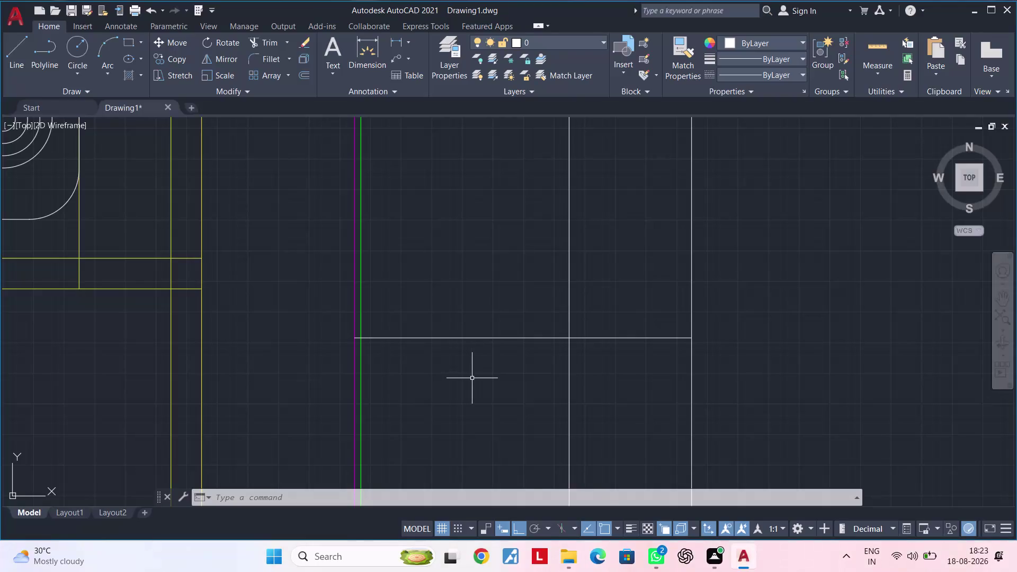
Cancel running commands, abandon a partly typed TR, and pan toward the tall cabinet lines.
scroll(down, 3)
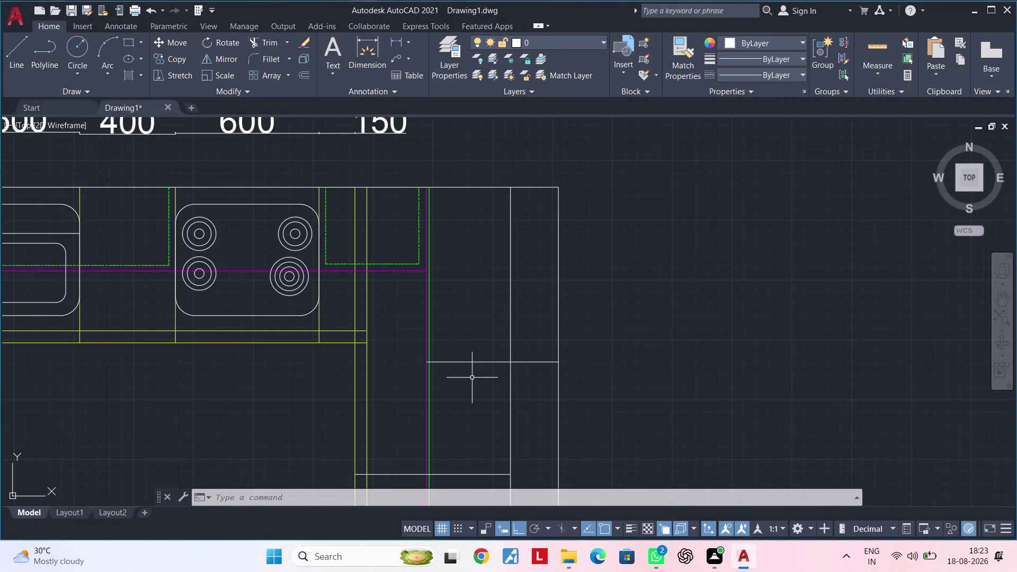
key(Escape)
key(Escape)
key(Escape)
key(Escape)
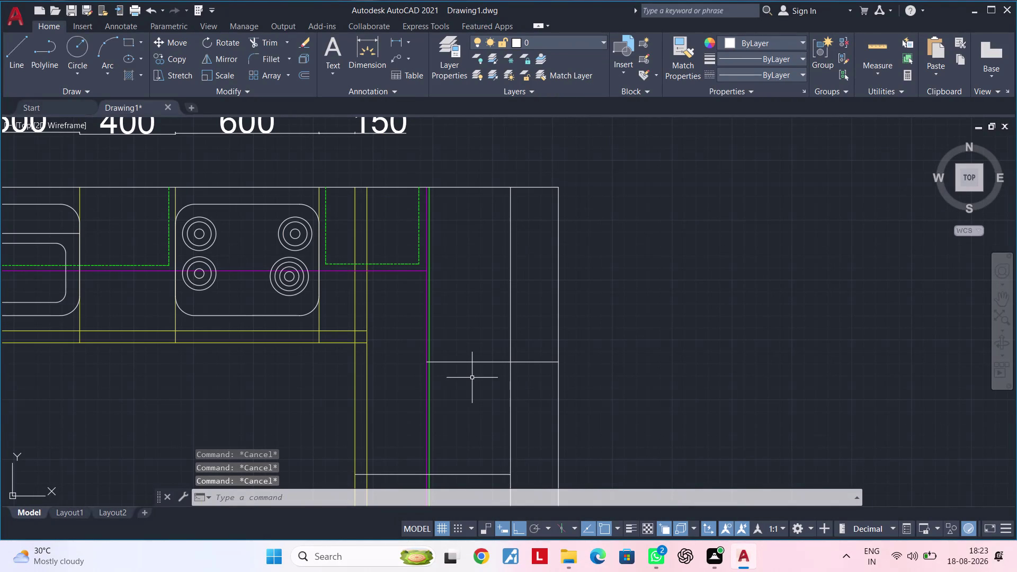
key(Escape)
key(Escape)
key(Escape)
key(Escape)
key(Escape)
key(Escape)
middle_drag(479, 393, 464, 378)
scroll(up, 3)
middle_drag(471, 381, 447, 400)
key(Escape)
key(Escape)
key(Escape)
text(tr)
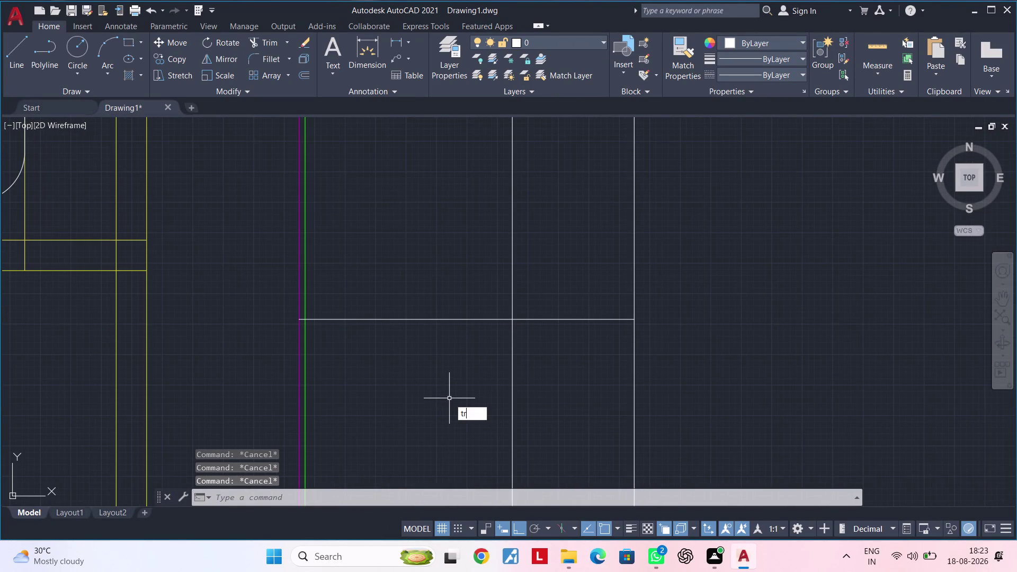
key(space)
Pan back over the kitchen layout beside the cooktop and start MATCHPROP (MA).
click(570, 320)
scroll(down, 3)
middle_drag(438, 364, 516, 392)
key(Escape)
key(Escape)
key(Escape)
key(Escape)
key(Escape)
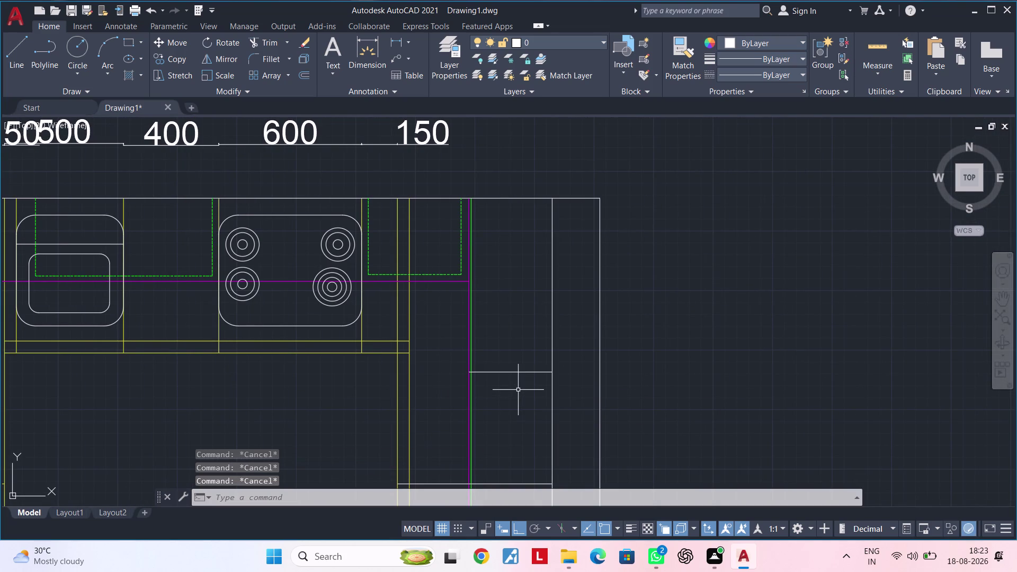
key(Escape)
key(Escape)
key(Escape)
key(Escape)
key(Escape)
key(Escape)
key(Escape)
middle_drag(515, 329, 499, 318)
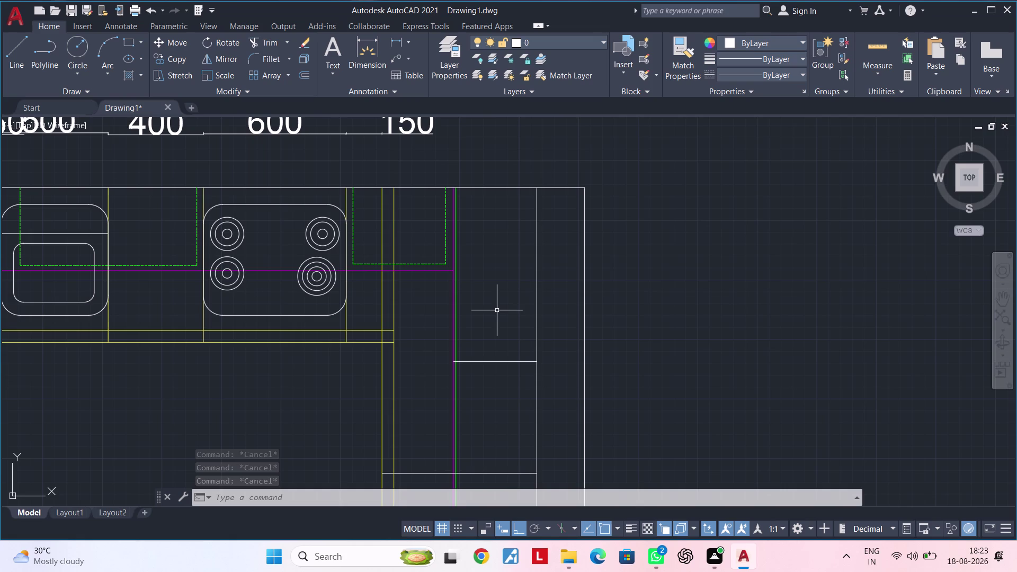
key(Escape)
key(Escape)
middle_drag(491, 372, 481, 325)
key(Escape)
key(Escape)
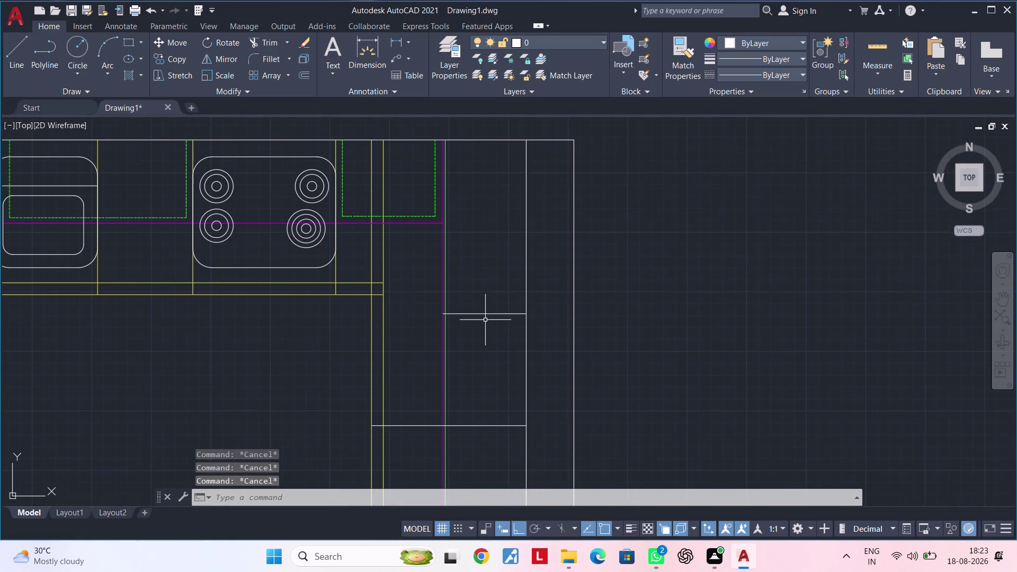
key(Escape)
key(m)
text(a)
key(space)
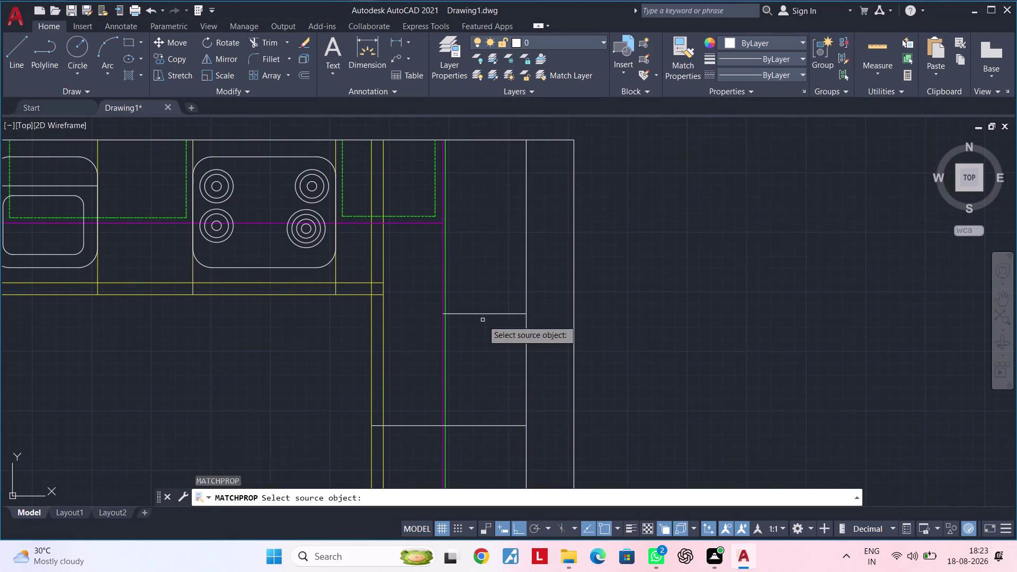
Copy the green dashed cabinet outline style onto a tall-cabinet line.
scroll(up, 3)
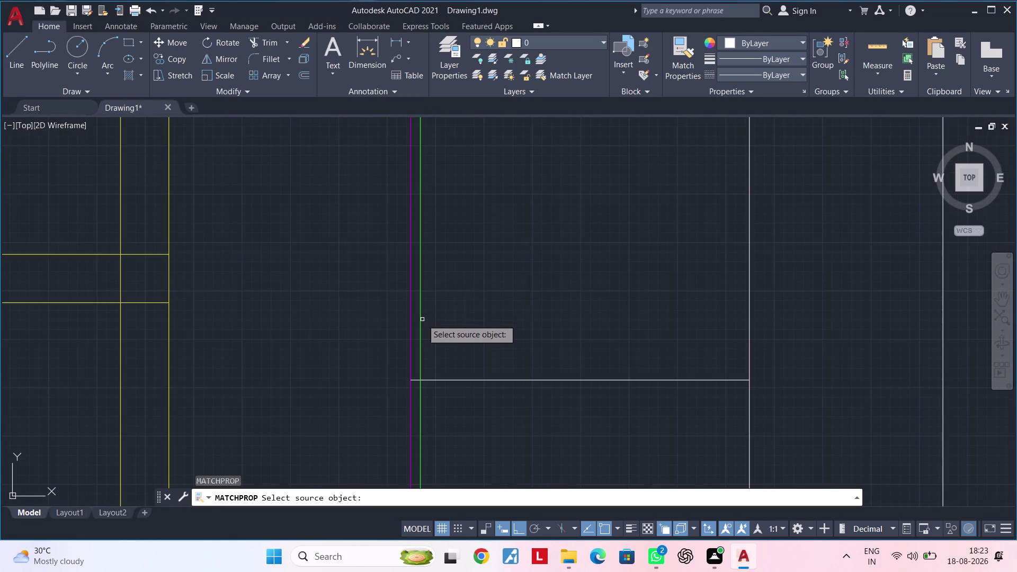
middle_drag(477, 328, 470, 405)
scroll(down, 3)
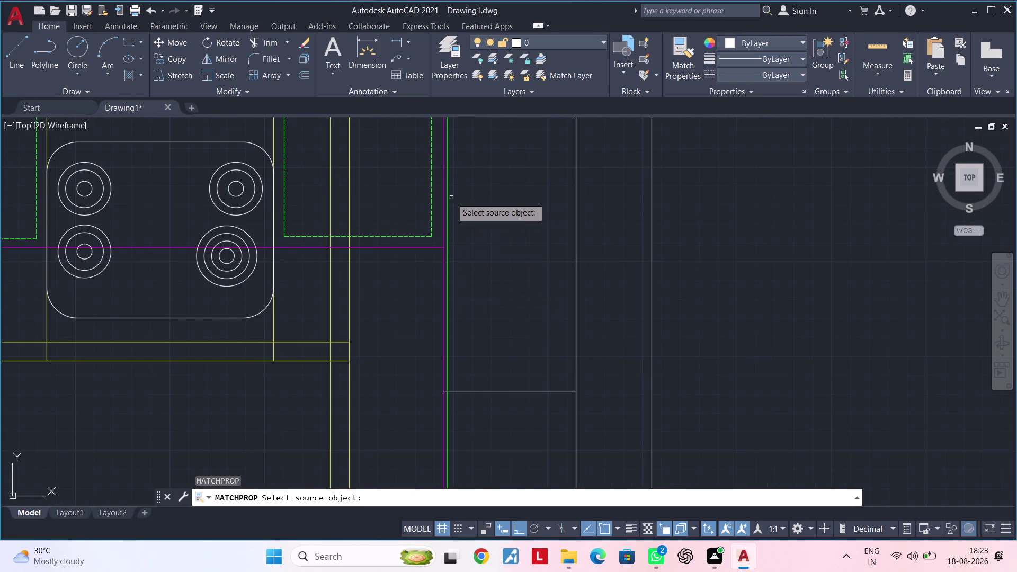
click(432, 209)
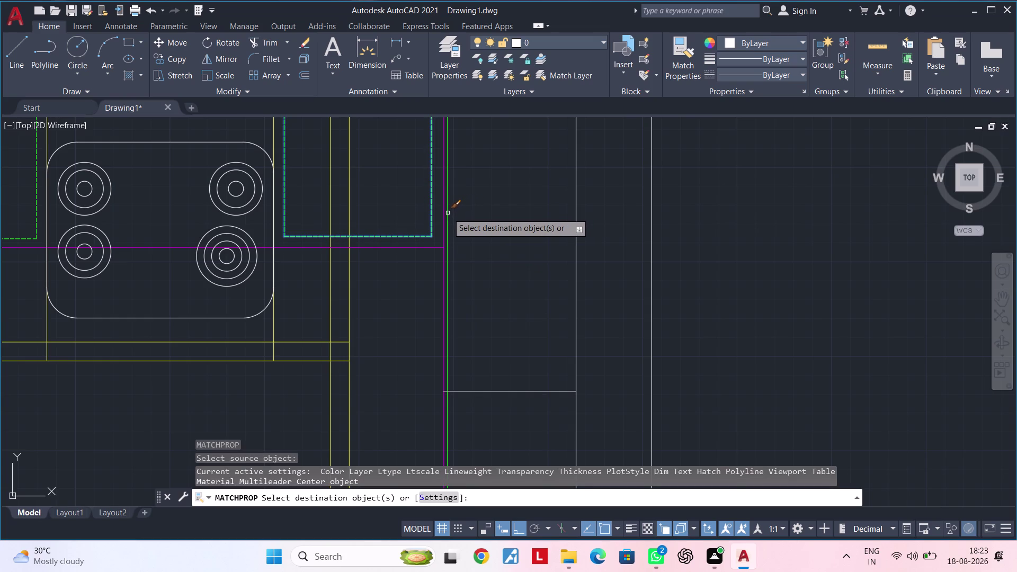
click(448, 213)
scroll(up, 3)
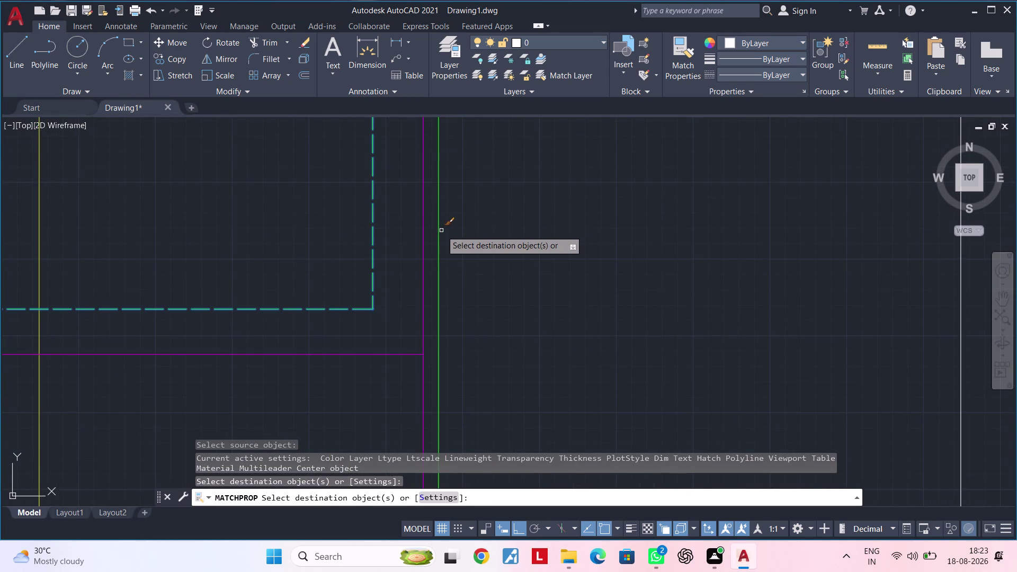
click(440, 231)
key(Escape)
scroll(down, 3)
key(Escape)
Pan along the tall cabinet and back to the cooktop, then delete a selected green dashed line.
scroll(down, 3)
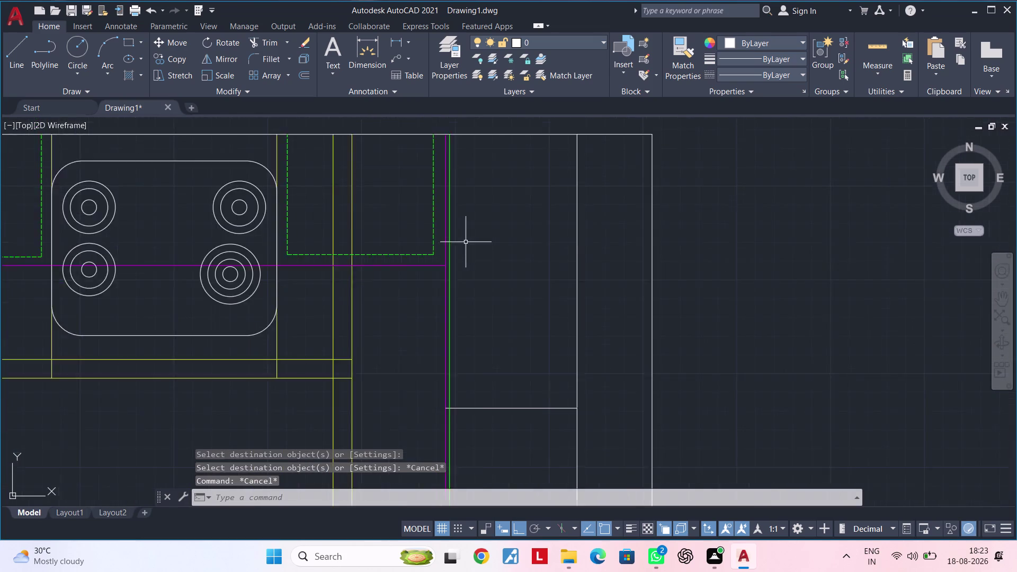
scroll(down, 3)
middle_drag(483, 256, 509, 109)
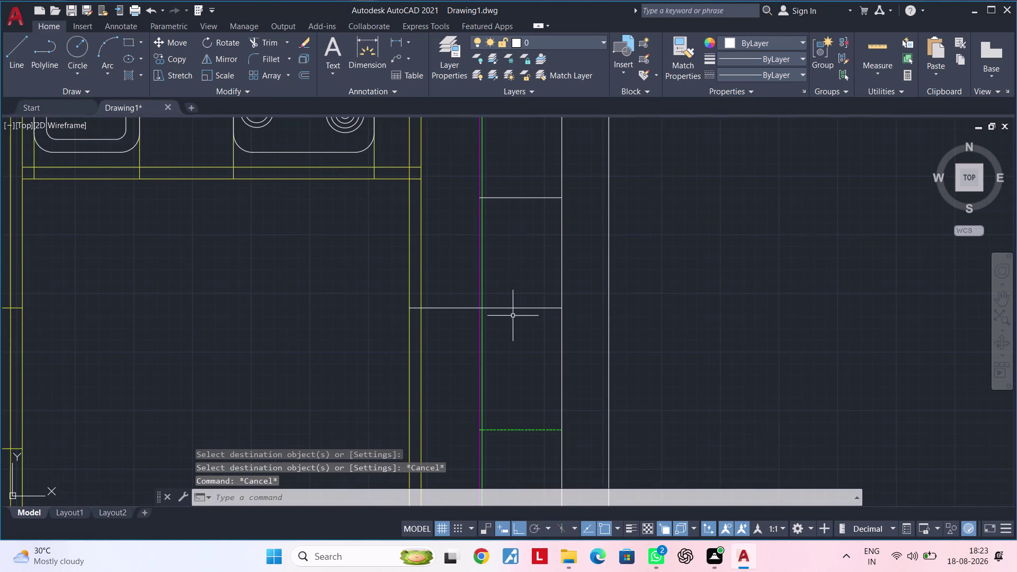
scroll(down, 3)
middle_drag(512, 316, 513, 356)
scroll(up, 3)
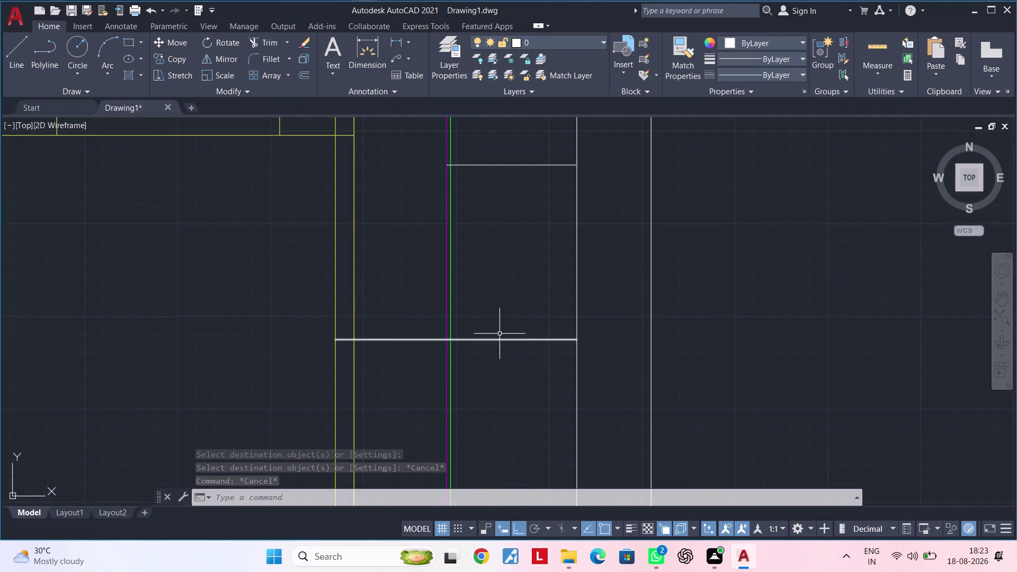
middle_drag(497, 308, 493, 420)
click(447, 341)
middle_drag(476, 331, 473, 453)
key(Escape)
key(Escape)
middle_drag(495, 264, 497, 357)
key(Escape)
key(Escape)
key(Escape)
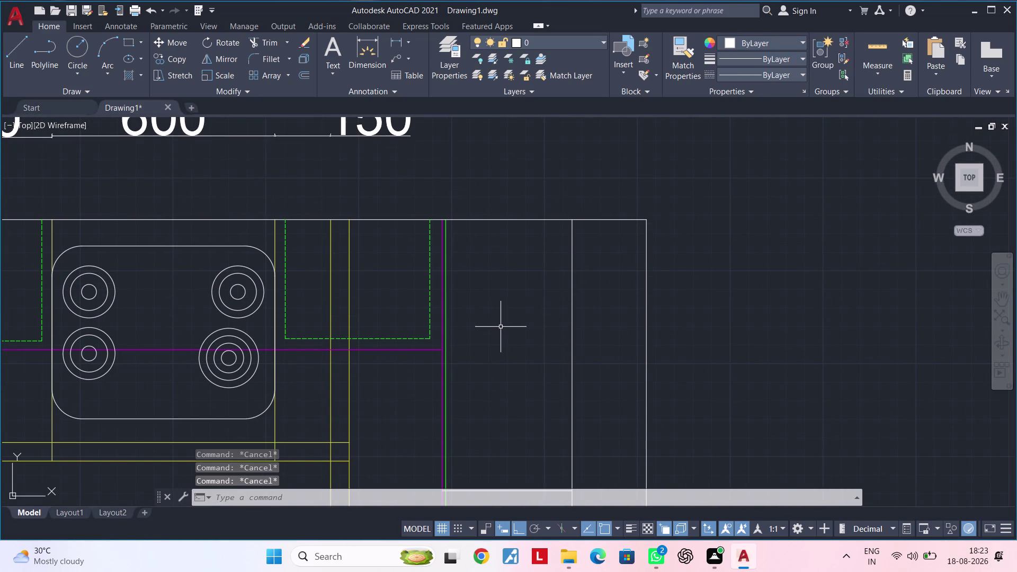
scroll(up, 3)
scroll(up, 3)
scroll(down, 3)
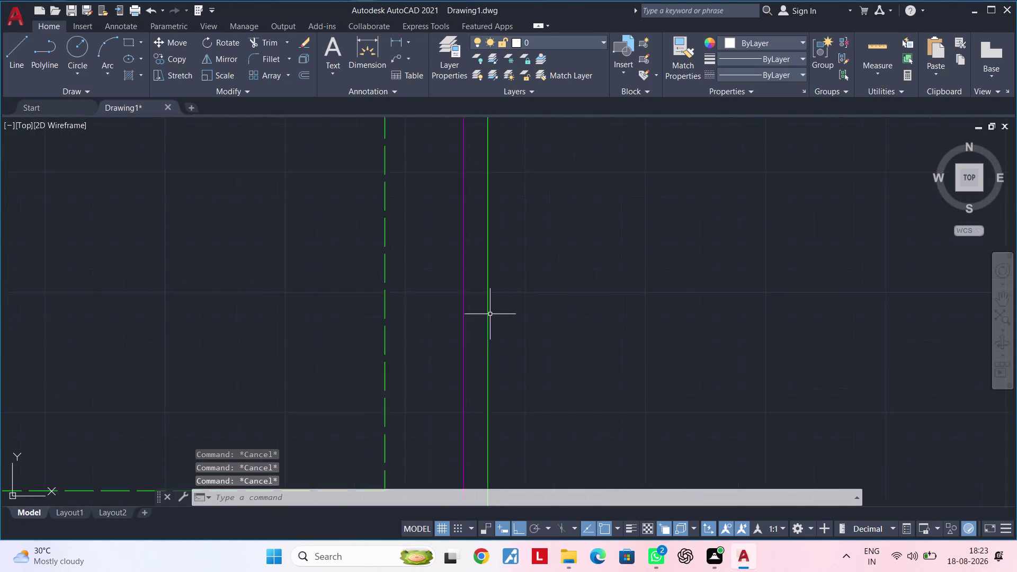
scroll(down, 3)
click(491, 316)
key(Delete)
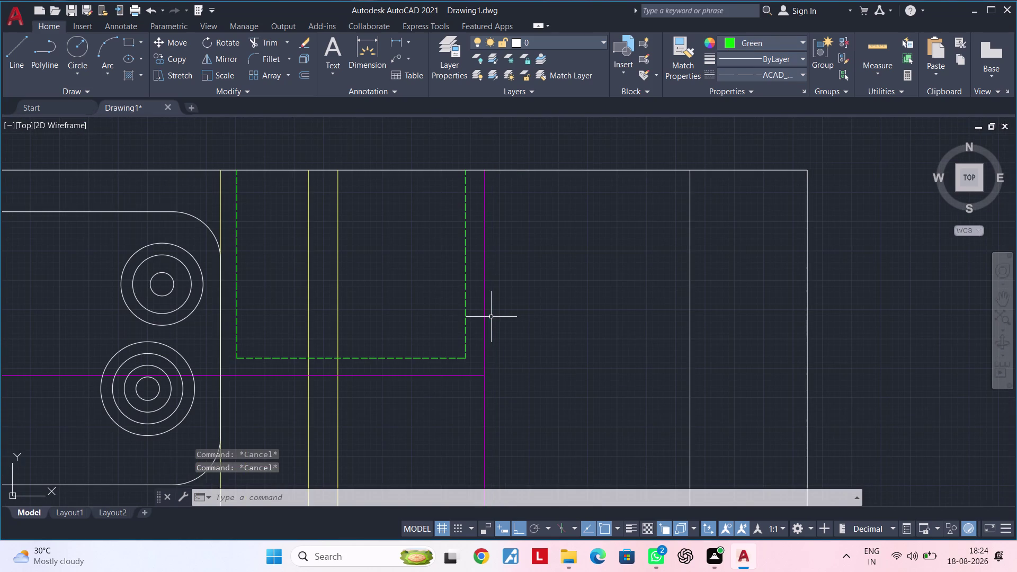
Offset the magenta vertical line 10 units to its right.
scroll(down, 3)
middle_drag(496, 316, 484, 317)
key(Escape)
scroll(up, 3)
key(Escape)
text(of)
key(space)
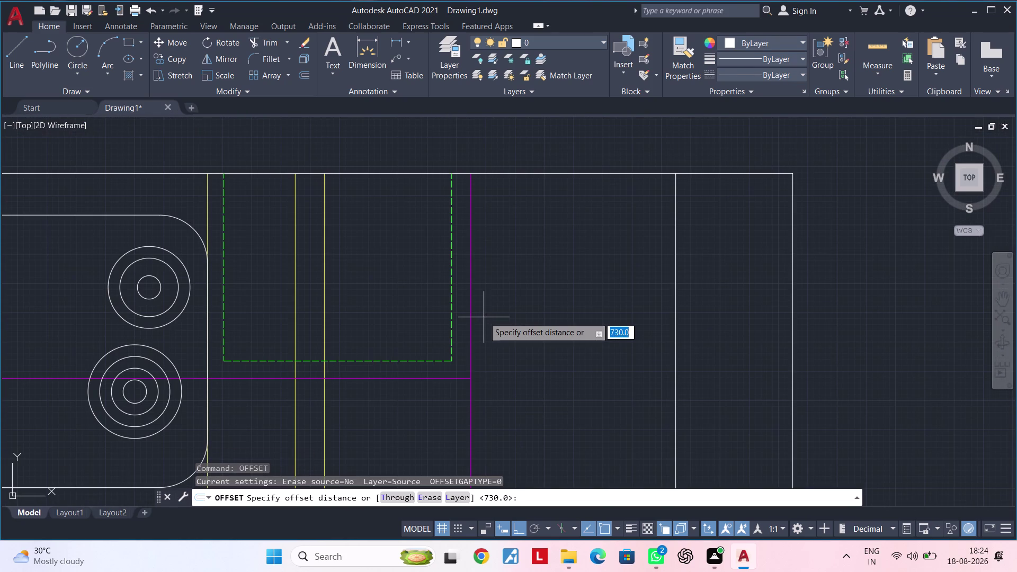
text(10)
key(Return)
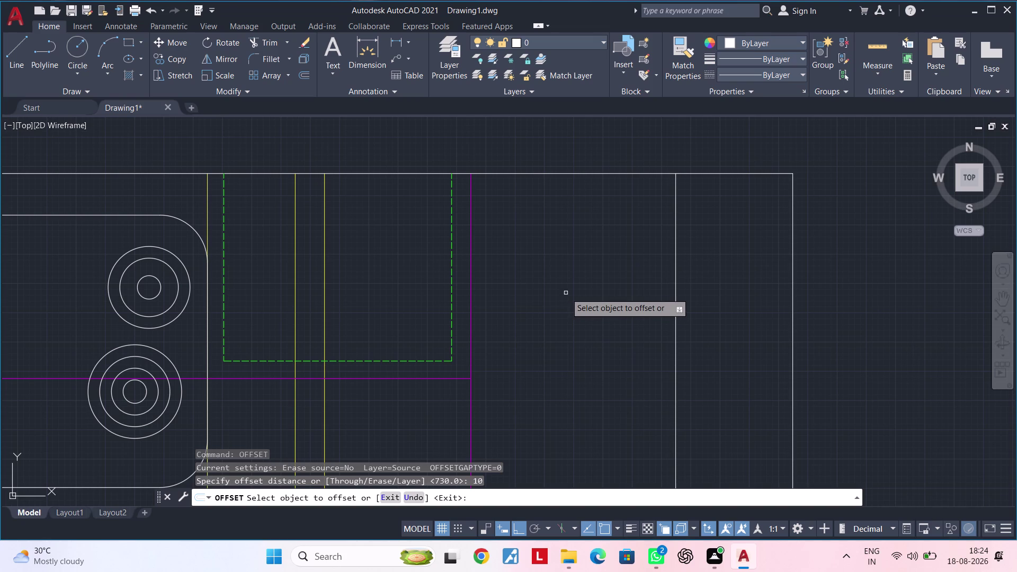
click(471, 299)
click(525, 299)
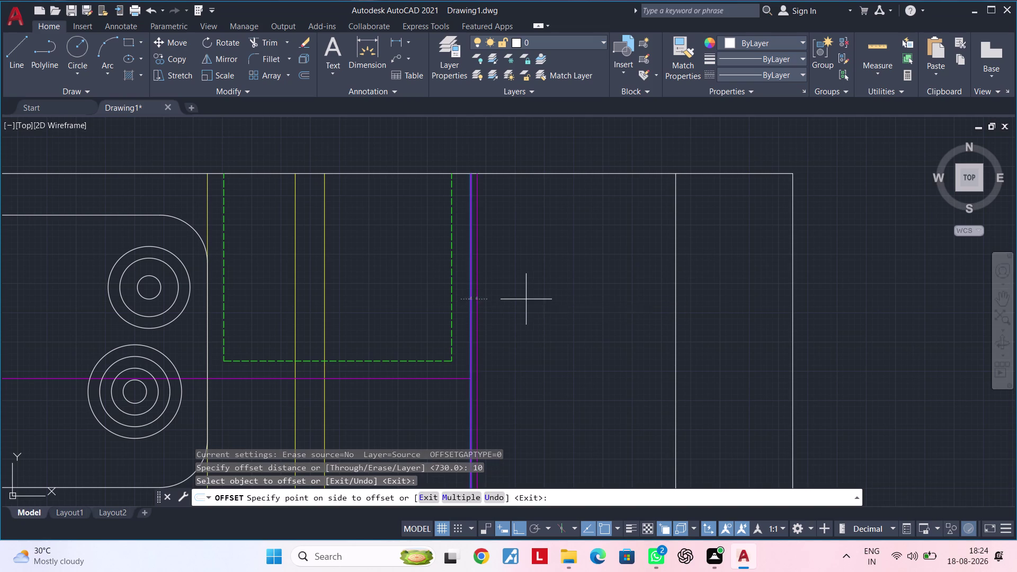
key(Escape)
Give the new vertical line the green dashed cabinet outline style, then view the whole kitchen.
key(m)
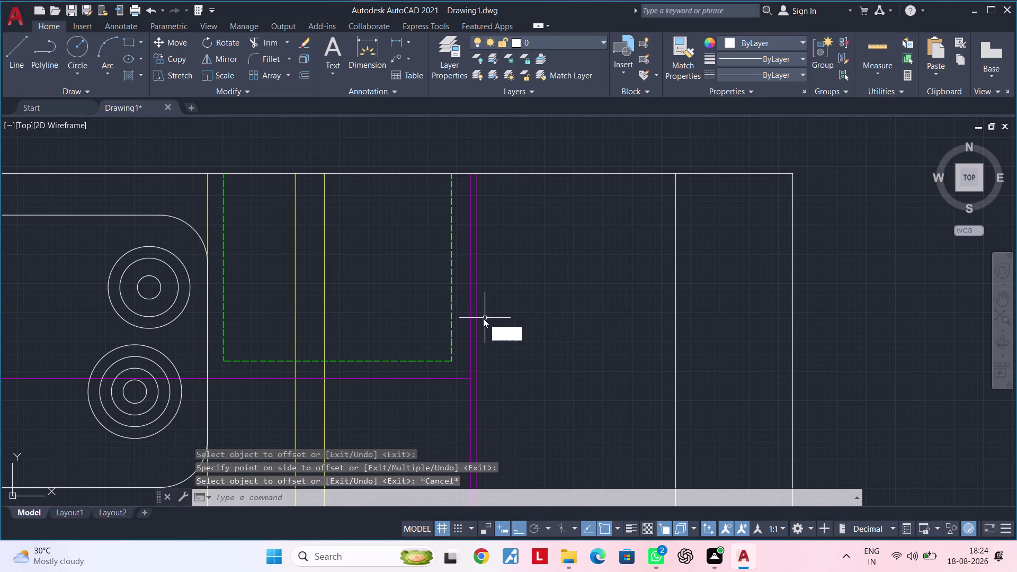
key(a)
key(space)
click(450, 301)
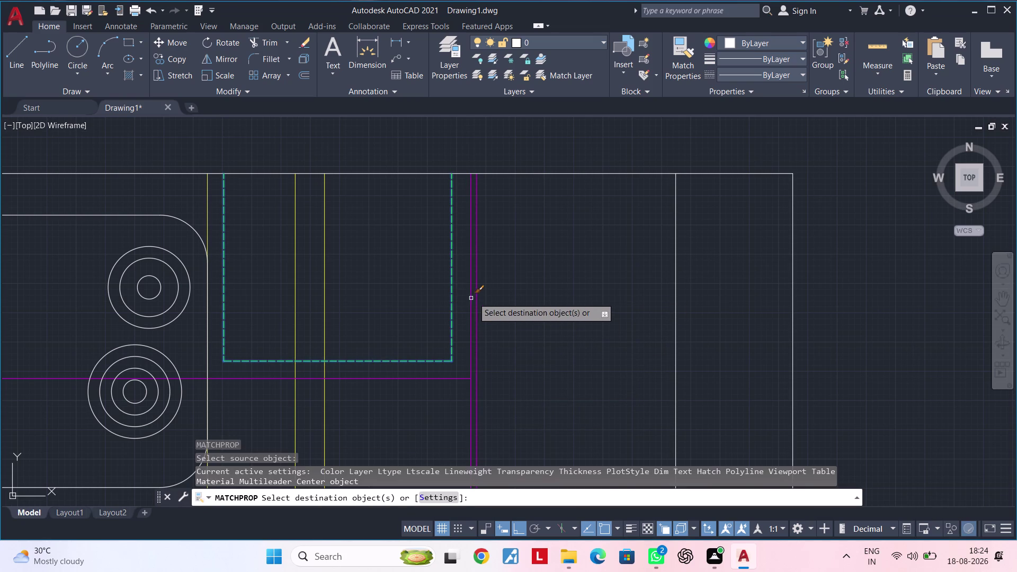
click(477, 296)
key(Escape)
scroll(down, 3)
middle_drag(530, 305, 528, 249)
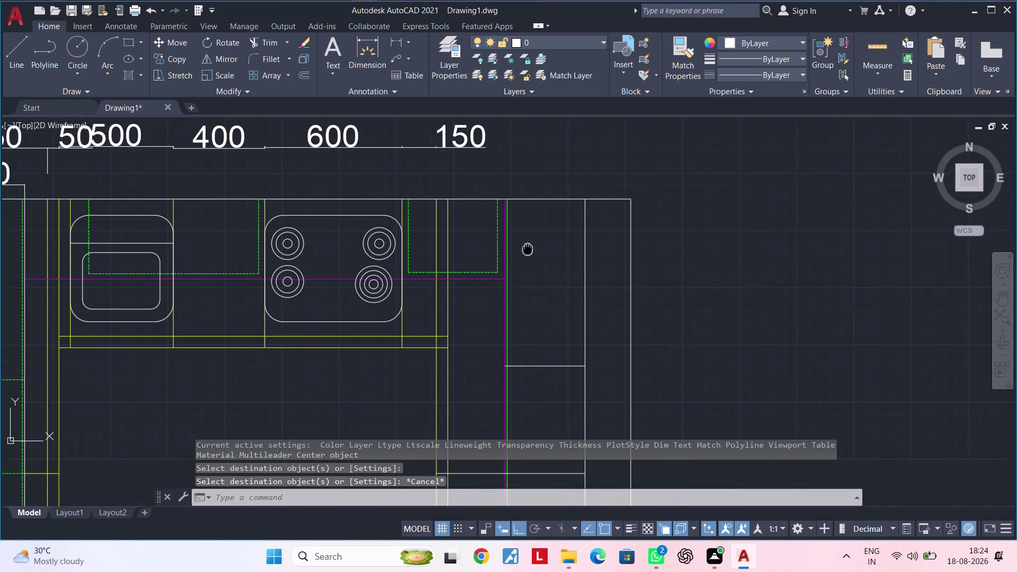
middle_drag(527, 249, 527, 244)
key(Escape)
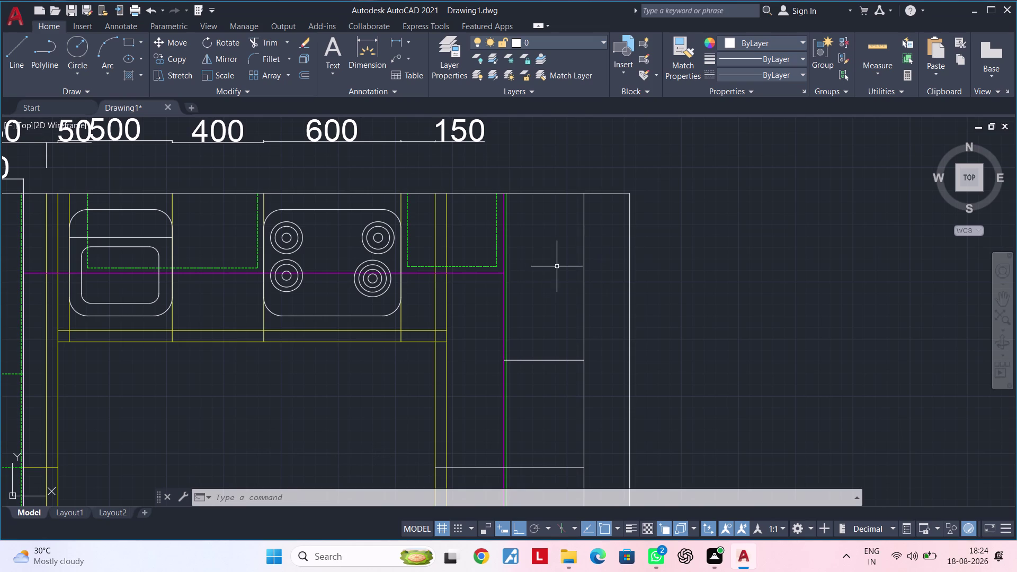
Use Match Properties to give the tall cabinet's horizontal line the green dashed style.
middle_drag(529, 347, 514, 271)
scroll(up, 3)
middle_drag(504, 288, 456, 345)
key(Escape)
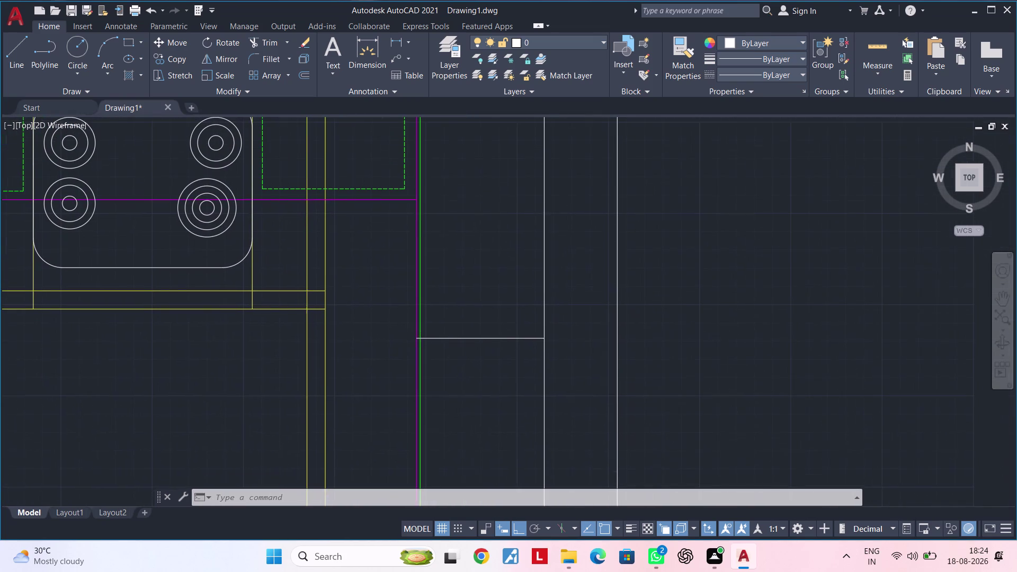
key(Escape)
key(Escape)
key(m)
text(a)
key(space)
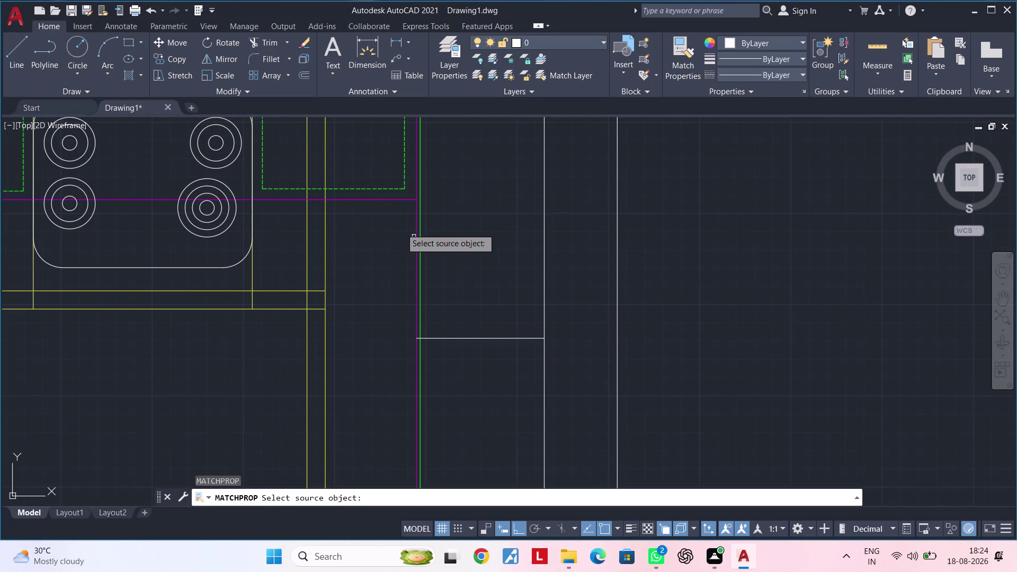
click(367, 189)
scroll(up, 3)
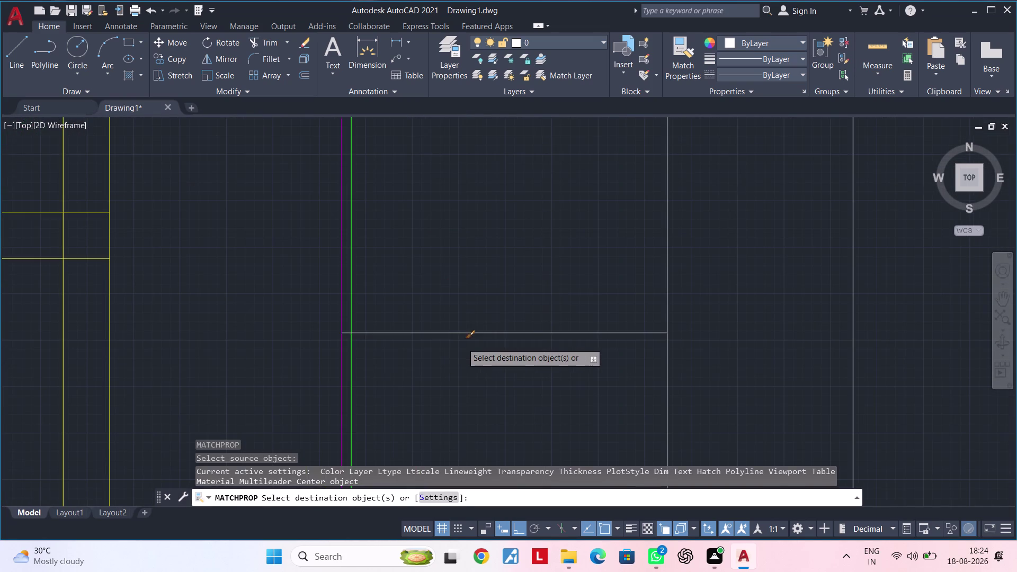
click(457, 332)
scroll(down, 3)
middle_drag(483, 305, 406, 299)
key(Escape)
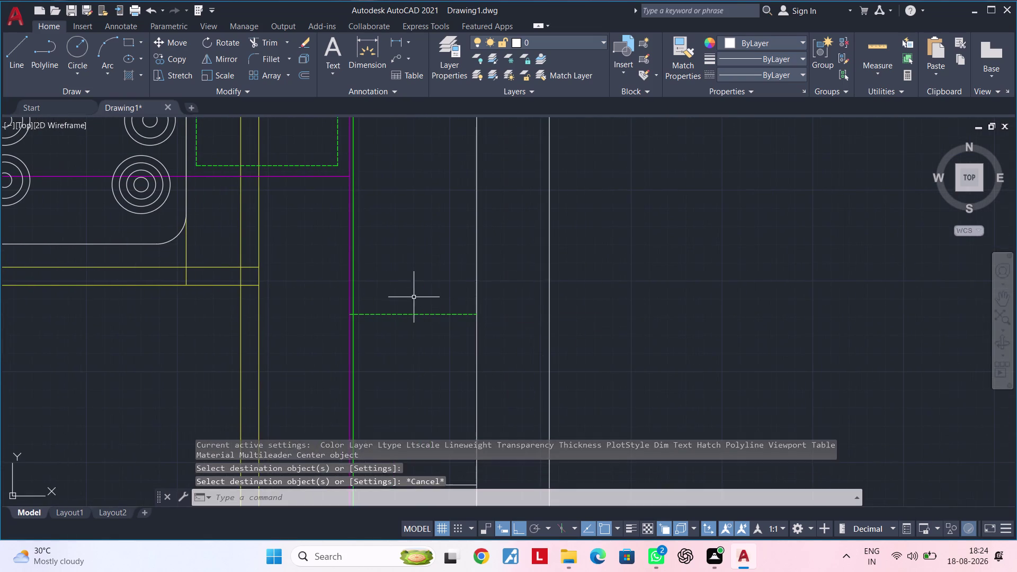
key(Escape)
key(Escape)
middle_drag(416, 294, 442, 260)
key(Escape)
key(Escape)
middle_drag(440, 310, 424, 414)
scroll(down, 3)
middle_click(437, 353)
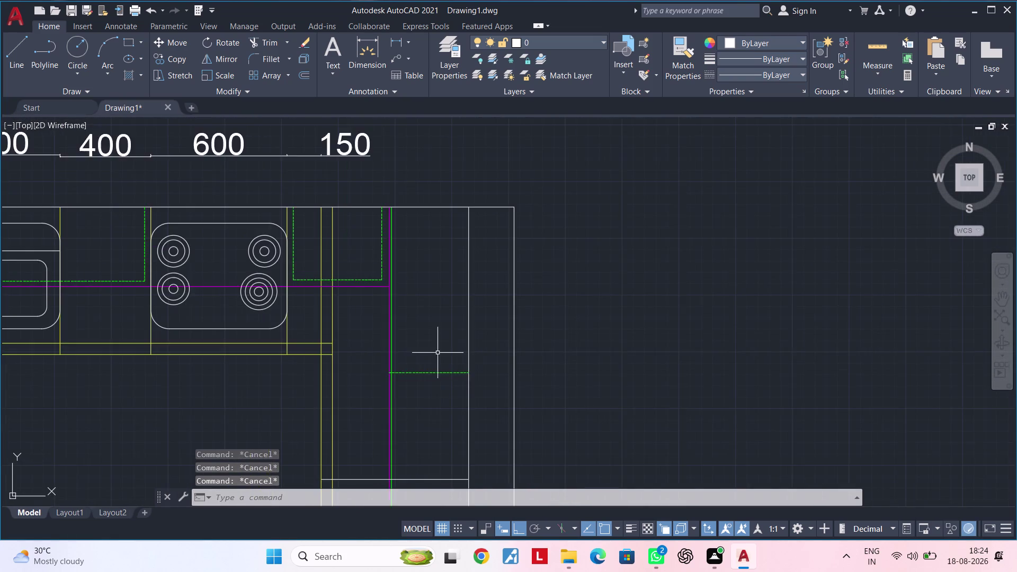
middle_drag(437, 352, 438, 347)
key(Escape)
Start a linear dimension on the tall cabinet's top edge, then cancel it.
key(Escape)
click(397, 39)
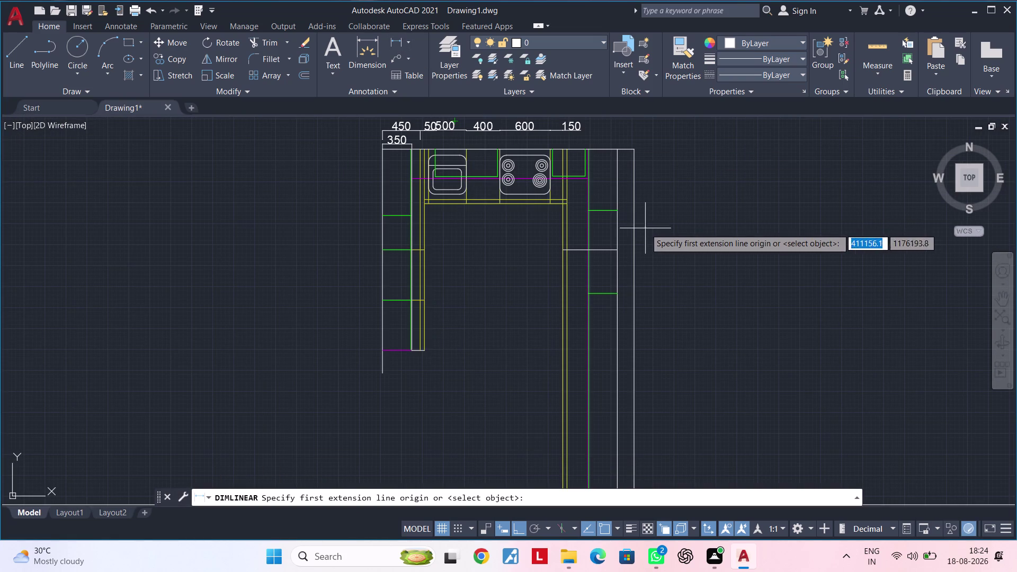
middle_drag(613, 182, 495, 192)
scroll(up, 3)
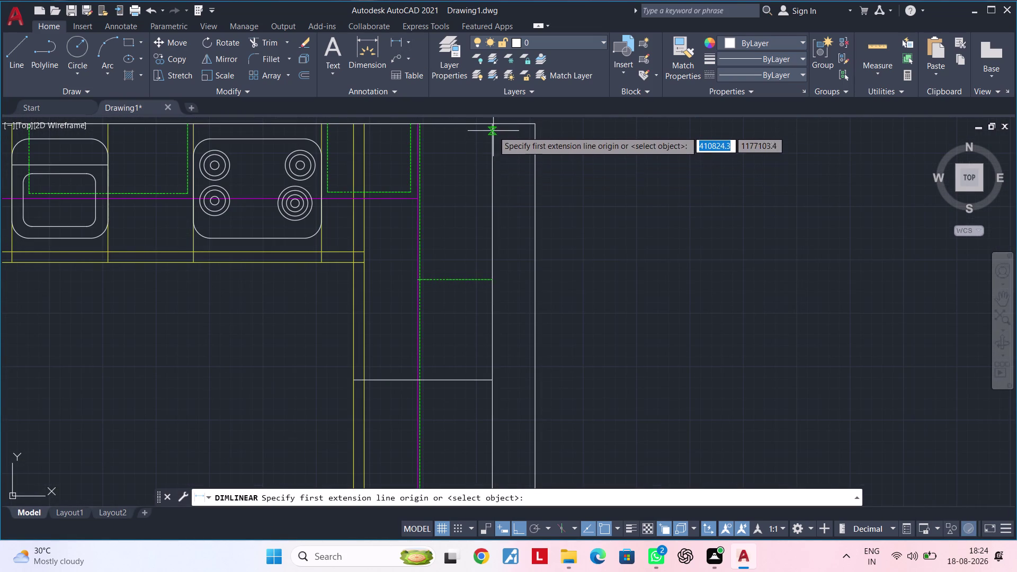
click(493, 127)
middle_drag(493, 337, 495, 308)
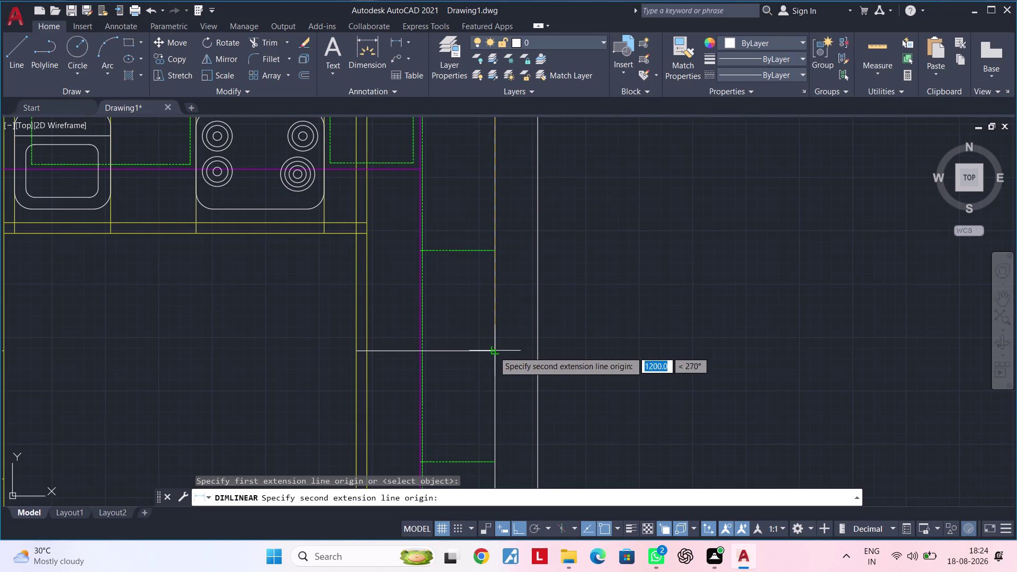
click(493, 352)
key(Escape)
key(Escape)
key(Escape)
key(Escape)
key(Escape)
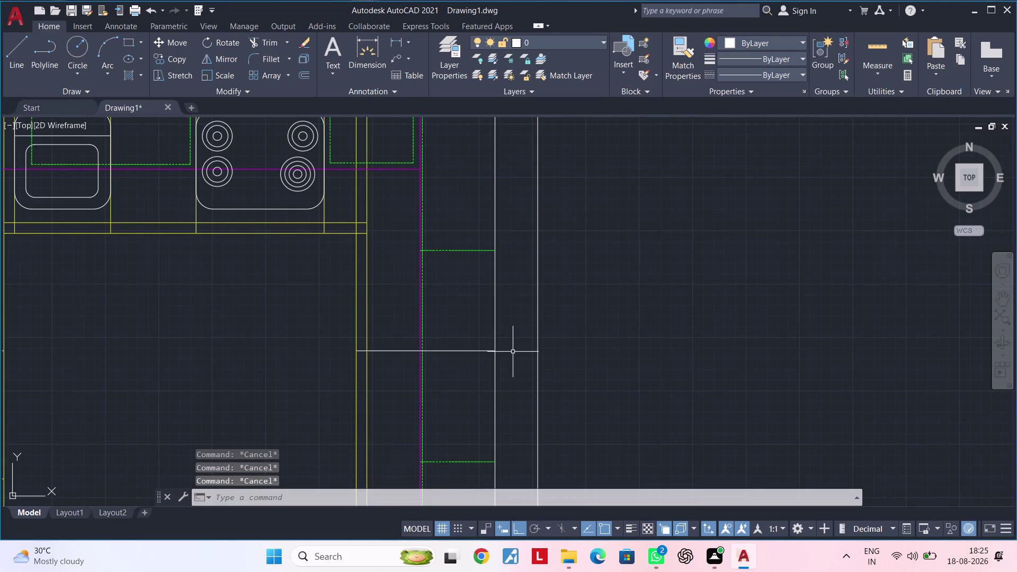
key(Escape)
key(Escape)
key(Escape)
key(Escape)
key(Escape)
Copy a yellow cabinet line's properties onto the white horizontal line using MA.
key(m)
text(a)
key(space)
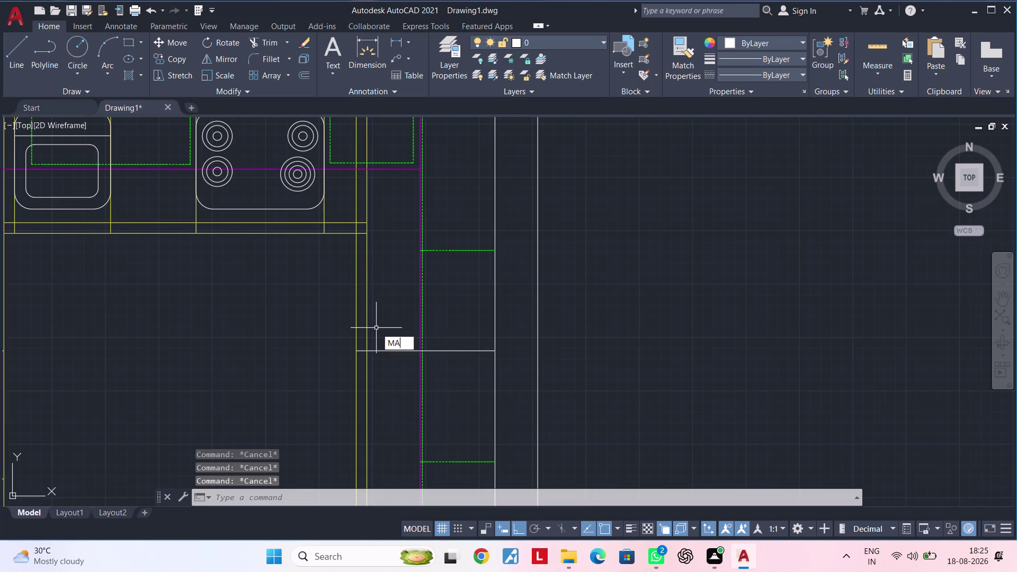
click(367, 332)
click(447, 350)
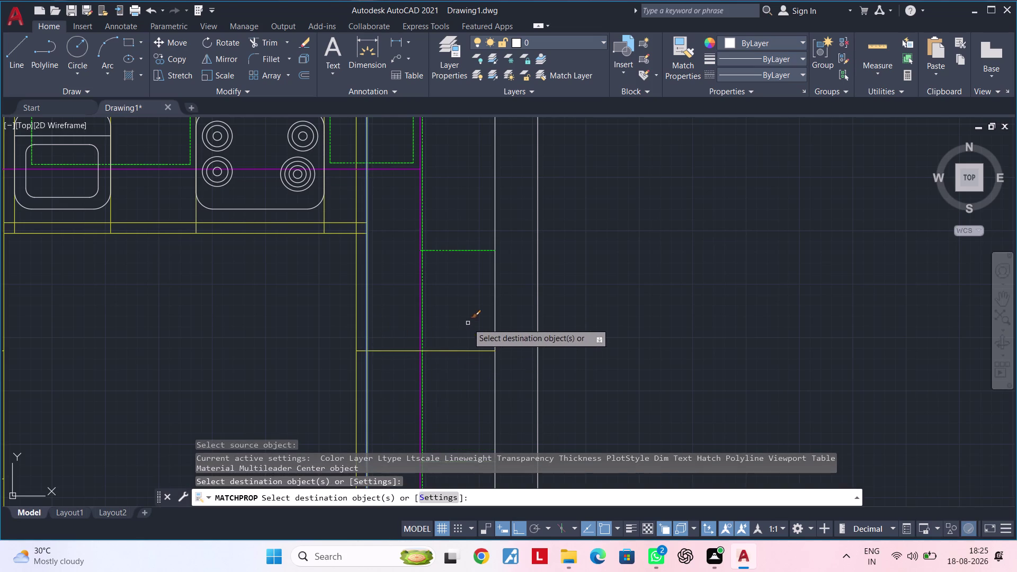
key(Escape)
middle_drag(464, 324, 435, 307)
key(Escape)
key(Escape)
key(Escape)
key(Escape)
key(Escape)
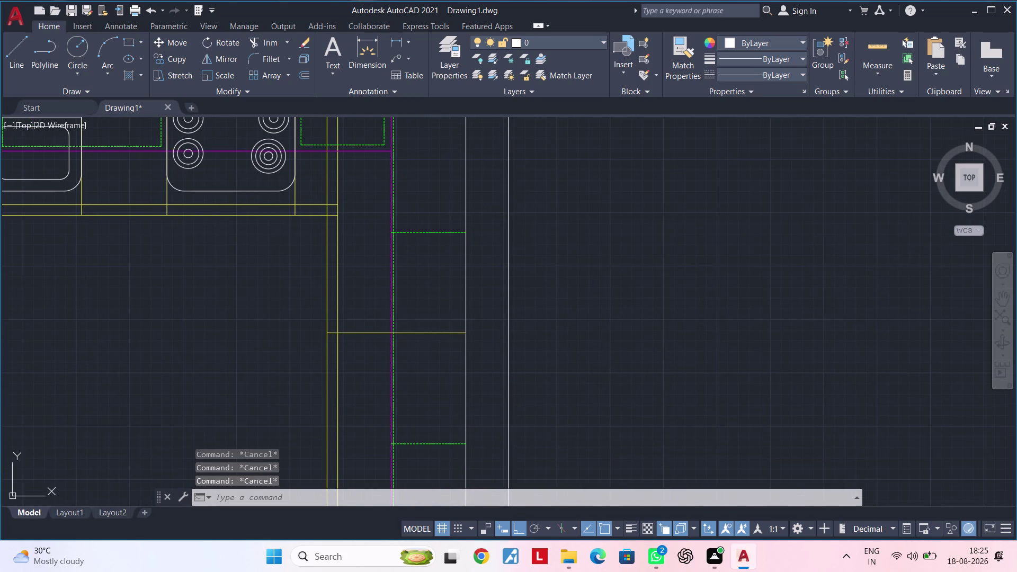
key(Escape)
key(Escape)
key(Escape)
key(Escape)
key(Escape)
key(Escape)
middle_drag(432, 305, 431, 336)
key(Escape)
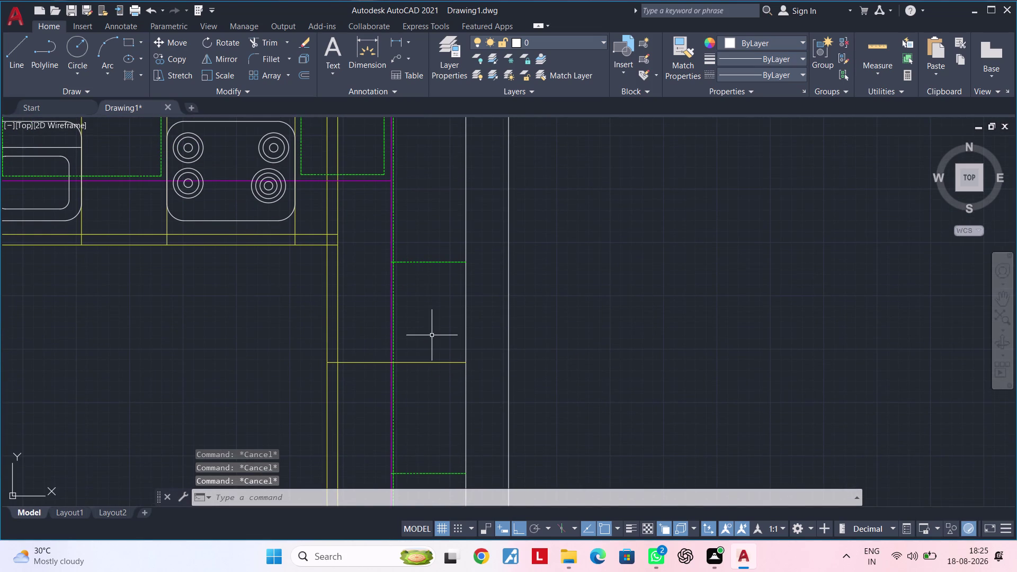
text(tr)
key(space)
scroll(up, 3)
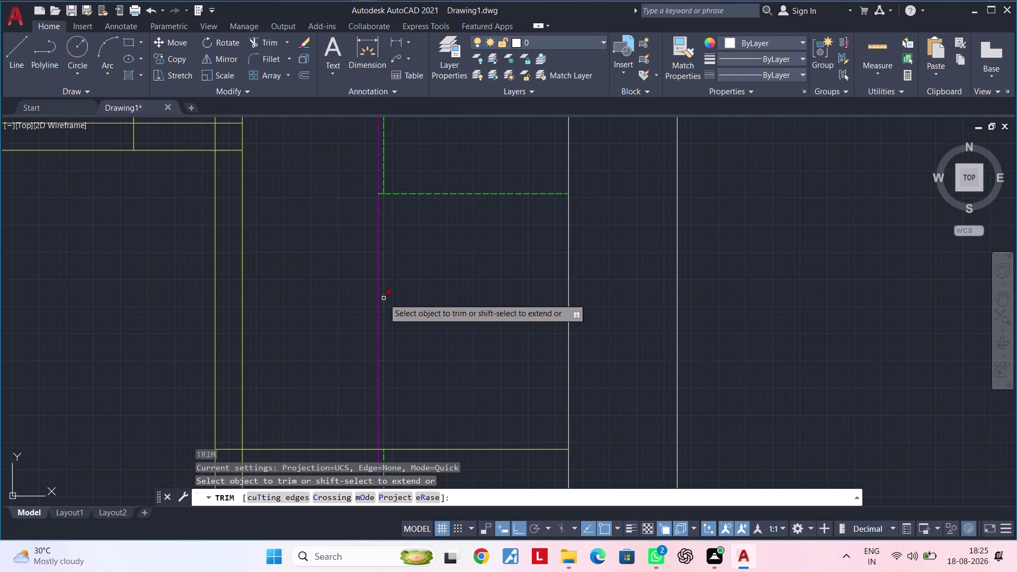
Trim away the unwanted magenta segment inside the tall cabinet.
click(383, 298)
scroll(down, 3)
middle_drag(396, 305, 413, 248)
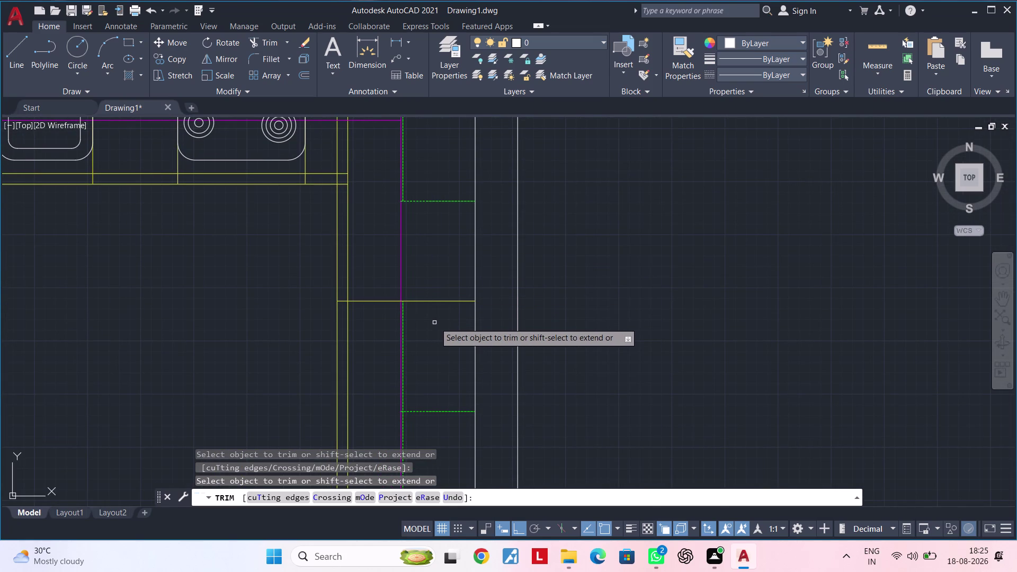
middle_drag(435, 322, 382, 328)
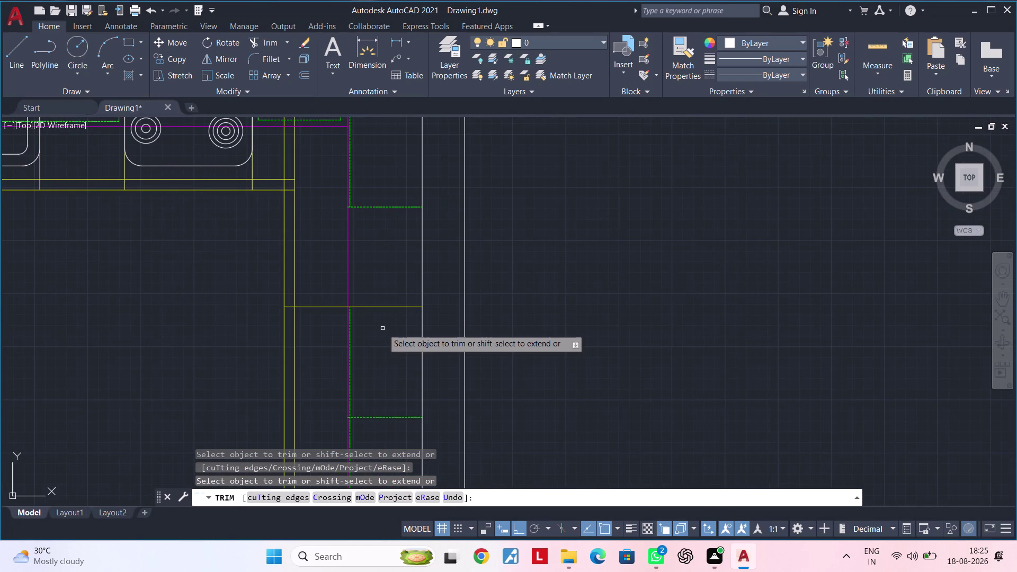
key(Escape)
key(Escape)
middle_drag(440, 298, 429, 344)
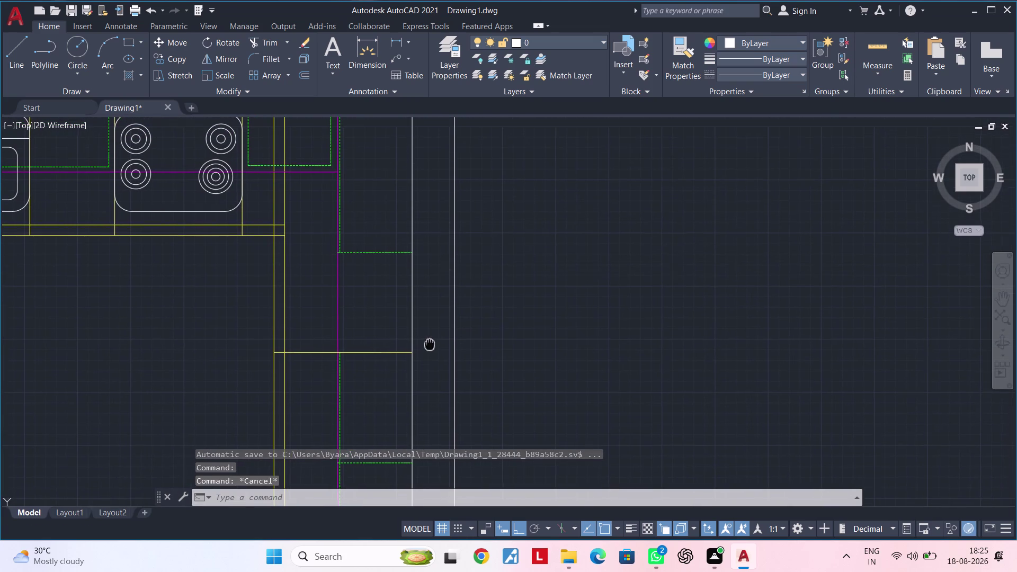
middle_drag(430, 344, 430, 345)
key(Escape)
key(Escape)
key(Escape)
key(Escape)
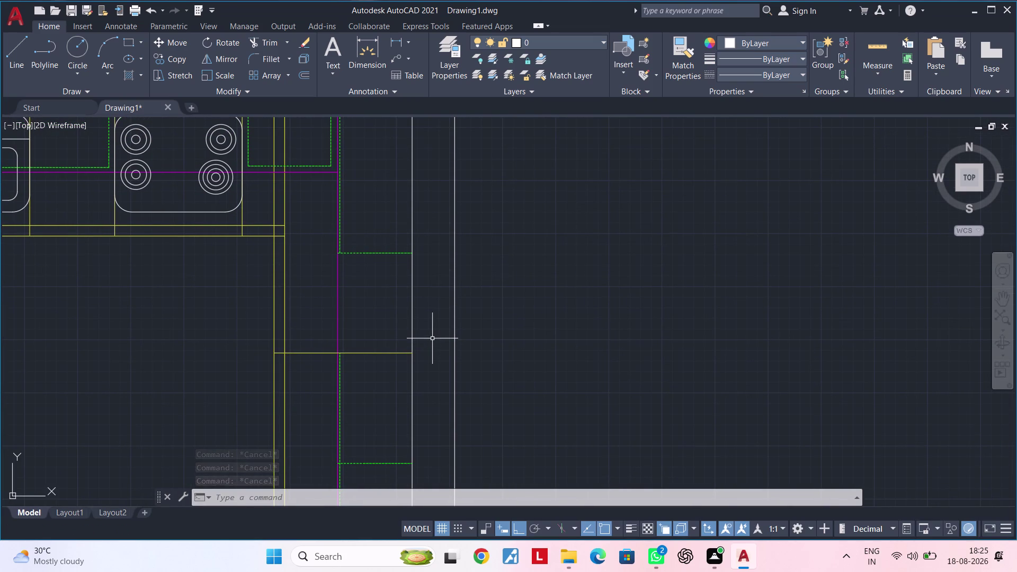
key(Escape)
key(Escape)
key(Escape)
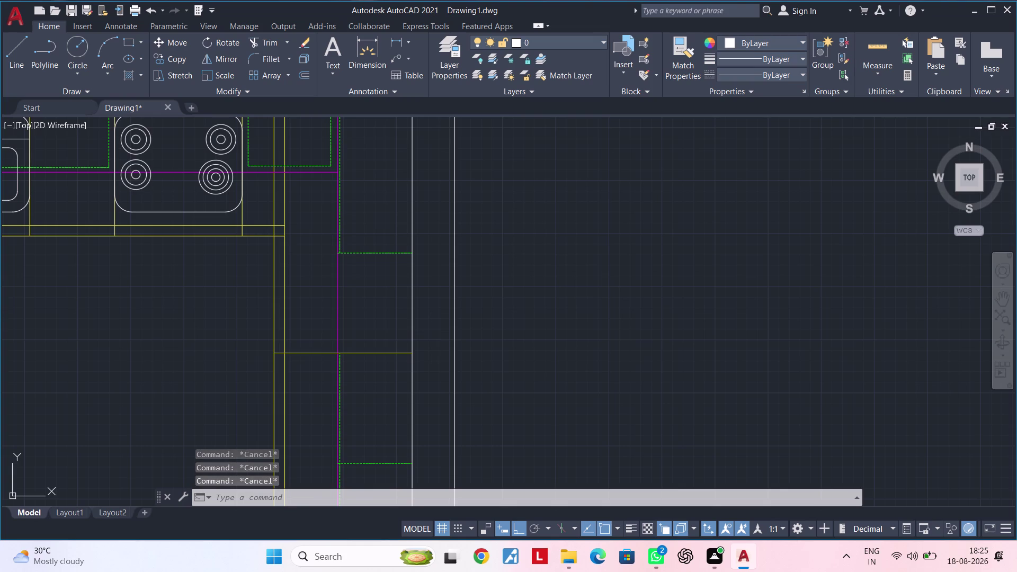
key(Escape)
key(Escape)
key(Escape)
key(Escape)
key(Escape)
Zoom out to bring the dimension labels into view.
middle_drag(435, 314, 433, 345)
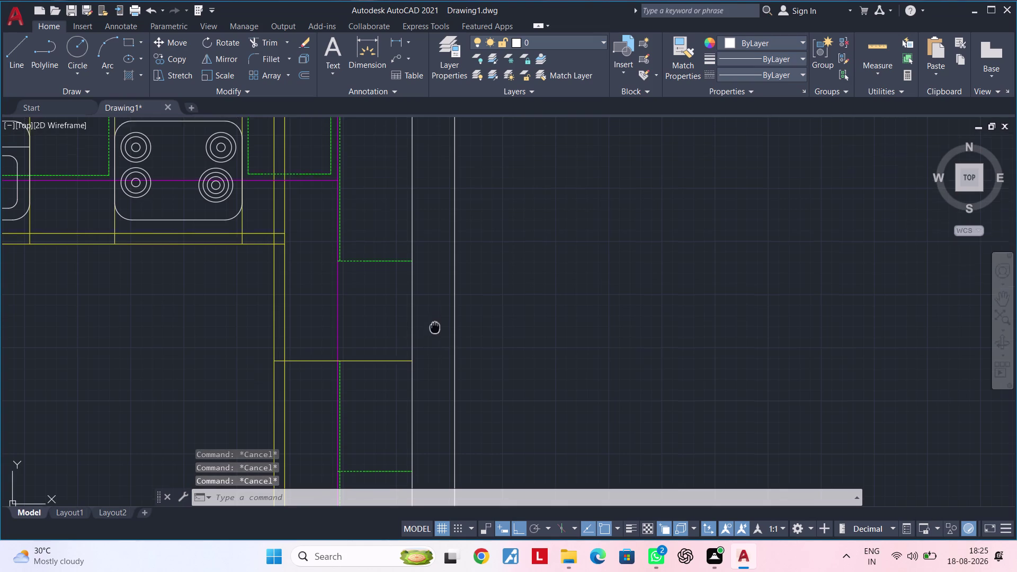
middle_drag(432, 345, 420, 419)
middle_drag(422, 379, 443, 359)
key(Escape)
key(Escape)
key(Escape)
key(Escape)
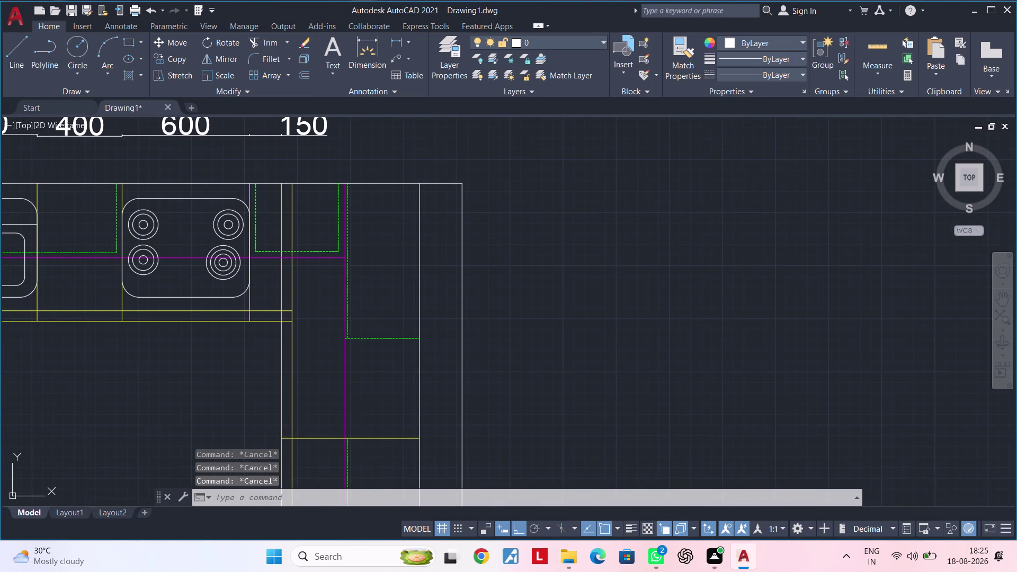
key(Escape)
key(Escape)
key(Escape)
key(Escape)
key(Escape)
key(Escape)
key(Escape)
key(Escape)
key(Escape)
key(Escape)
key(Escape)
key(Escape)
key(Escape)
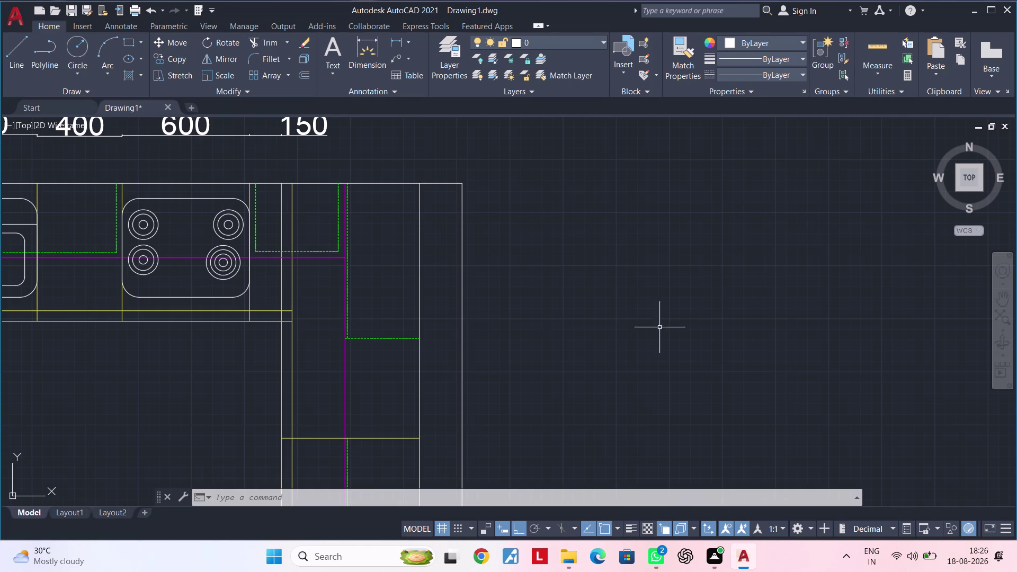
middle_drag(555, 301, 594, 205)
Measure the 990 gap between the upper and lower dashed lines, then cancel the dimension.
middle_drag(530, 336, 551, 294)
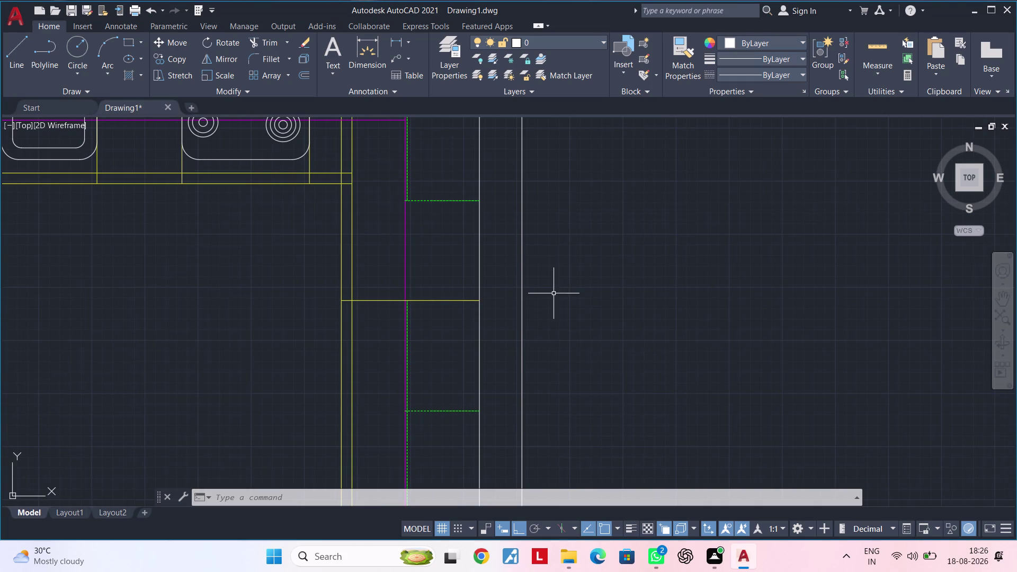
key(Escape)
key(Escape)
key(Escape)
key(Escape)
key(Escape)
key(Escape)
key(Escape)
key(Escape)
key(Escape)
key(Escape)
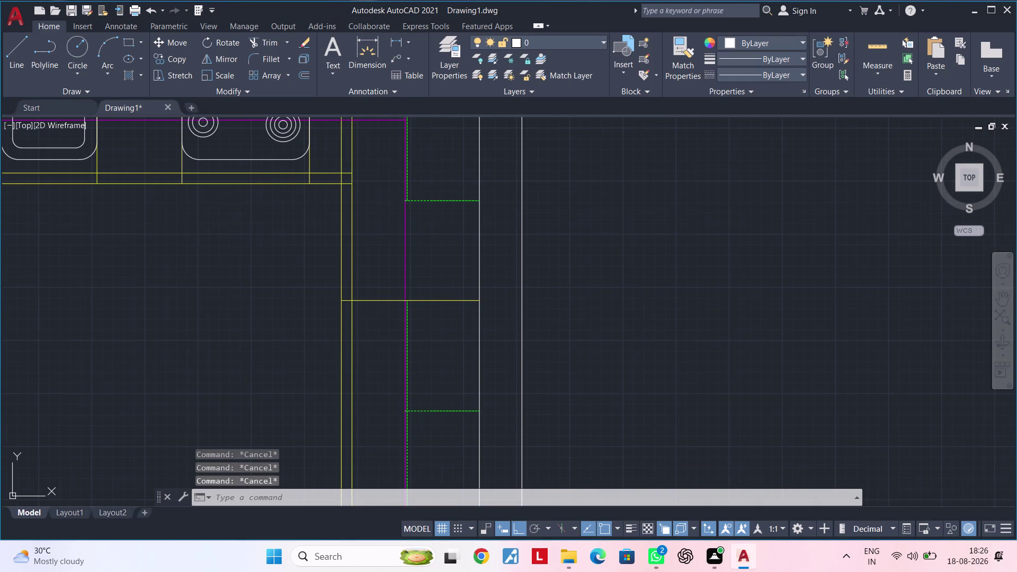
key(Escape)
key(Escape)
key(Escape)
key(Escape)
key(Escape)
click(395, 43)
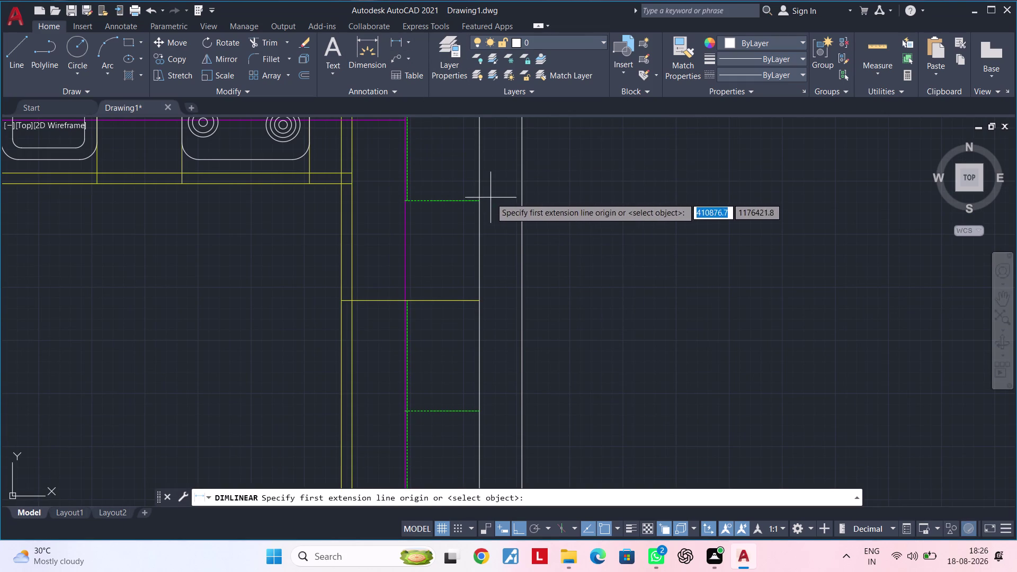
click(475, 200)
key(Escape)
key(space)
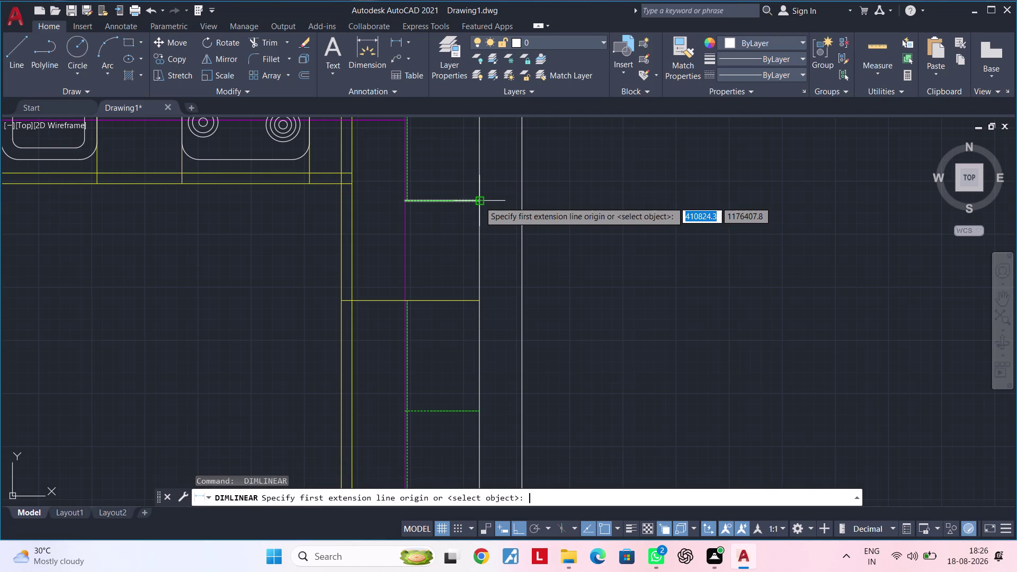
click(479, 202)
click(479, 413)
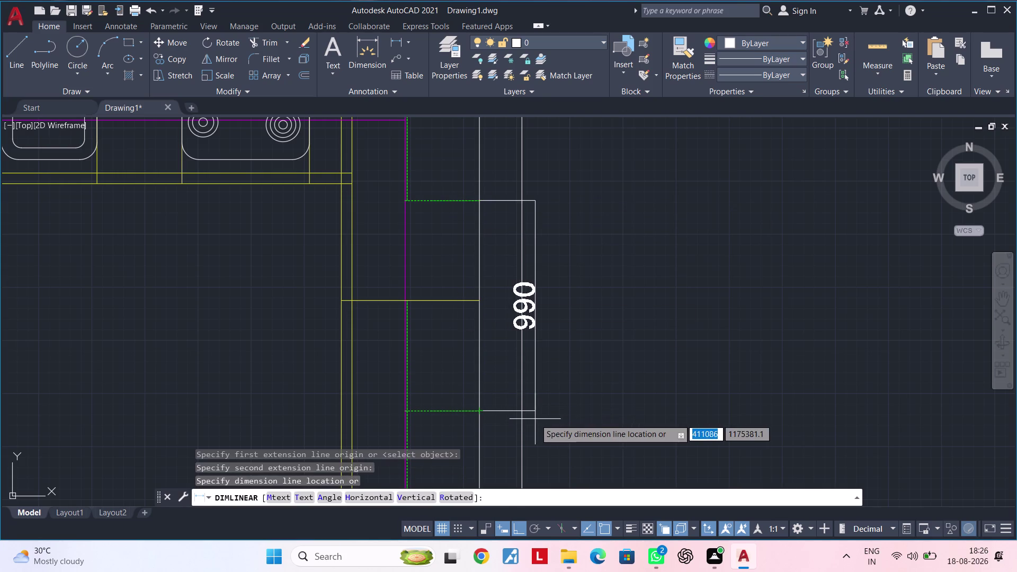
key(Escape)
Delete the lower green dashed line.
click(462, 411)
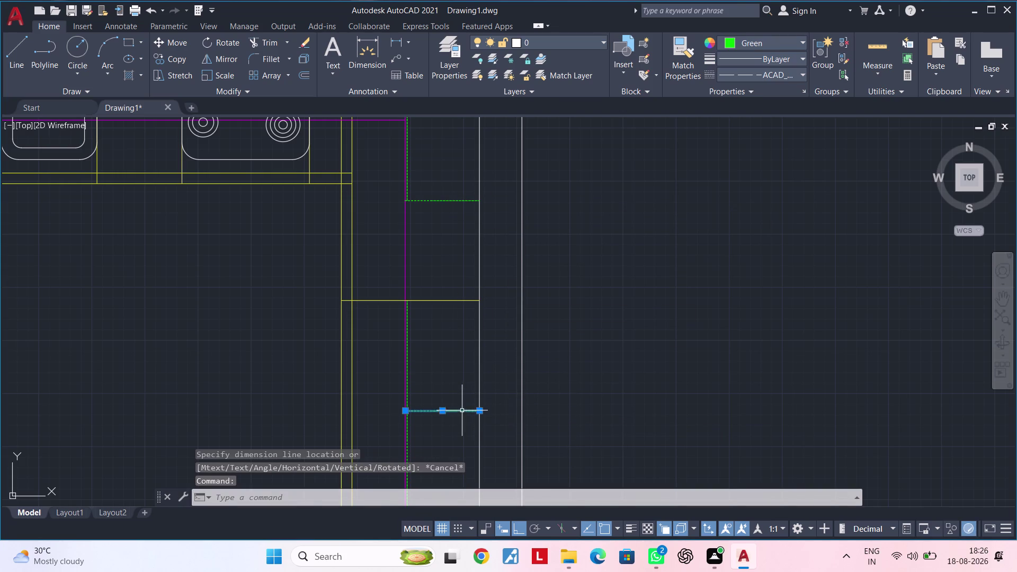
key(Delete)
middle_drag(459, 352, 456, 359)
key(Escape)
key(Escape)
Offset the upper dashed line 930 units downward.
text(o)
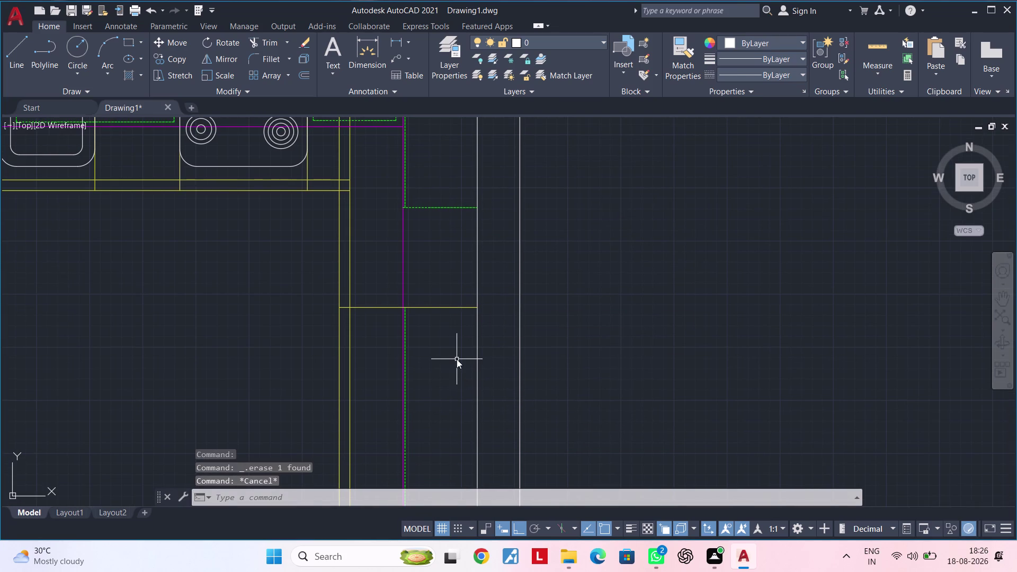
text(f)
key(space)
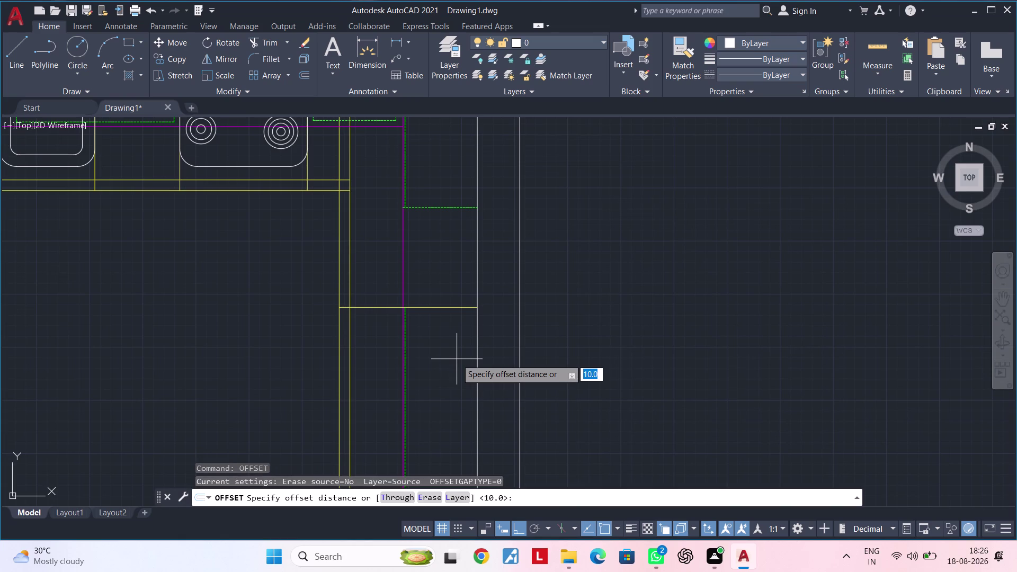
text(930)
key(Return)
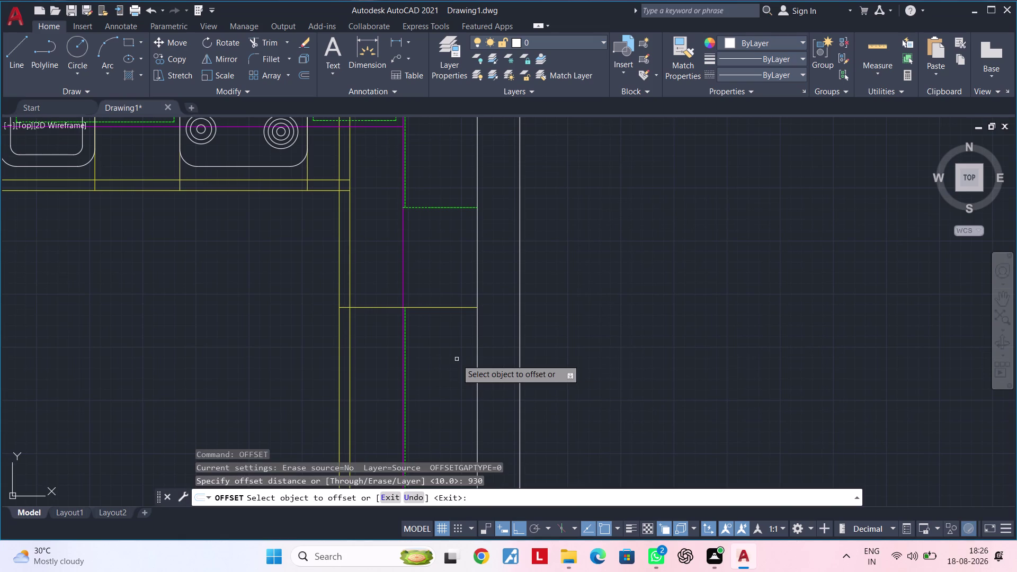
click(436, 209)
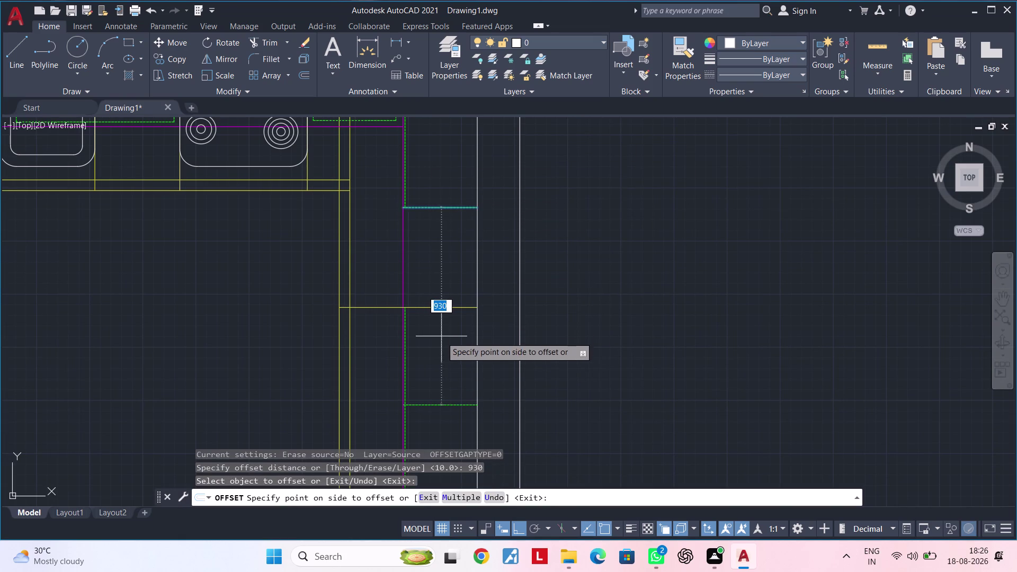
click(441, 338)
middle_drag(439, 340, 398, 334)
key(Escape)
key(Escape)
key(Escape)
key(Escape)
key(Escape)
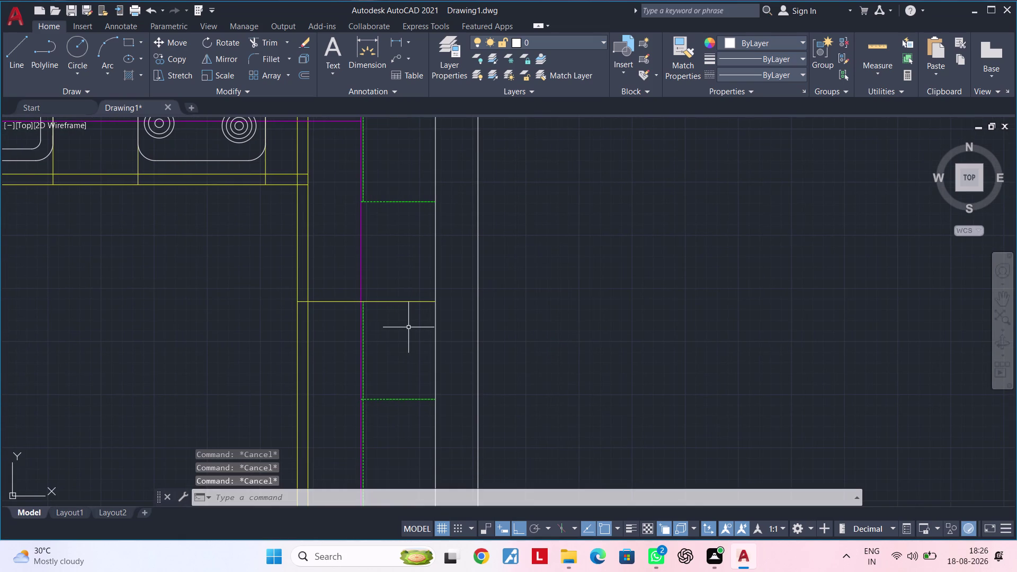
key(l)
key(space)
key(Escape)
key(Escape)
key(Escape)
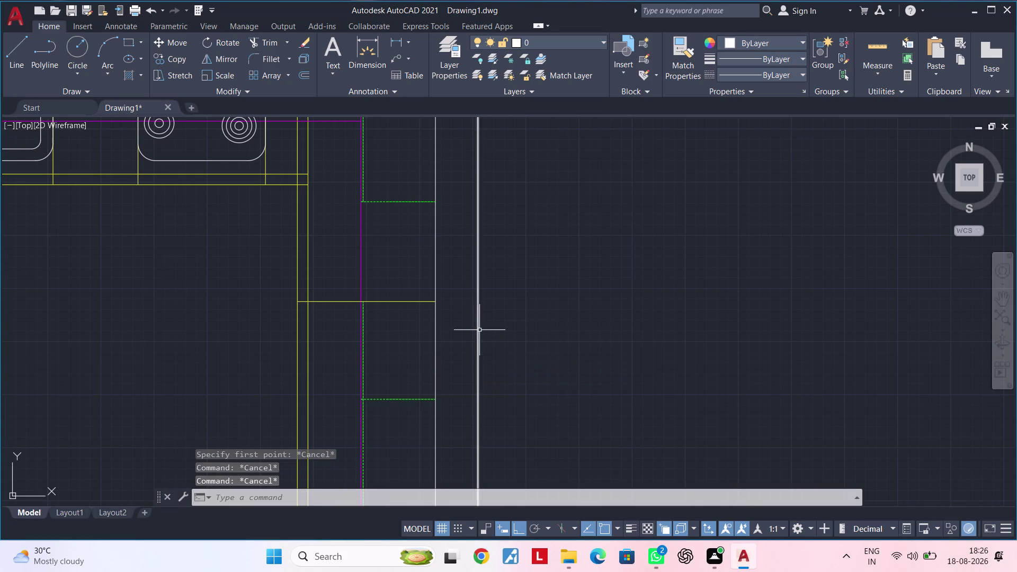
Draw the narrow shutter panel rectangle from the upper dashed line down along the shutter.
key(r)
text(ec)
key(space)
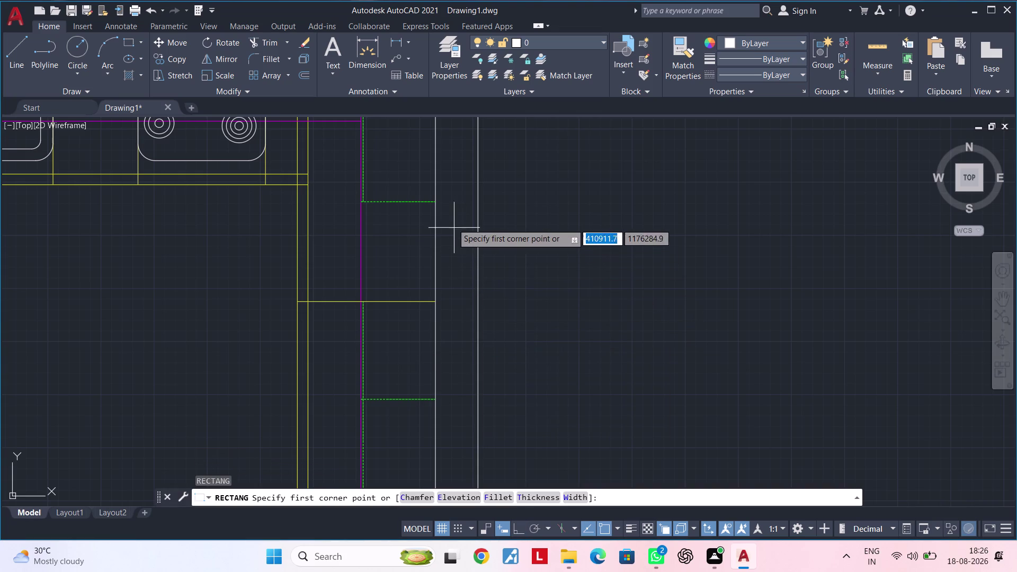
click(434, 199)
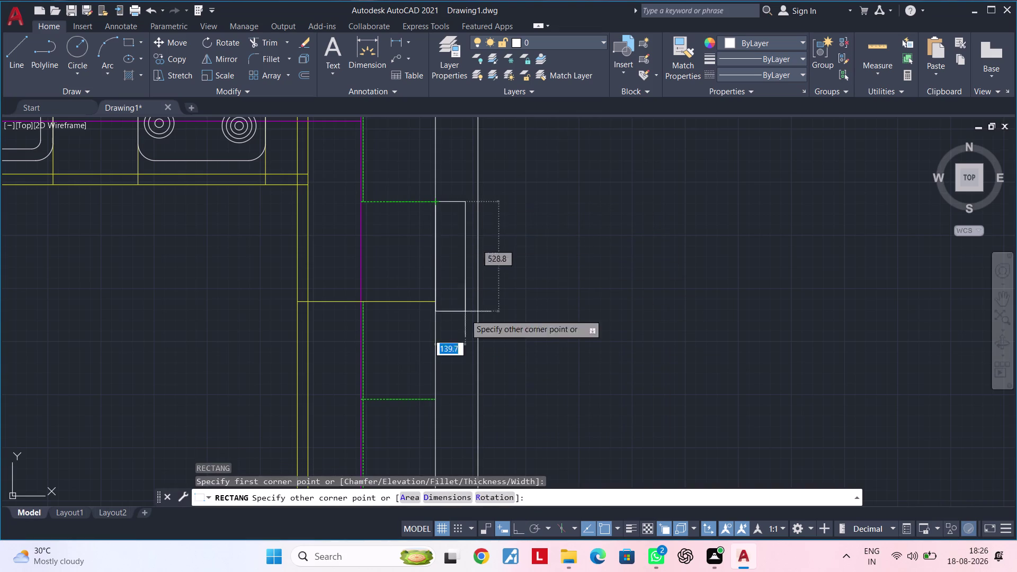
click(476, 400)
key(Escape)
middle_drag(518, 362, 554, 349)
key(Escape)
key(Escape)
key(Escape)
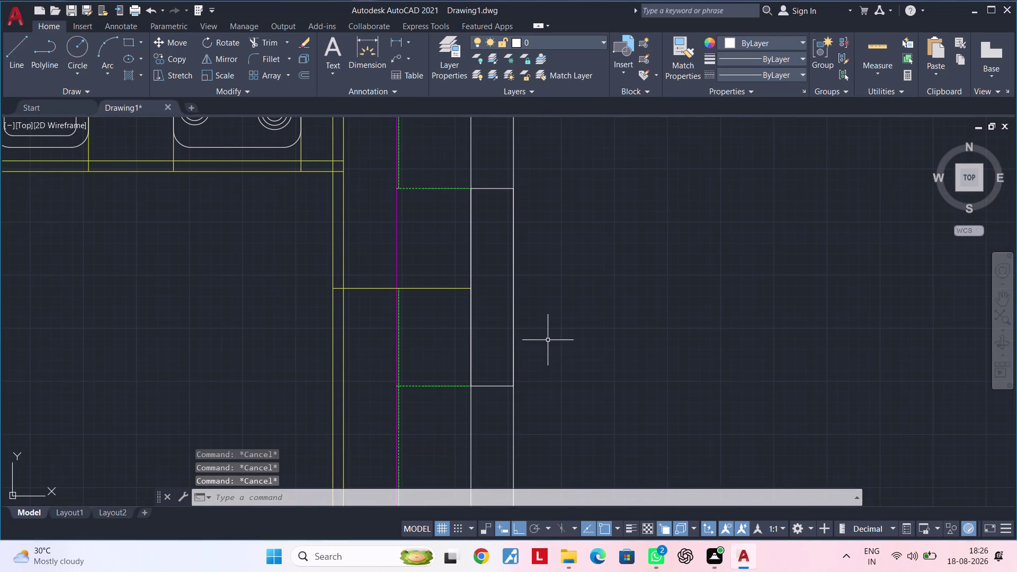
Draw a vertical centre line from the panel's top to its bottom.
text(l)
key(space)
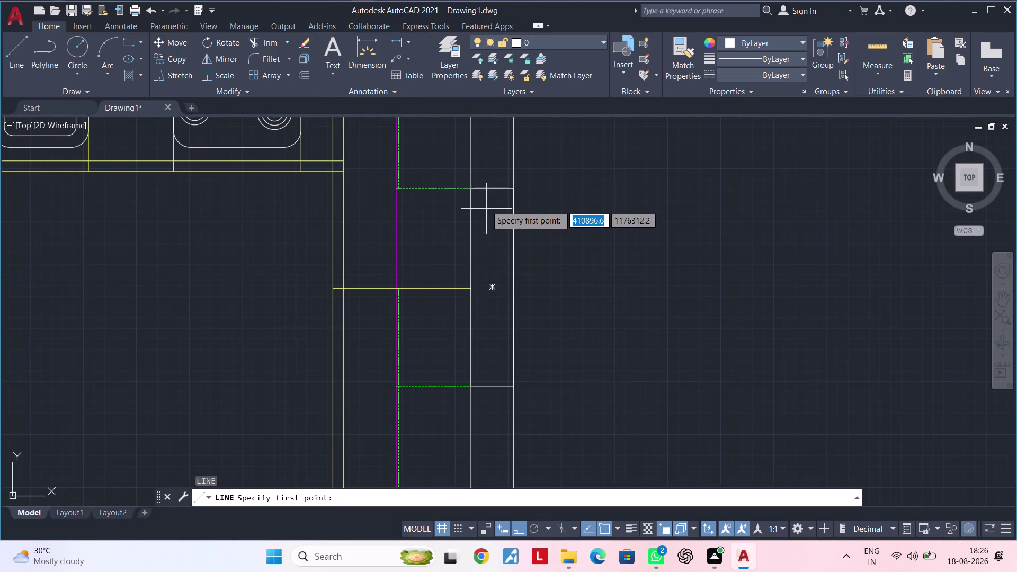
click(493, 189)
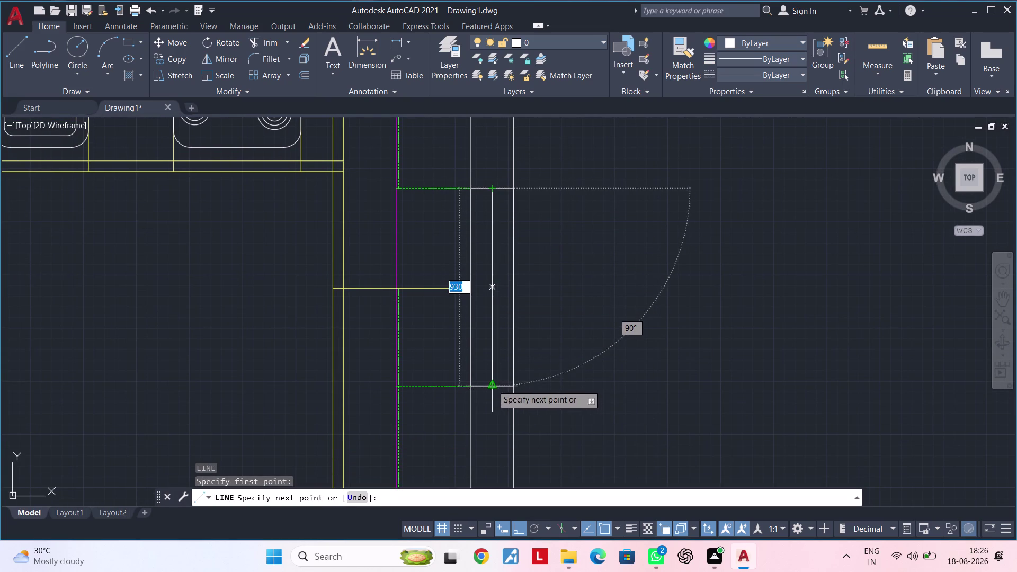
click(492, 385)
key(Escape)
key(Escape)
key(Escape)
Begin a 15-unit offset of the centre line, then abandon it.
text(od)
key(Escape)
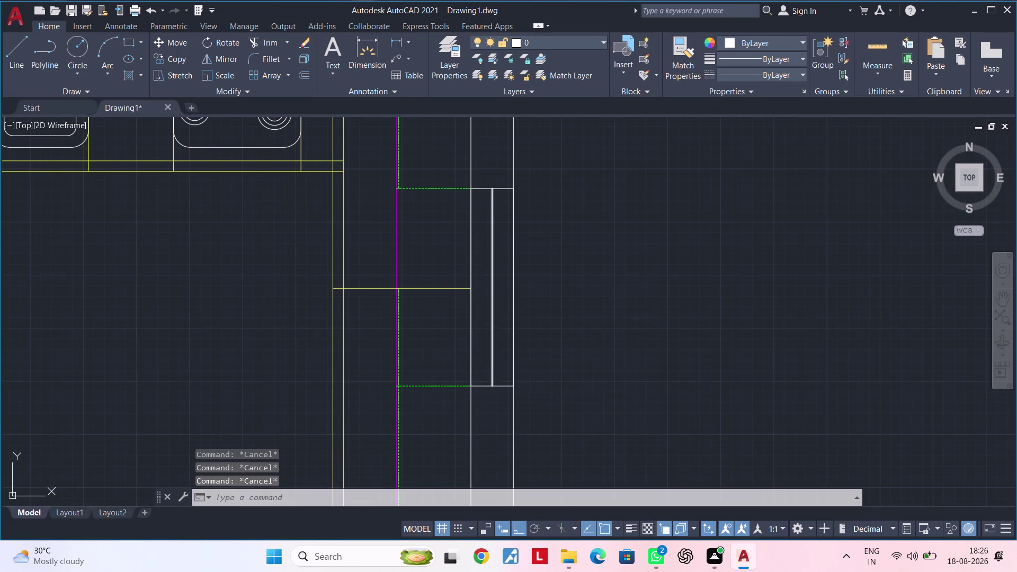
key(Escape)
text(of)
key(space)
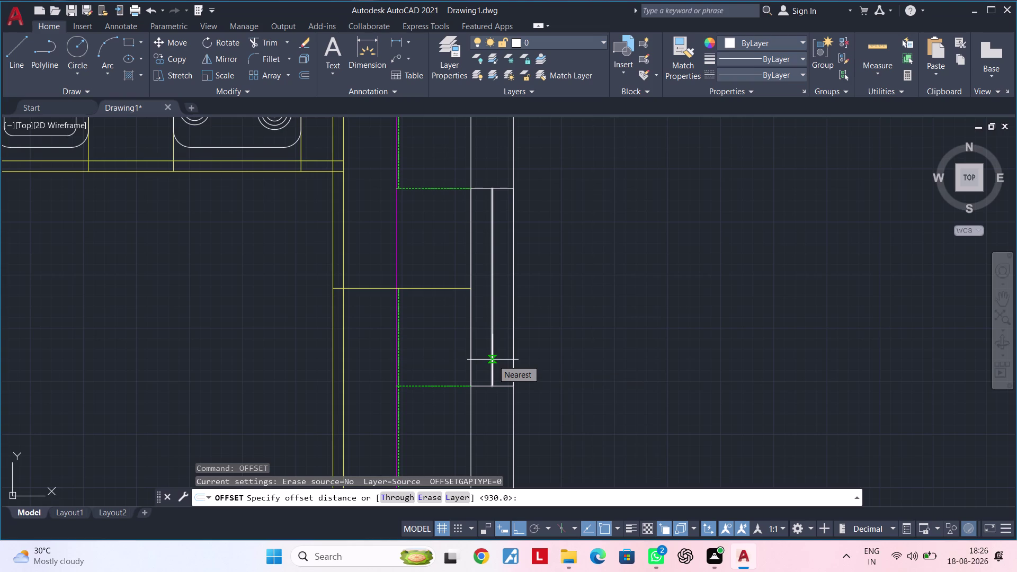
text(15)
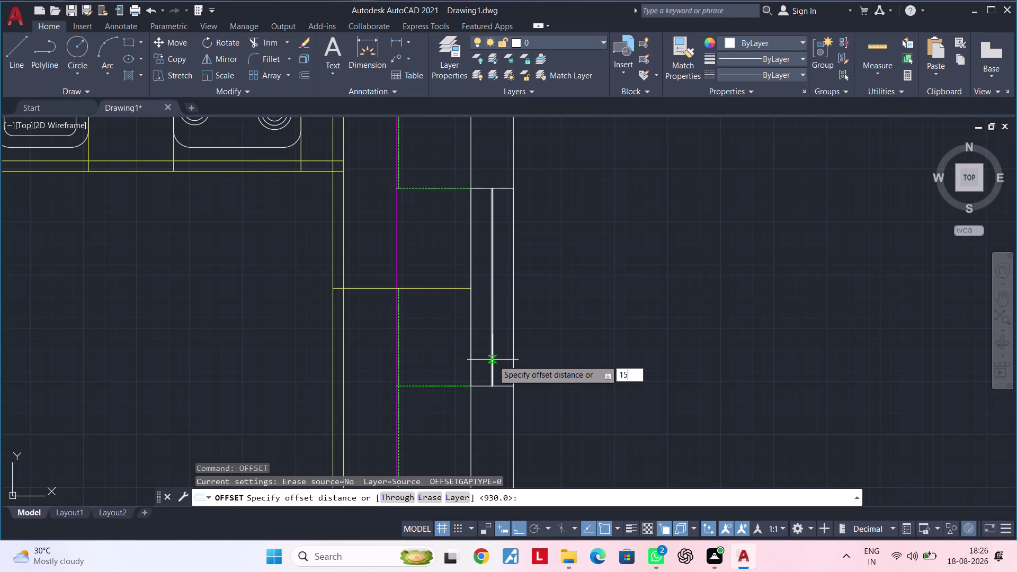
key(Return)
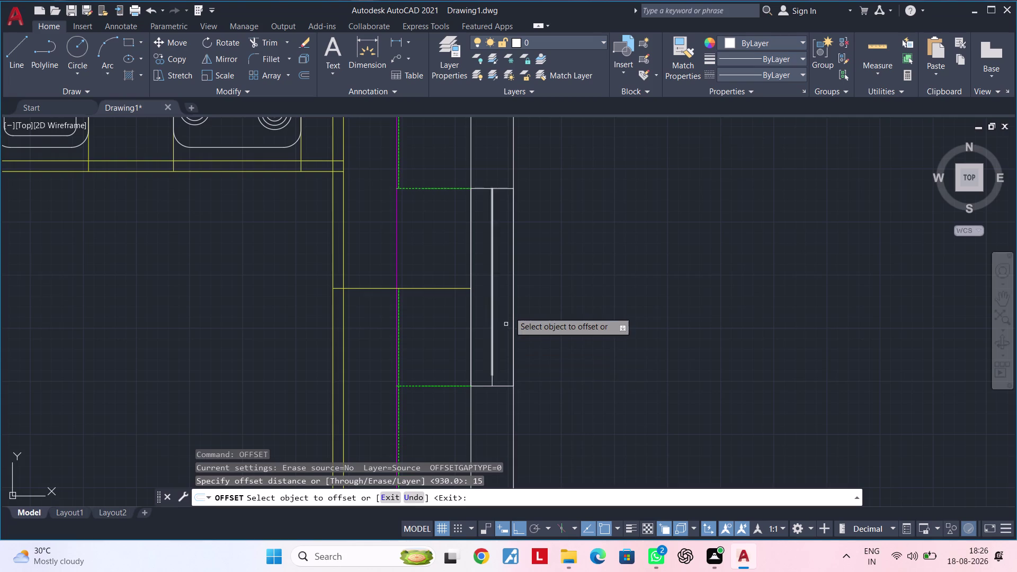
scroll(up, 3)
click(486, 287)
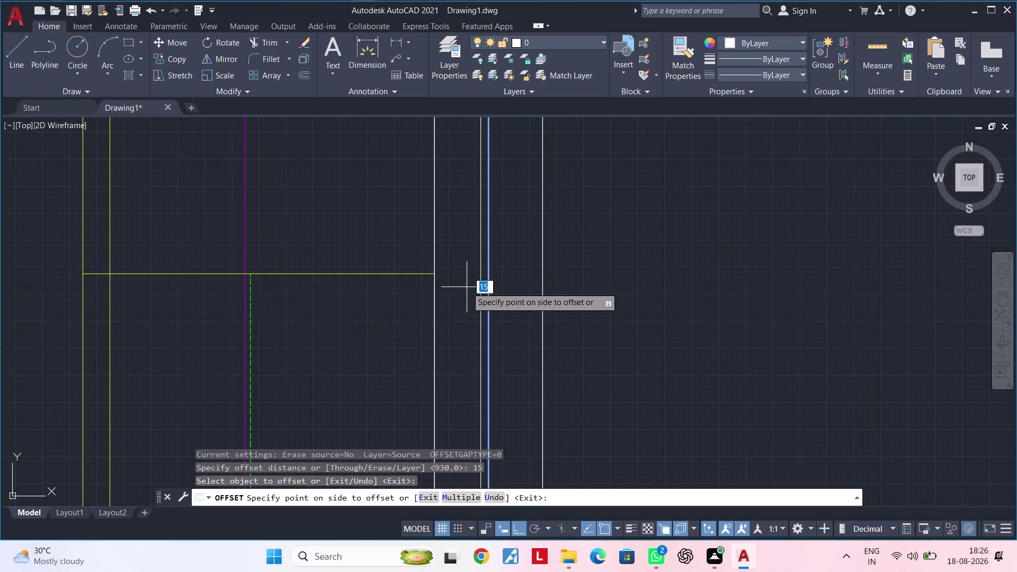
key(Escape)
key(Escape)
key(Escape)
Offset the centre line 20 units to both the left and right sides.
text(o)
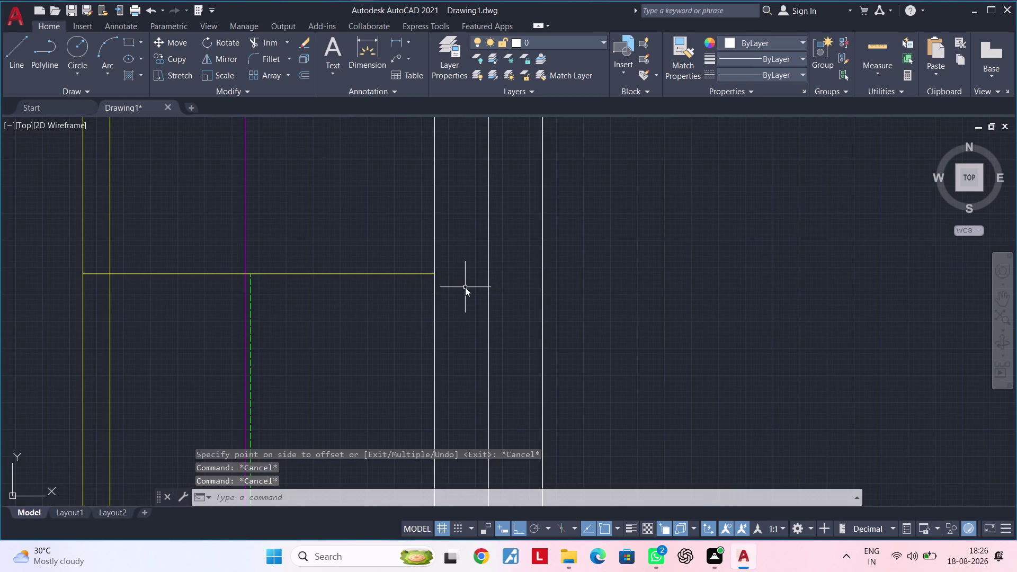
text(f)
key(space)
text(2)
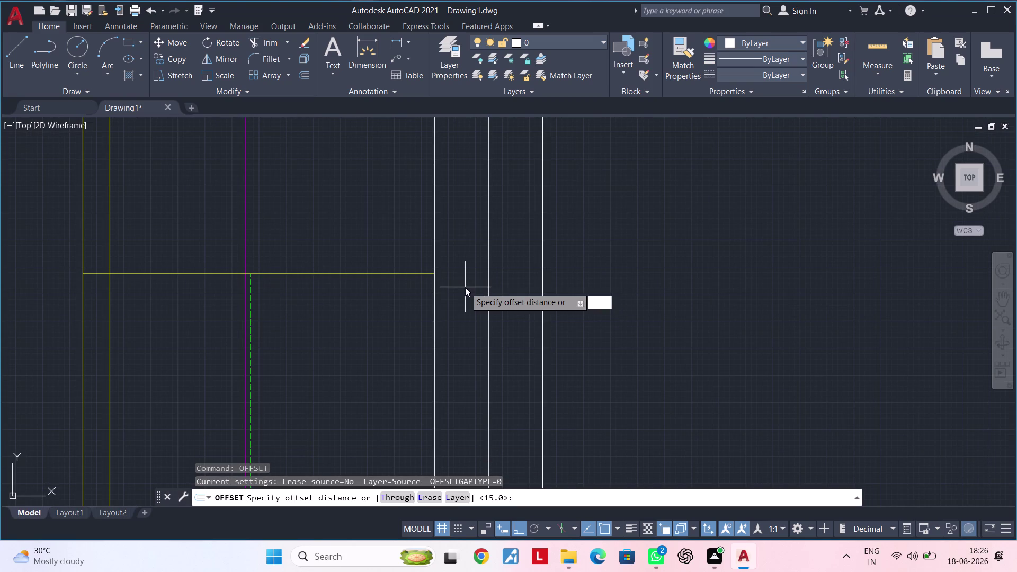
text(0)
key(Return)
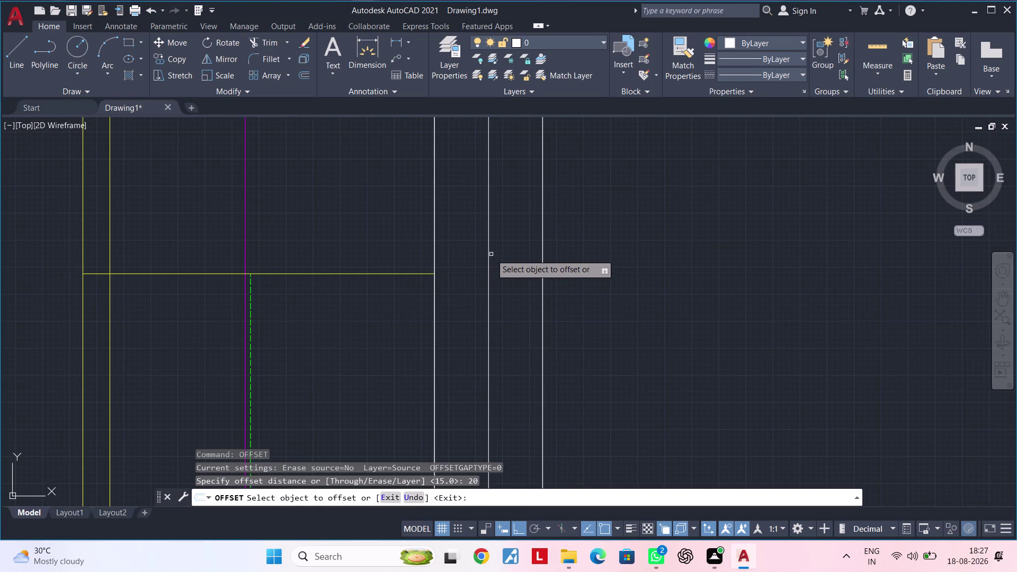
click(488, 256)
click(439, 257)
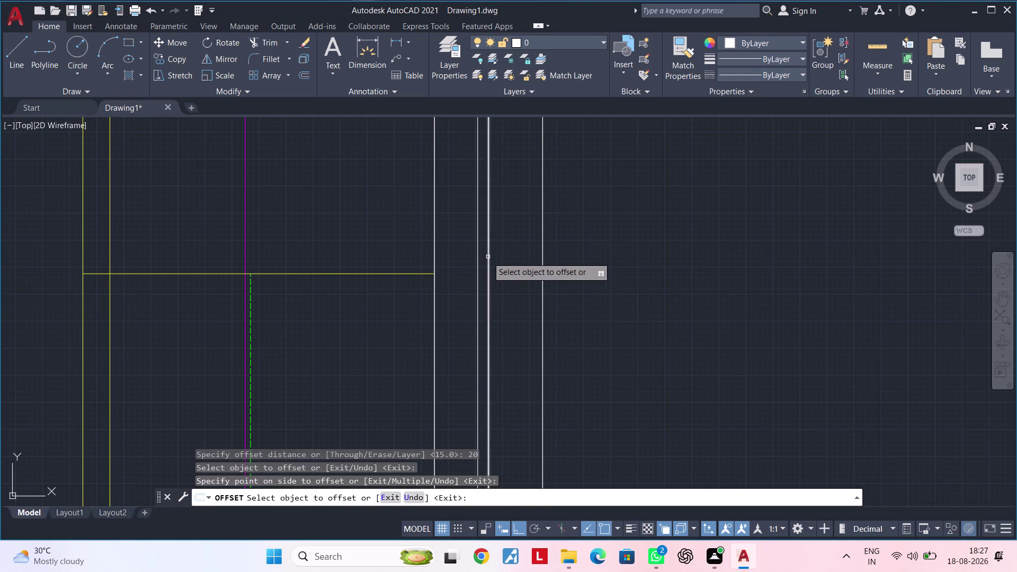
click(488, 257)
click(539, 257)
key(Escape)
Delete the original centre line, leaving only the two offset lines.
click(489, 260)
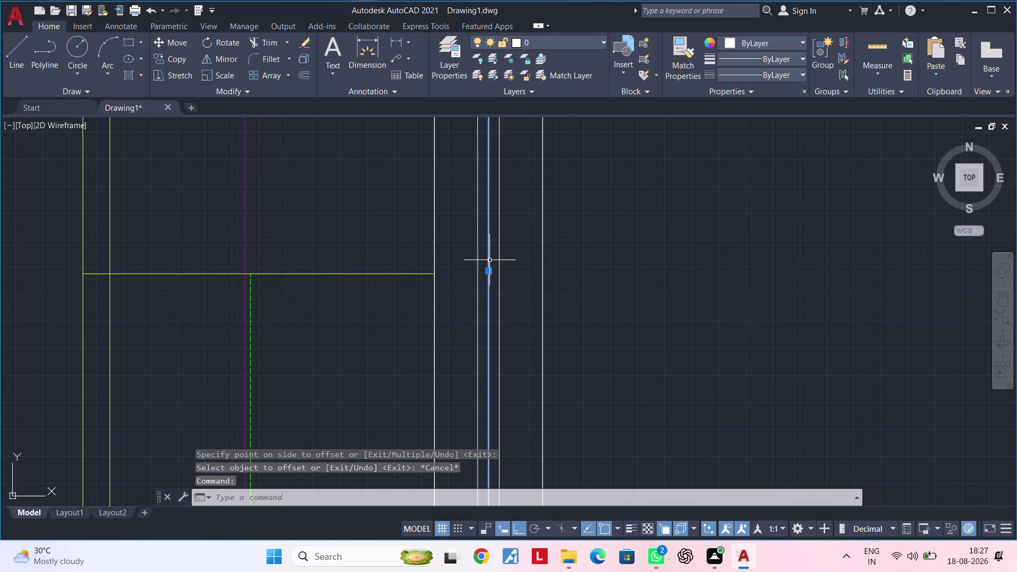
key(Delete)
scroll(down, 3)
middle_drag(523, 267, 562, 252)
scroll(up, 3)
middle_drag(553, 264, 624, 245)
scroll(down, 3)
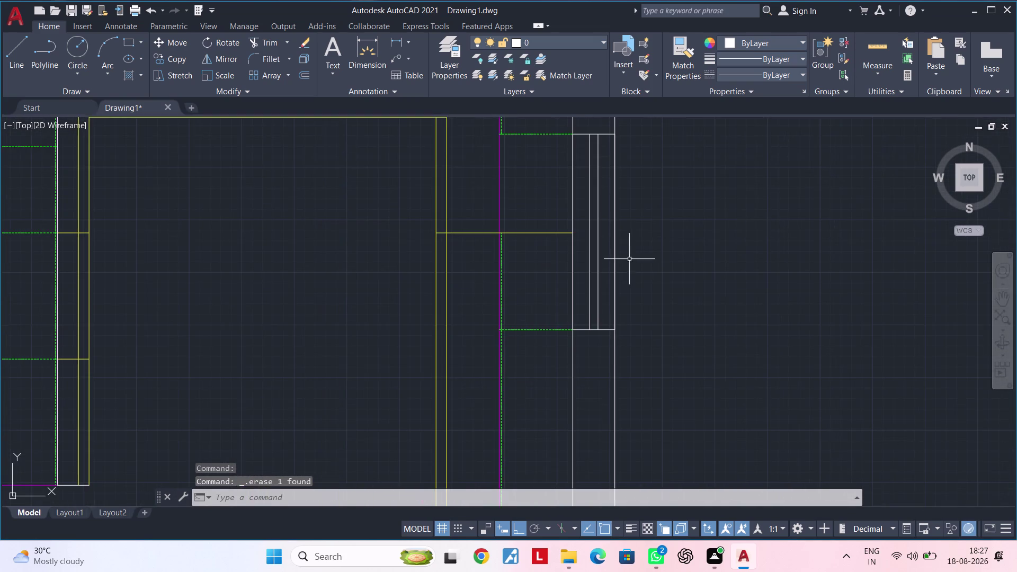
Select the shutter panel polyline and its inner lines.
middle_click(632, 260)
middle_click(633, 228)
key(Escape)
key(Escape)
key(Escape)
key(Escape)
key(Escape)
key(Escape)
middle_drag(623, 302, 612, 338)
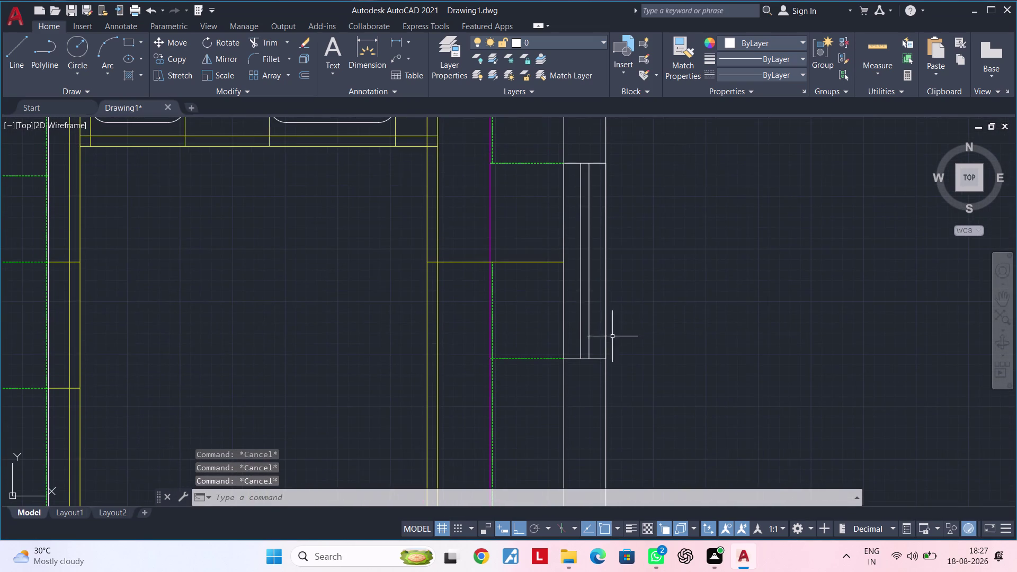
click(565, 285)
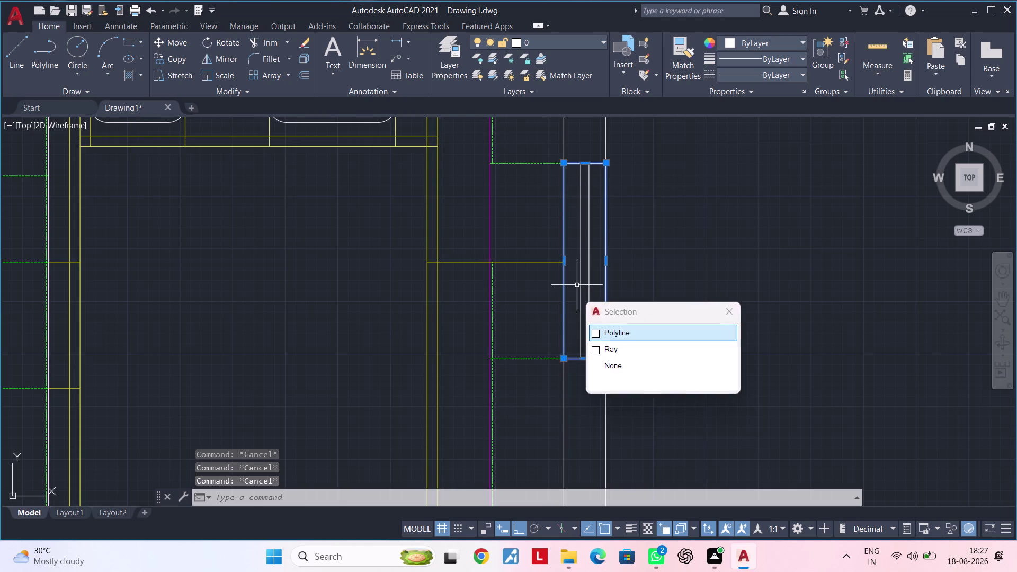
click(581, 285)
click(589, 285)
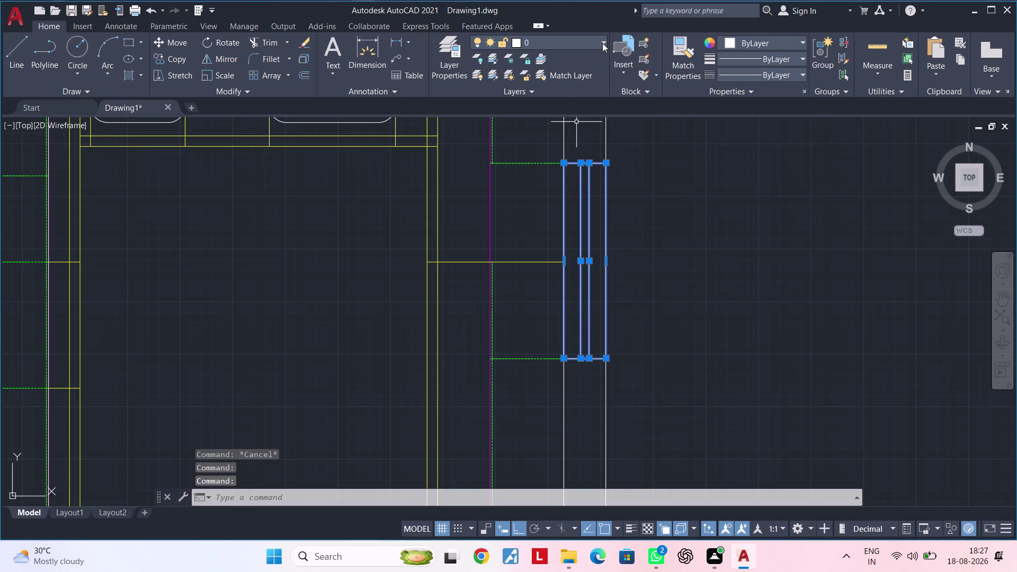
Set the selected panel lines' object colour to cyan.
click(738, 45)
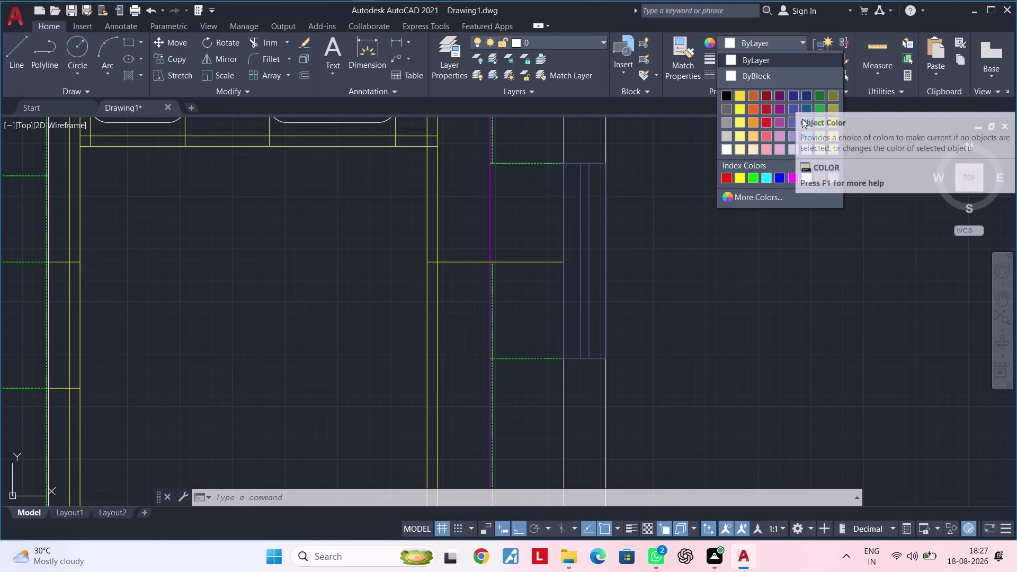
click(765, 181)
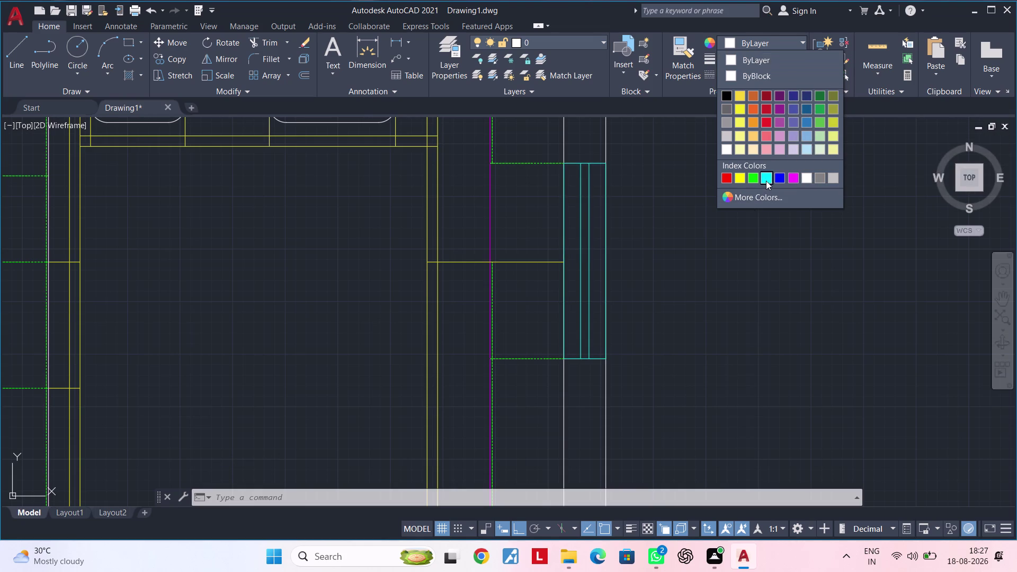
key(Escape)
scroll(down, 3)
middle_drag(756, 271, 727, 180)
key(Escape)
middle_drag(718, 216, 704, 276)
key(Escape)
key(Escape)
key(Escape)
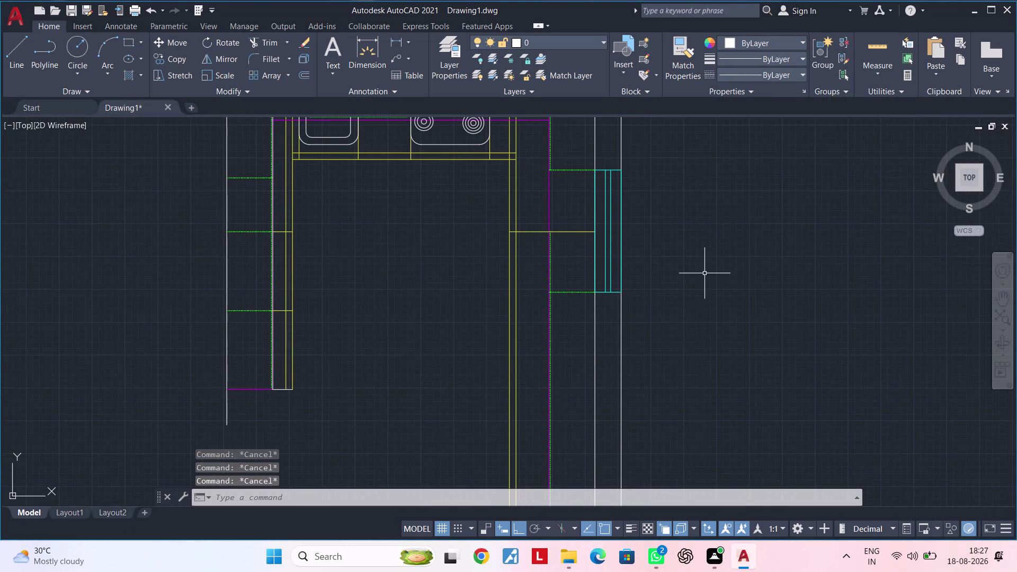
Bring the bottom of the cyan shutter panel into view.
key(Escape)
key(Escape)
key(Escape)
key(Escape)
key(Escape)
middle_drag(701, 281, 732, 231)
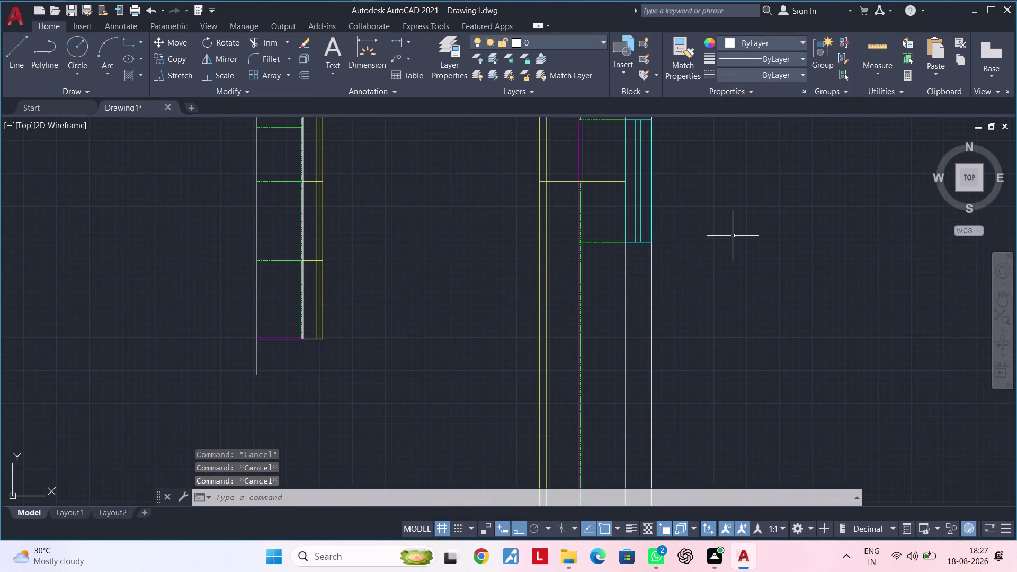
middle_drag(728, 245, 683, 245)
scroll(up, 3)
middle_drag(546, 215, 545, 248)
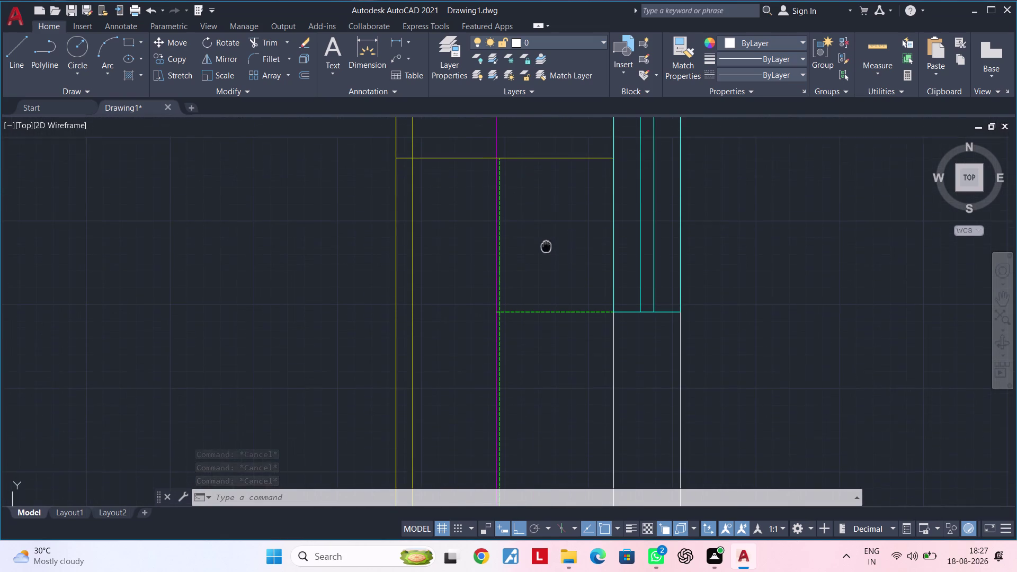
middle_drag(545, 248, 546, 252)
key(Escape)
key(Escape)
Trim the extra segment at the panel, then cancel the trim without change.
text(tr)
key(space)
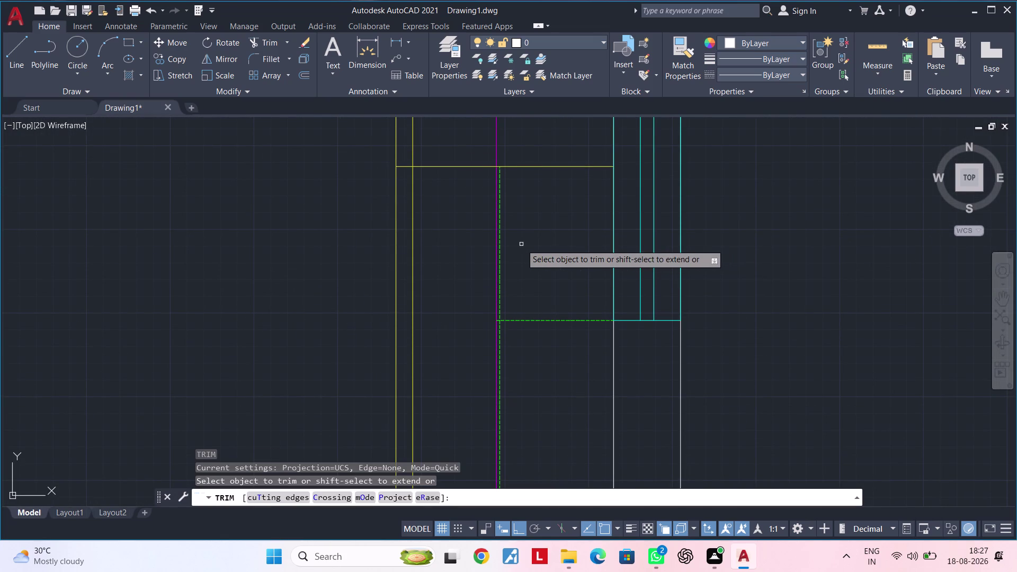
click(500, 250)
middle_drag(554, 282, 556, 242)
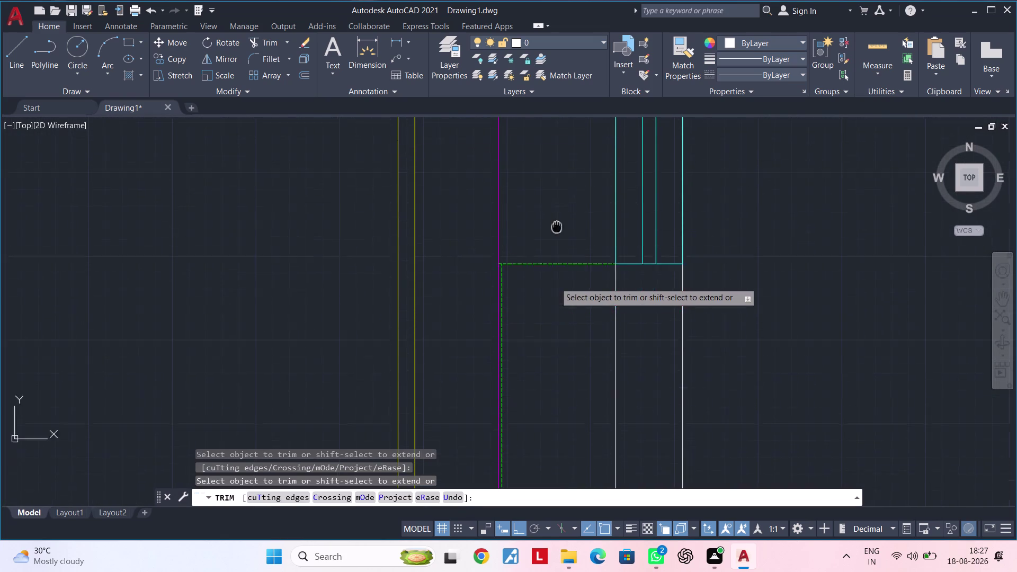
middle_drag(556, 242, 556, 182)
middle_drag(557, 281, 530, 290)
key(Escape)
key(Escape)
key(Escape)
key(Escape)
key(Escape)
key(Escape)
key(Escape)
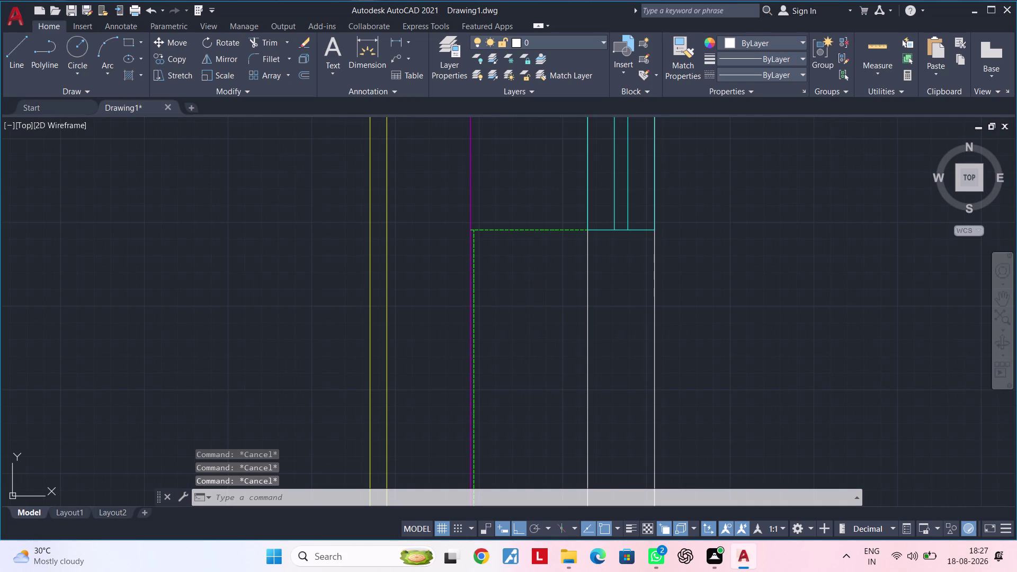
key(Escape)
scroll(down, 3)
middle_drag(533, 288, 504, 293)
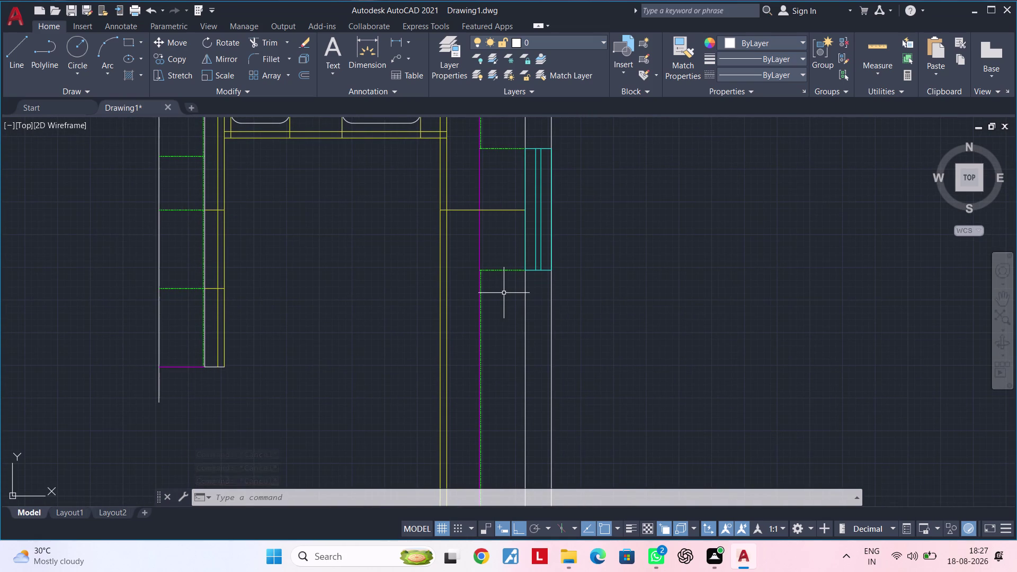
Add two horizontal divider lines below the panel, each offset 600 downward.
middle_drag(505, 290, 496, 307)
key(Escape)
key(Escape)
text(of)
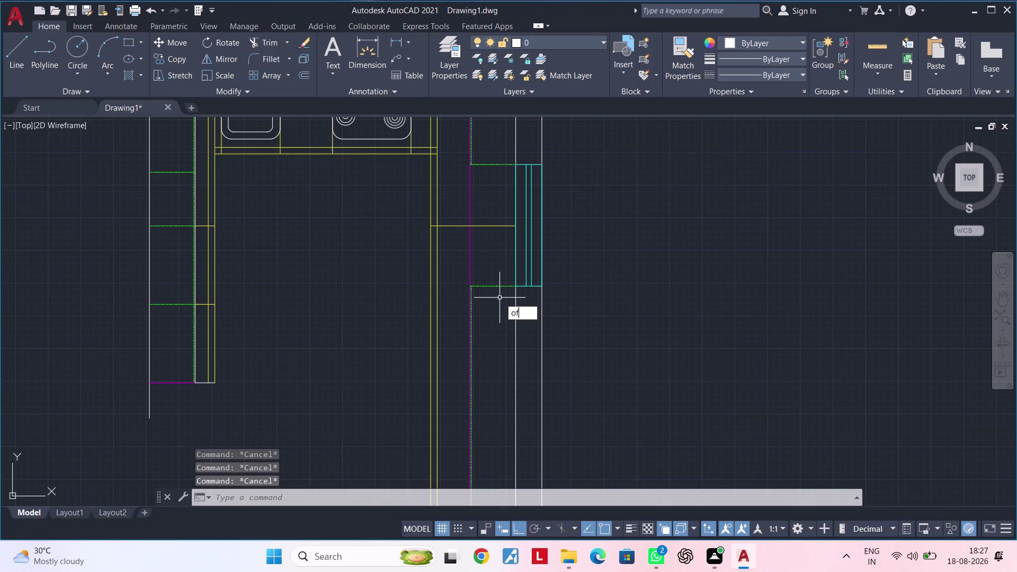
key(space)
text(600)
key(Return)
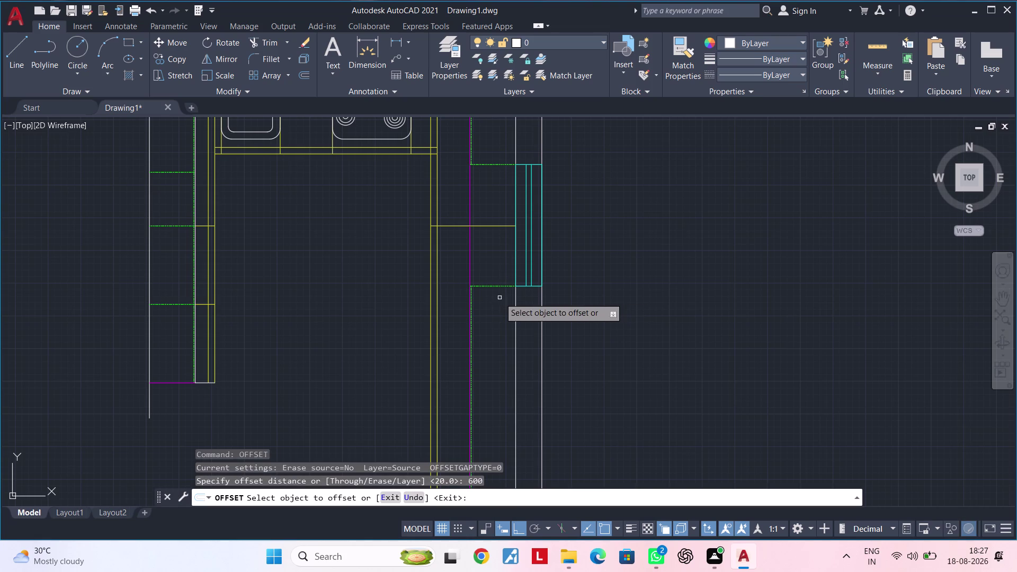
click(485, 227)
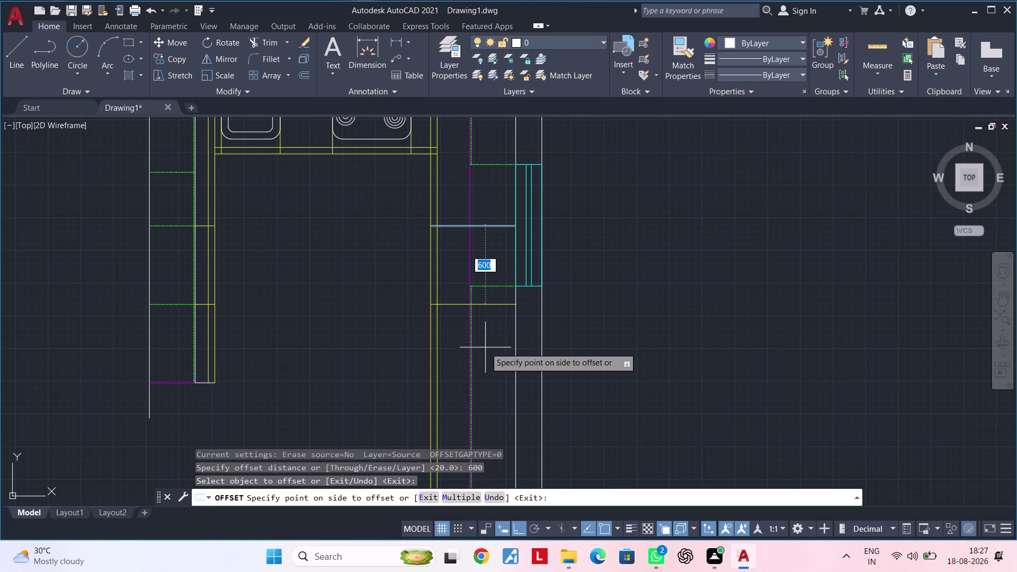
click(485, 347)
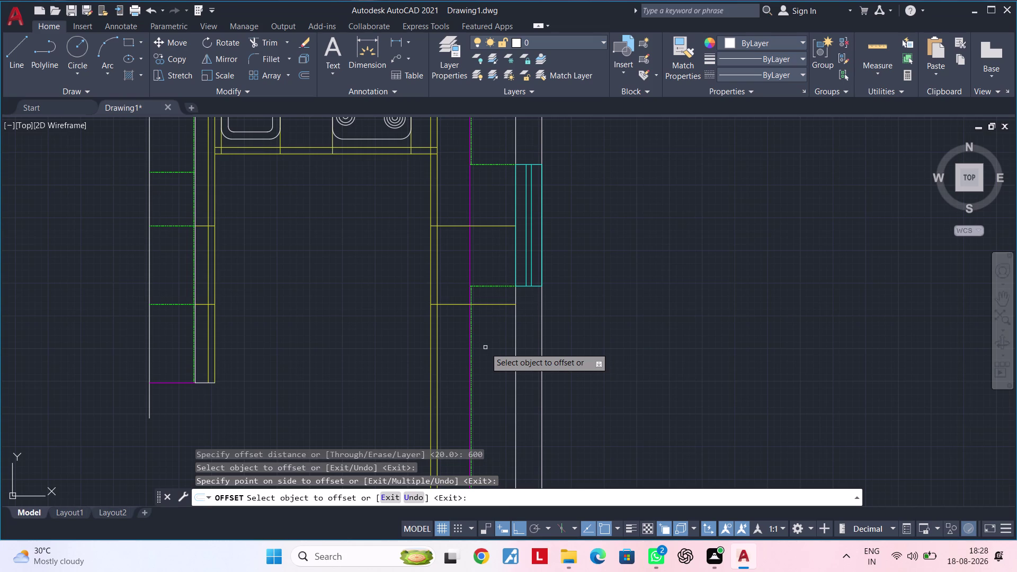
key(space)
key(space)
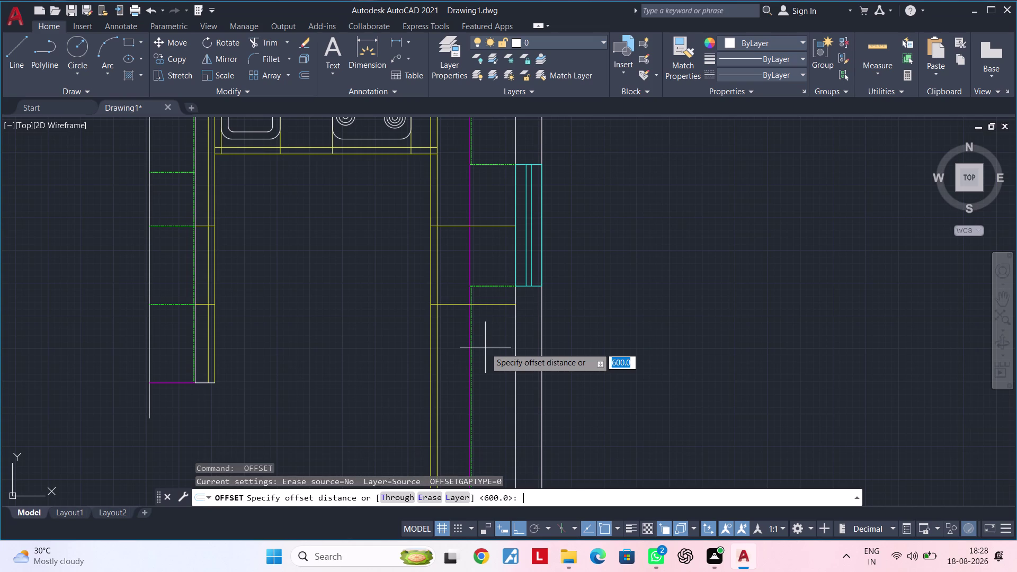
text(600)
key(Return)
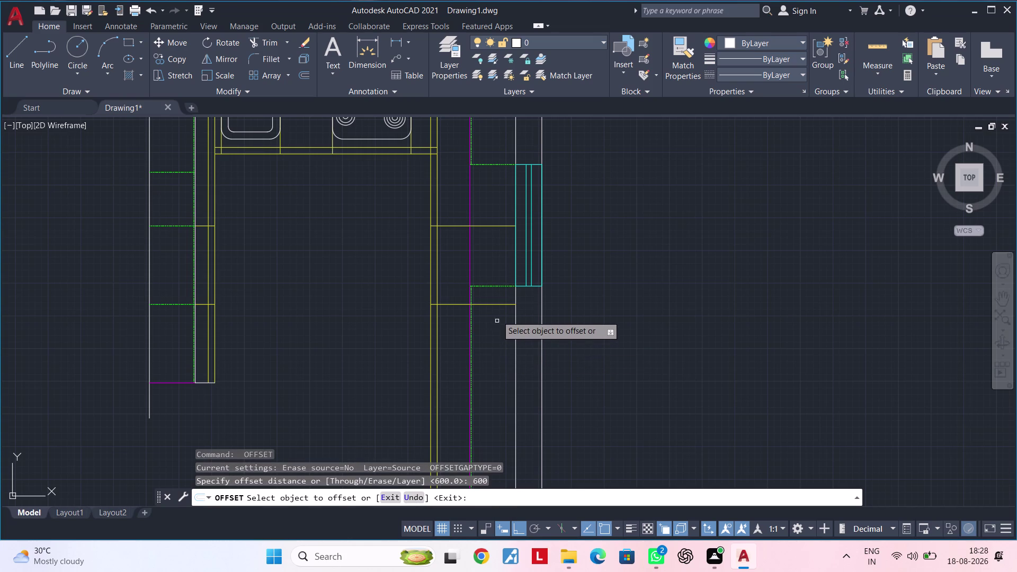
click(496, 302)
click(511, 393)
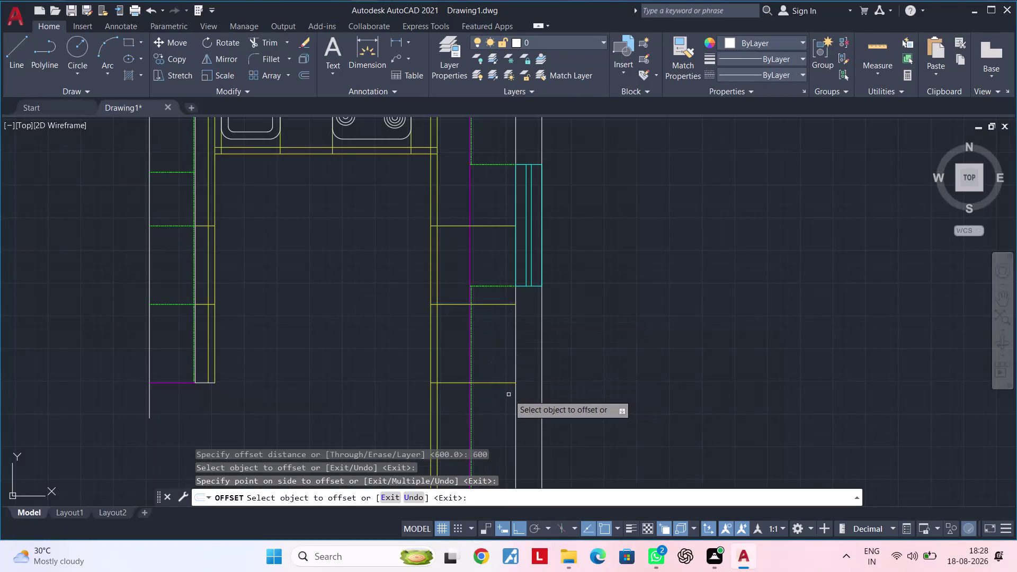
middle_drag(508, 394, 534, 303)
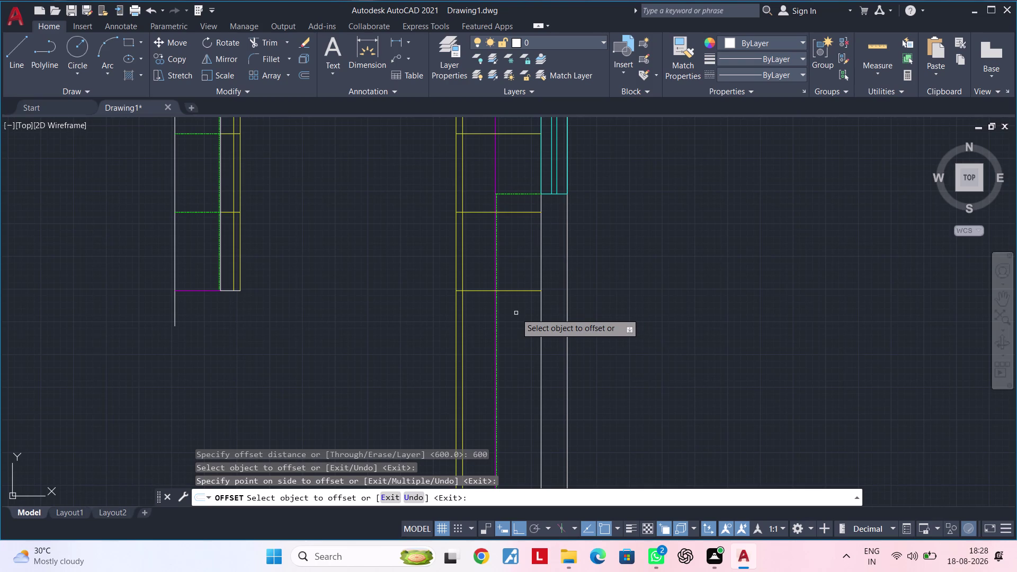
Clear pending commands and start a new offset with distance 20.
key(Escape)
key(Escape)
key(Escape)
key(Escape)
key(Escape)
key(Escape)
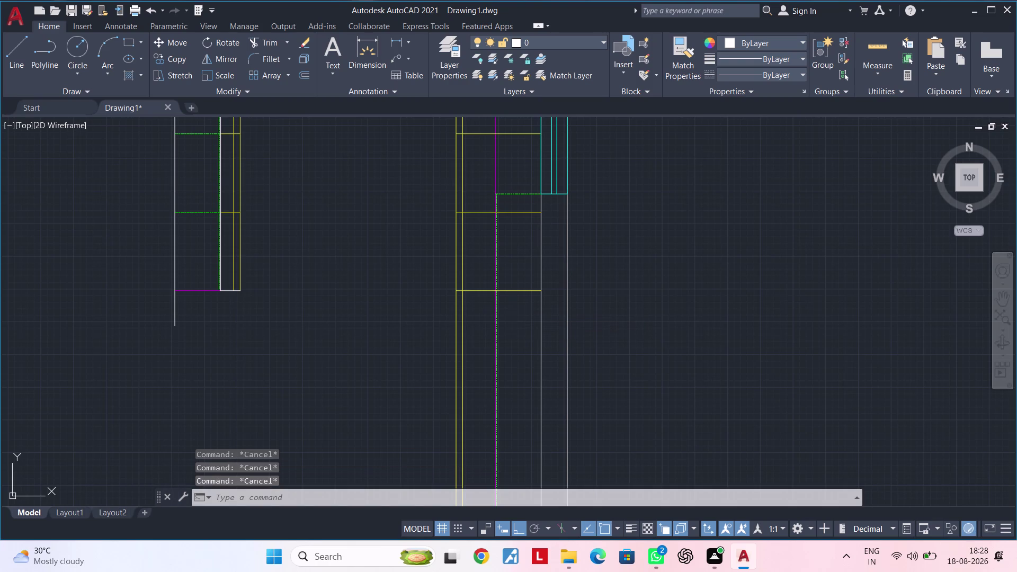
key(Escape)
key(Escape)
key(Escape)
key(Escape)
key(Escape)
key(Escape)
key(Escape)
key(Escape)
key(Escape)
key(Escape)
key(Escape)
key(Escape)
key(Escape)
key(Escape)
key(Escape)
key(Escape)
key(Escape)
key(Escape)
key(Escape)
text(of 20)
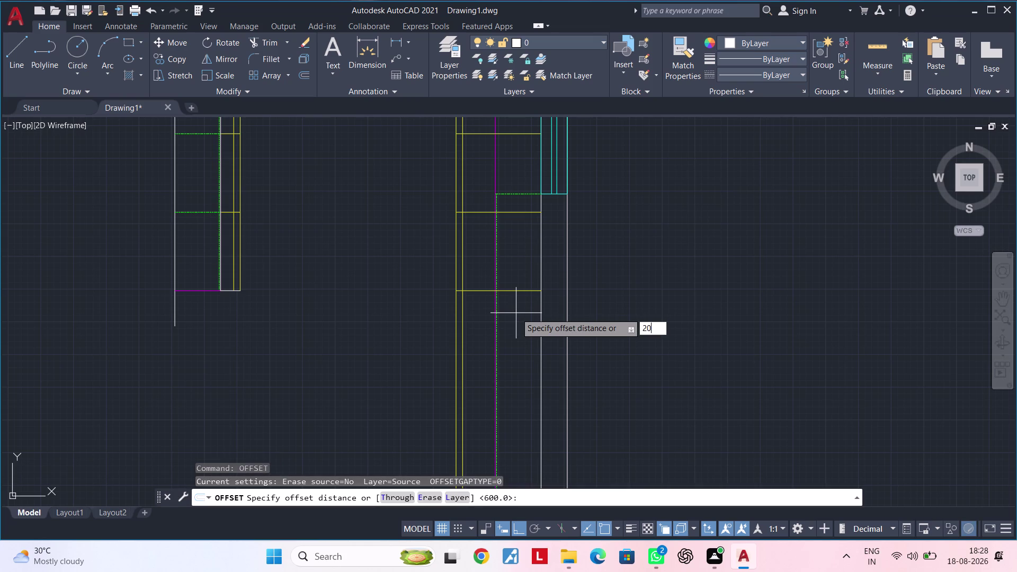
Offset the right cabinet's lower base line 20 units downward.
key(Return)
click(530, 293)
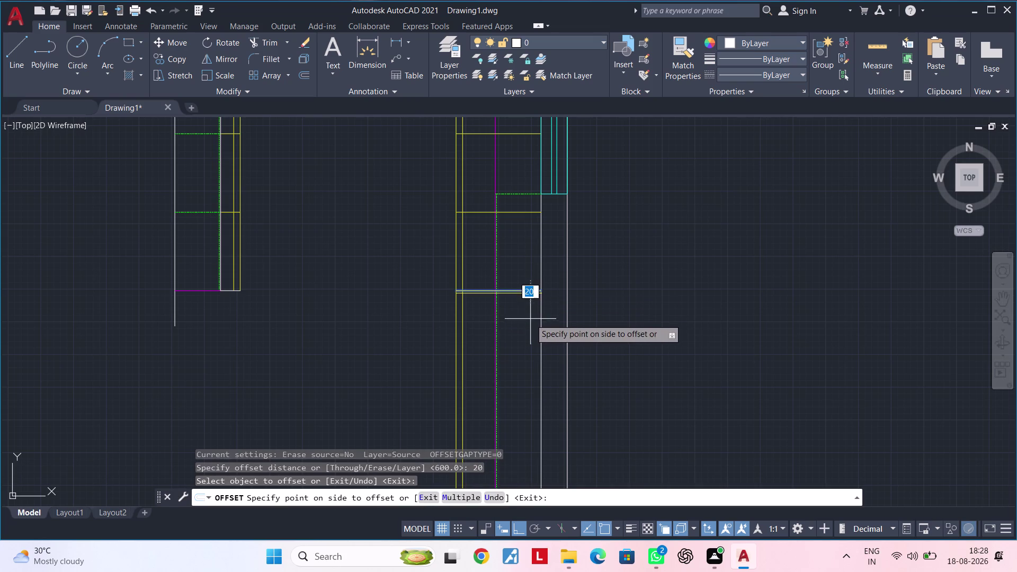
click(530, 320)
key(Escape)
key(Escape)
key(Escape)
key(Escape)
Extend the new short line to meet the cabinet edge.
text(ex)
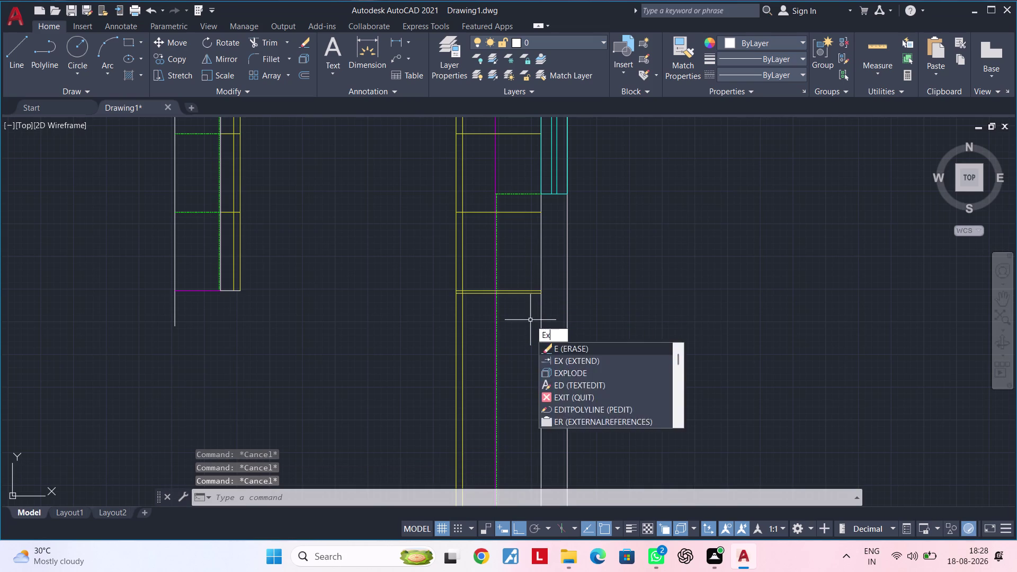
key(space)
scroll(up, 3)
click(539, 265)
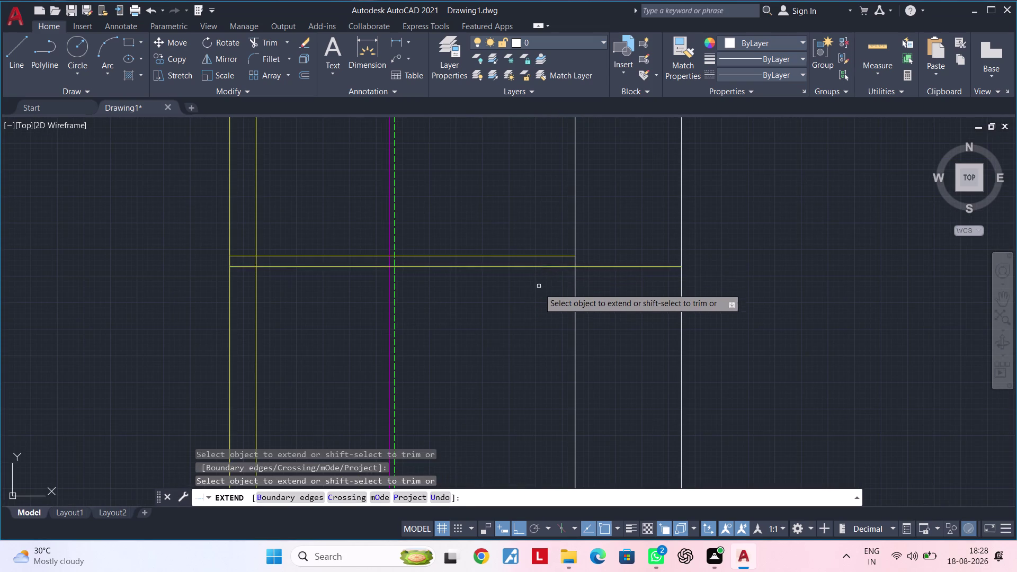
key(Escape)
scroll(down, 3)
key(Escape)
key(Escape)
key(Escape)
Fence-trim the vertical line ends crossing below the cabinet base.
text(tr)
key(space)
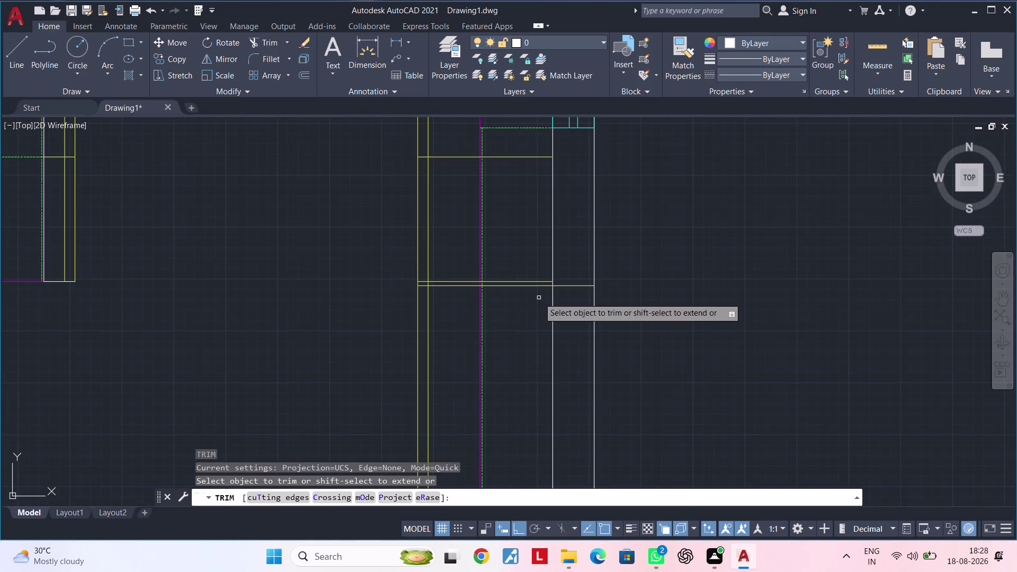
drag(611, 312, 513, 314)
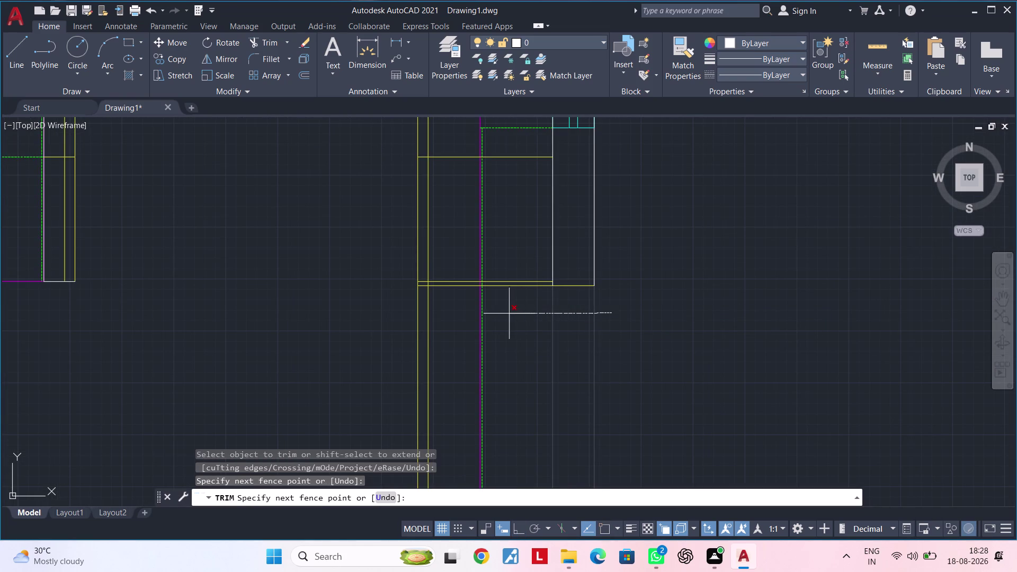
drag(513, 313, 407, 314)
key(Escape)
key(Escape)
key(Escape)
key(Escape)
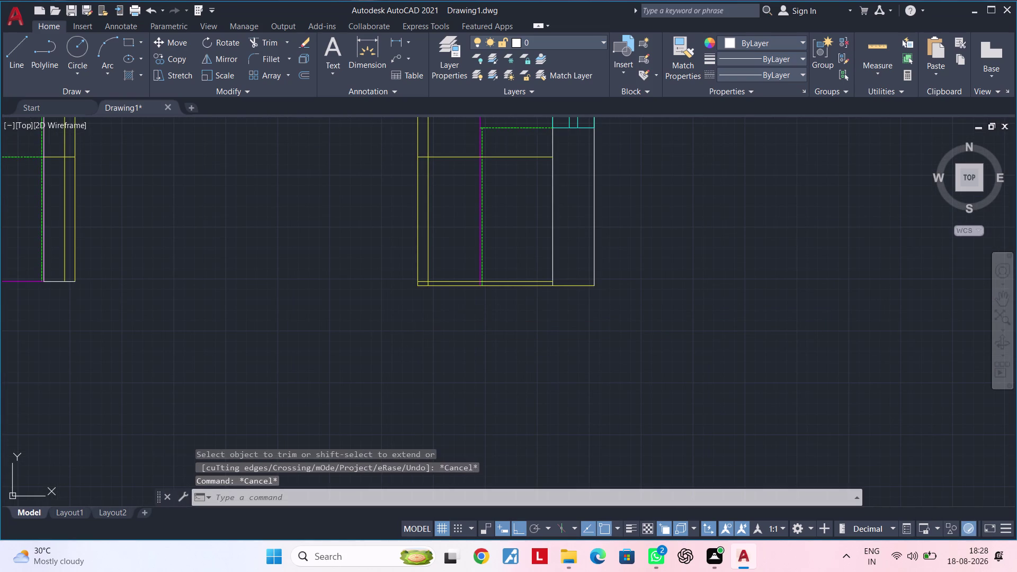
key(Escape)
key(Escape)
key(Escape)
key(Escape)
key(Escape)
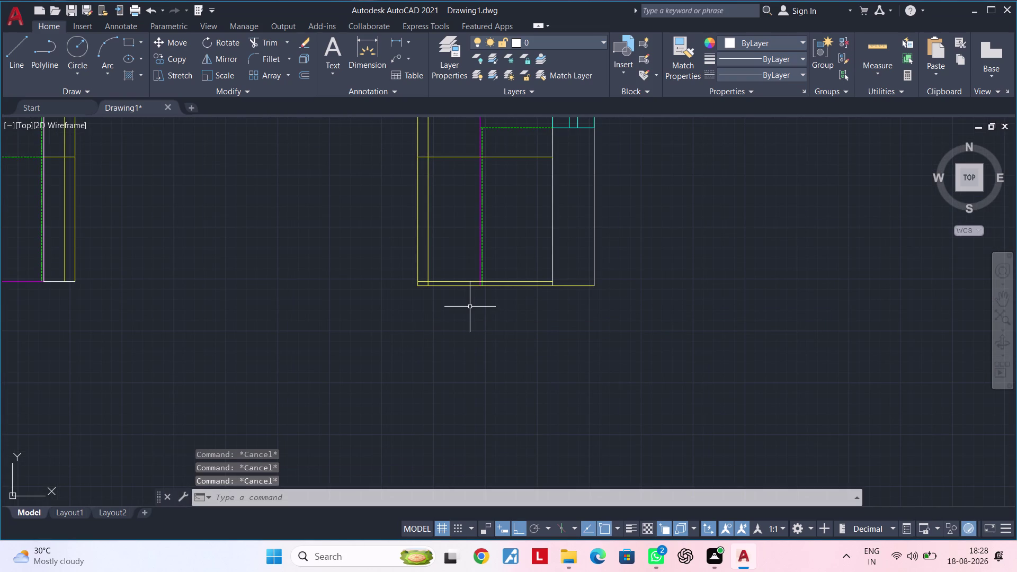
middle_drag(465, 302, 462, 316)
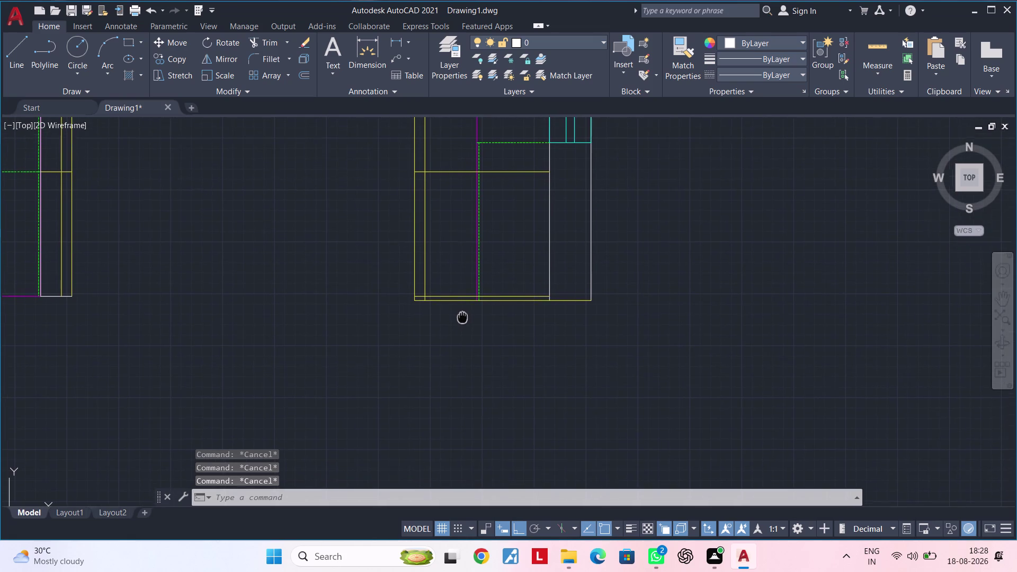
middle_drag(462, 316, 462, 321)
scroll(up, 3)
middle_drag(542, 320, 516, 340)
key(Escape)
key(Escape)
Trim the base line's overhanging end and the pieces crossing it.
key(t)
text(r)
key(space)
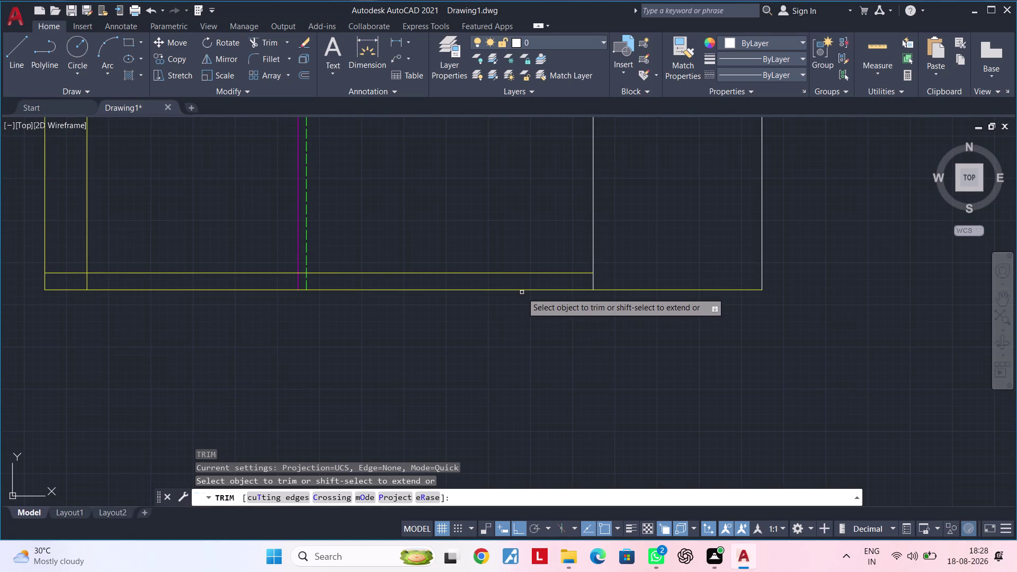
click(522, 290)
drag(412, 290, 268, 286)
Trim the leftover and stray segments at the base's left end.
middle_drag(275, 296, 401, 310)
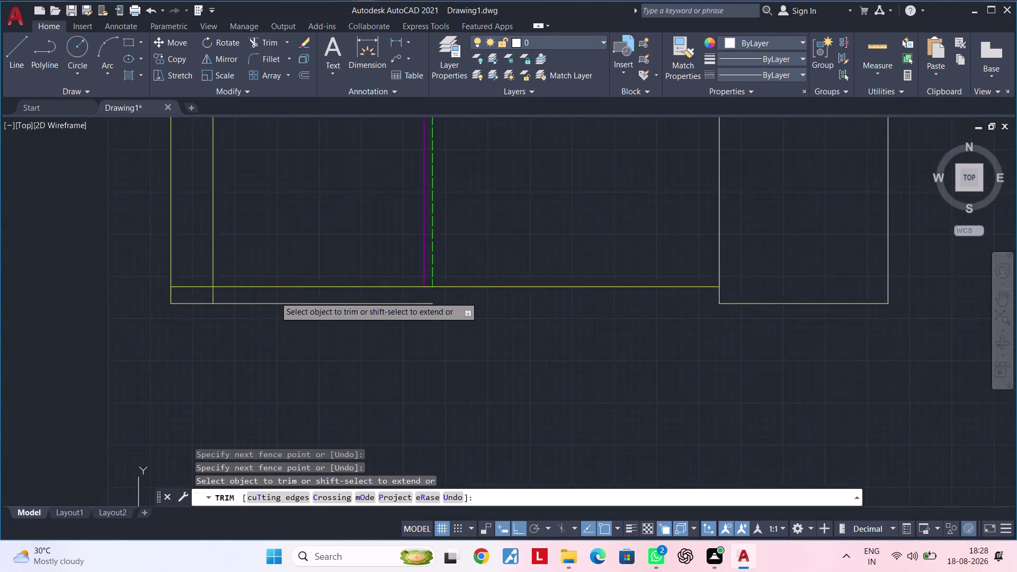
middle_drag(401, 310, 460, 311)
drag(307, 297, 235, 297)
click(228, 296)
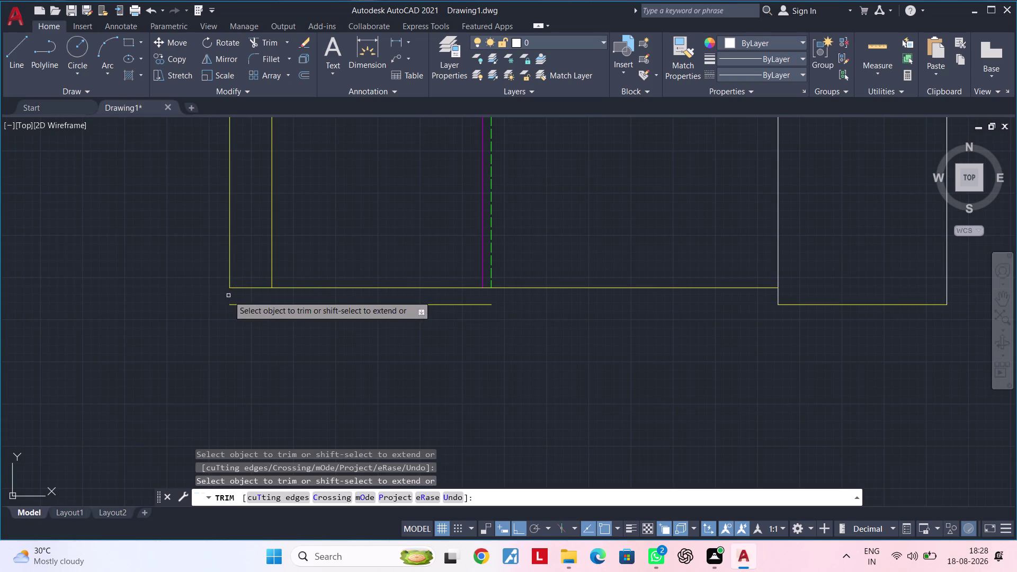
click(270, 304)
scroll(down, 3)
middle_drag(476, 348, 462, 381)
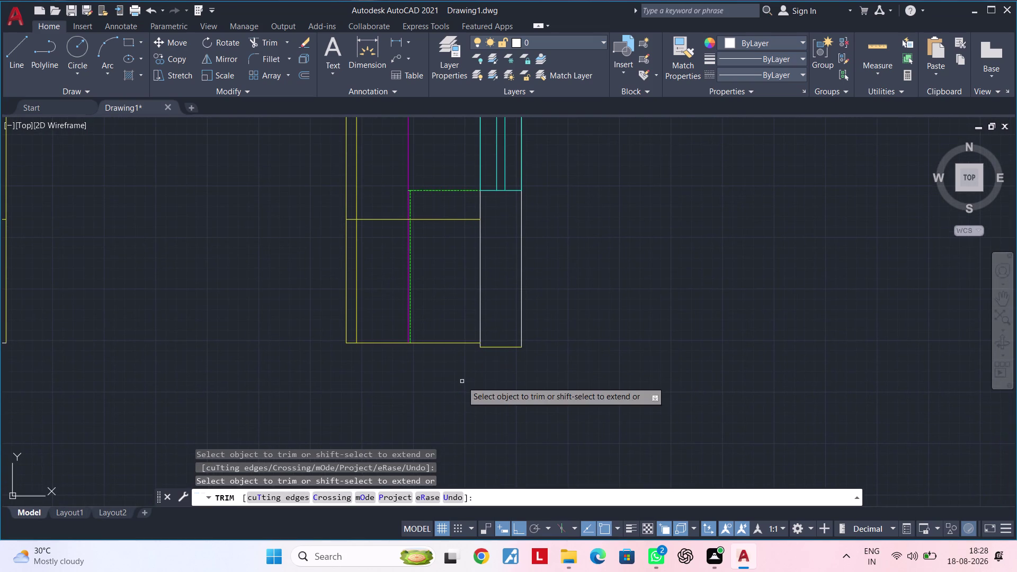
key(Escape)
key(Escape)
key(Escape)
key(Escape)
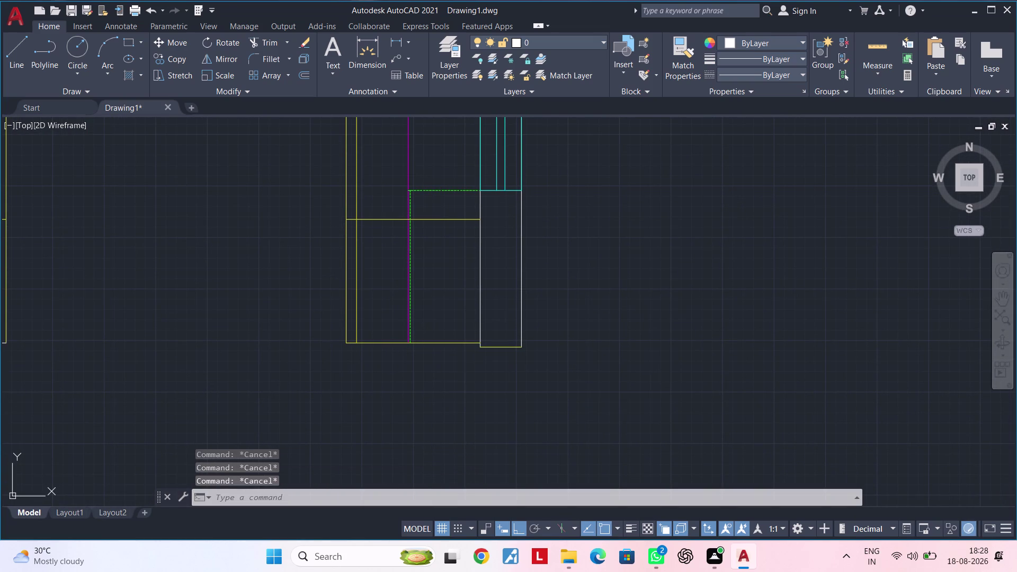
key(Escape)
key(Escape)
key(Escape)
key(Escape)
key(Escape)
middle_drag(453, 307, 477, 318)
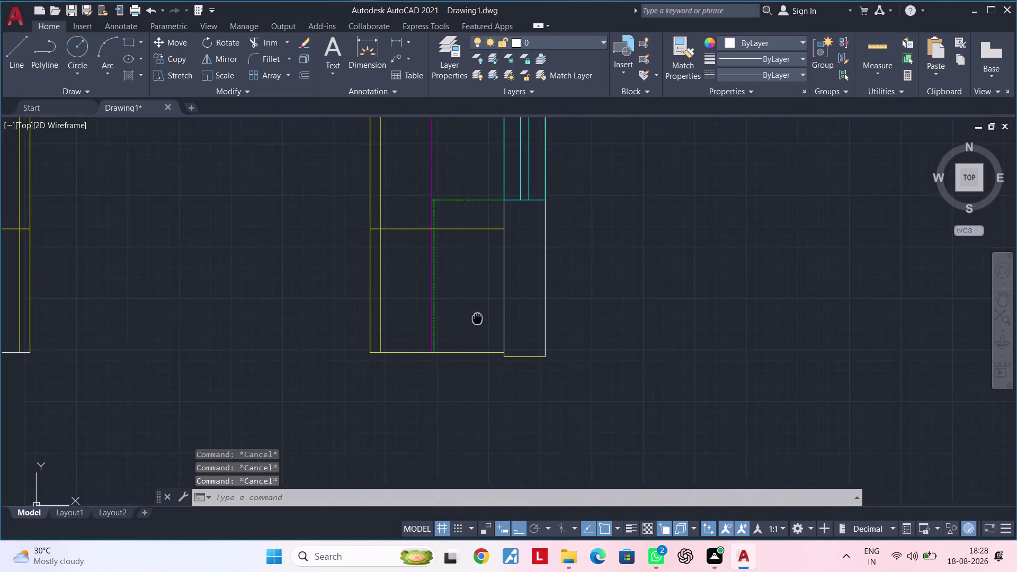
middle_drag(477, 317, 482, 307)
middle_drag(476, 285, 475, 345)
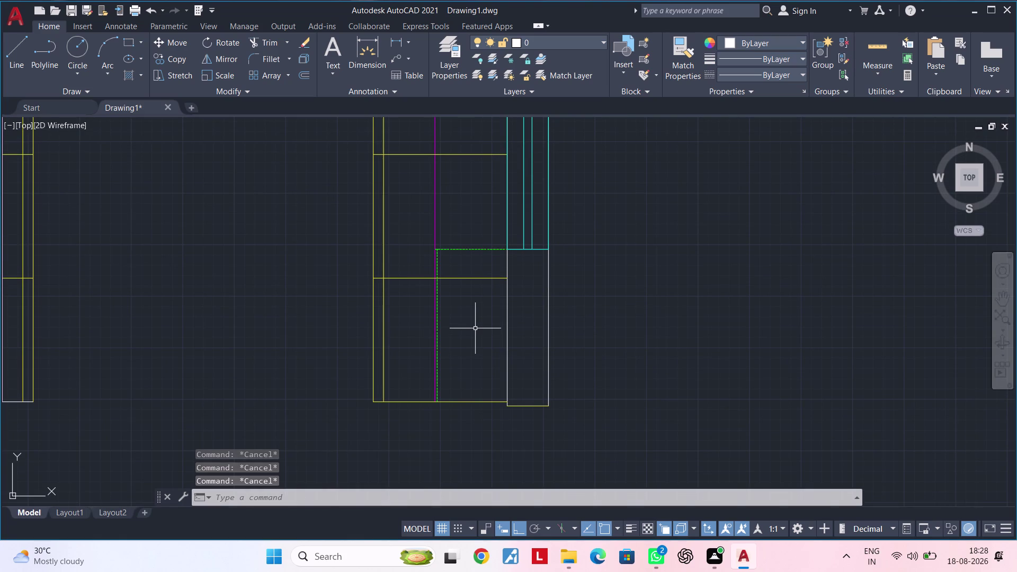
key(Escape)
key(Escape)
key(Escape)
key(Escape)
middle_drag(543, 296, 550, 283)
scroll(down, 3)
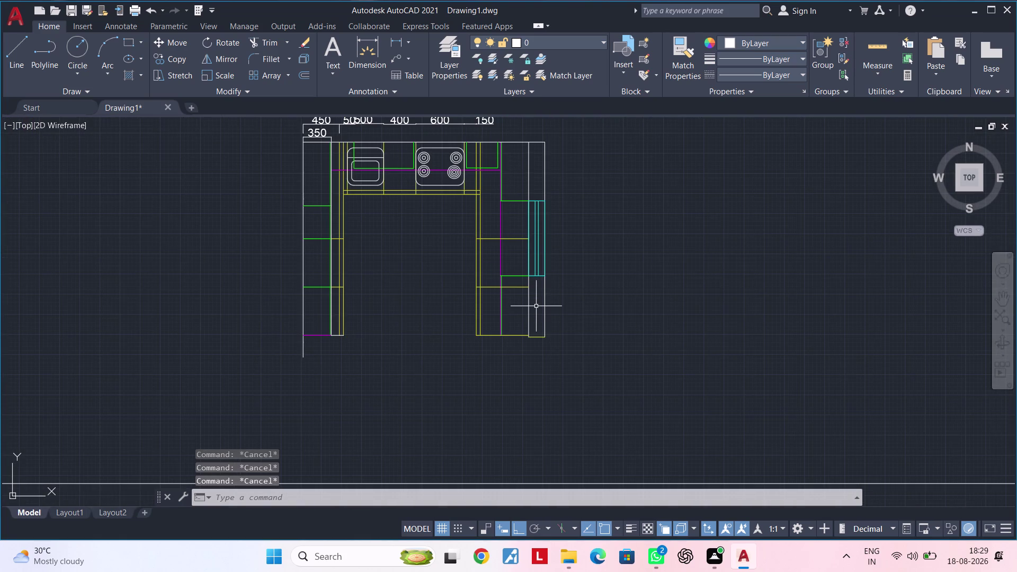
Frame the right cabinets and start an offset with distance 825.
scroll(down, 3)
middle_drag(533, 313, 483, 287)
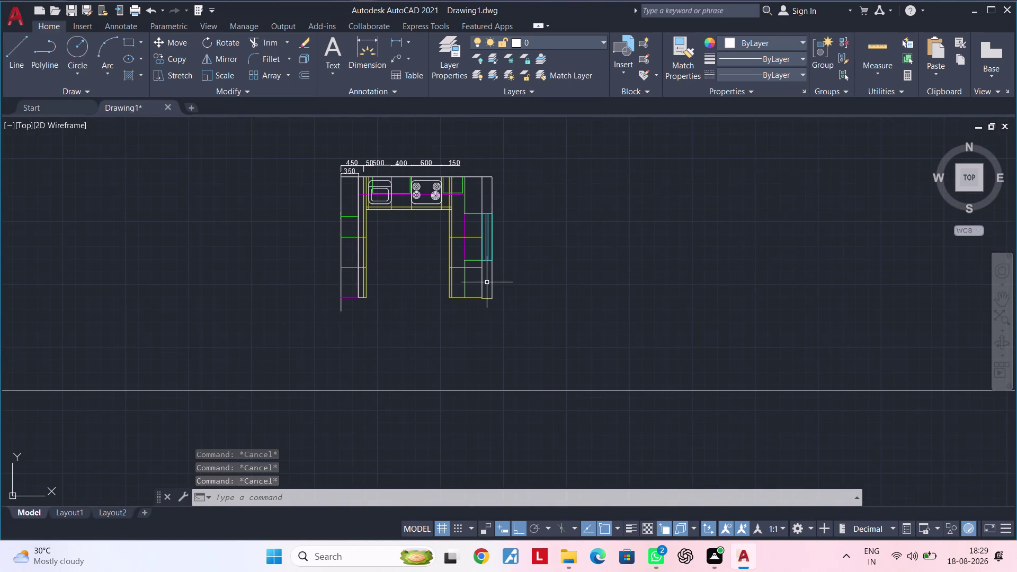
scroll(up, 3)
middle_drag(455, 323, 531, 308)
scroll(up, 3)
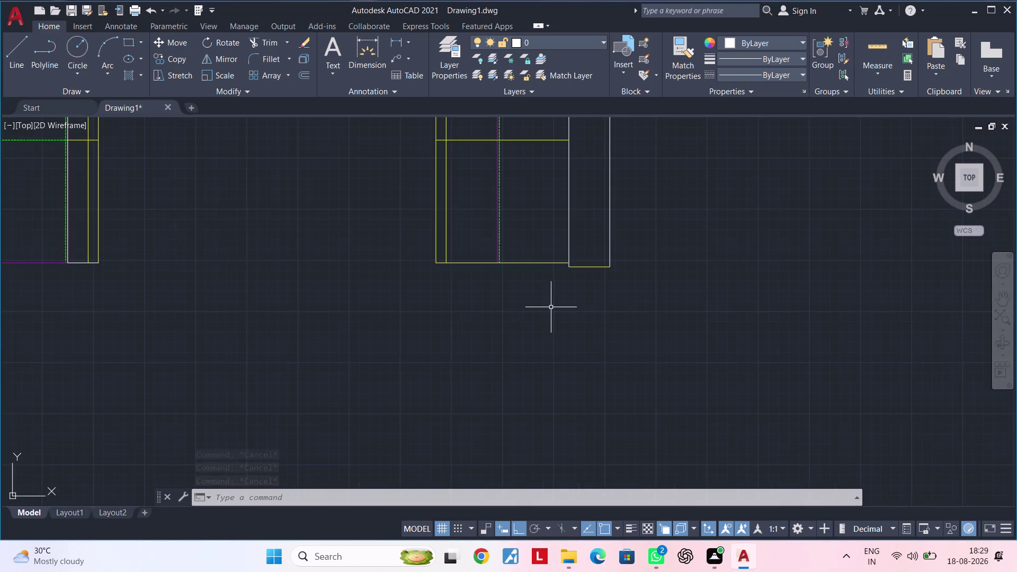
middle_drag(551, 307, 559, 292)
scroll(up, 3)
key(Escape)
key(Escape)
key(Escape)
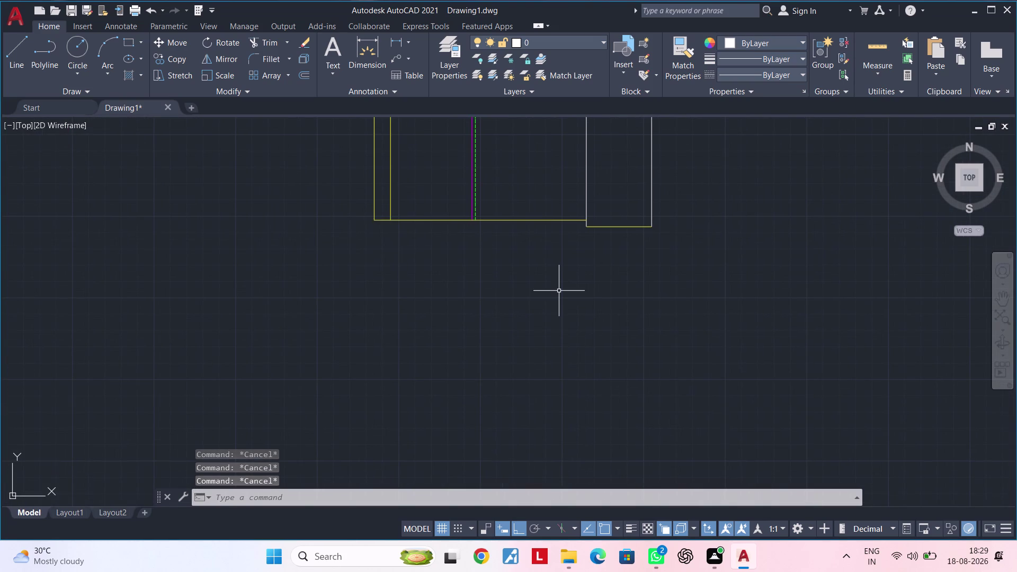
key(Escape)
key(Escape)
text(o)
text(f)
key(space)
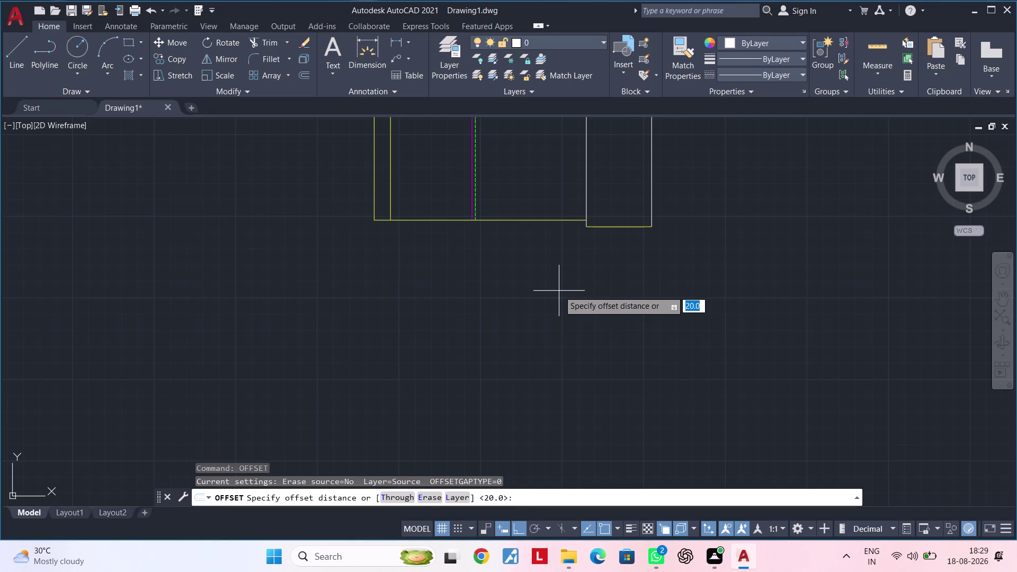
text(825)
key(Return)
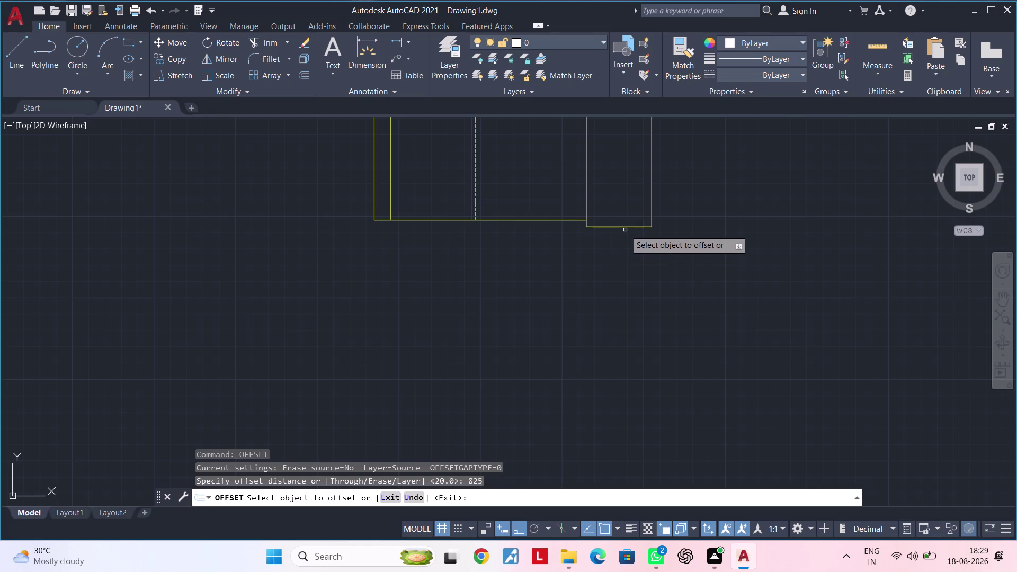
Place the copy of the right cabinet's bottom edge 825 units below it.
click(625, 226)
middle_drag(637, 345, 623, 222)
scroll(down, 3)
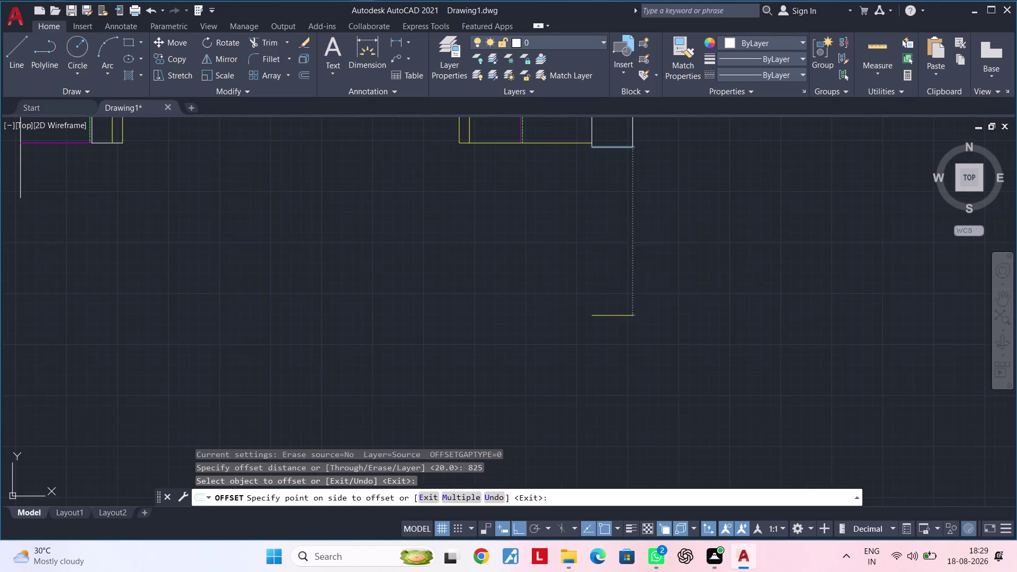
click(622, 304)
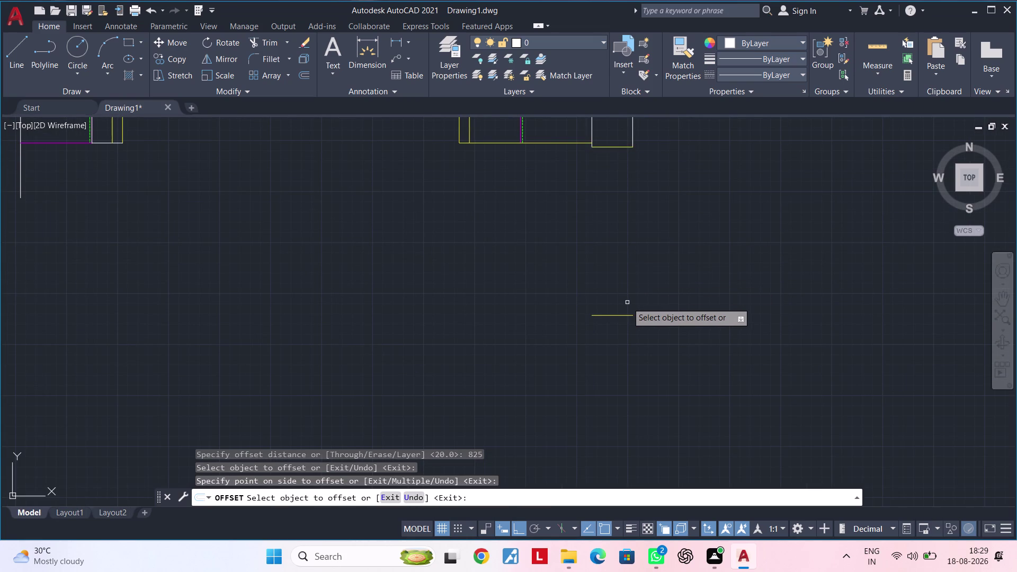
key(Escape)
key(Escape)
key(Escape)
key(Escape)
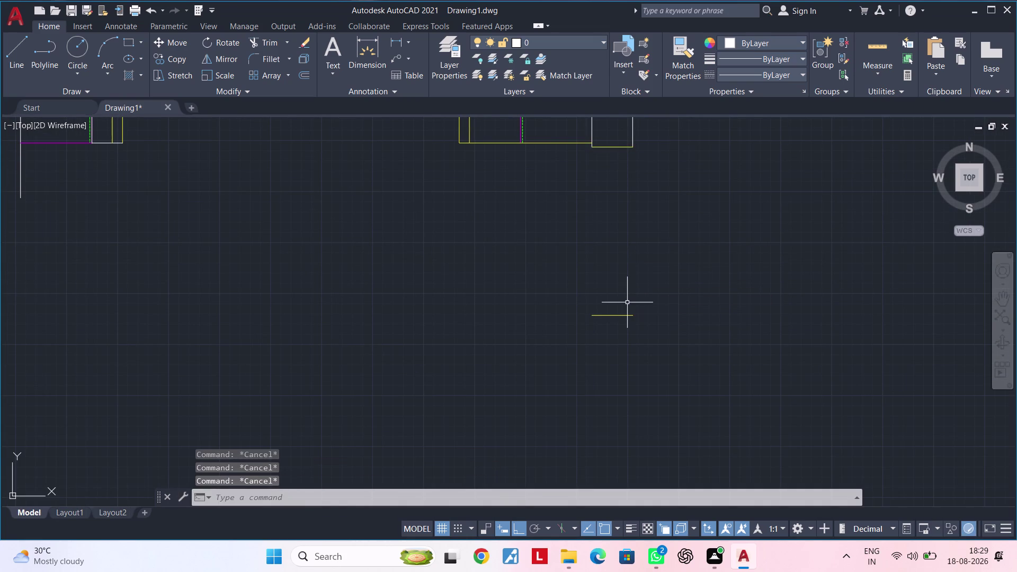
key(Escape)
key(Escape)
key(Escape)
key(Escape)
key(Escape)
key(Escape)
middle_drag(630, 283, 619, 311)
key(Escape)
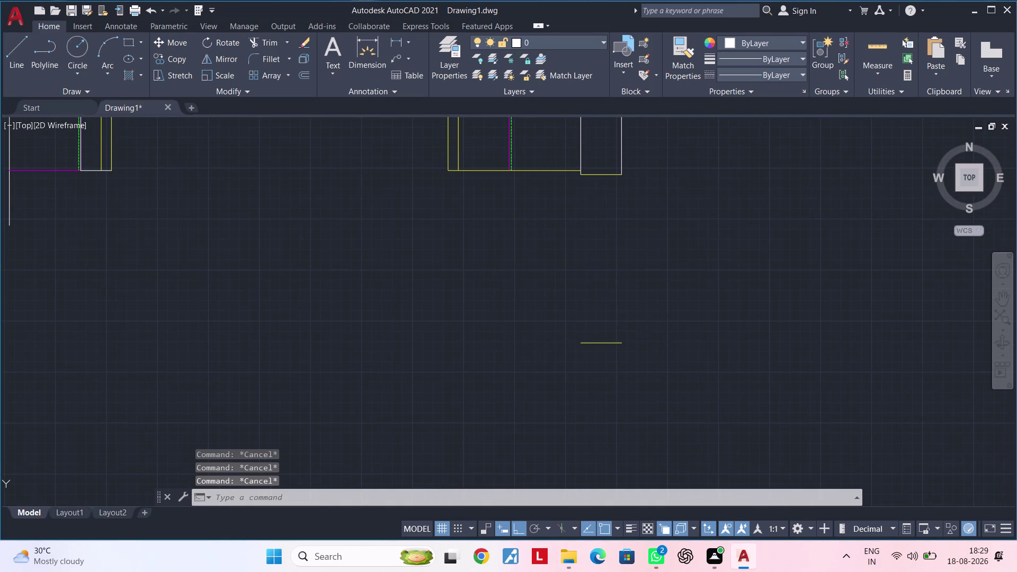
key(Escape)
middle_drag(617, 309, 607, 315)
key(Escape)
key(Escape)
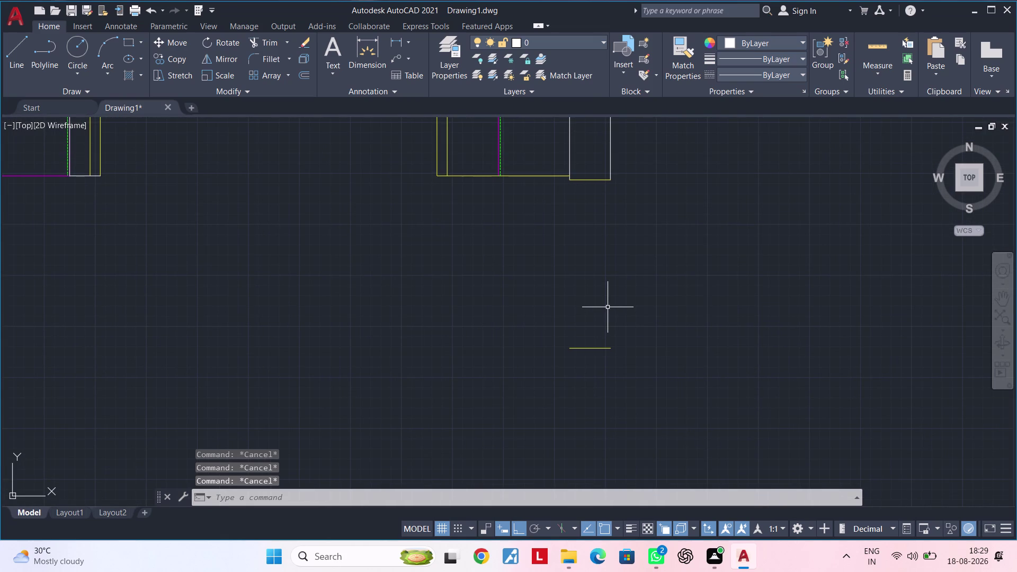
Draw vertical construction lines through the narrow cabinet's left and right edges.
key(x)
key(l)
key(space)
text(v)
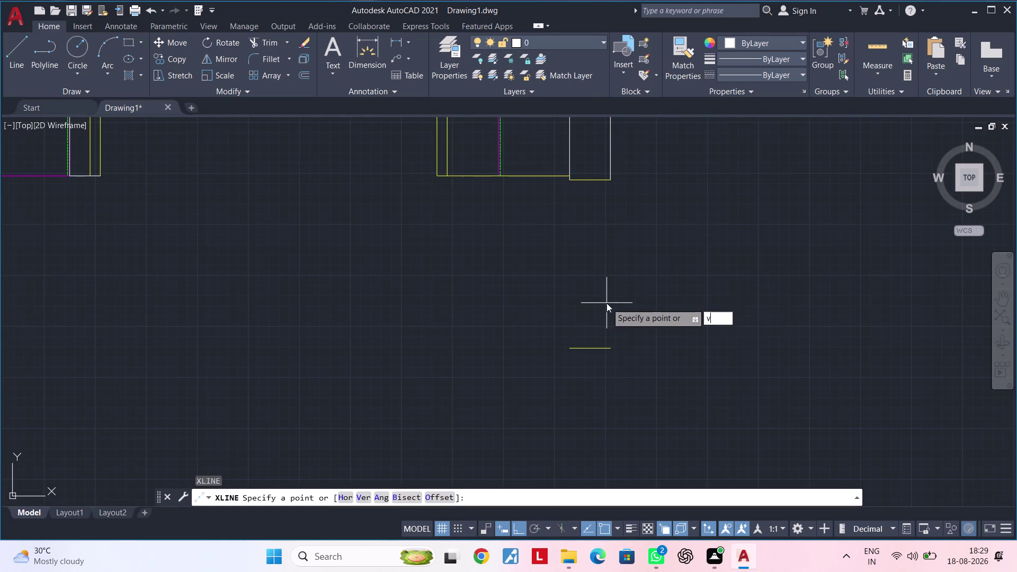
key(space)
click(612, 179)
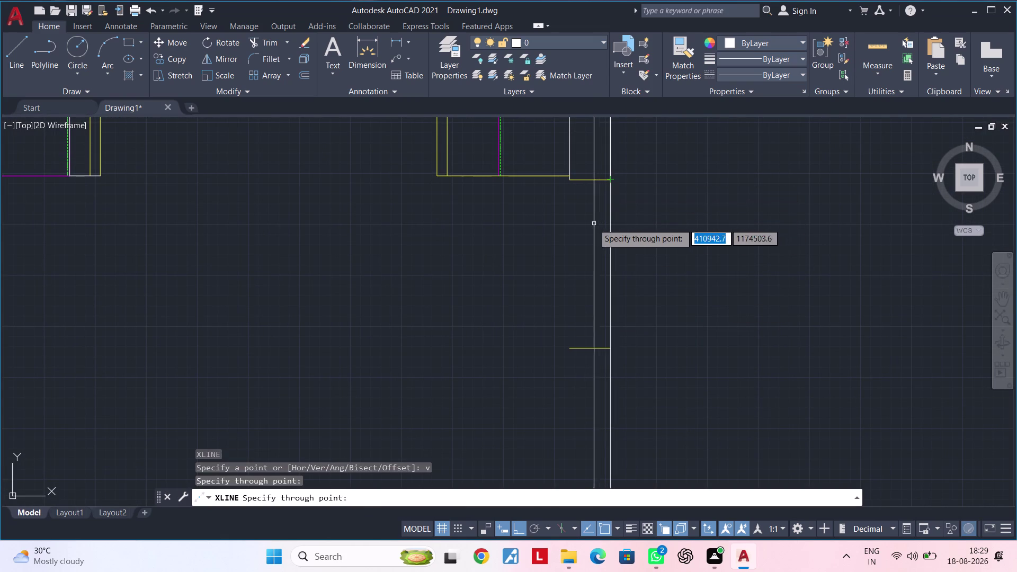
click(571, 180)
key(Escape)
key(Escape)
key(Escape)
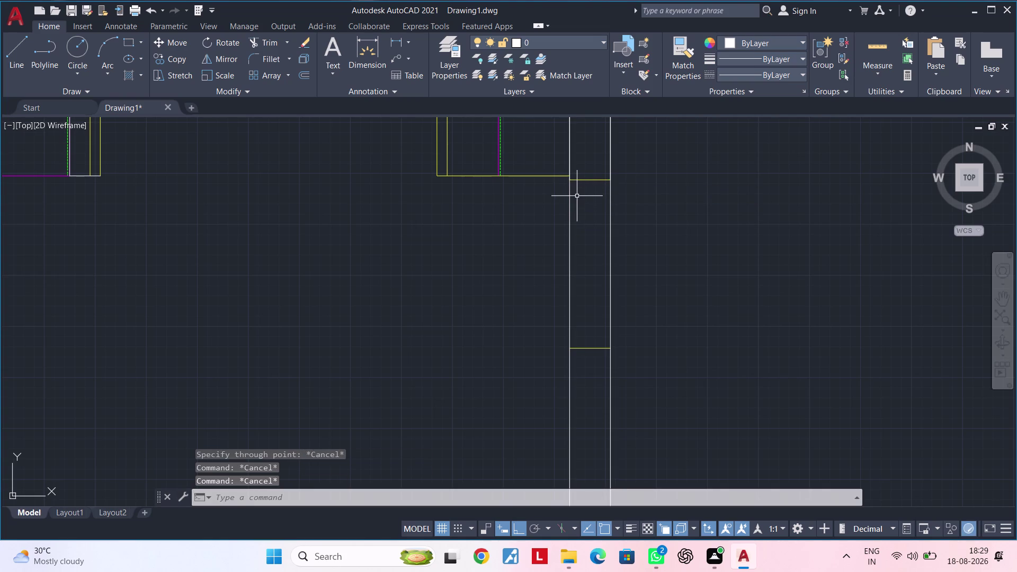
Trim the construction lines so the narrow unit reaches the 825-down line.
key(t)
key(r)
key(space)
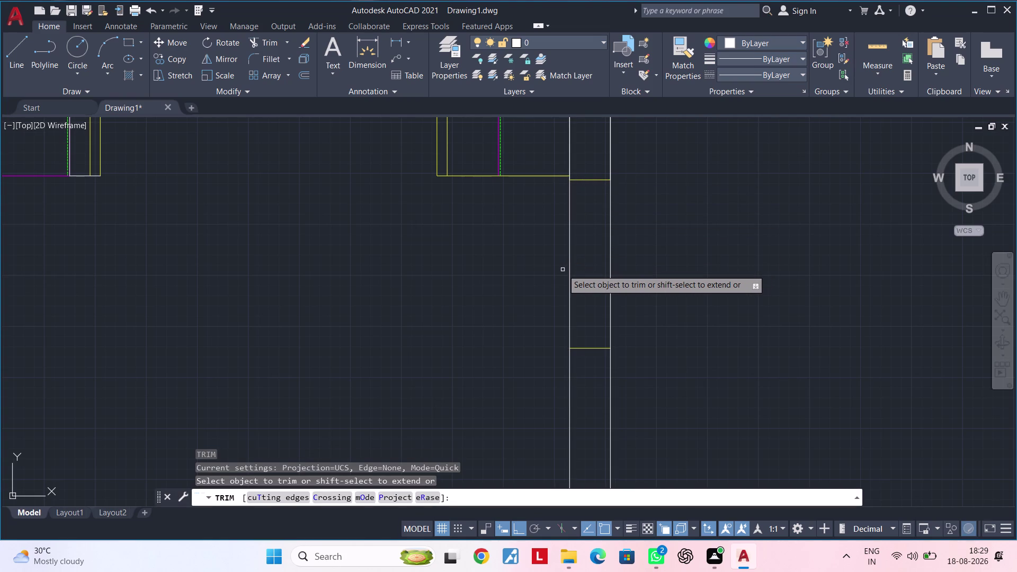
click(558, 269)
click(642, 271)
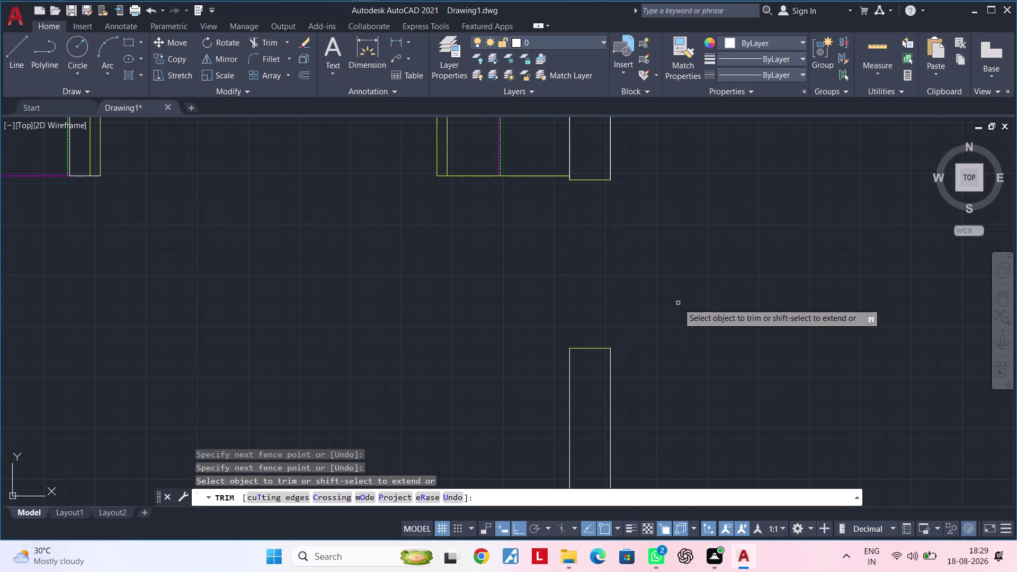
middle_drag(677, 299, 686, 214)
key(Escape)
key(Escape)
middle_drag(684, 273, 719, 258)
key(Escape)
key(Escape)
key(Escape)
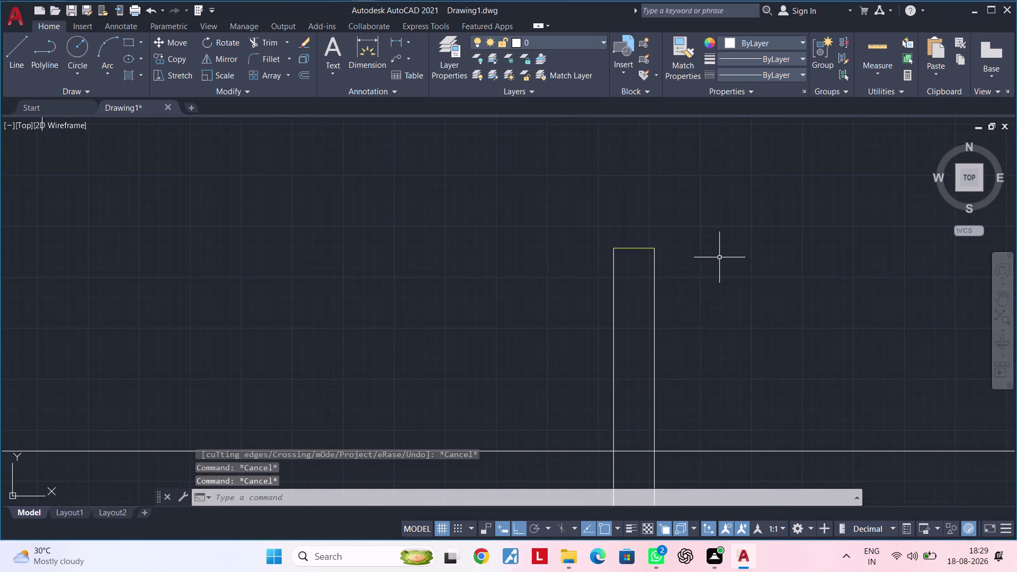
text(of)
key(space)
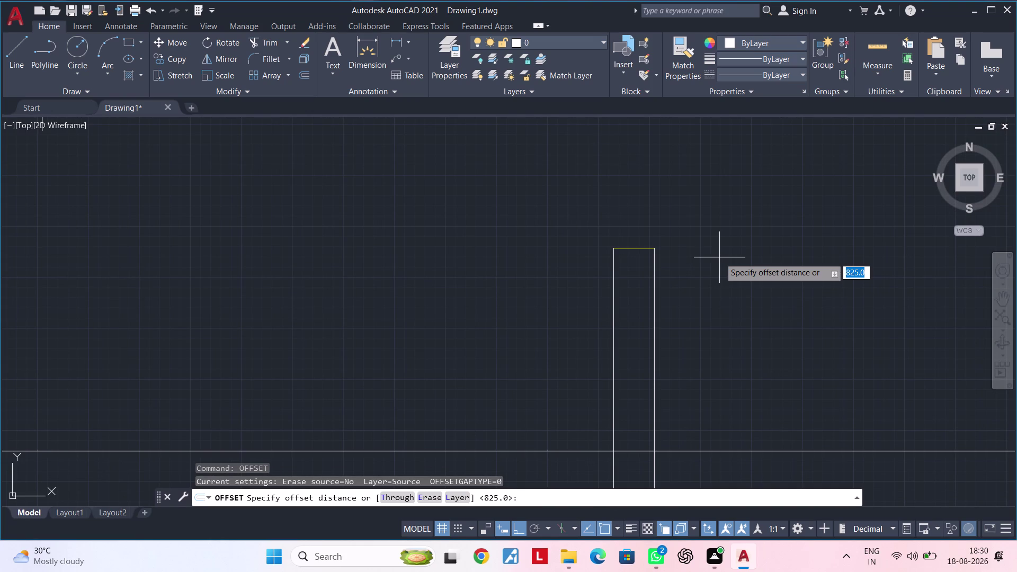
Offset the narrow cabinet's top edge 545 units downward.
text(54)
text(5)
key(Return)
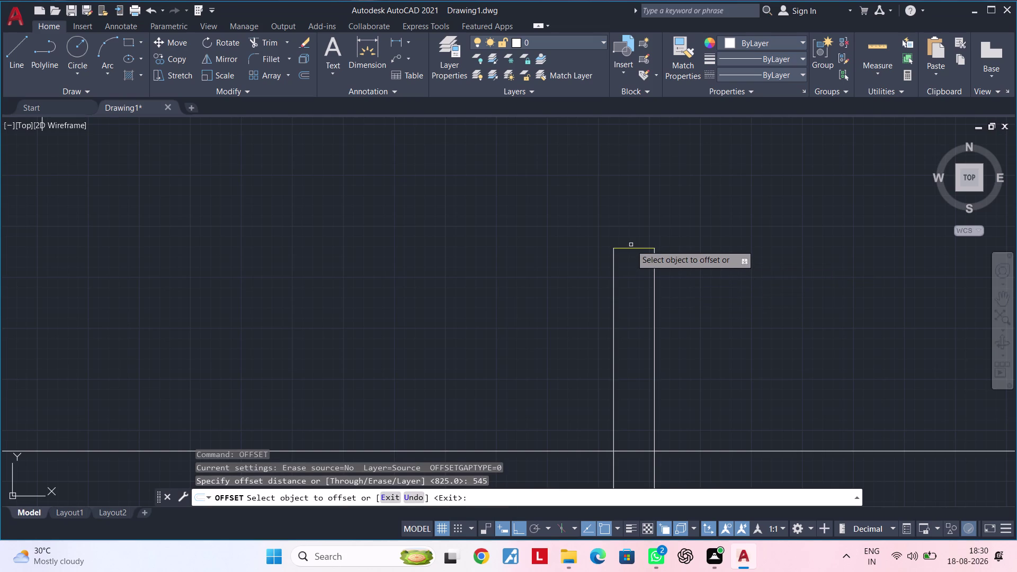
click(631, 247)
click(630, 351)
middle_drag(633, 383, 632, 355)
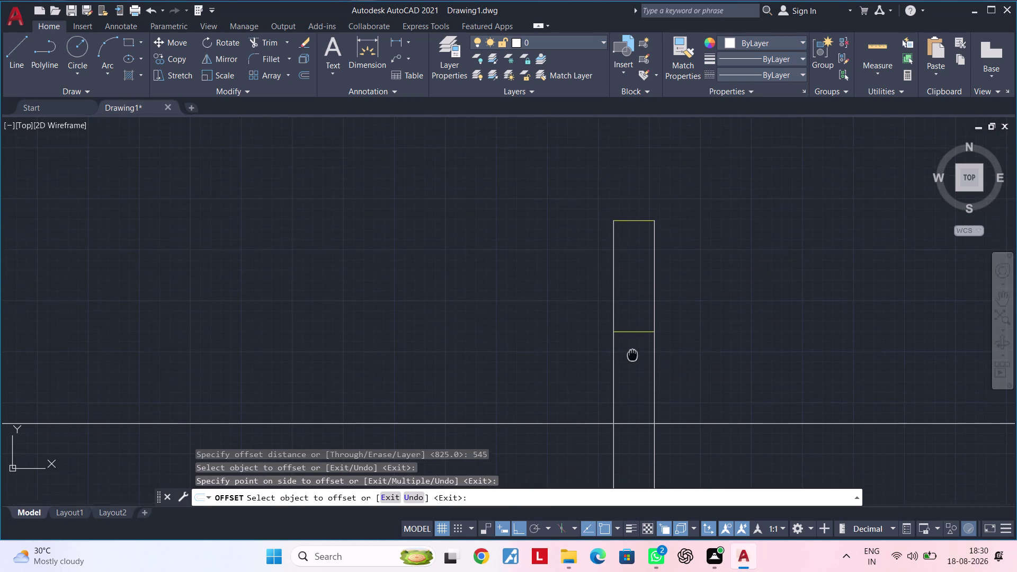
middle_drag(632, 354, 632, 354)
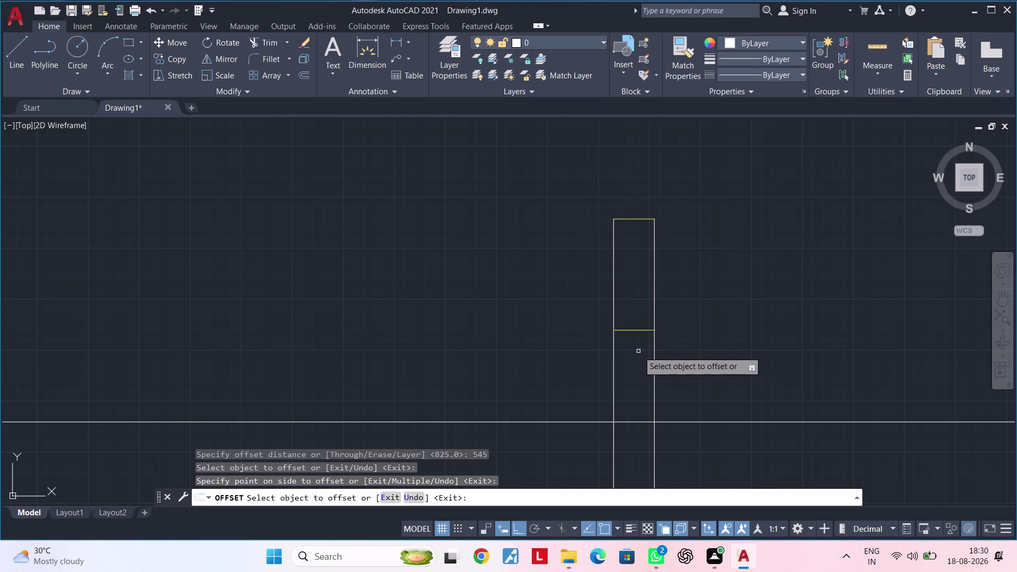
key(Escape)
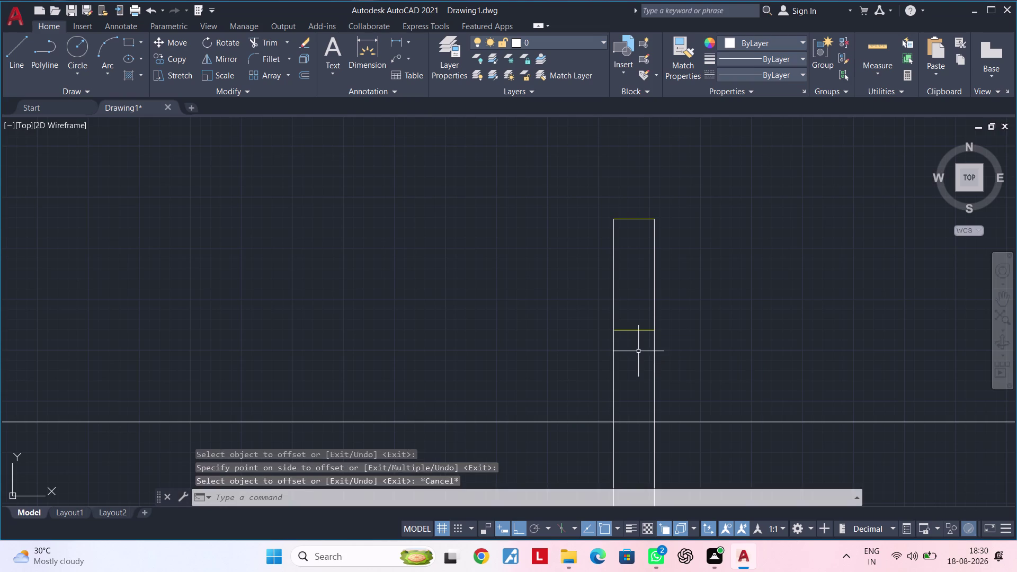
key(Escape)
key(Escape)
scroll(down, 3)
middle_drag(492, 323, 539, 316)
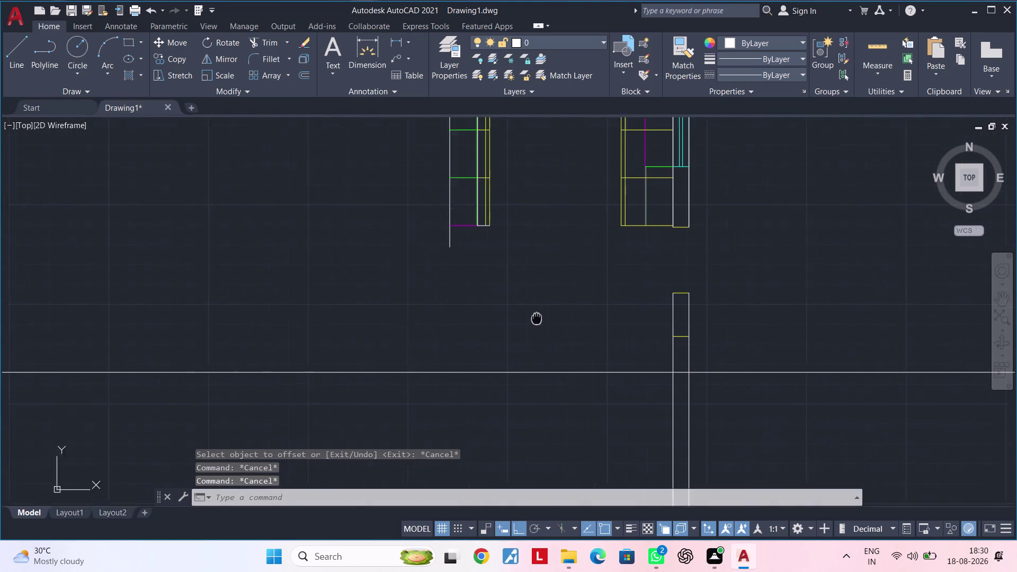
middle_drag(538, 317, 561, 315)
key(Escape)
key(Escape)
key(Escape)
key(Escape)
key(Escape)
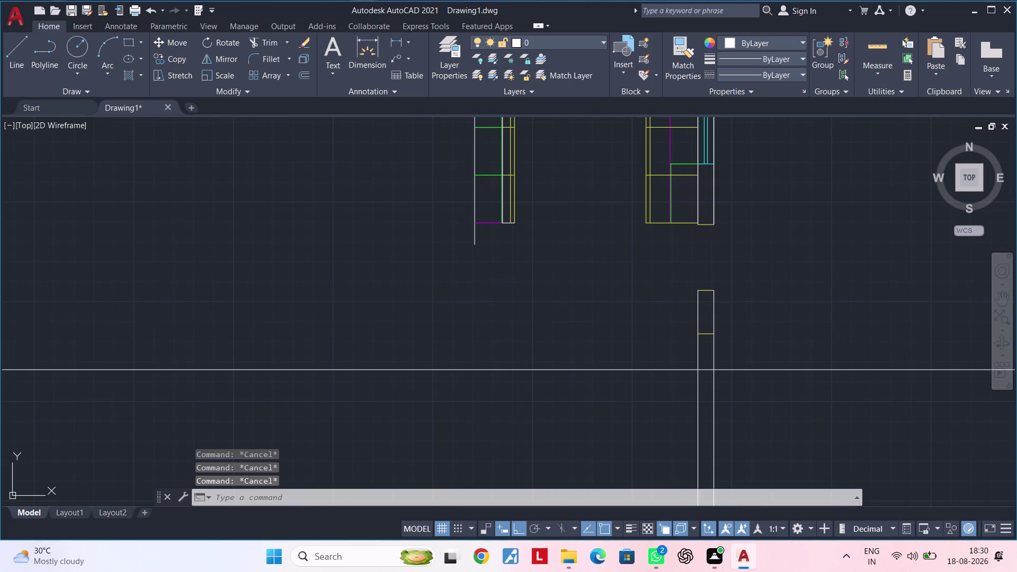
key(Escape)
key(Escape)
key(Escape)
key(Escape)
key(Escape)
key(Escape)
key(Escape)
key(Escape)
key(Escape)
key(Escape)
key(Escape)
key(Escape)
Extend the left wall line down and the new line left until they meet.
key(e)
text(x)
key(space)
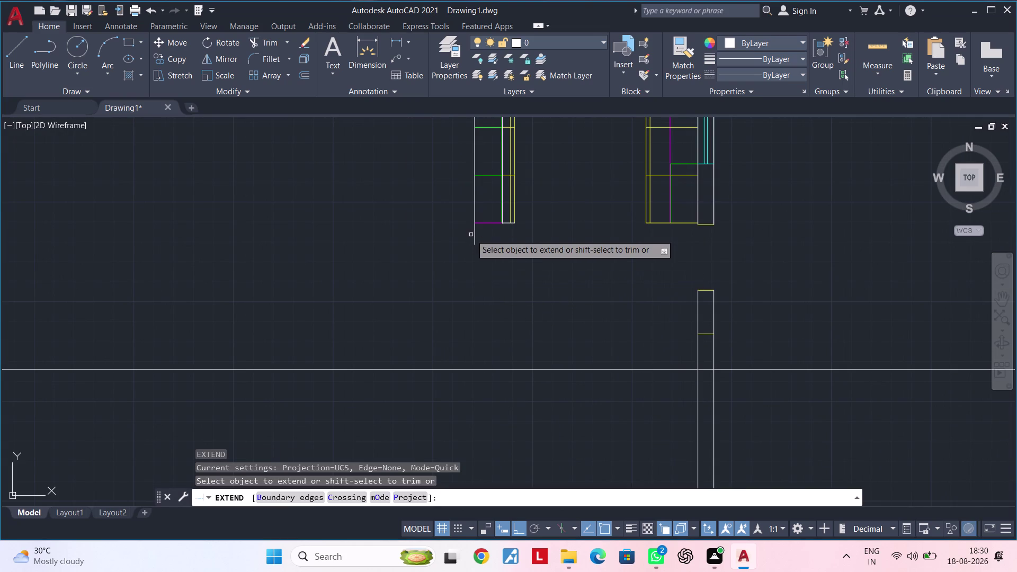
click(475, 239)
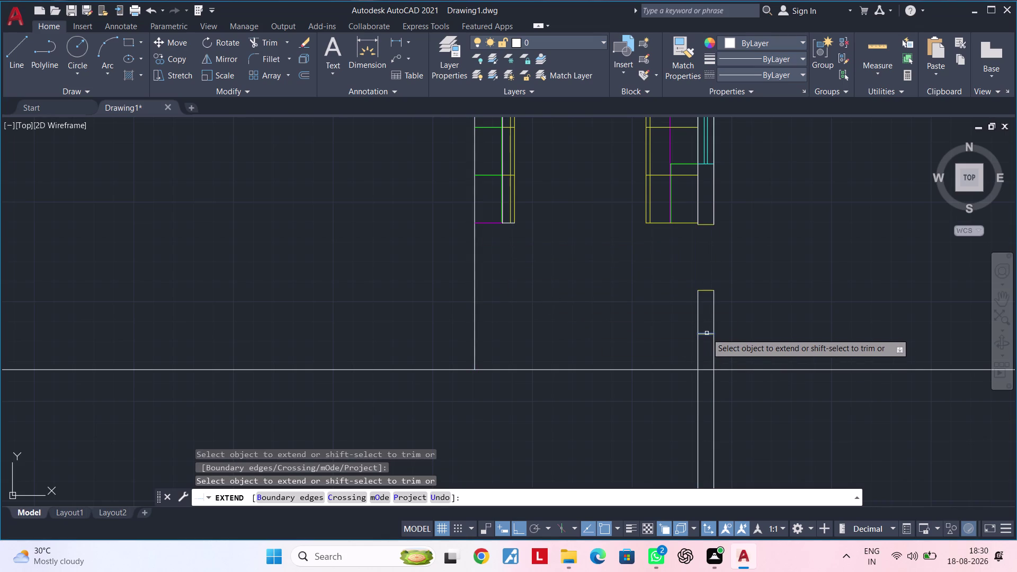
click(703, 333)
key(Escape)
key(Escape)
key(Escape)
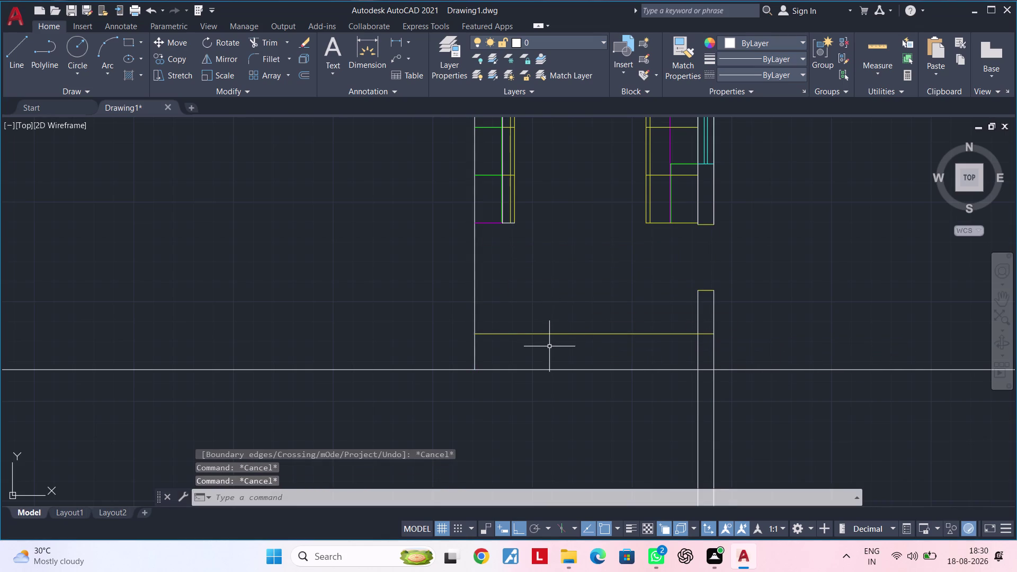
Trim the wall line and the lines hanging below the new 545 line using a fence.
text(tr)
key(space)
click(476, 350)
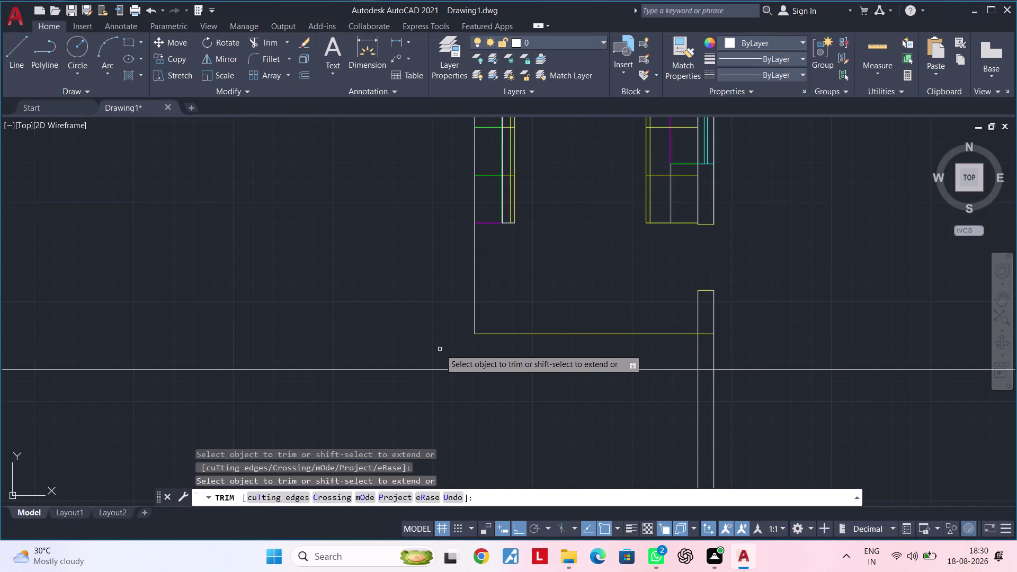
drag(437, 348, 435, 361)
drag(429, 371, 429, 358)
click(665, 367)
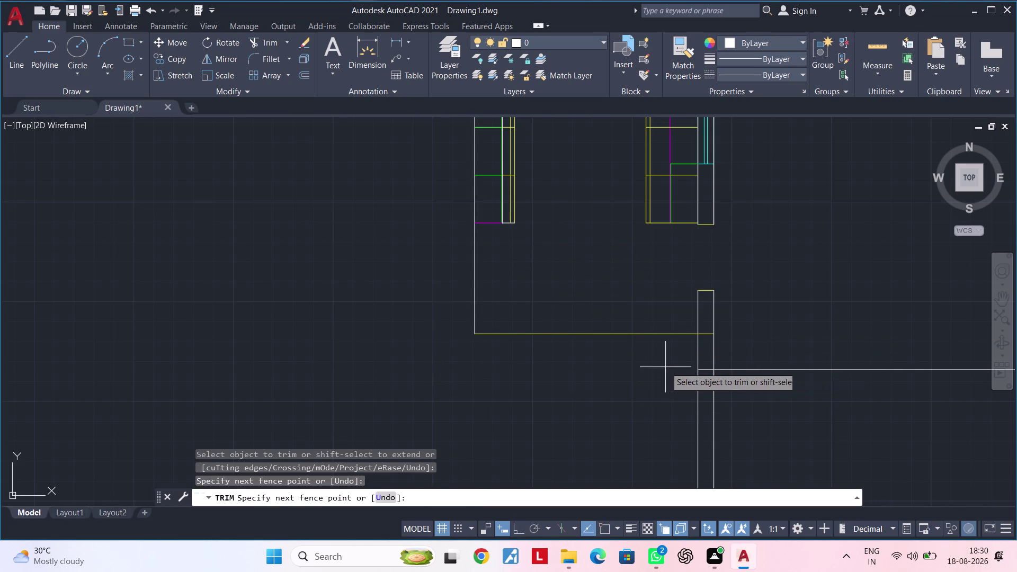
drag(724, 365, 760, 365)
click(763, 365)
click(763, 361)
drag(751, 419, 723, 415)
click(671, 411)
click(783, 381)
click(774, 356)
drag(767, 378, 759, 401)
middle_drag(746, 356, 733, 409)
scroll(up, 3)
key(Escape)
key(Escape)
key(Escape)
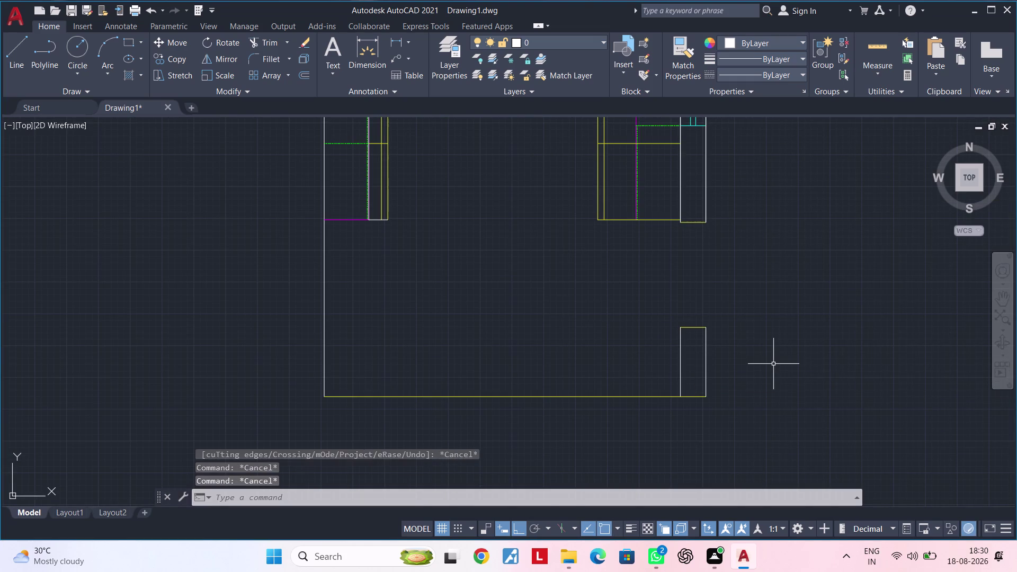
Offset the outline's bottom edge 500 units upward.
key(Escape)
key(Escape)
key(Escape)
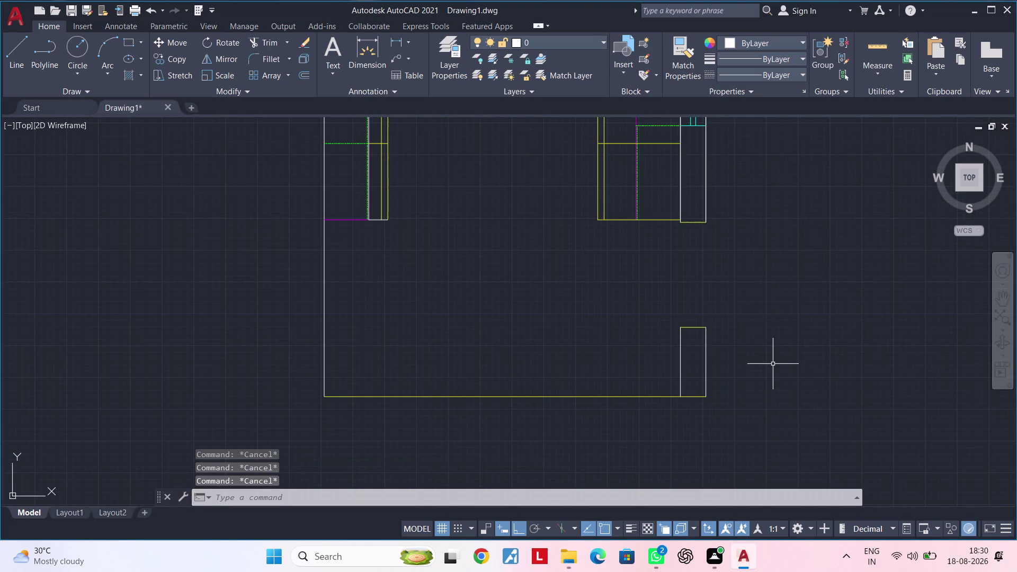
key(Escape)
key(Escape)
key(Escape)
key(Escape)
key(Escape)
key(Escape)
middle_drag(764, 386, 710, 400)
scroll(up, 3)
middle_drag(622, 380, 651, 376)
key(Escape)
key(Escape)
key(Escape)
middle_drag(656, 374, 676, 363)
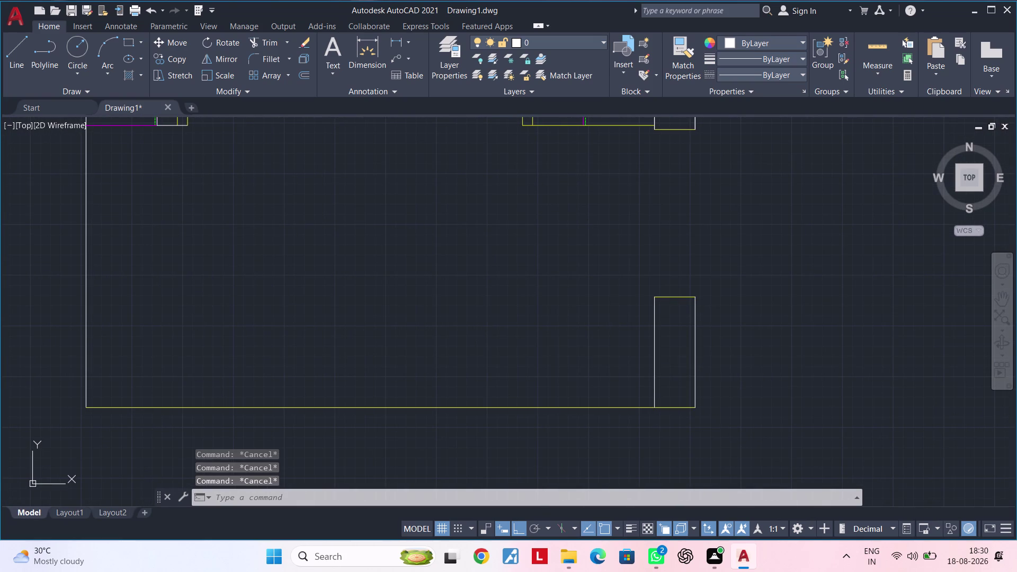
key(Escape)
key(Escape)
key(Escape)
key(Escape)
key(Escape)
key(Escape)
text(of)
key(space)
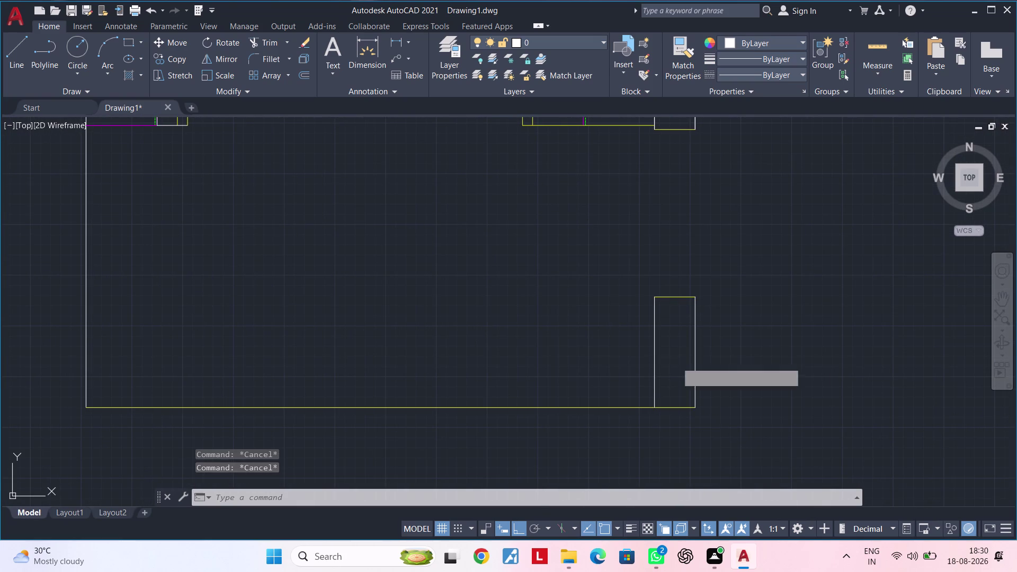
text(500)
key(Return)
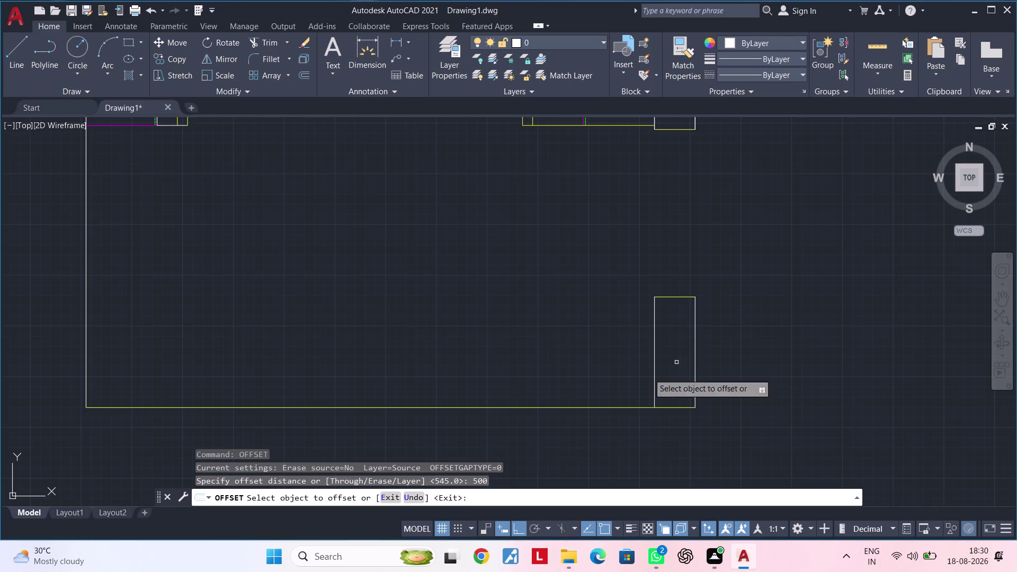
click(619, 406)
click(622, 322)
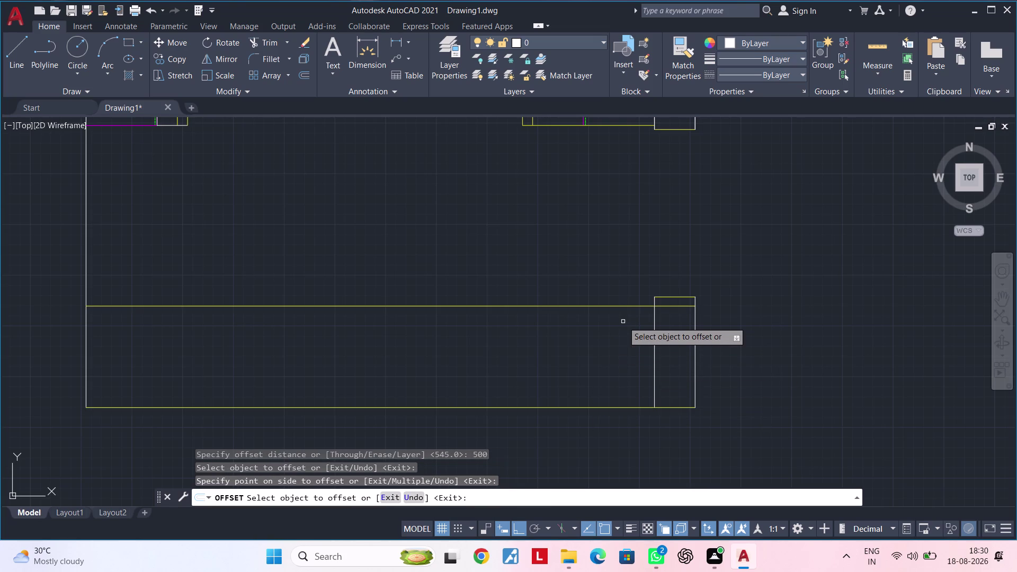
middle_drag(626, 321, 552, 341)
key(Escape)
key(Escape)
key(Escape)
Trim the new 500 line where it runs inside the narrow cabinet.
key(t)
key(r)
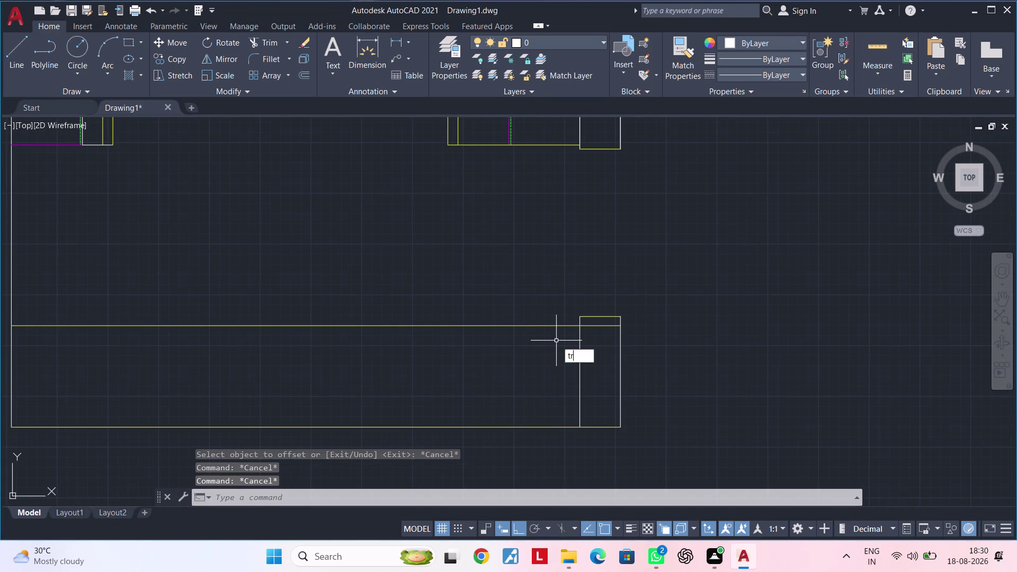
key(space)
click(596, 324)
middle_drag(594, 360, 597, 360)
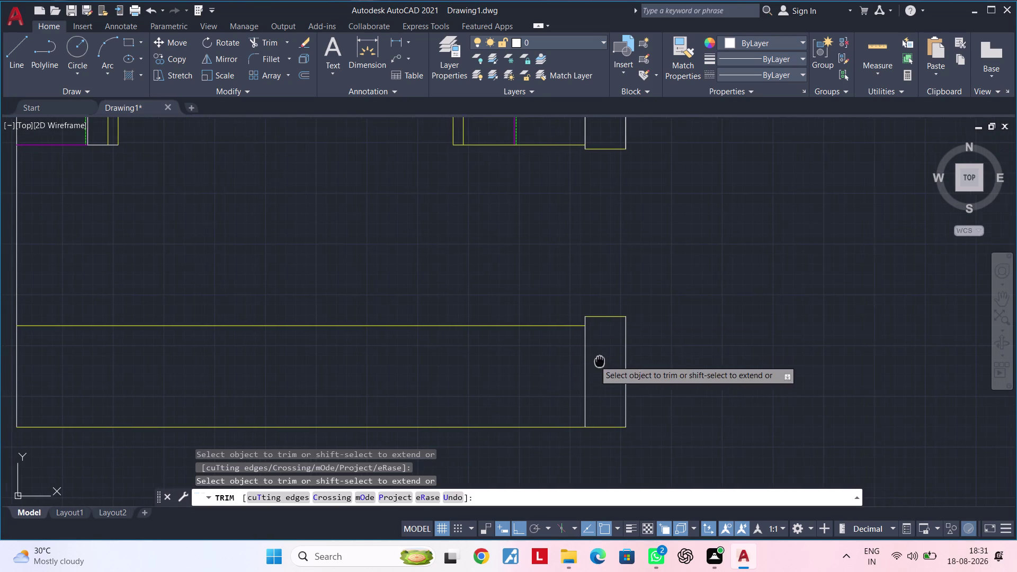
middle_drag(597, 360, 606, 360)
middle_drag(540, 357, 613, 353)
key(Escape)
key(Escape)
key(Escape)
key(Escape)
middle_drag(612, 355, 583, 363)
key(Escape)
key(Escape)
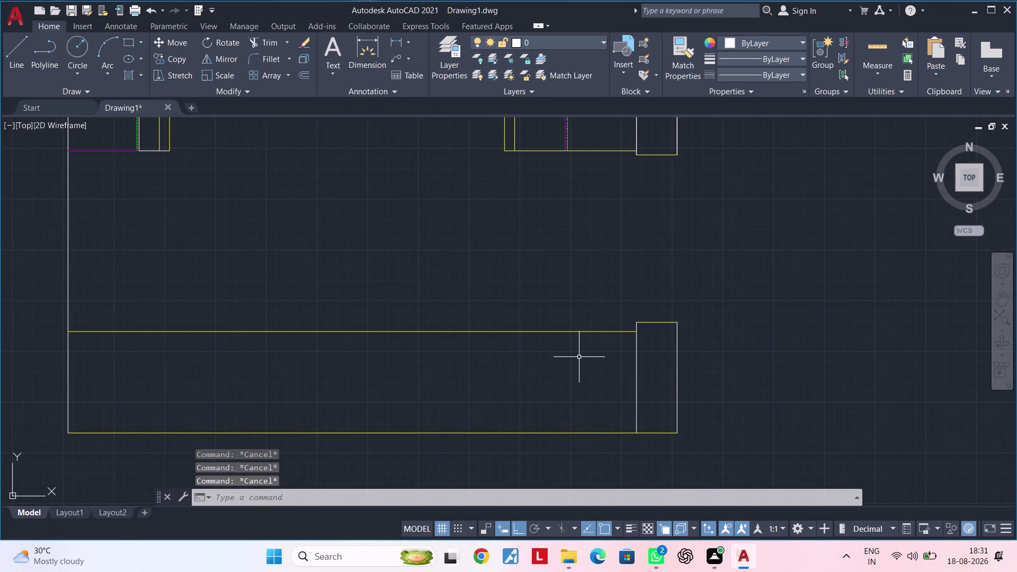
key(Escape)
key(Escape)
key(Escape)
key(Escape)
key(Escape)
key(Escape)
key(Escape)
key(Escape)
key(Escape)
key(Escape)
key(Escape)
key(Escape)
key(Escape)
key(Escape)
key(Escape)
key(Escape)
key(Escape)
key(Escape)
key(Escape)
key(Escape)
key(Escape)
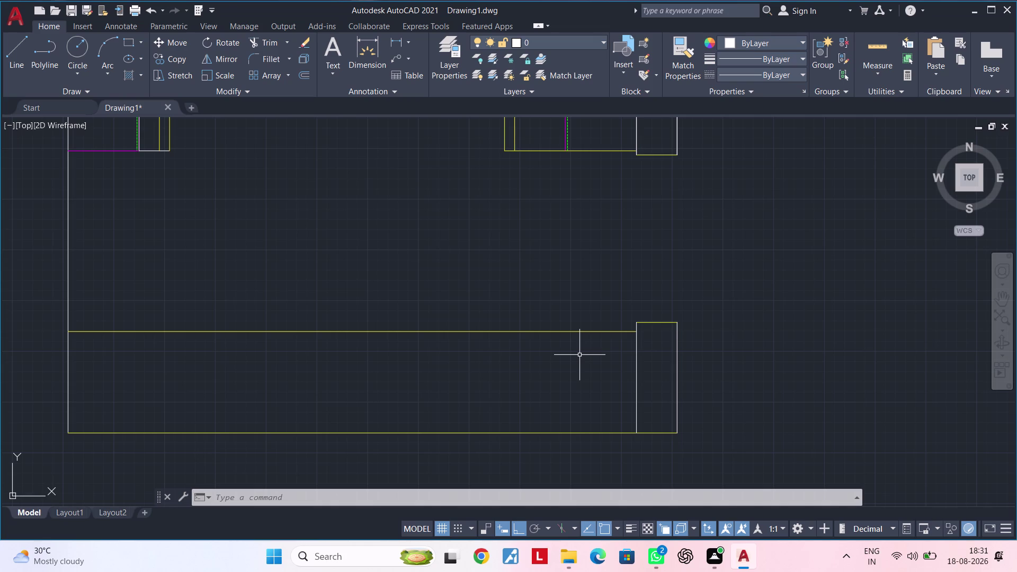
middle_drag(558, 390, 610, 395)
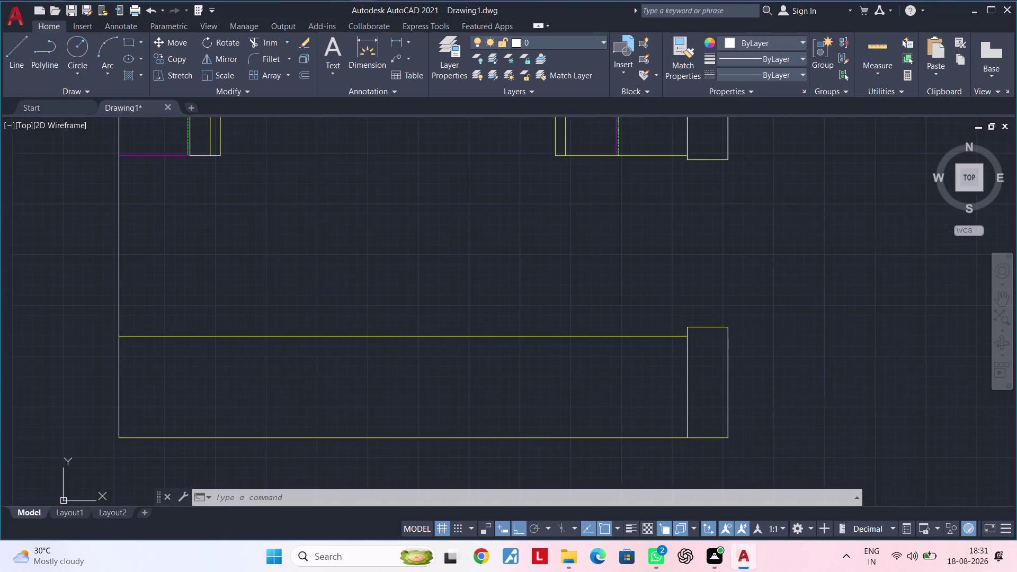
Offset the narrow cabinet's left edge 50 units to the left.
key(Escape)
key(Escape)
key(Escape)
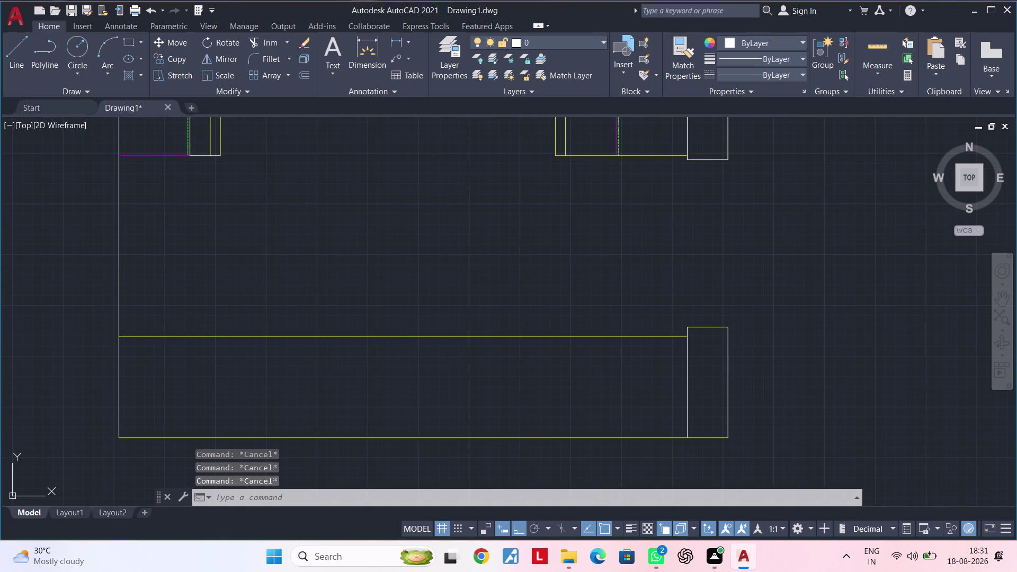
key(Escape)
key(Escape)
key(Escape)
text(of)
key(space)
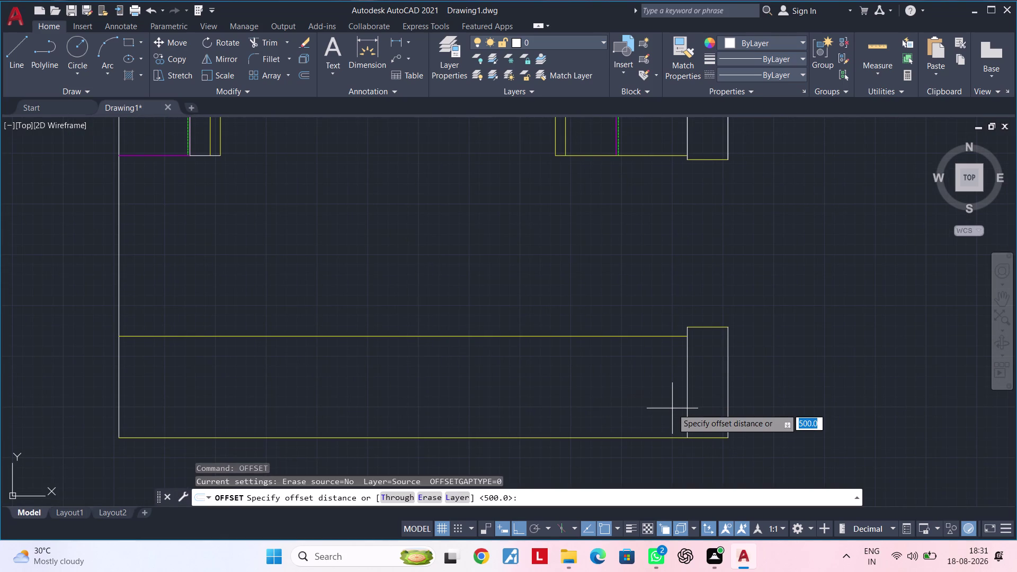
text(50)
key(Return)
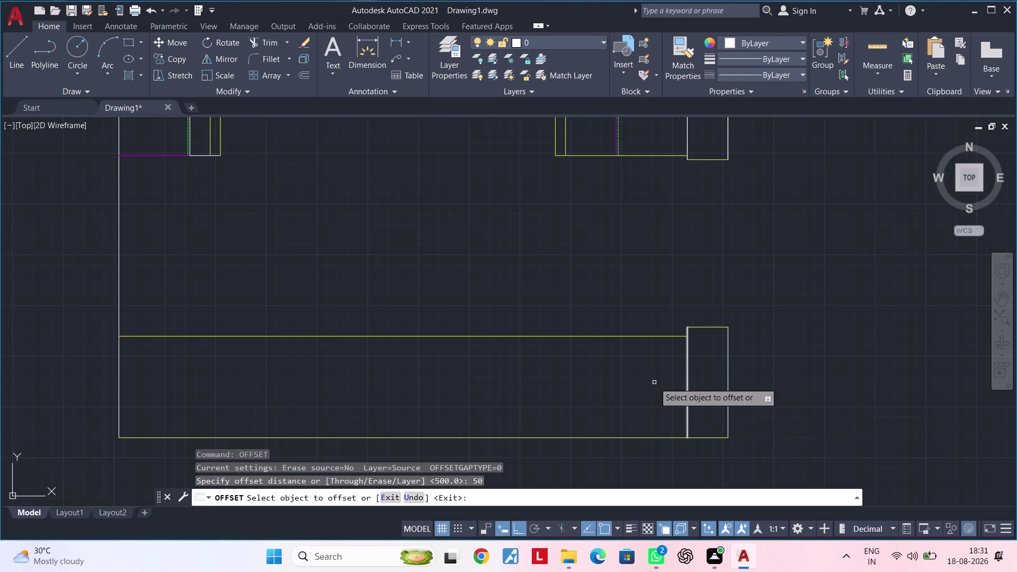
click(686, 383)
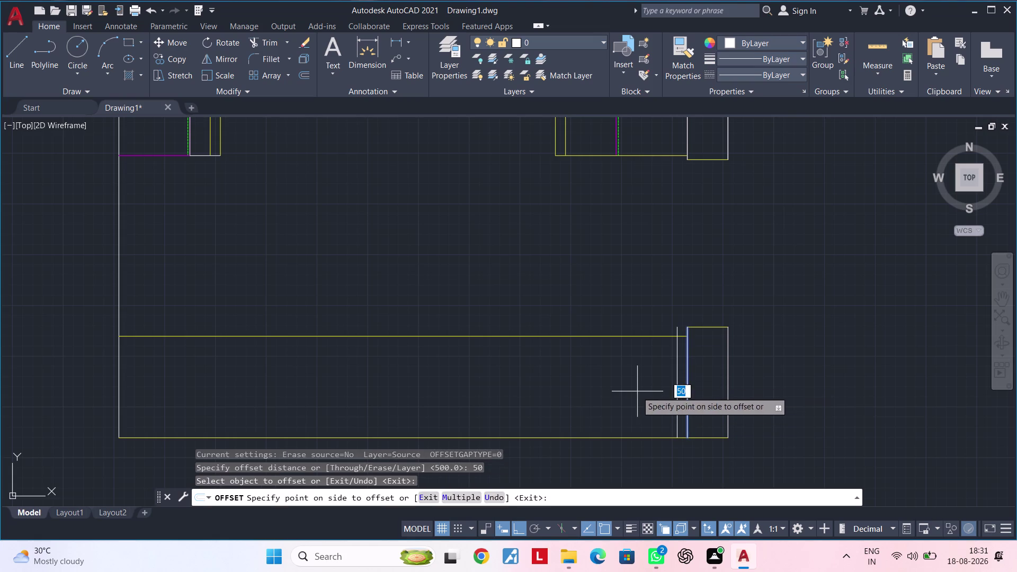
click(634, 391)
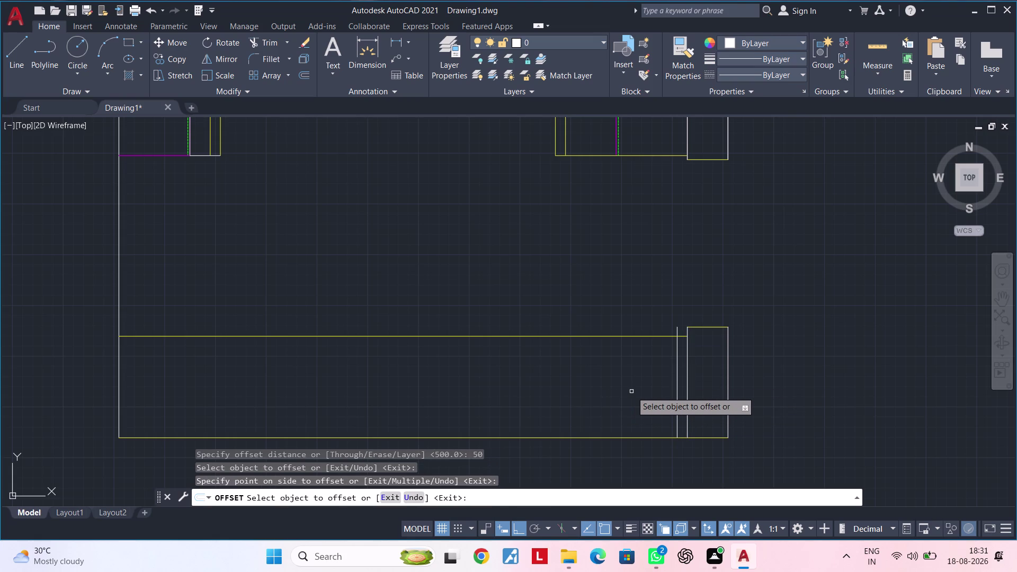
key(Escape)
key(Escape)
key(Escape)
key(Escape)
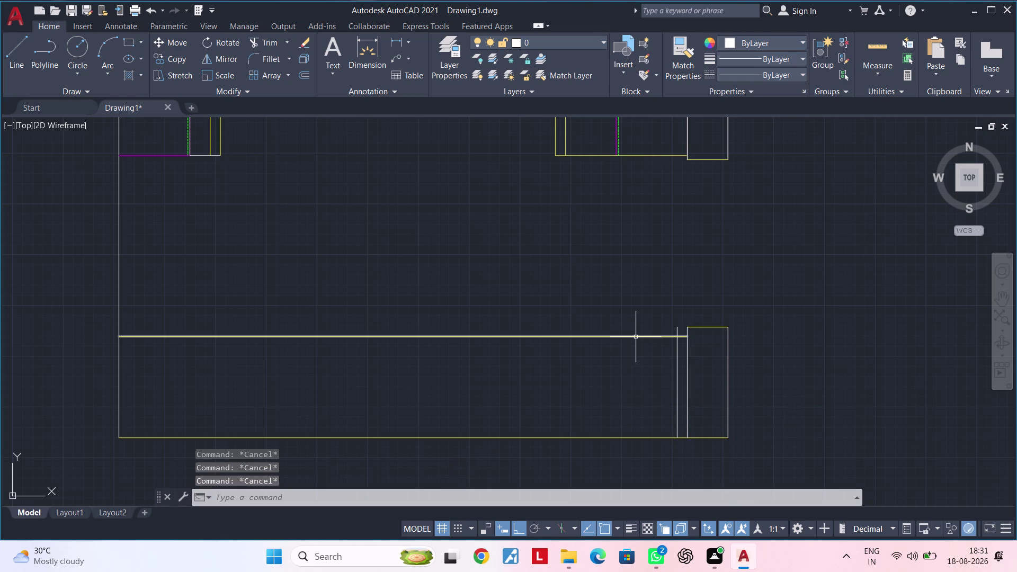
Copy the upper magenta line's style onto the long lower counter line with MATCHPROP.
click(635, 337)
middle_drag(637, 283, 615, 343)
key(m)
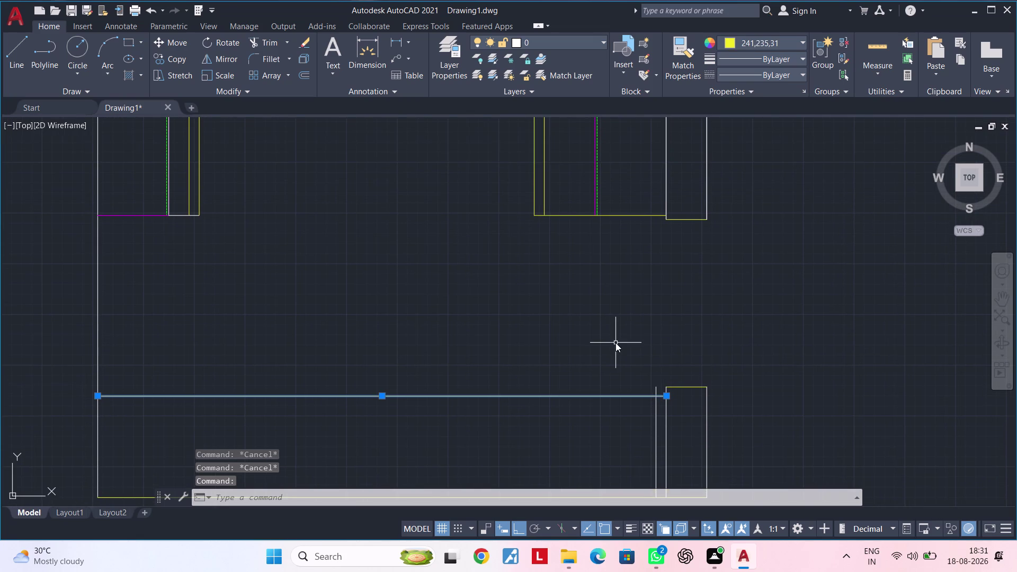
key(Escape)
key(Escape)
key(Escape)
key(Escape)
key(m)
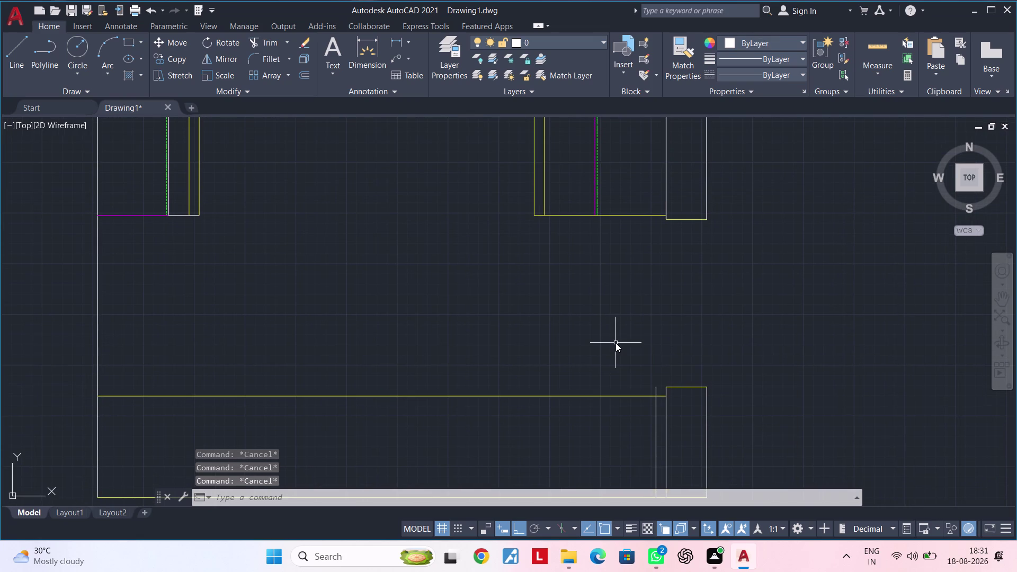
text(a)
key(space)
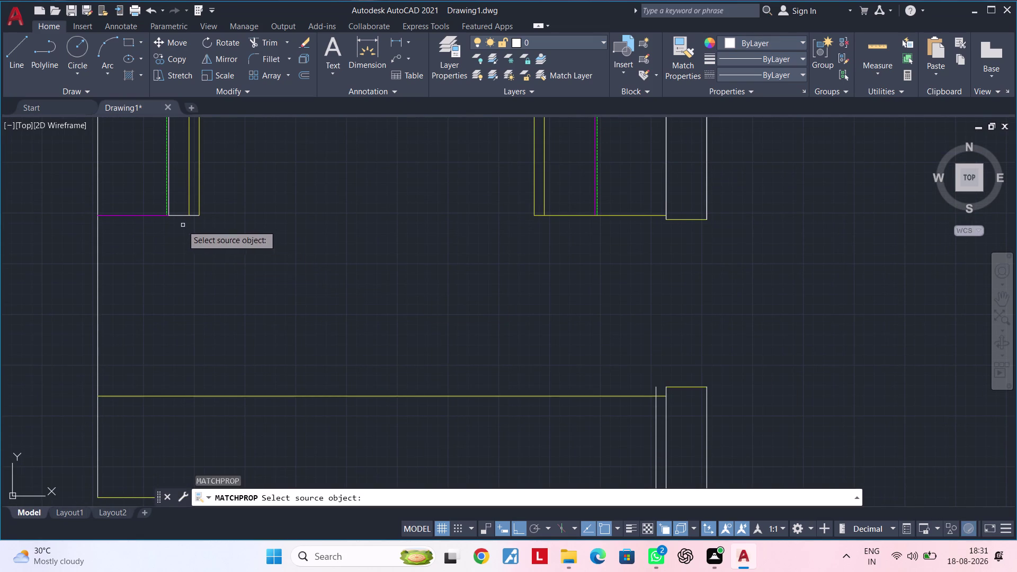
click(152, 215)
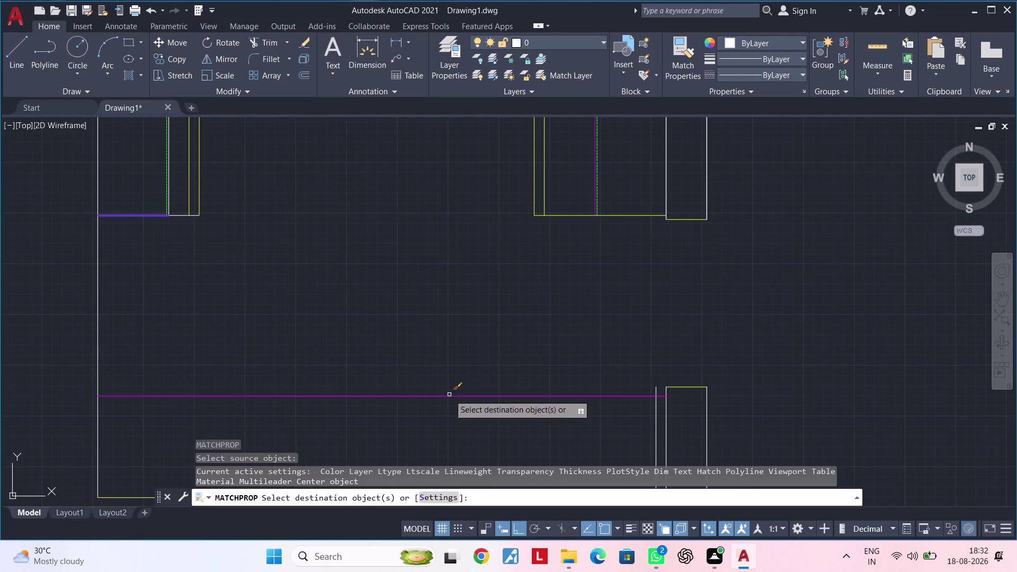
click(449, 396)
key(Escape)
Start a trim on the lower counter, then cancel it and frame the counter.
middle_drag(604, 381, 583, 340)
key(Escape)
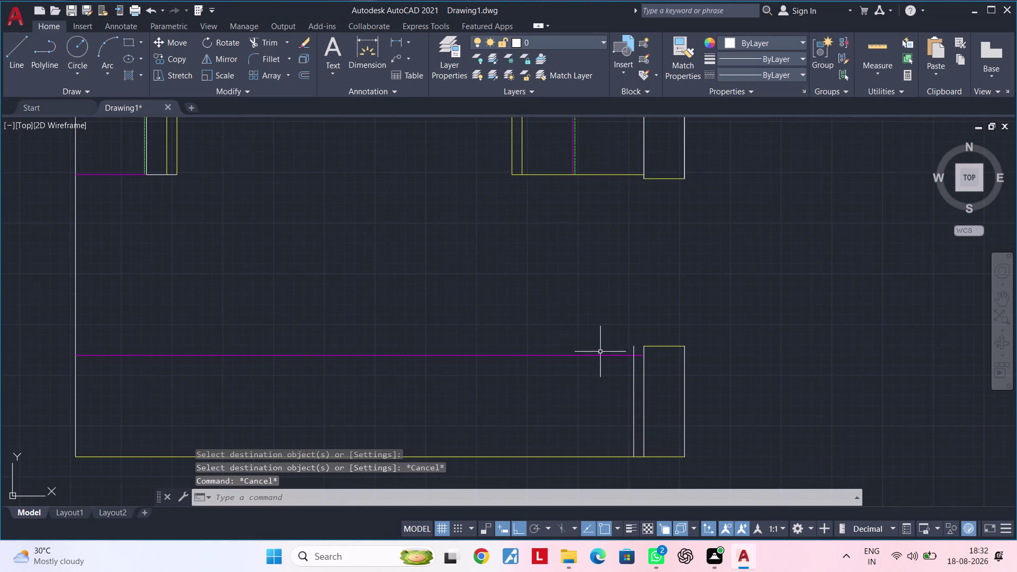
scroll(up, 3)
middle_drag(637, 356, 553, 352)
key(Escape)
key(Escape)
text(tr)
key(space)
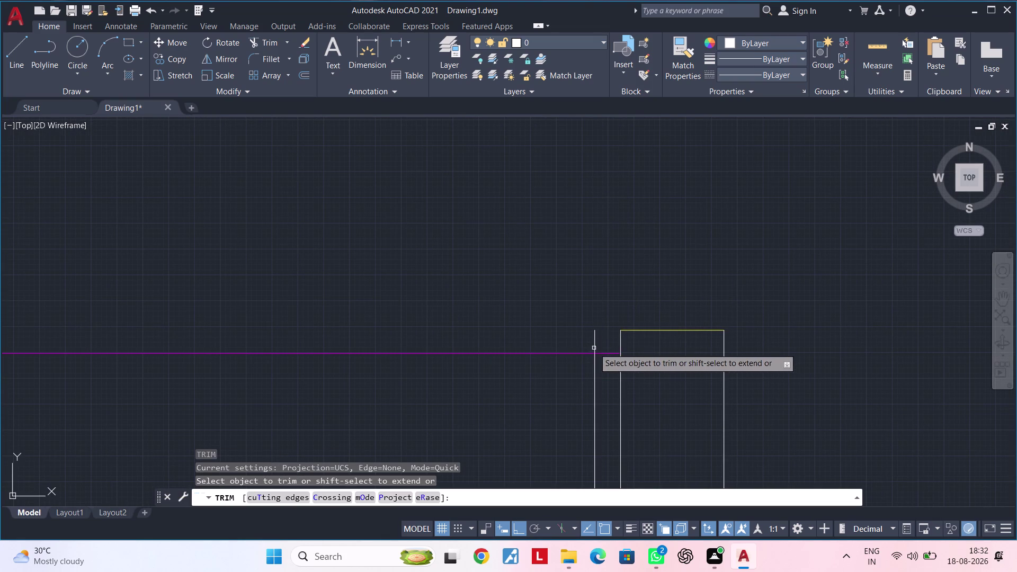
click(593, 343)
scroll(down, 3)
middle_drag(564, 378, 602, 316)
key(Escape)
key(Escape)
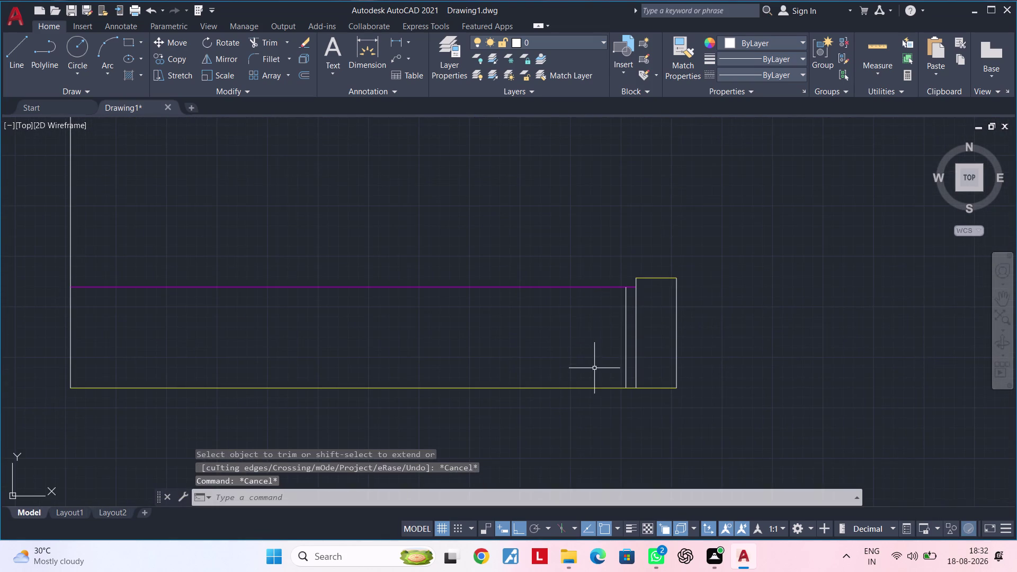
middle_drag(593, 371, 635, 343)
key(Escape)
key(Escape)
key(Escape)
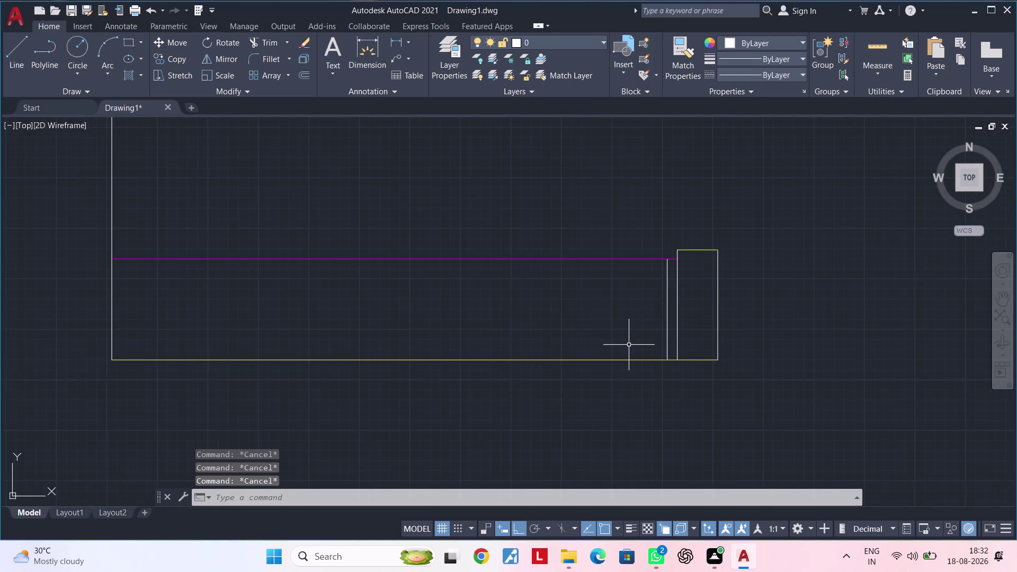
Offset the vertical line beside the tall cabinet 600 units to the left.
text(of 6)
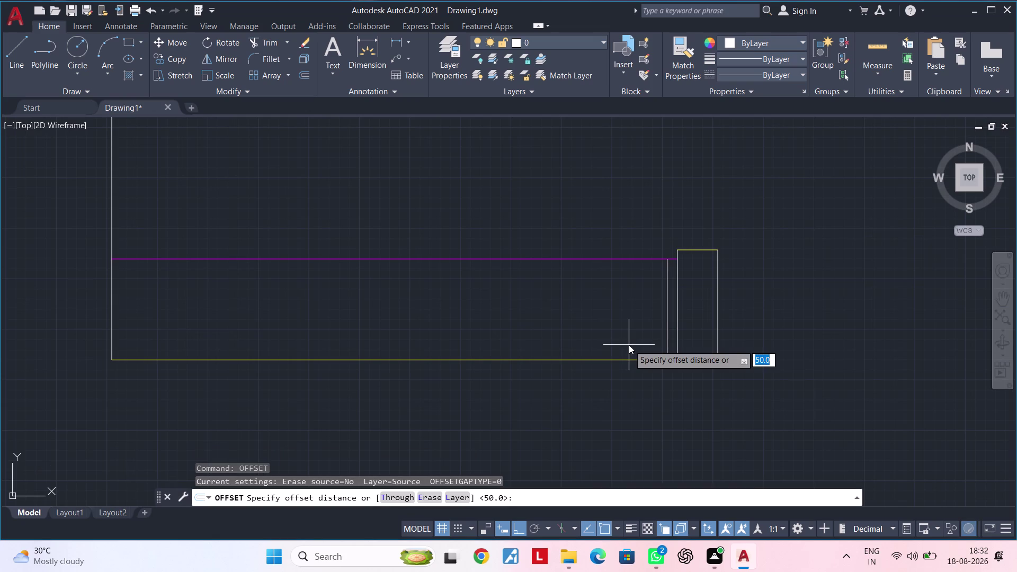
text(00)
key(Return)
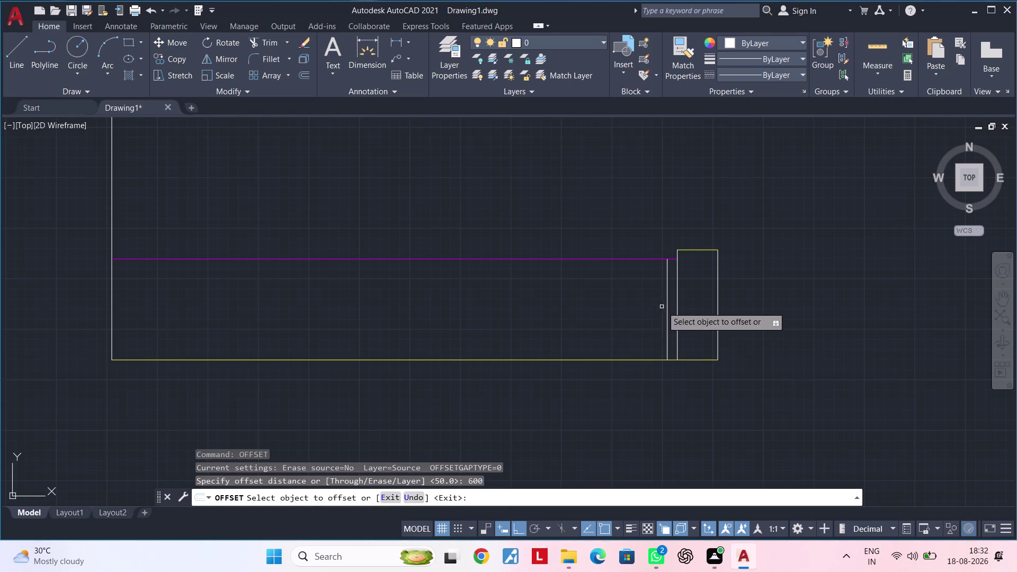
click(665, 304)
click(578, 315)
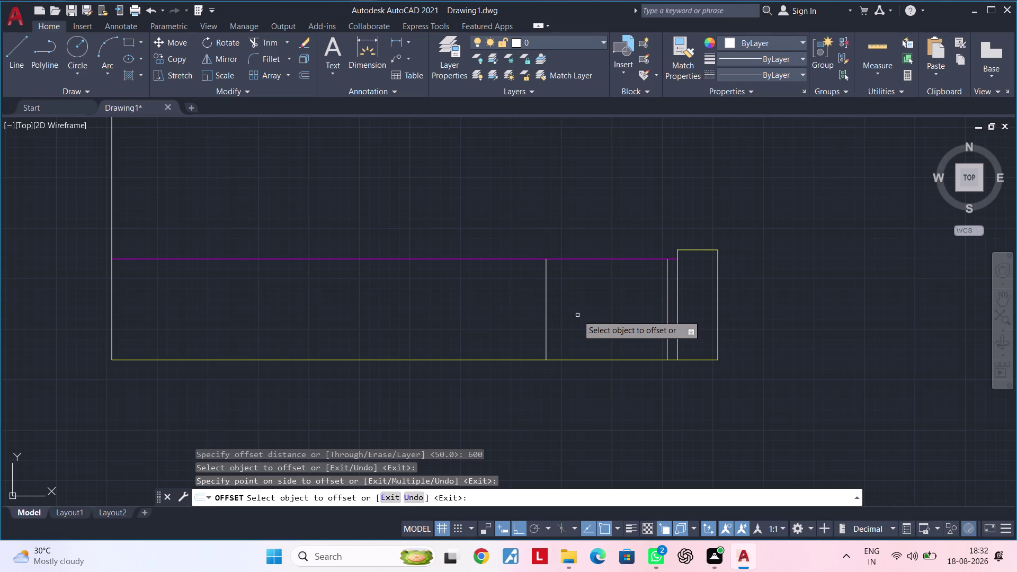
key(space)
Offset the new divider line 1000 units further left.
key(space)
text(100)
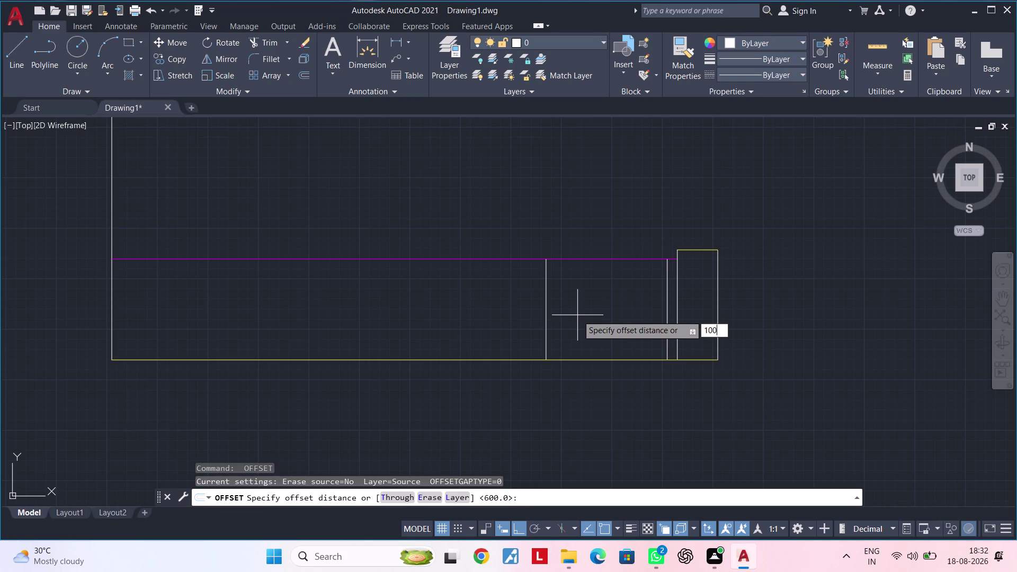
key(0)
key(Return)
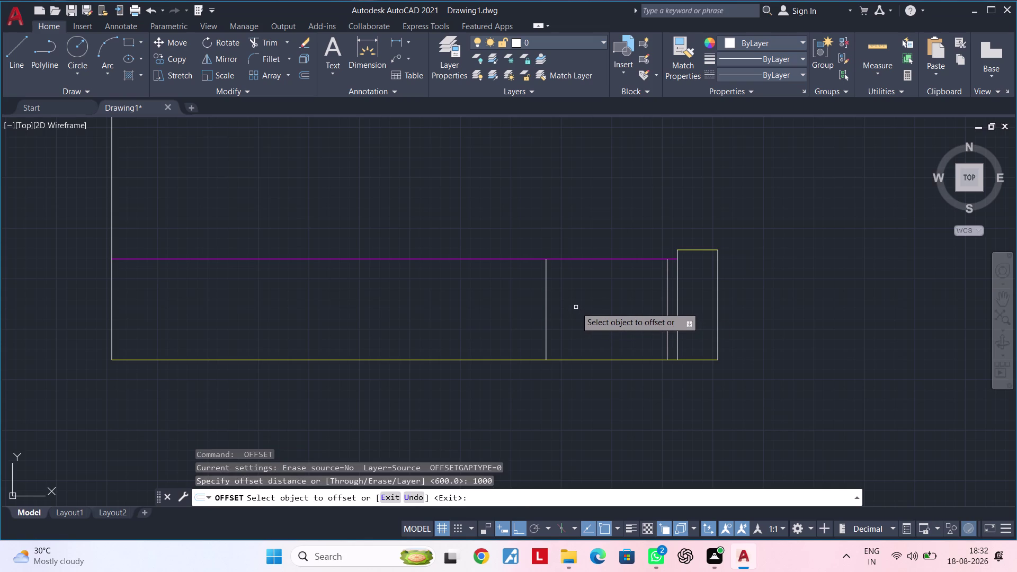
click(544, 305)
click(328, 310)
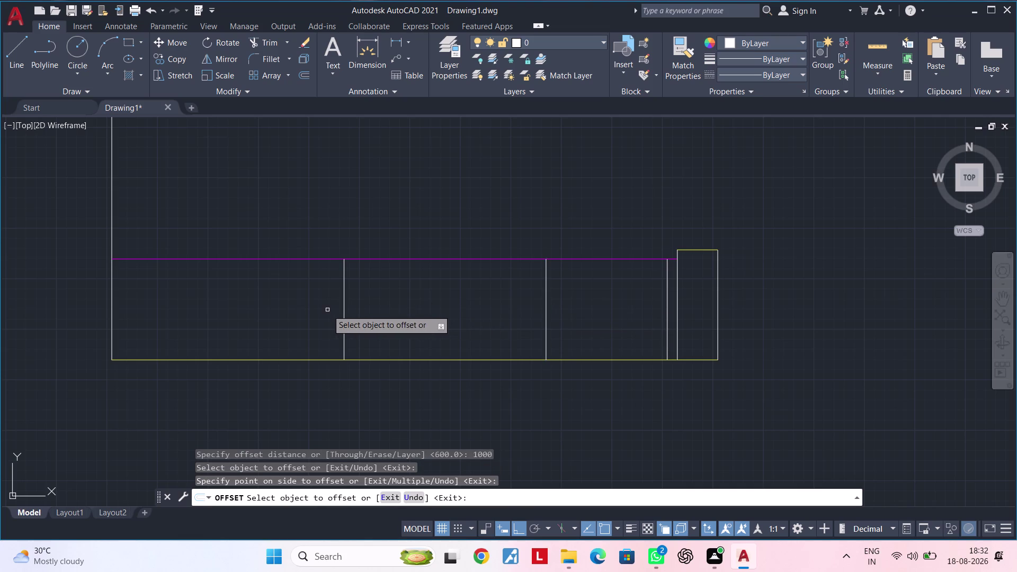
middle_drag(329, 312, 514, 312)
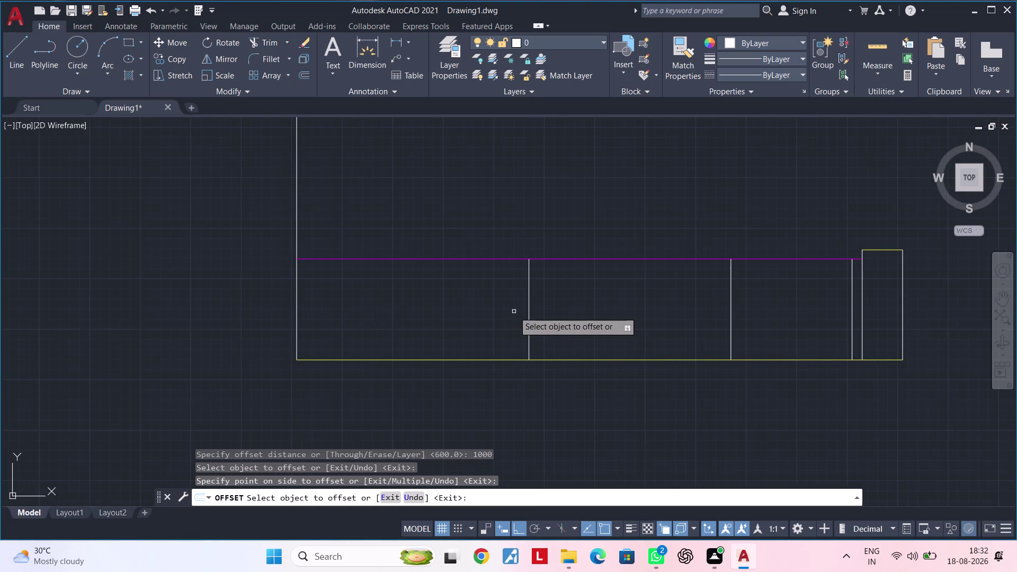
middle_drag(462, 308, 441, 316)
key(Escape)
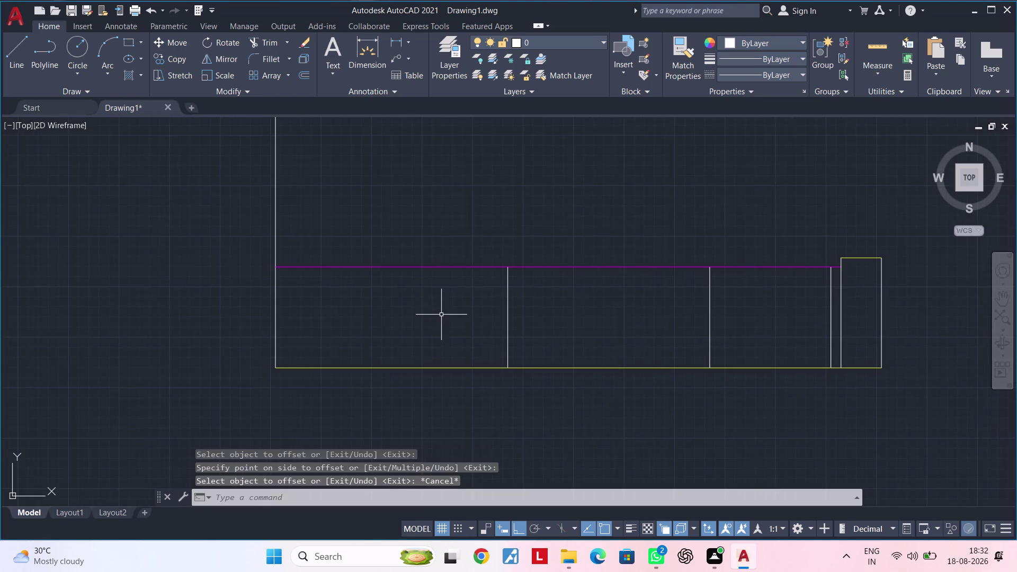
key(Escape)
Start a trim, cancel it, and zoom out over the whole kitchen plan.
key(Escape)
key(t)
key(r)
key(space)
drag(446, 306, 449, 246)
scroll(down, 3)
middle_drag(449, 247, 397, 313)
key(Escape)
key(Escape)
key(Escape)
middle_drag(413, 291, 392, 299)
key(Escape)
key(Escape)
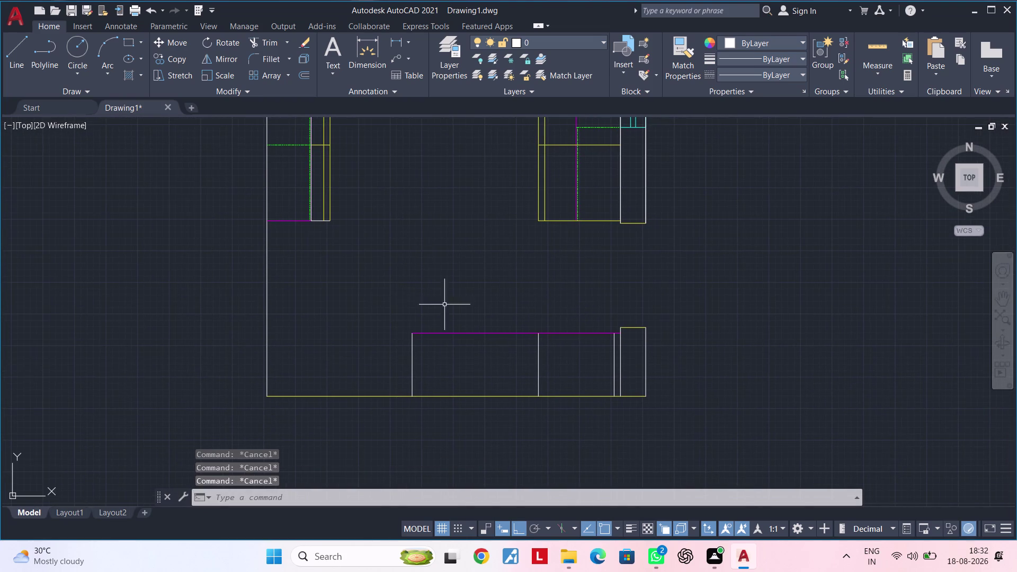
Cancel all leftover commands and zoom in along the lower counter.
middle_drag(468, 370, 442, 327)
key(Escape)
scroll(up, 3)
middle_drag(434, 326, 460, 320)
key(Escape)
key(Escape)
key(Escape)
key(Escape)
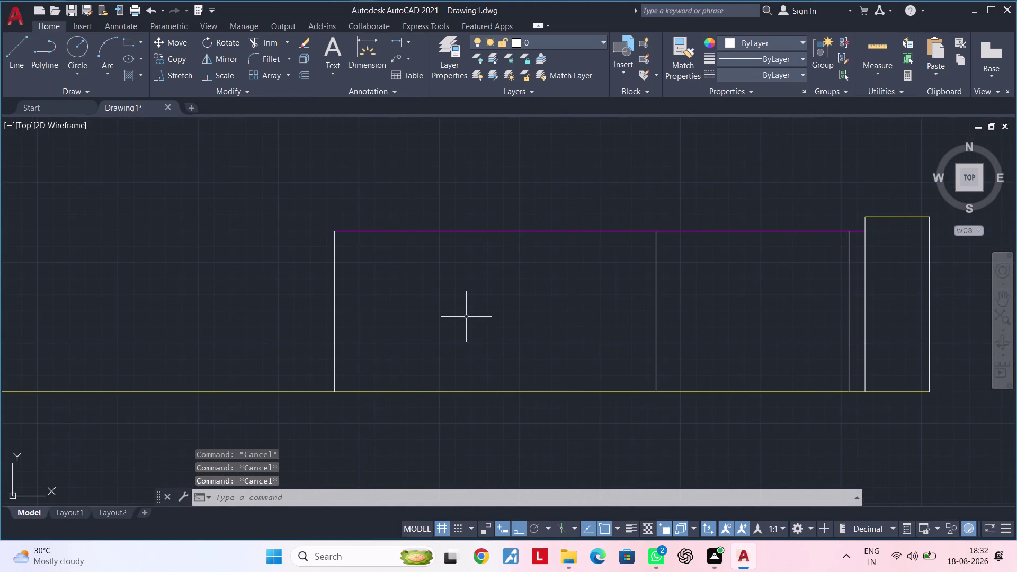
key(Escape)
key(Escape)
key(Escape)
key(Escape)
key(Escape)
key(Escape)
key(Escape)
key(Escape)
key(Escape)
key(Escape)
key(Escape)
scroll(down, 3)
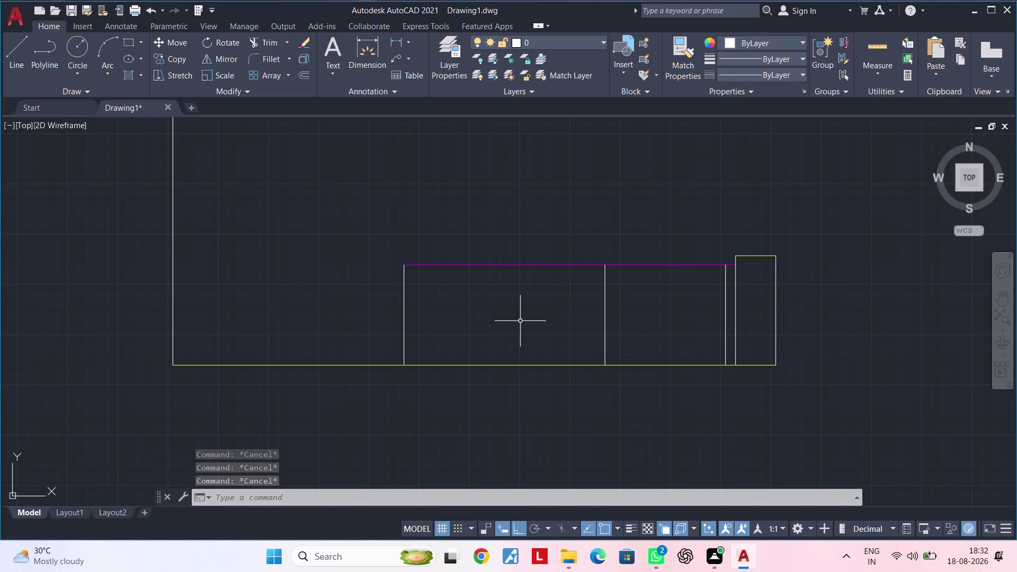
key(Escape)
key(Escape)
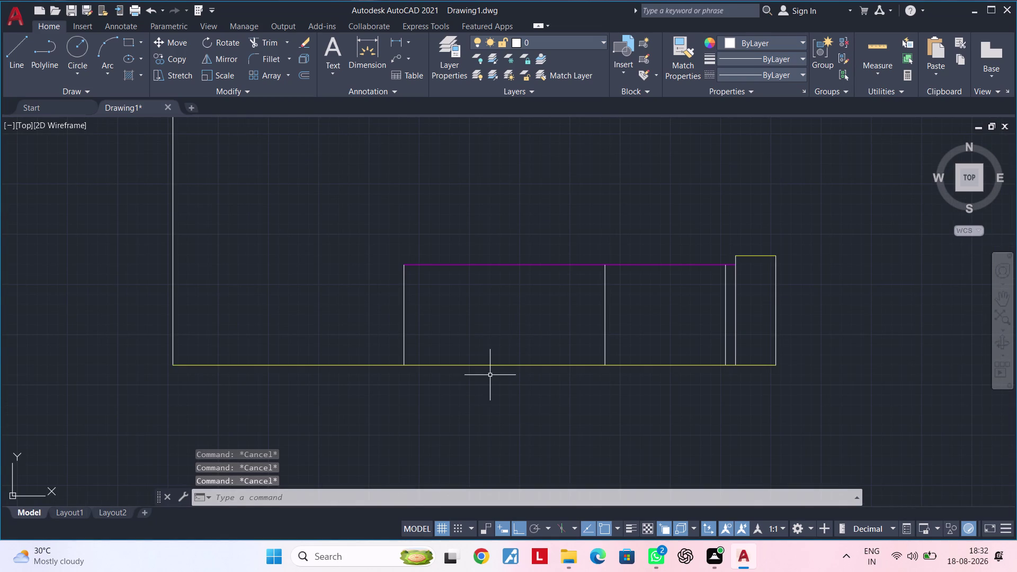
scroll(up, 3)
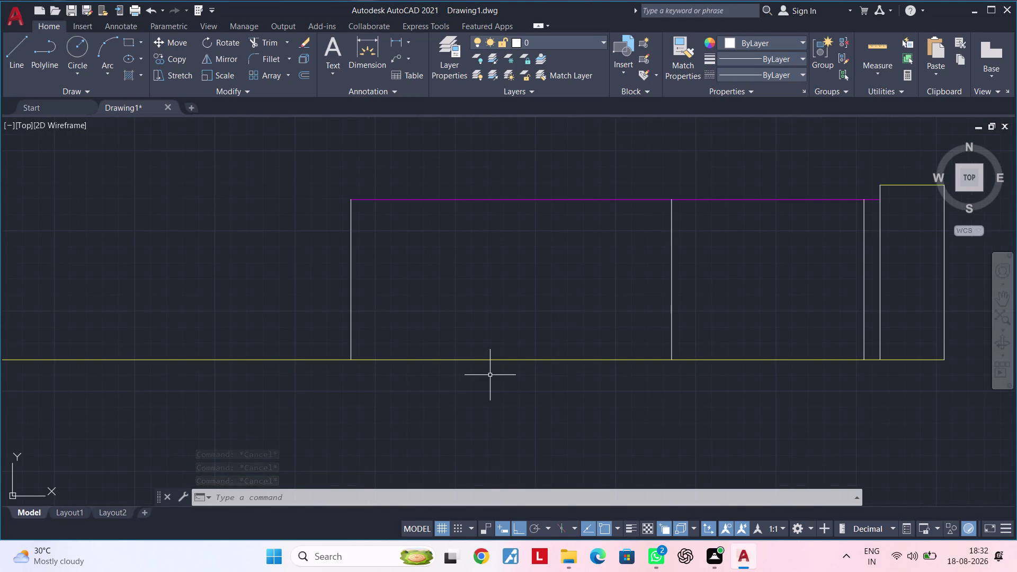
key(Escape)
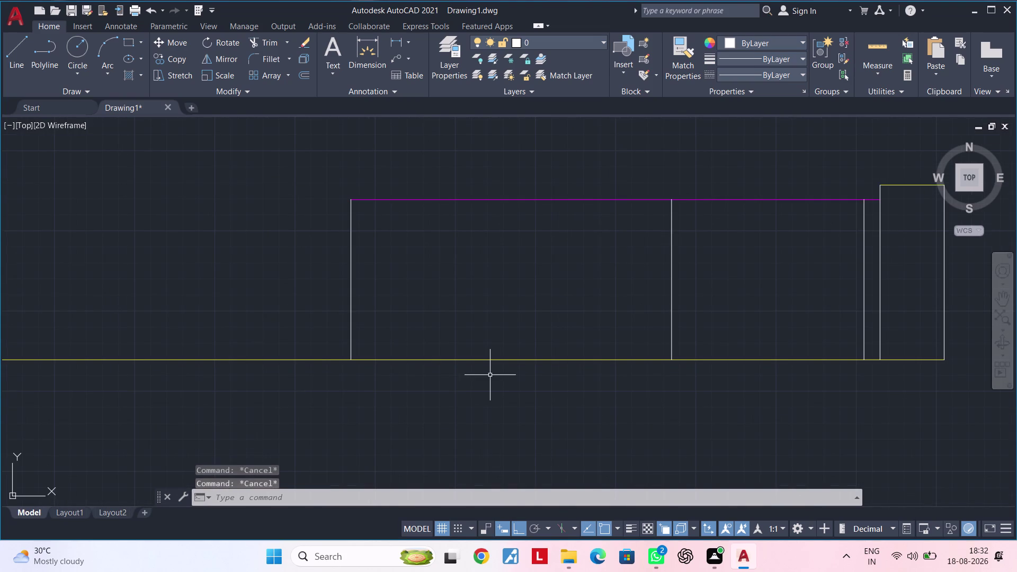
key(Escape)
key(Escape)
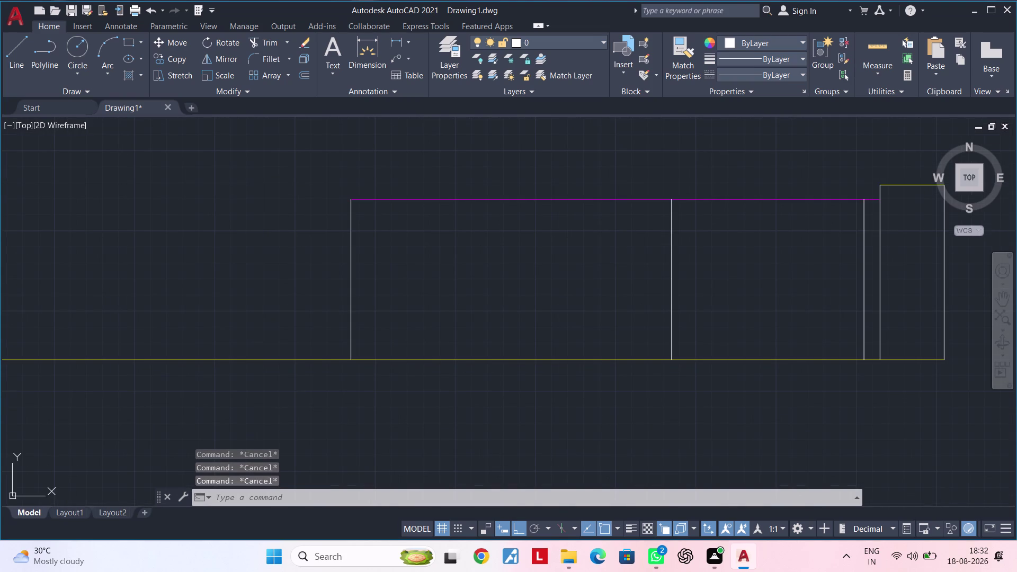
key(Escape)
key(Escape)
key(Escape)
key(Escape)
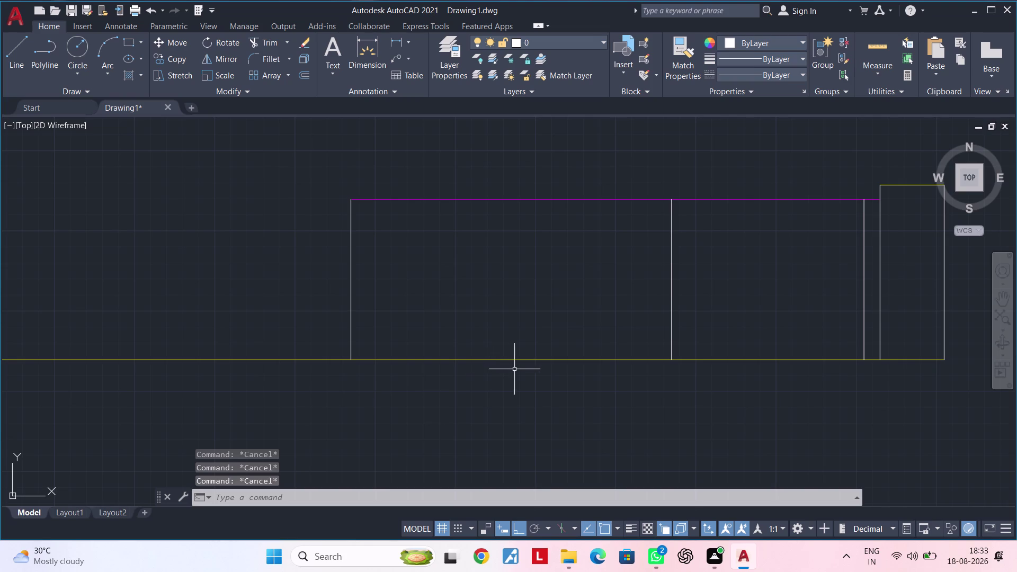
Give the long yellow base line the magenta line's properties using MA.
click(517, 358)
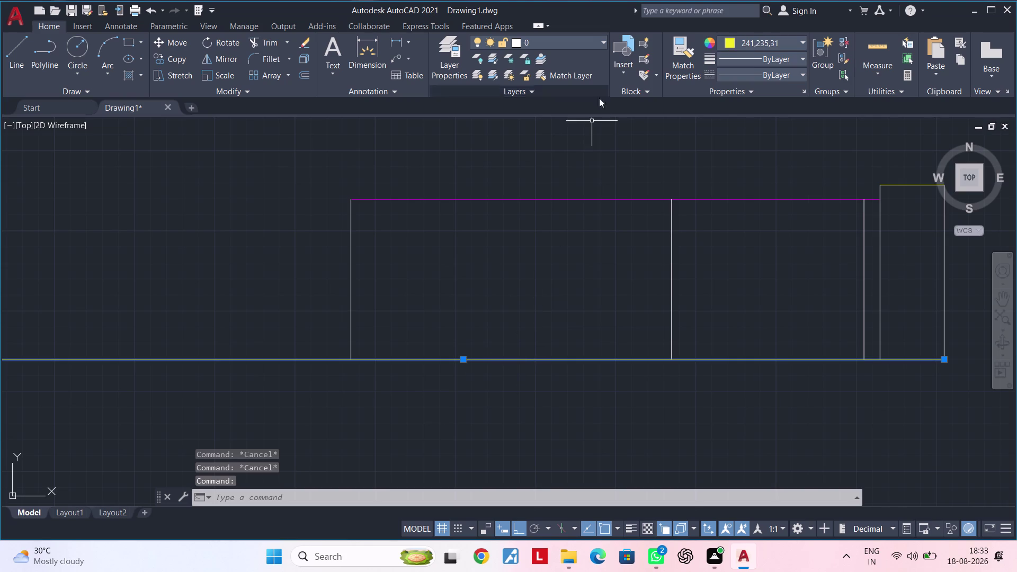
key(m)
key(a)
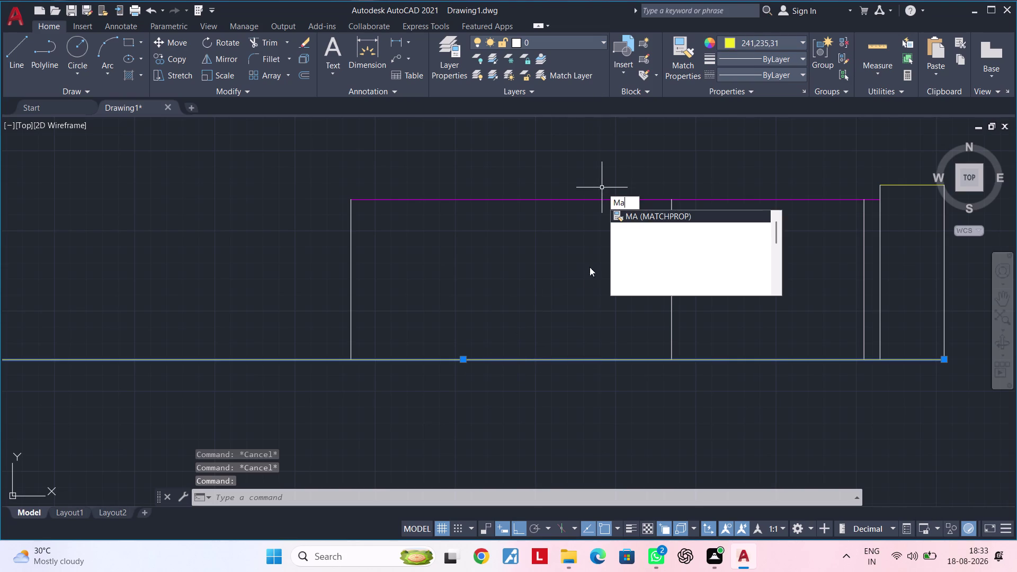
key(space)
key(Escape)
key(Escape)
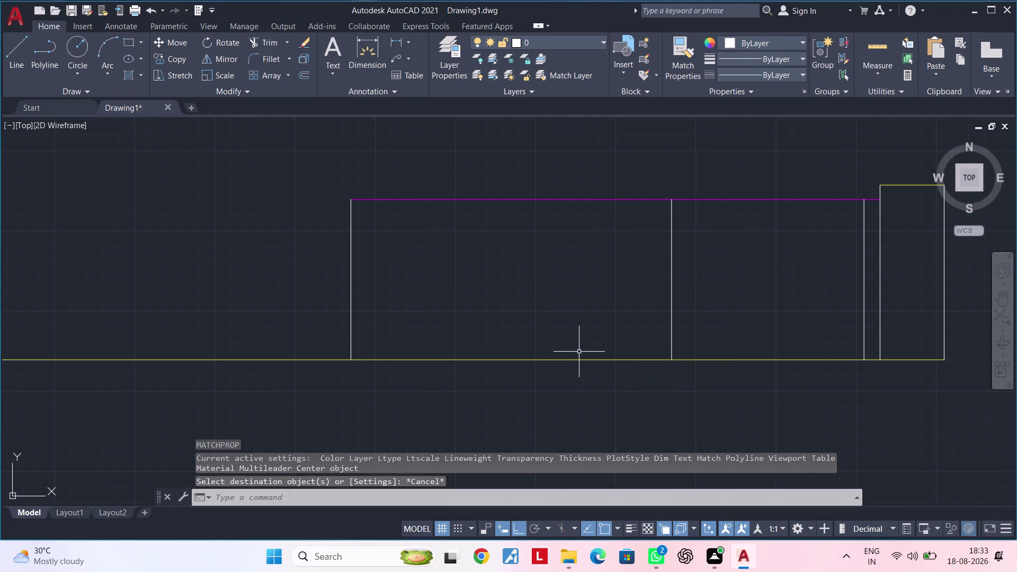
text(ma)
key(space)
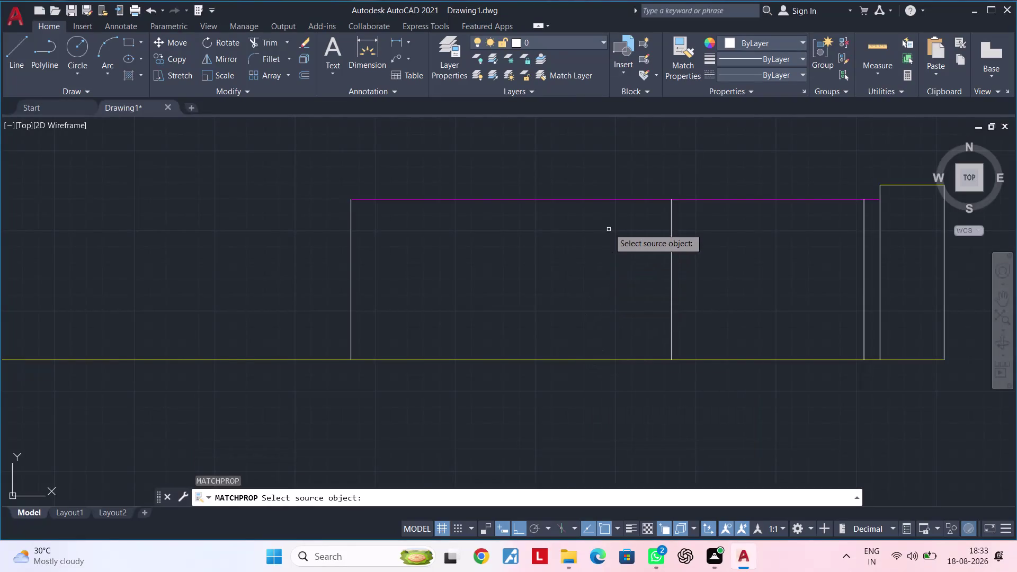
click(610, 198)
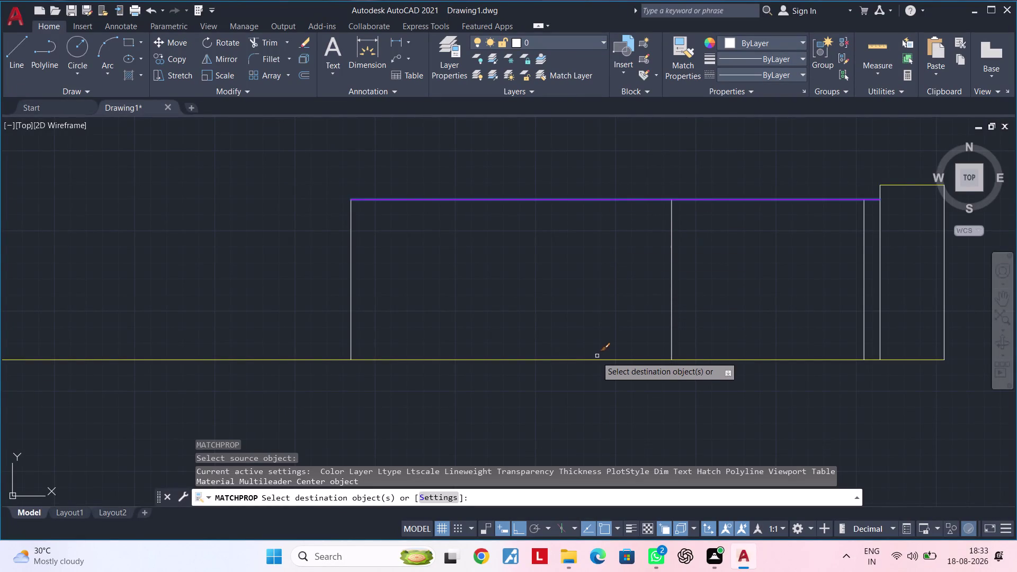
click(596, 358)
key(Escape)
key(Escape)
Trim away the base line's stretch left of the cabinets.
scroll(down, 3)
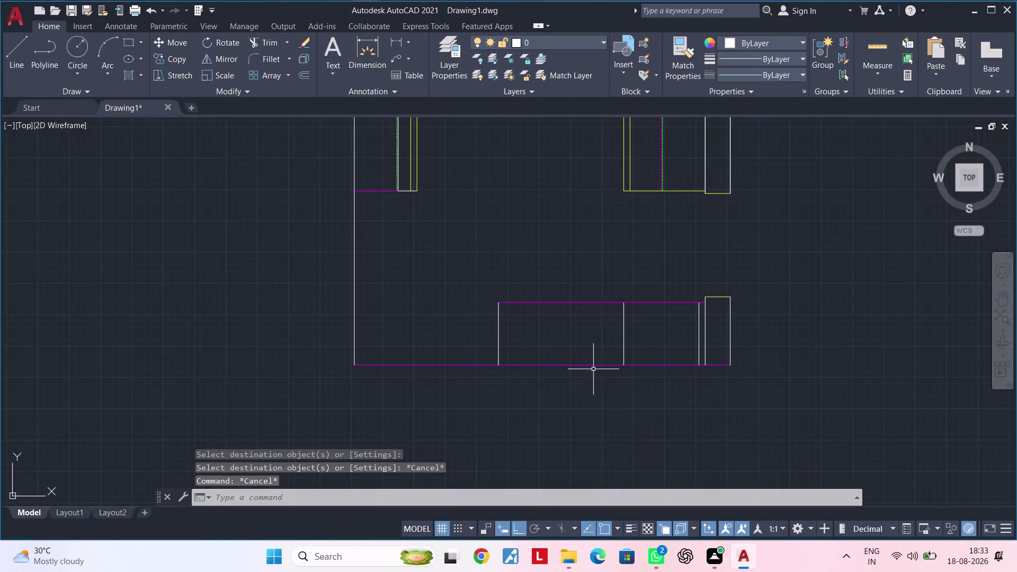
middle_drag(593, 369, 544, 360)
scroll(up, 3)
middle_drag(522, 354, 584, 332)
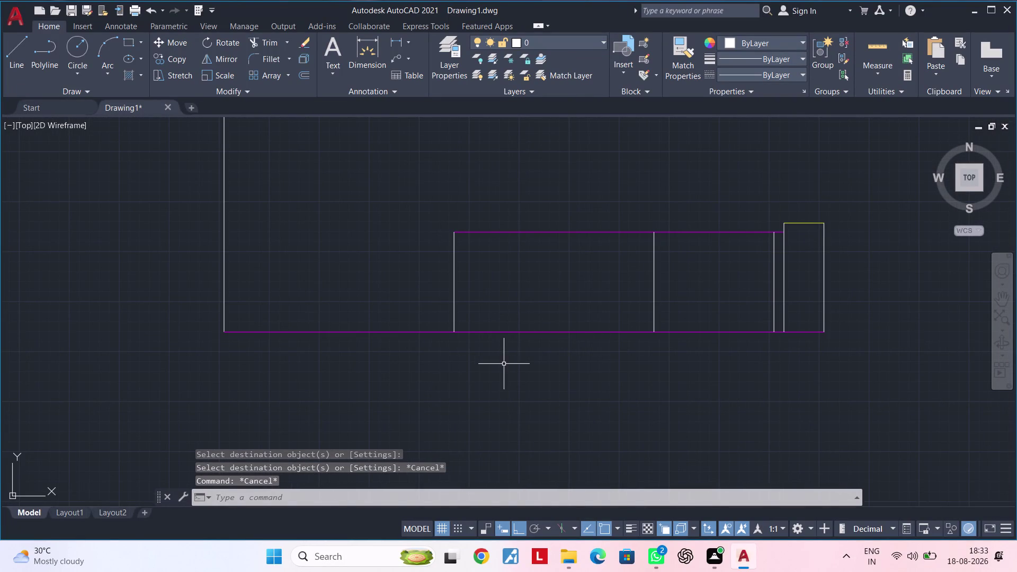
middle_drag(462, 358, 530, 358)
key(Escape)
key(Escape)
text(t)
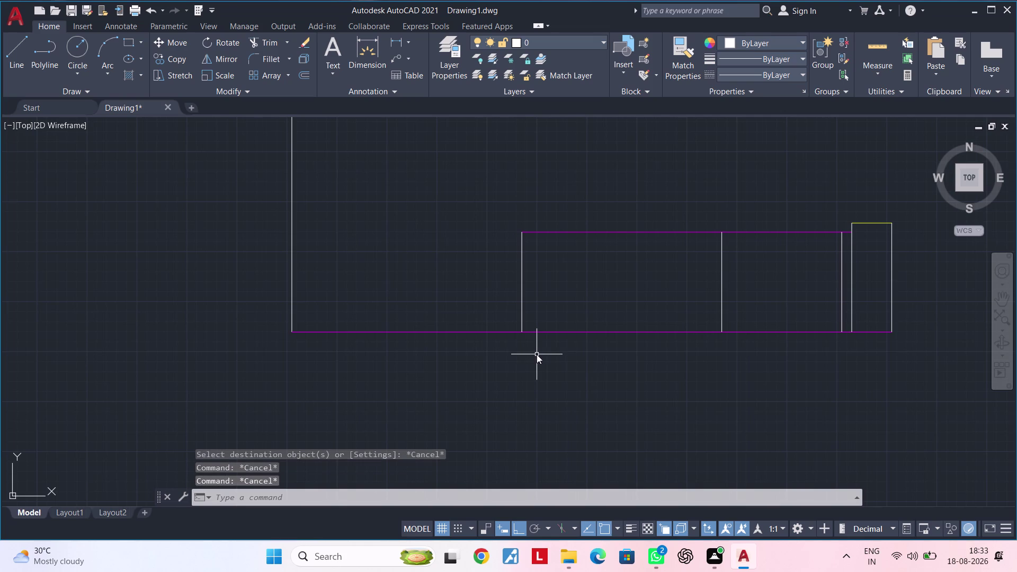
text(r)
key(space)
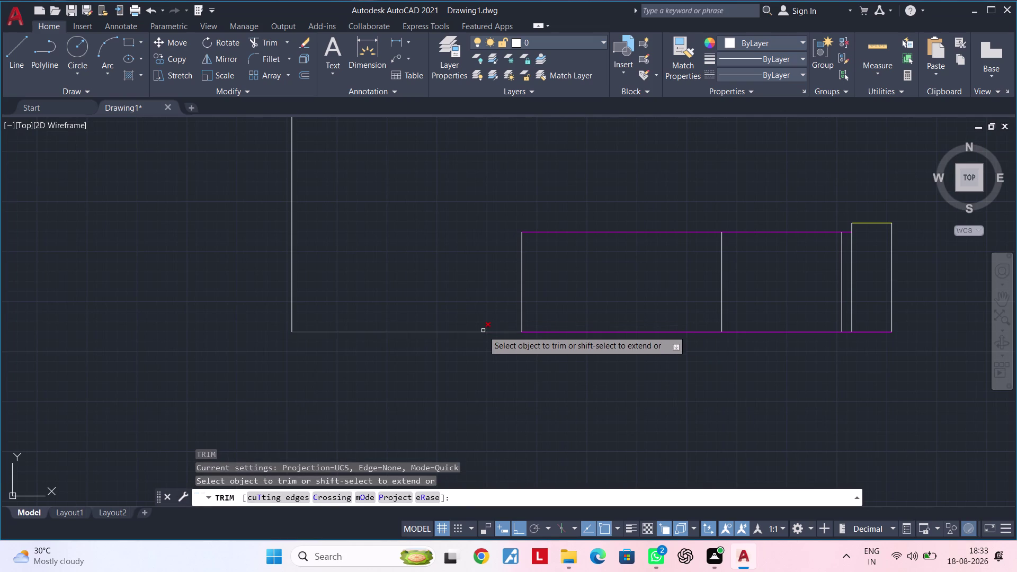
click(483, 331)
key(Escape)
key(Escape)
Draw a separate line leftward from the cabinet's lower-left corner.
key(l)
key(space)
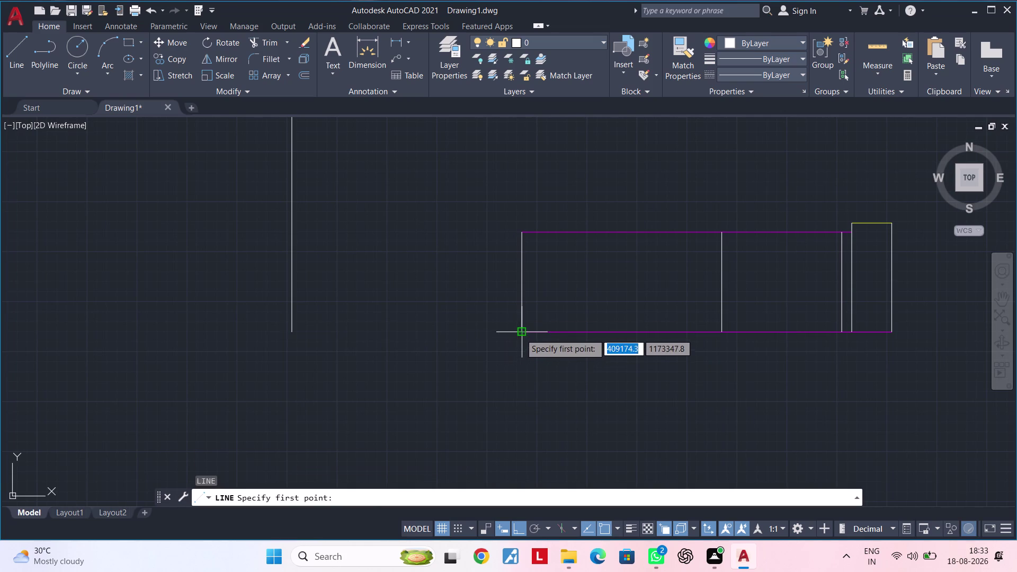
click(520, 334)
click(294, 335)
key(Escape)
key(Escape)
Frame the lower cabinet run in close view and begin entering MA.
scroll(down, 3)
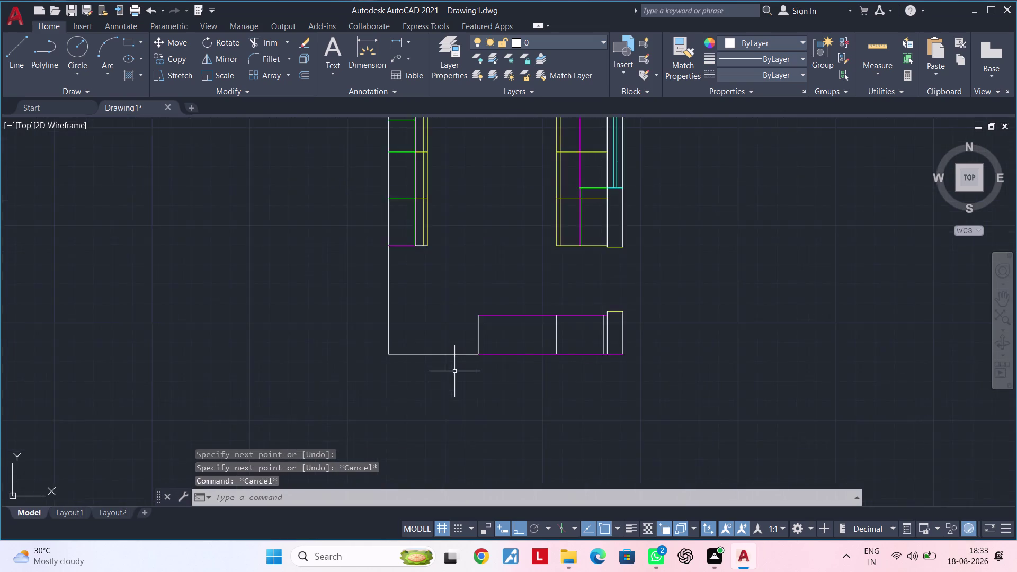
middle_drag(421, 371, 386, 370)
scroll(up, 3)
middle_drag(572, 341, 527, 340)
scroll(up, 3)
key(Escape)
key(Escape)
key(Escape)
middle_drag(512, 339, 556, 329)
key(Escape)
key(Escape)
key(Escape)
key(m)
text(a)
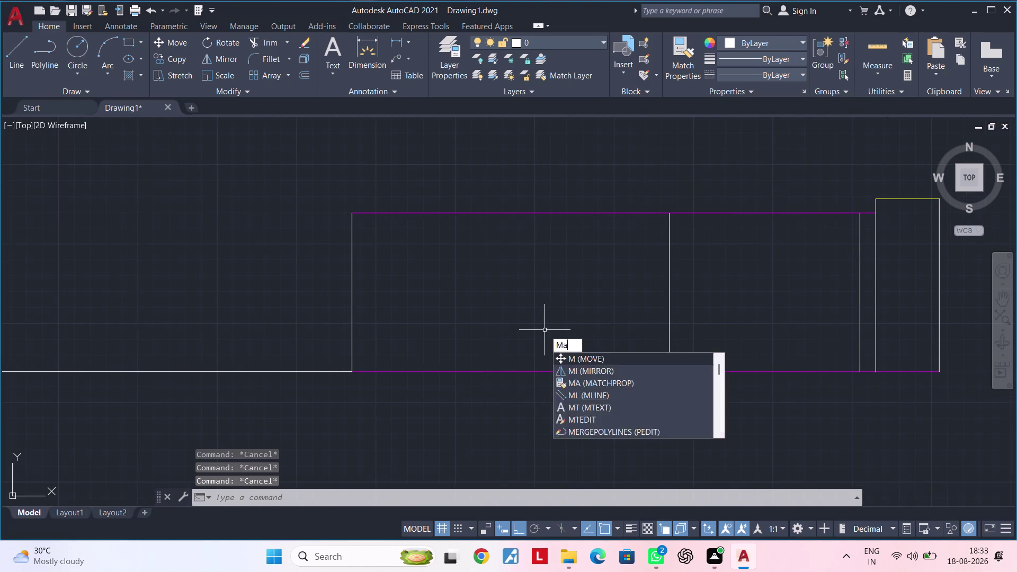
Turn the left end line and two cabinet dividers magenta from the magenta edge.
key(space)
click(480, 373)
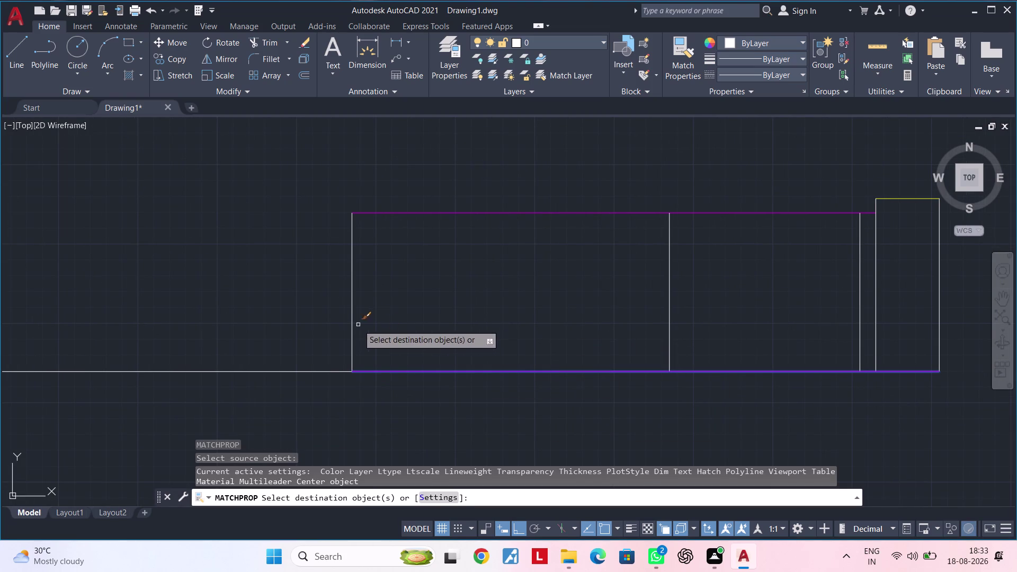
click(350, 320)
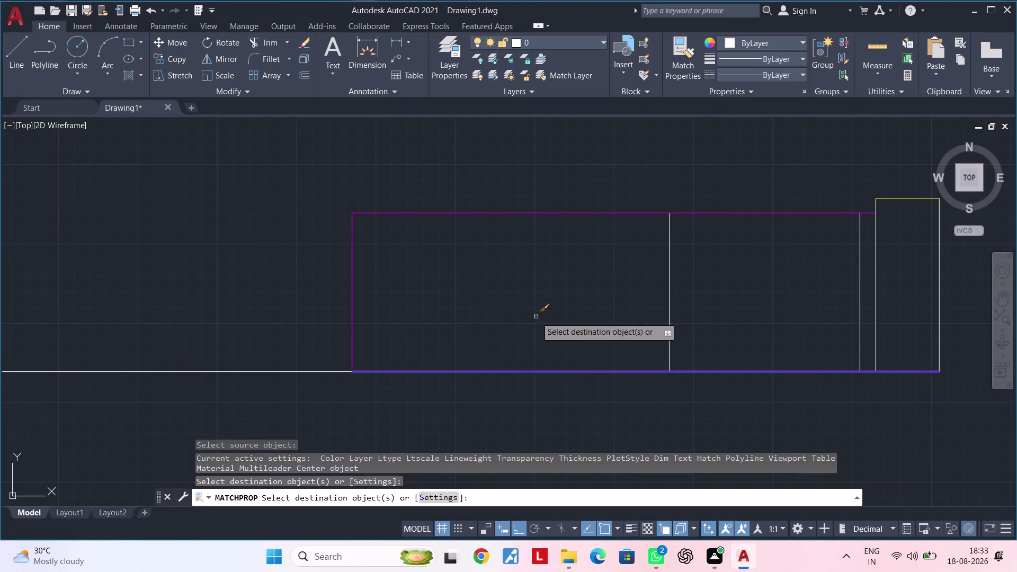
middle_drag(536, 317, 487, 316)
click(621, 291)
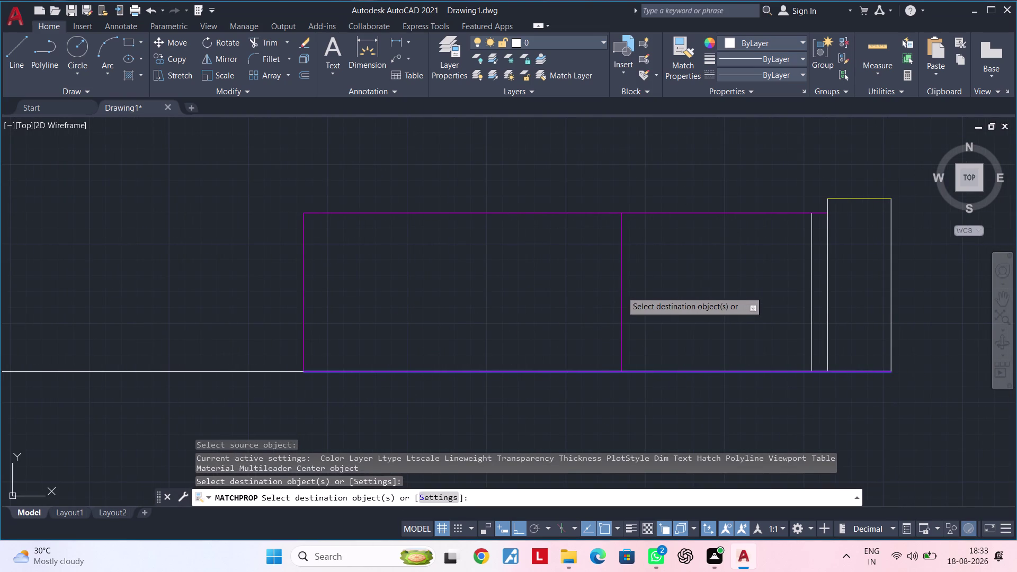
click(828, 284)
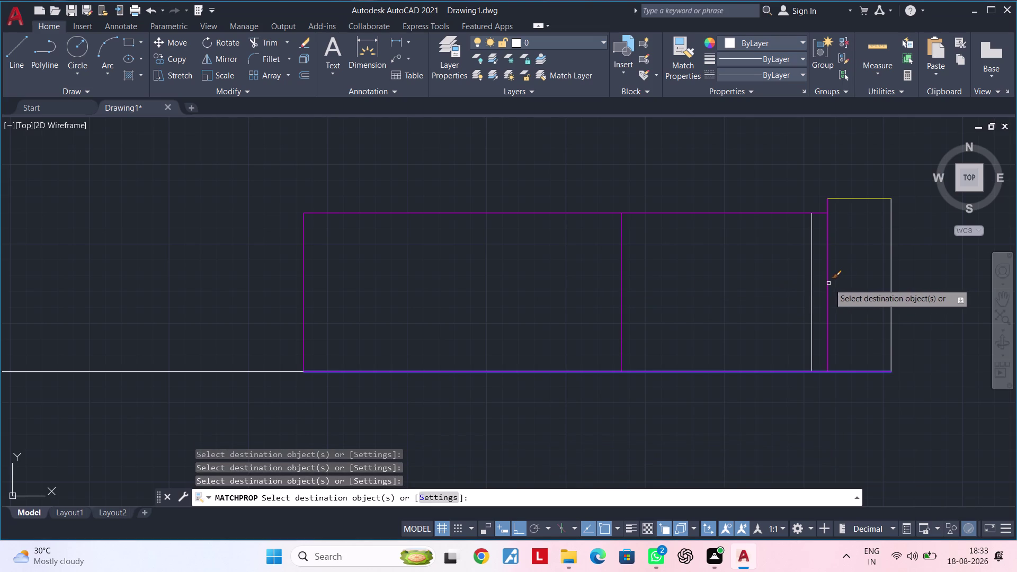
key(Escape)
Make the narrow gap line yellow to match the tall-unit line.
key(m)
key(a)
key(space)
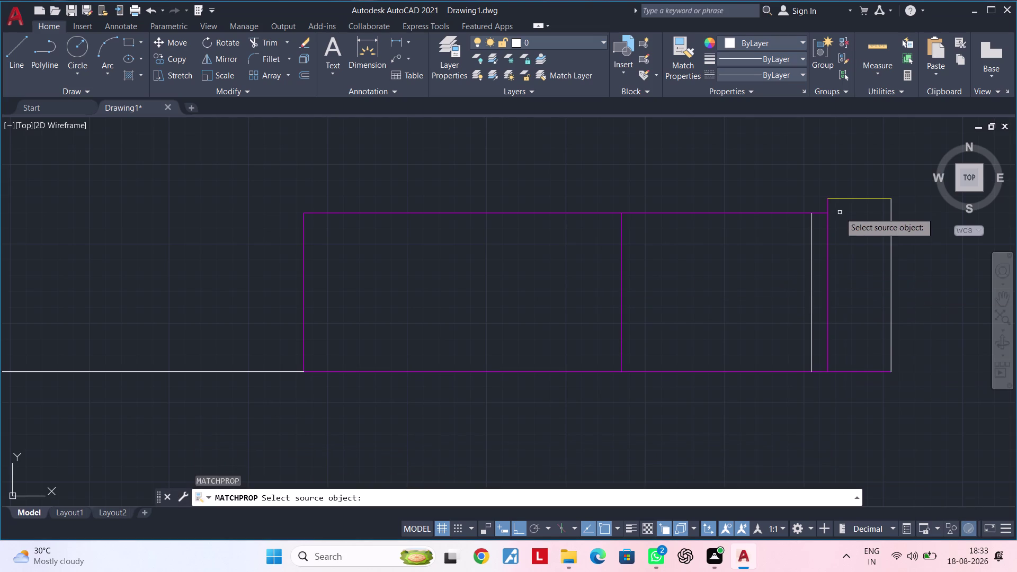
click(847, 199)
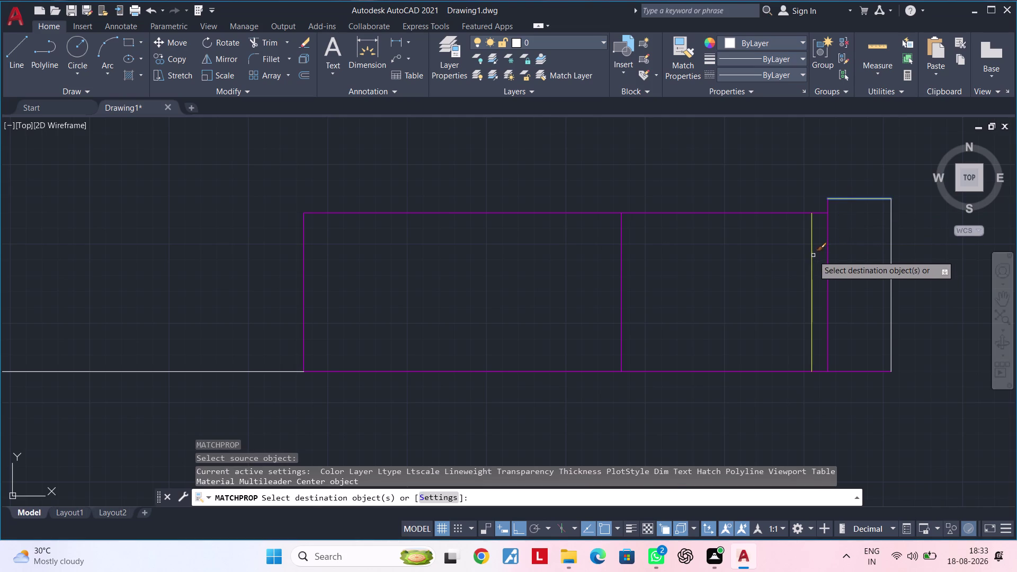
click(810, 255)
key(Escape)
scroll(down, 3)
middle_drag(748, 269, 790, 268)
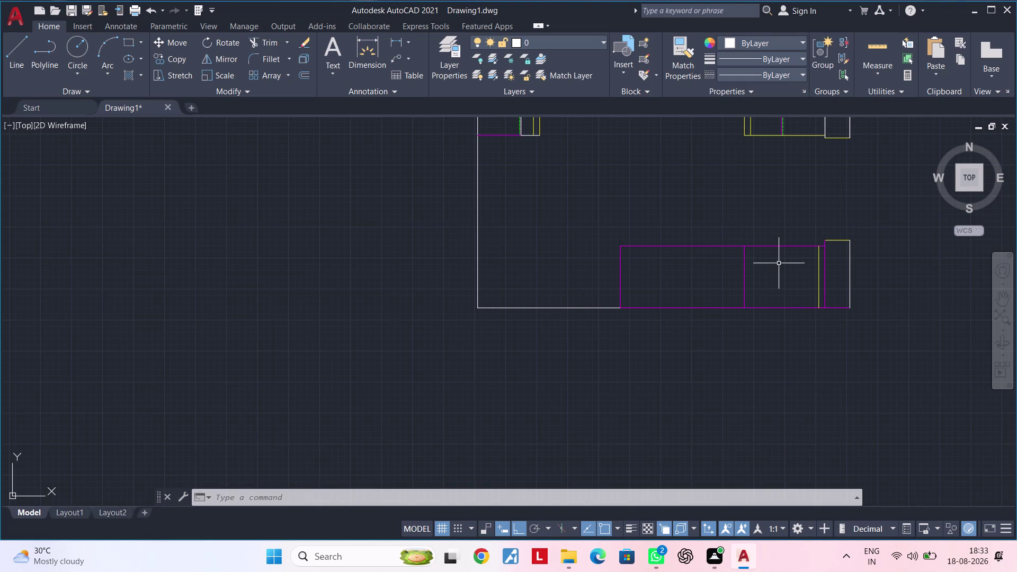
key(Escape)
key(Escape)
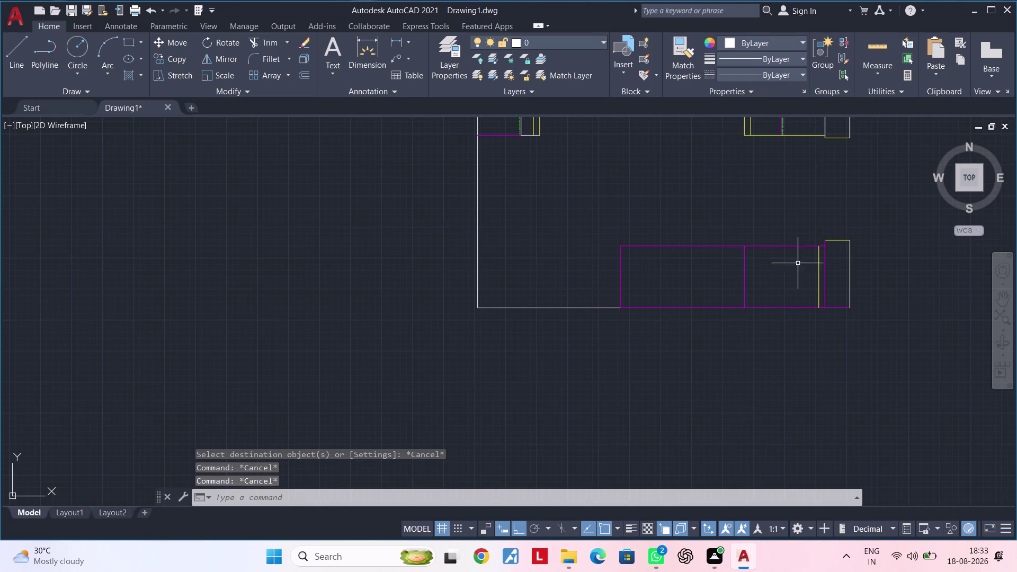
Offset the cabinet run's top edge 15 units to the inner side.
middle_drag(681, 266, 646, 281)
key(Escape)
scroll(up, 3)
key(Escape)
text(of)
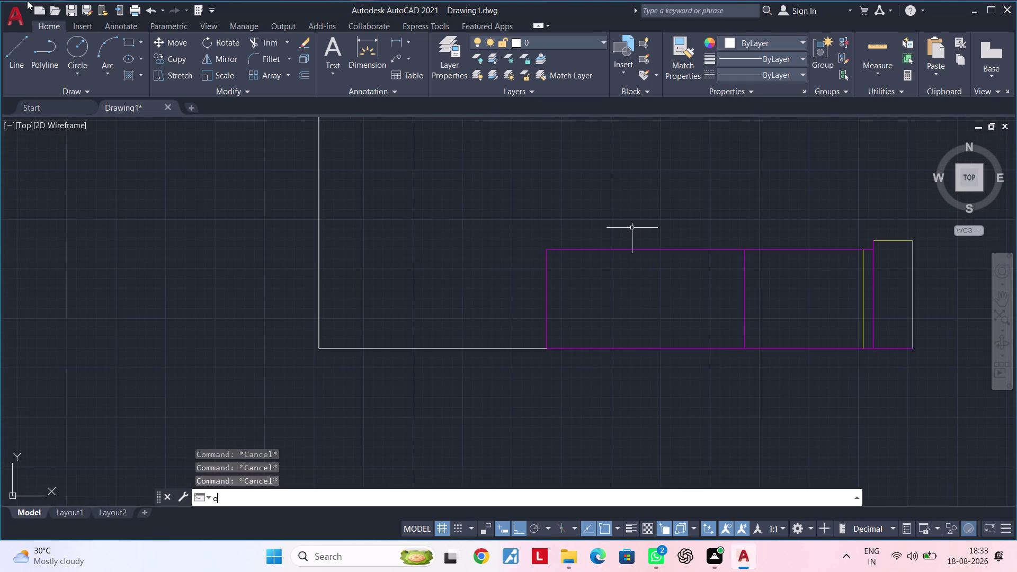
key(space)
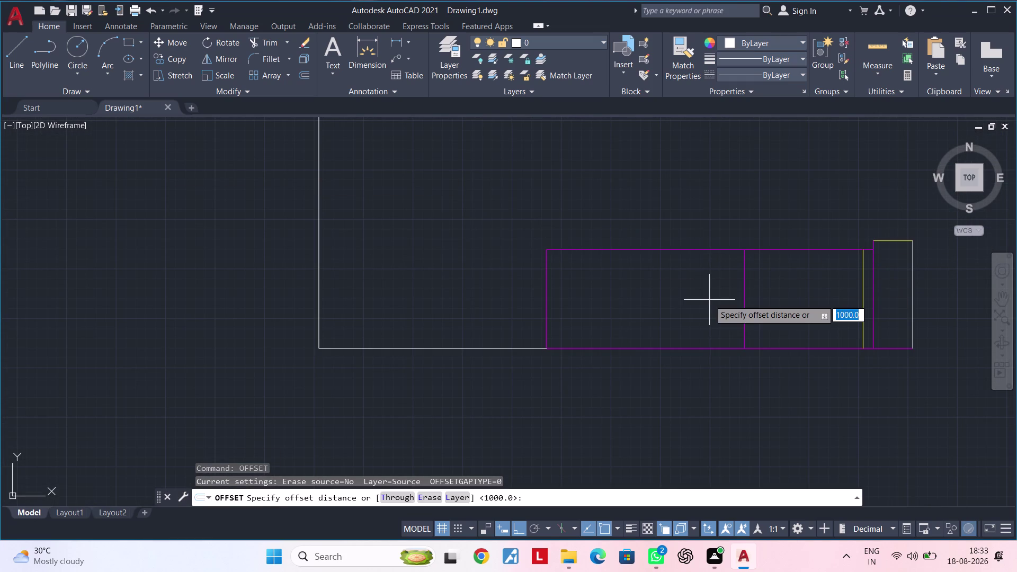
text(10)
key(BackSpace)
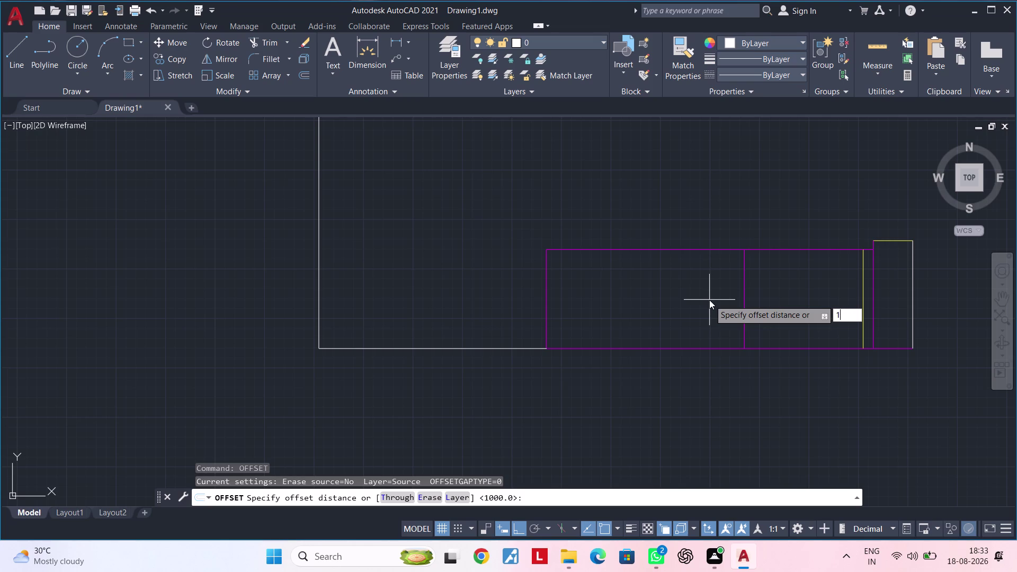
key(5)
key(Return)
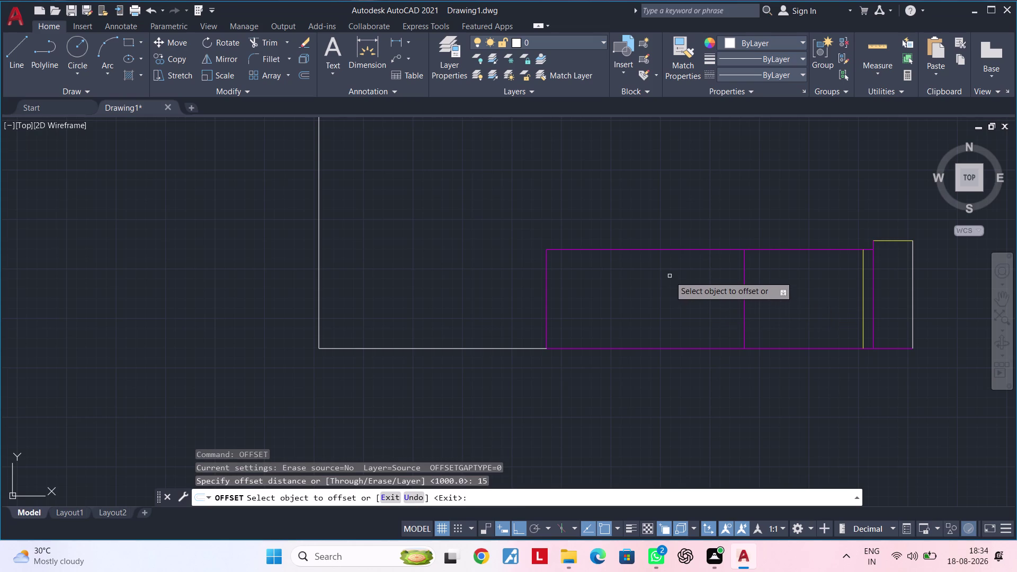
click(683, 251)
click(686, 283)
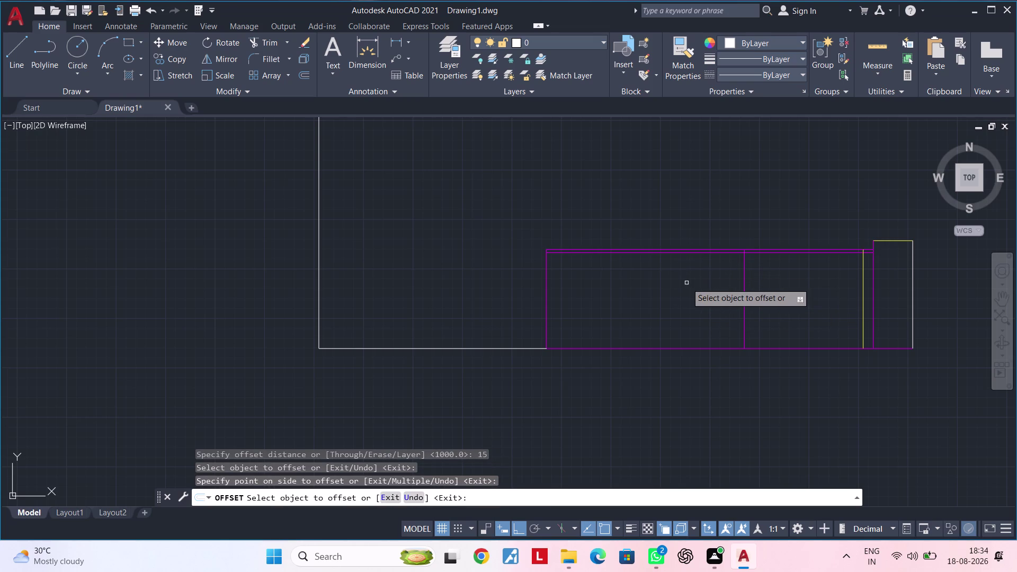
Zoom in to inspect the doubled top edge and end the offset.
scroll(up, 3)
middle_drag(712, 264, 684, 276)
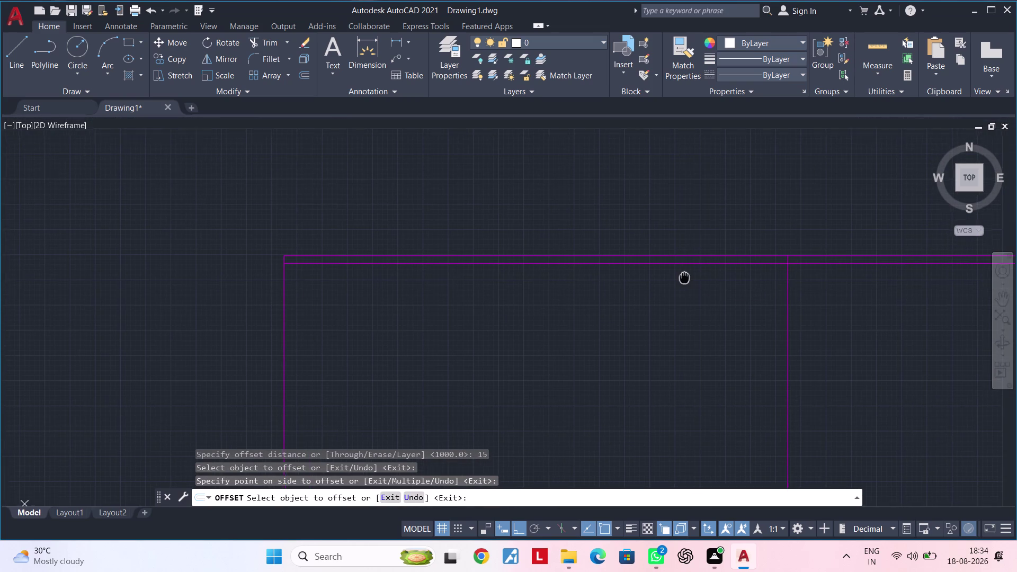
middle_drag(684, 277, 683, 278)
scroll(down, 3)
middle_drag(714, 281, 598, 285)
middle_drag(758, 291, 697, 300)
key(Escape)
key(Escape)
key(Escape)
scroll(up, 3)
middle_drag(650, 300, 647, 332)
key(Escape)
key(Escape)
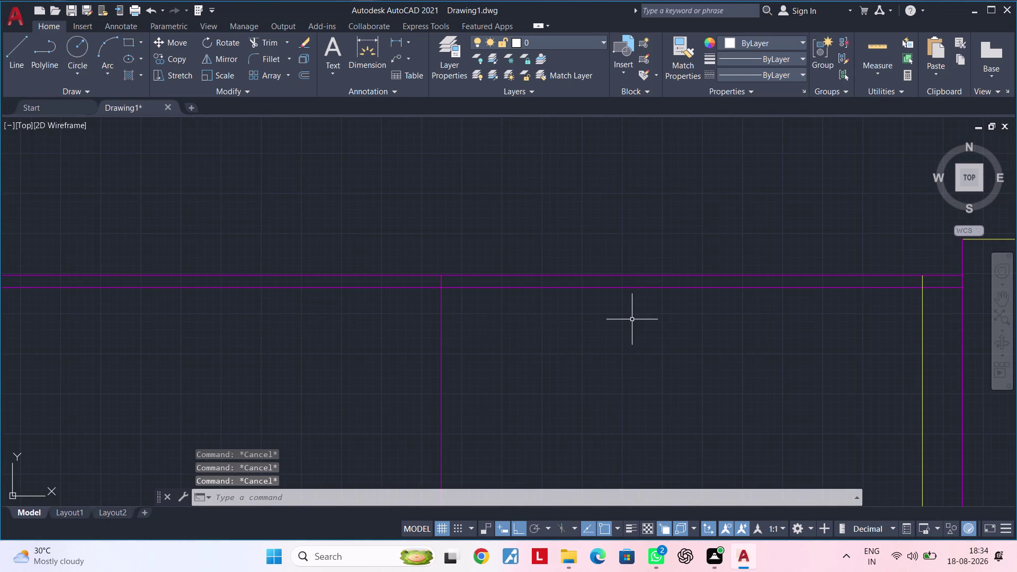
Trim the overhanging end of the offset line at the tall unit corner.
text(tr)
key(space)
click(617, 287)
scroll(down, 3)
middle_drag(679, 323, 616, 337)
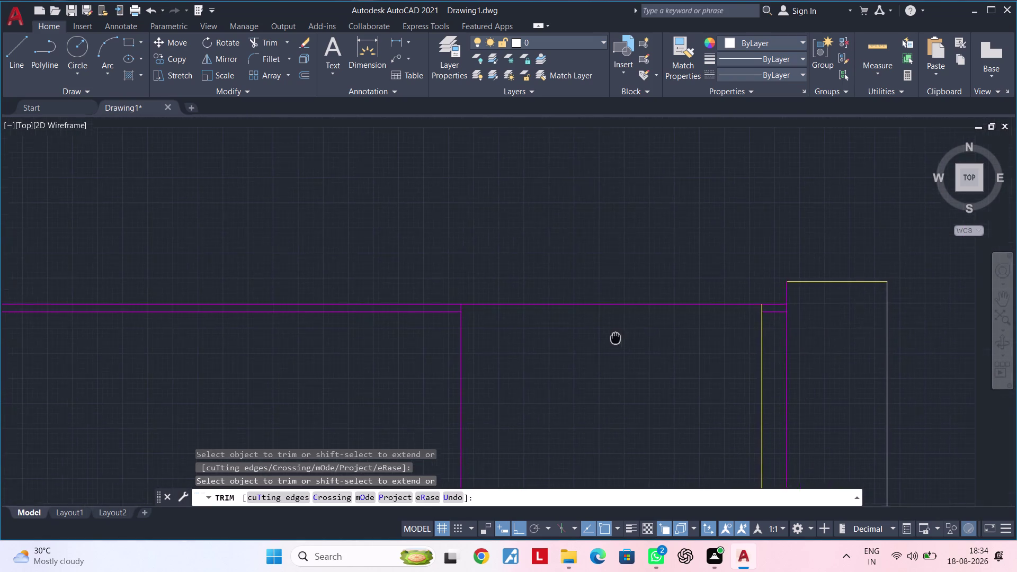
middle_drag(616, 337, 617, 339)
scroll(up, 3)
click(766, 313)
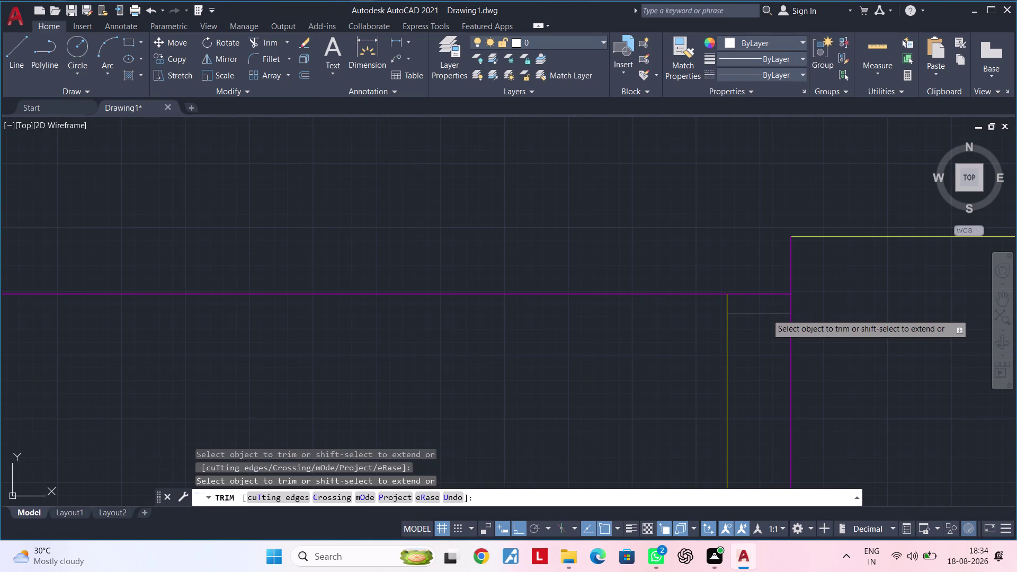
key(Escape)
key(Escape)
scroll(down, 3)
middle_drag(632, 350, 674, 346)
key(Escape)
key(Escape)
Draw a line along the lower run's inner top edge, ending at the tall unit.
text(l)
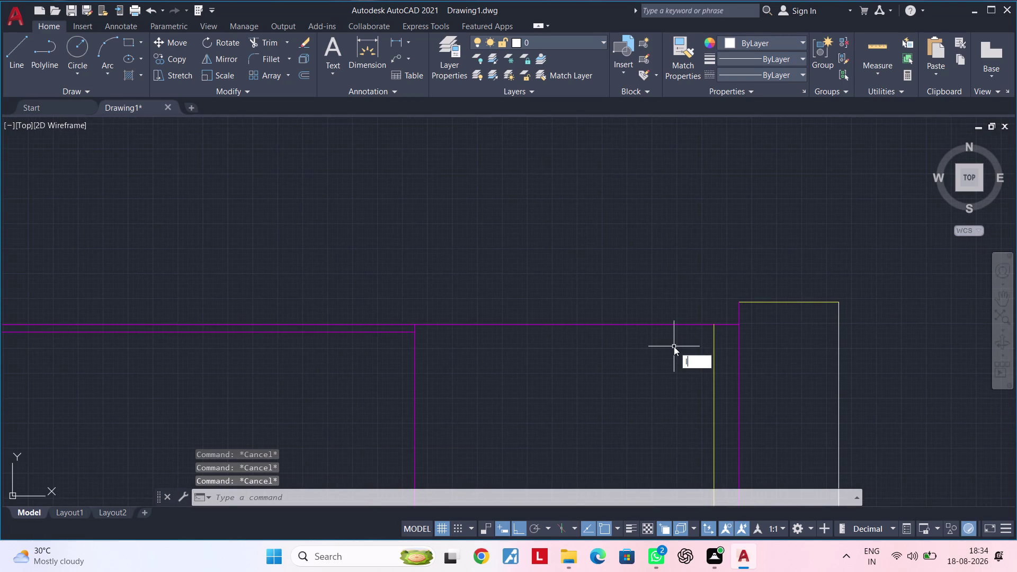
key(space)
scroll(up, 3)
click(375, 331)
scroll(down, 3)
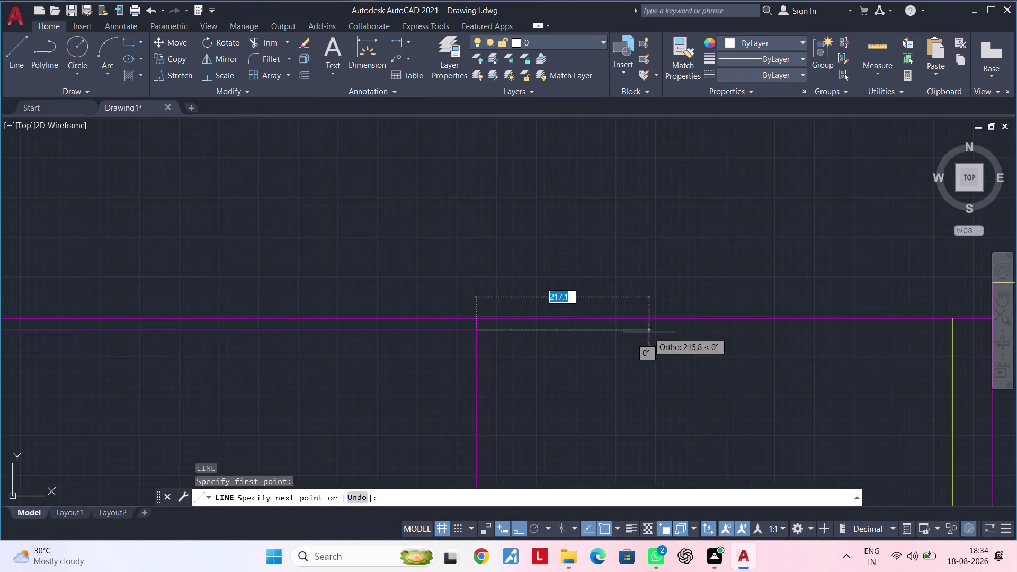
middle_drag(628, 332, 397, 332)
click(764, 330)
key(Escape)
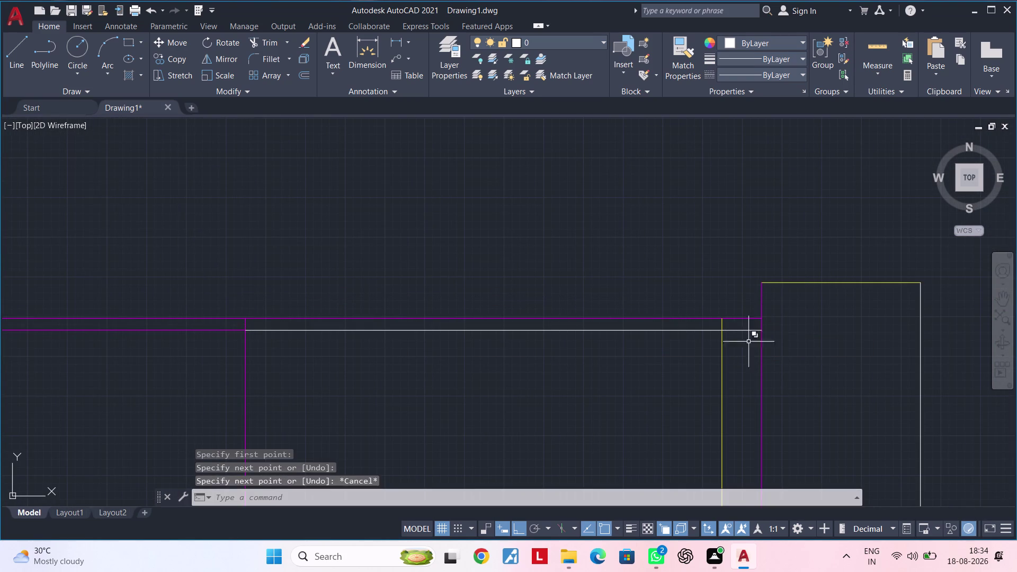
key(Escape)
Match the new line's properties to an existing line so it shows magenta.
key(m)
text(a)
key(space)
click(724, 356)
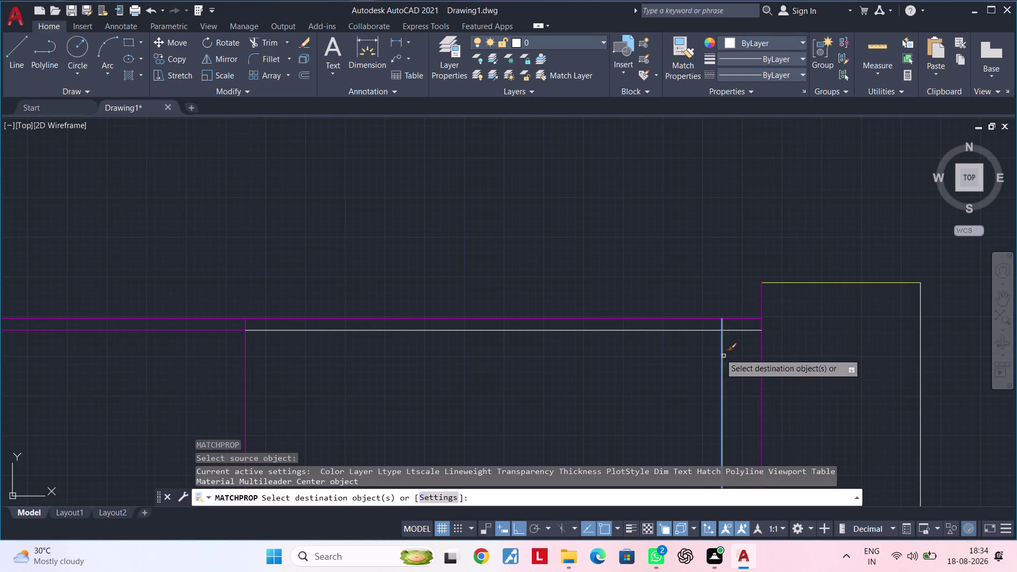
click(700, 329)
key(Escape)
scroll(down, 3)
middle_drag(677, 365, 746, 359)
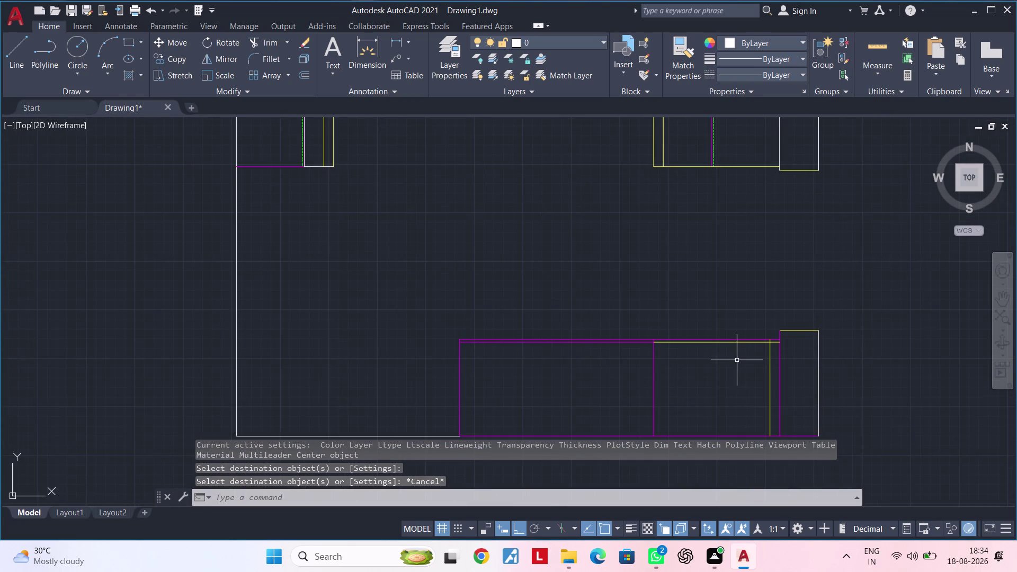
middle_drag(694, 366, 747, 357)
scroll(up, 3)
middle_drag(665, 352, 777, 340)
key(Escape)
scroll(down, 3)
middle_drag(726, 347, 733, 323)
key(Escape)
key(Escape)
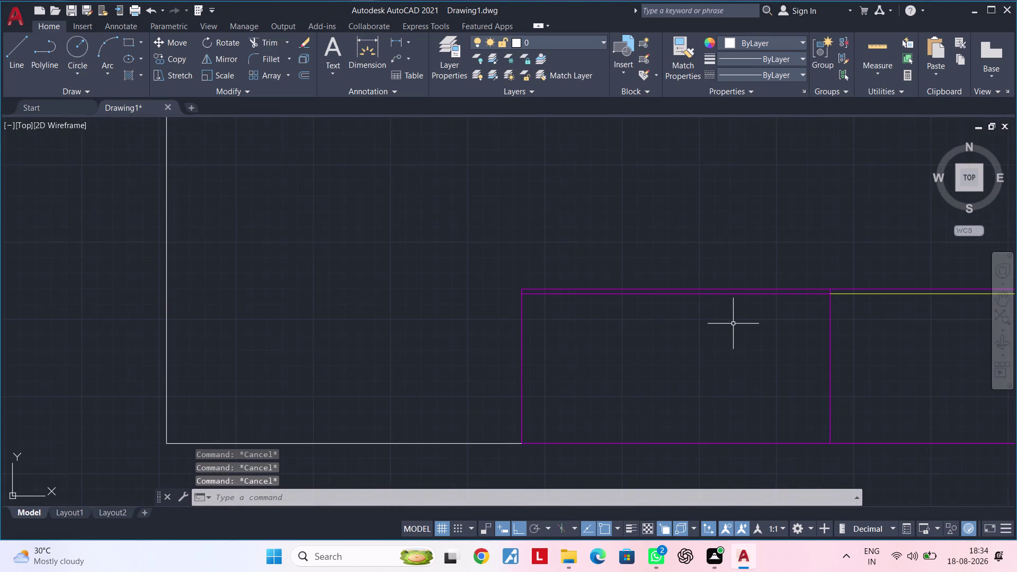
key(Escape)
key(Escape)
text(rec)
key(space)
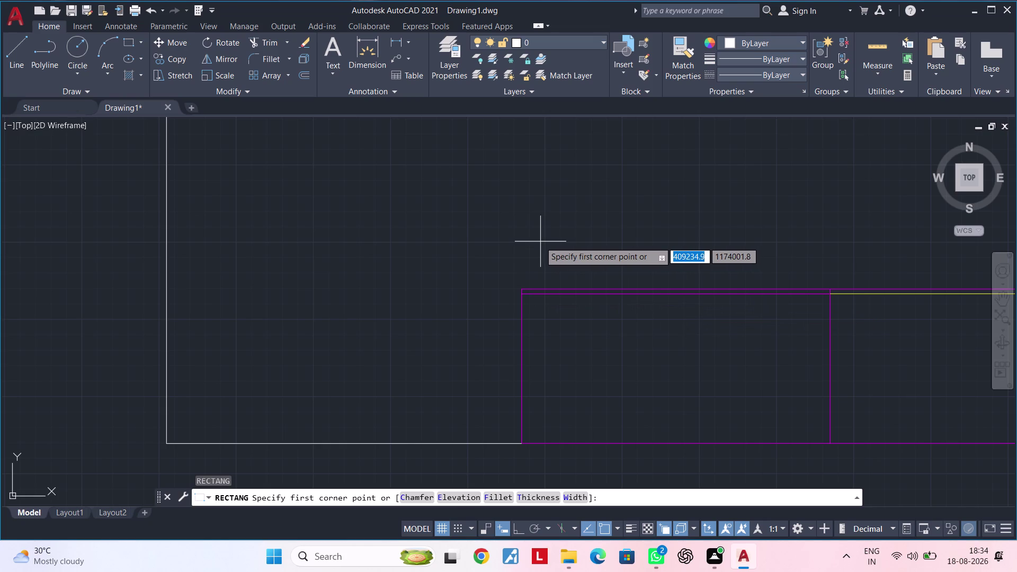
Draw a rectangle from above the cabinets down across the lower counter.
click(539, 241)
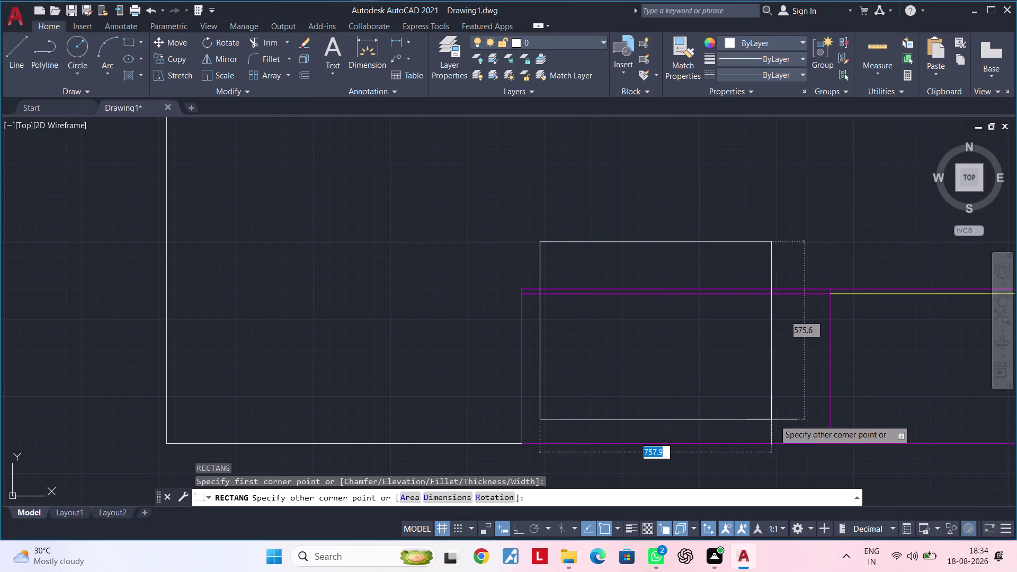
click(818, 431)
key(Escape)
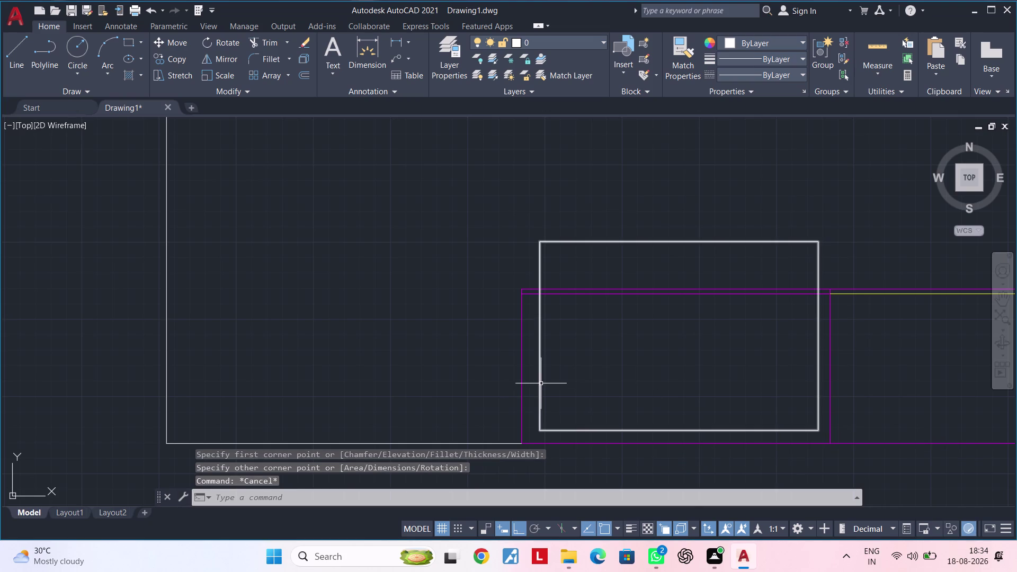
Stretch the rectangle's left edge slightly outward and raise its top edge.
click(540, 382)
click(541, 336)
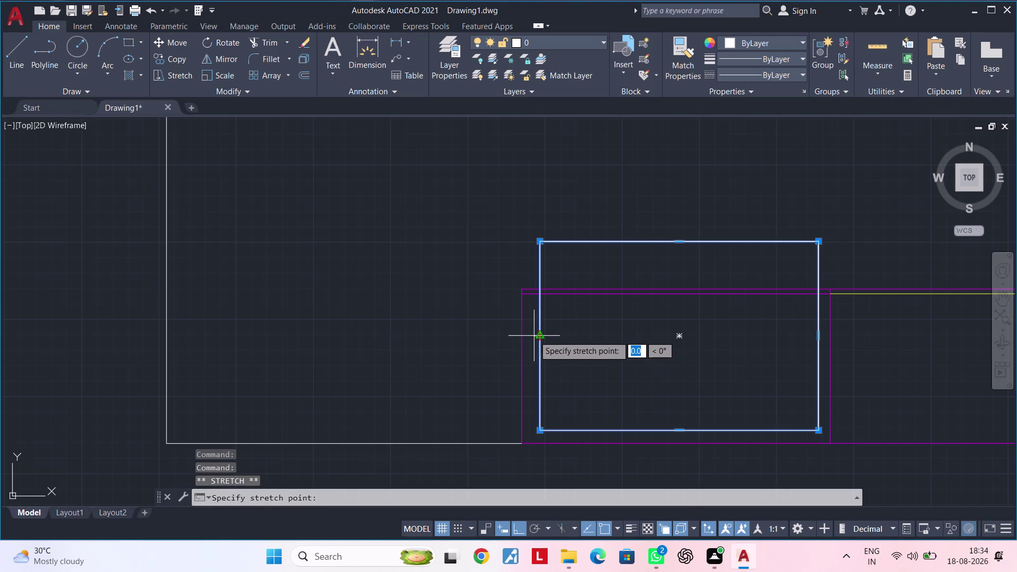
click(532, 336)
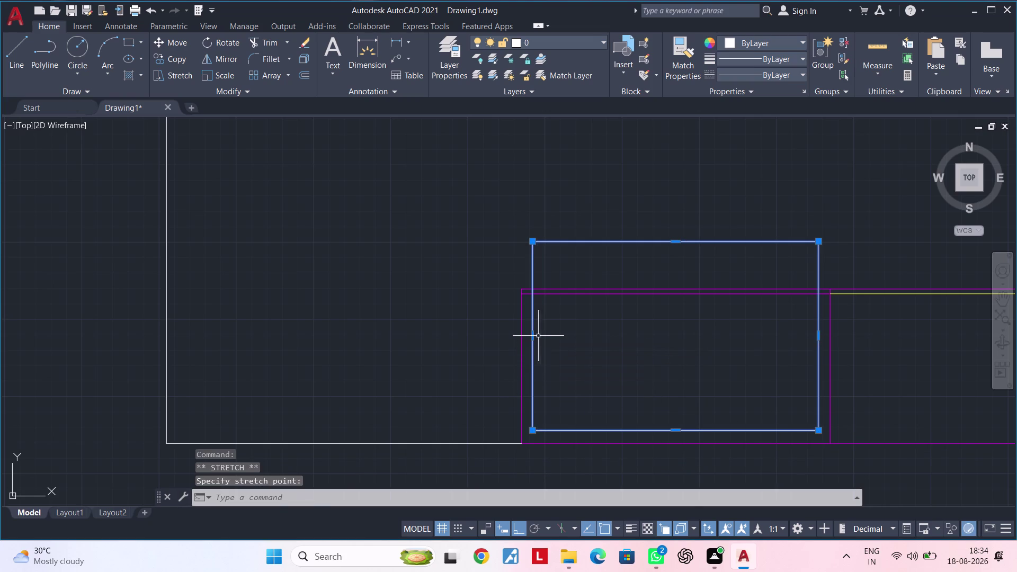
middle_drag(602, 338, 575, 374)
click(649, 280)
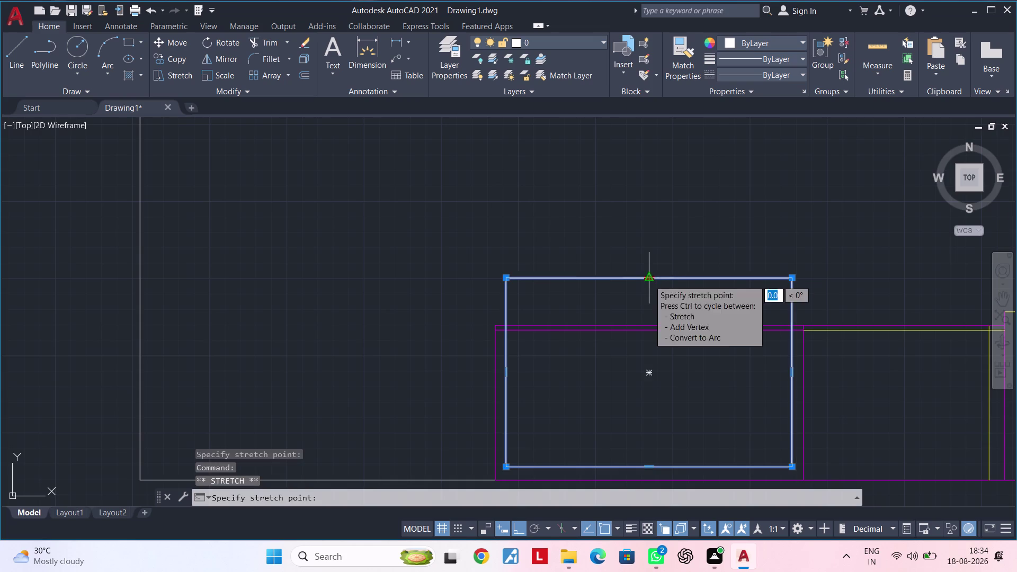
click(649, 263)
key(Escape)
middle_drag(662, 309, 662, 276)
key(Escape)
key(Escape)
middle_drag(628, 339, 627, 325)
key(Escape)
key(Escape)
key(Escape)
key(Escape)
text(f)
key(space)
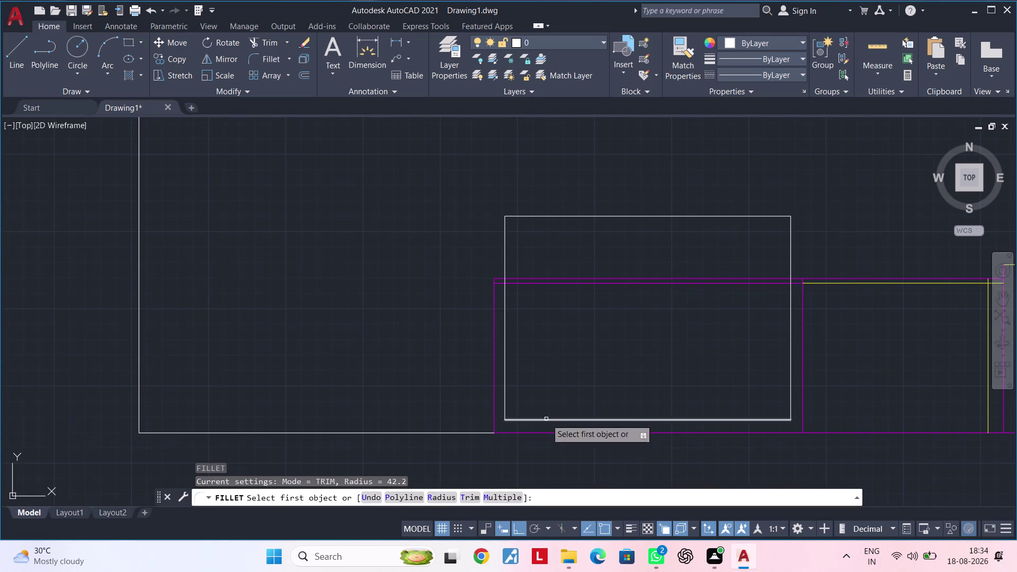
Set the fillet radius by two picked points and round the sink's first corner.
click(443, 494)
scroll(up, 3)
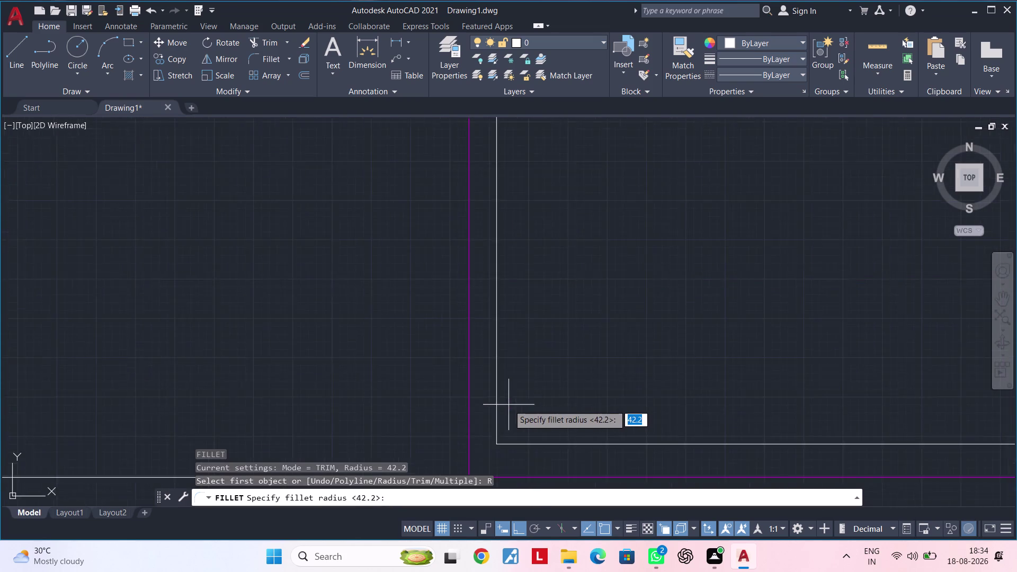
scroll(up, 3)
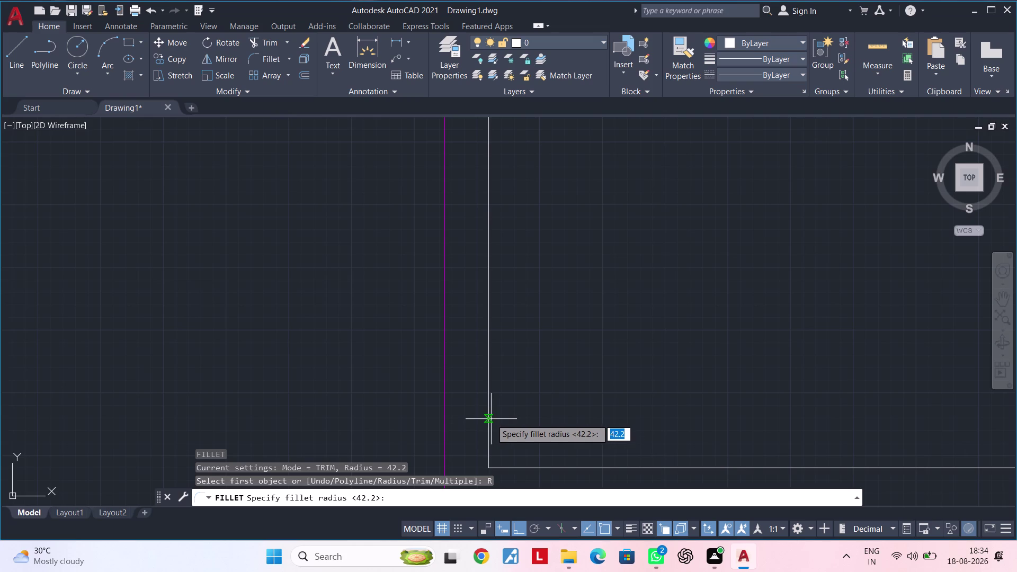
click(490, 419)
middle_drag(578, 418, 585, 345)
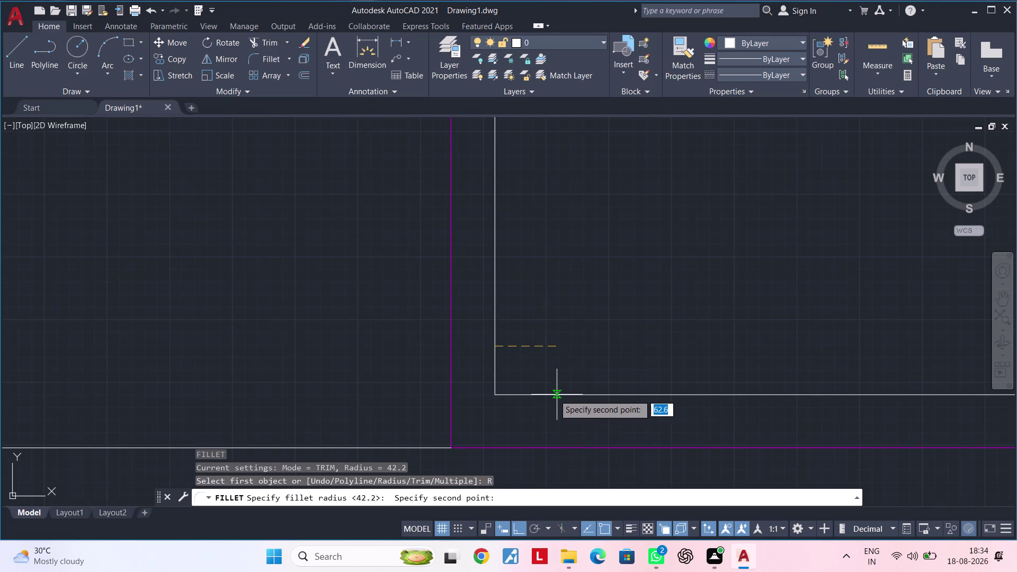
click(543, 394)
click(494, 365)
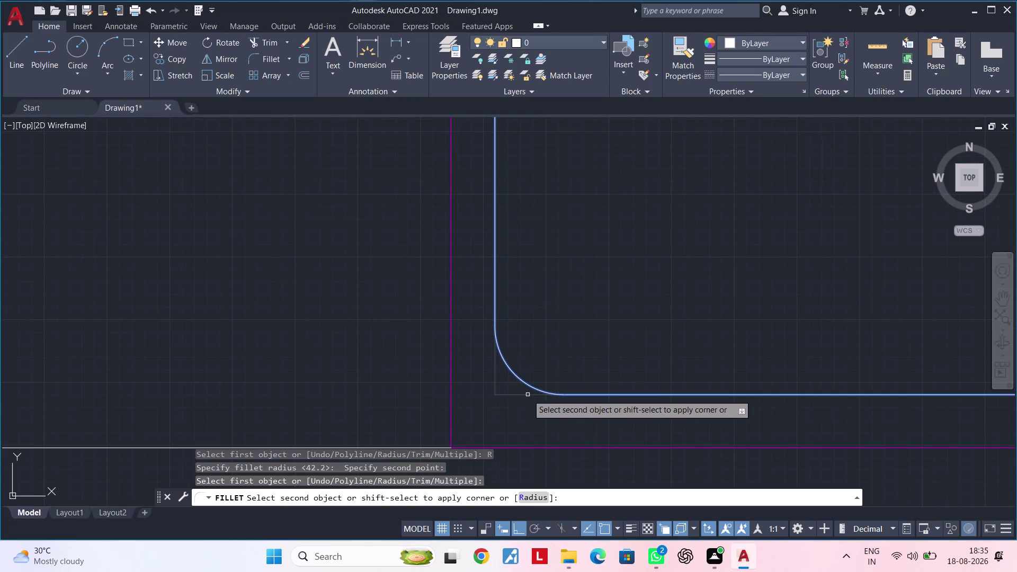
click(528, 394)
Round the sink's lower-right corner between its right and bottom edges.
scroll(down, 3)
middle_drag(650, 364, 491, 365)
middle_drag(665, 351, 591, 354)
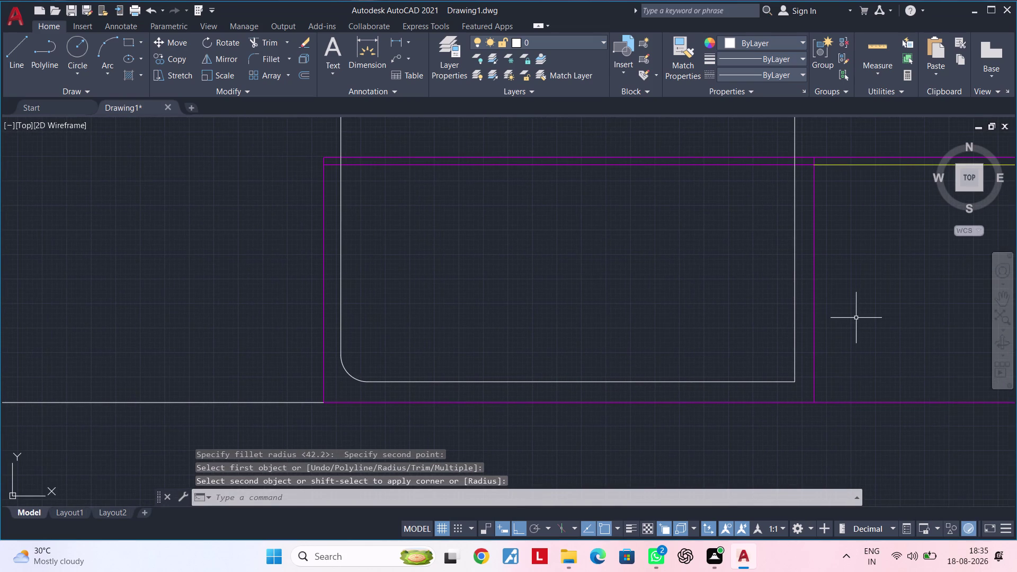
key(space)
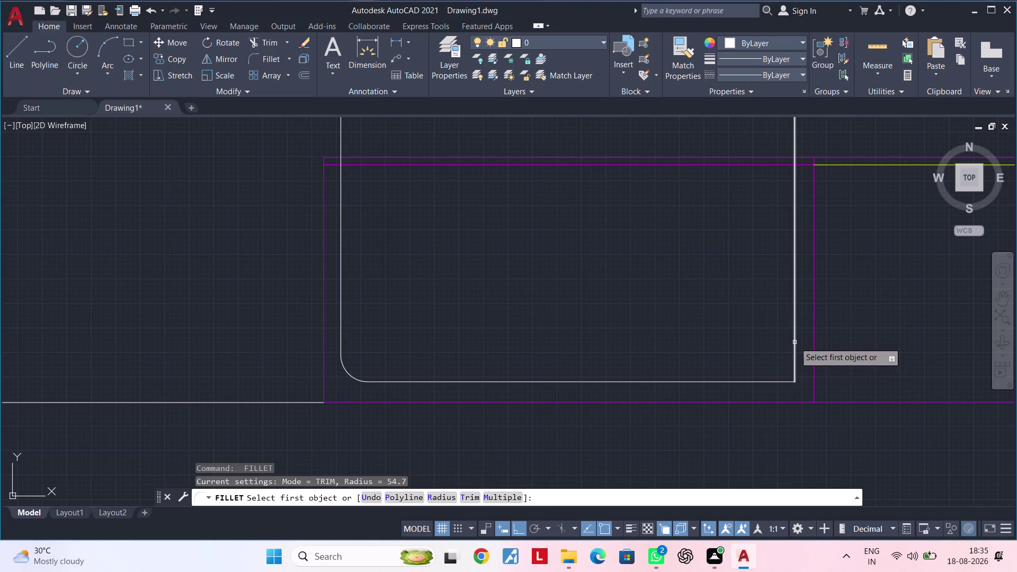
click(794, 342)
click(776, 382)
scroll(down, 3)
middle_drag(752, 313, 718, 398)
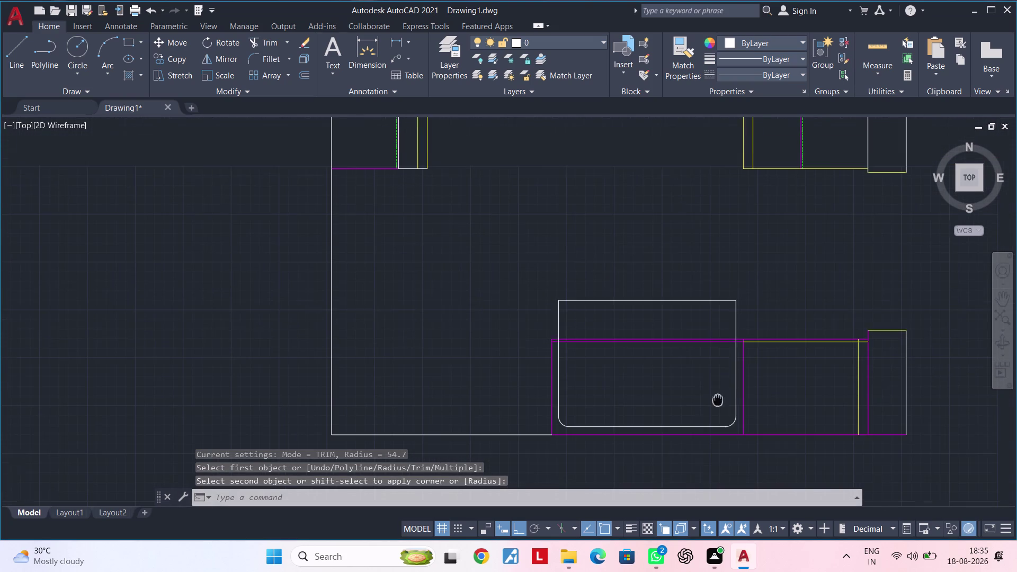
middle_drag(718, 399, 718, 399)
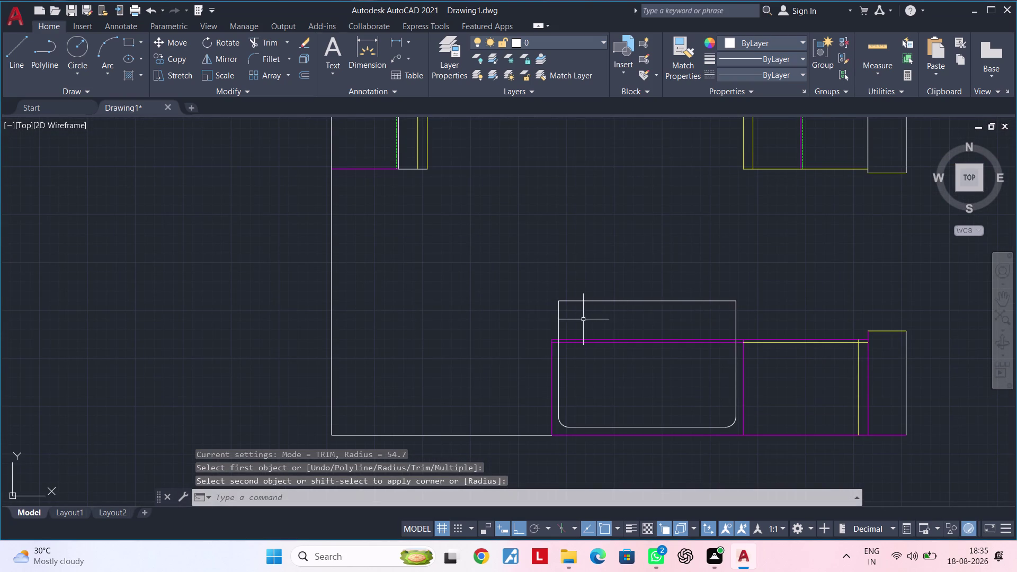
Round the sink's top-left and top-right corners.
key(space)
scroll(up, 3)
click(562, 301)
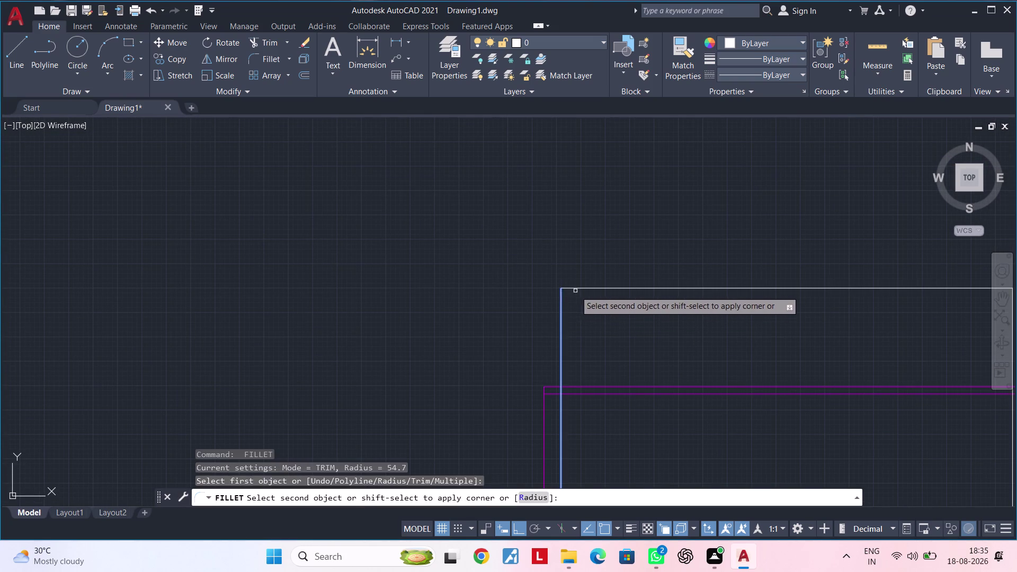
click(578, 289)
scroll(down, 3)
middle_drag(729, 317, 538, 301)
key(space)
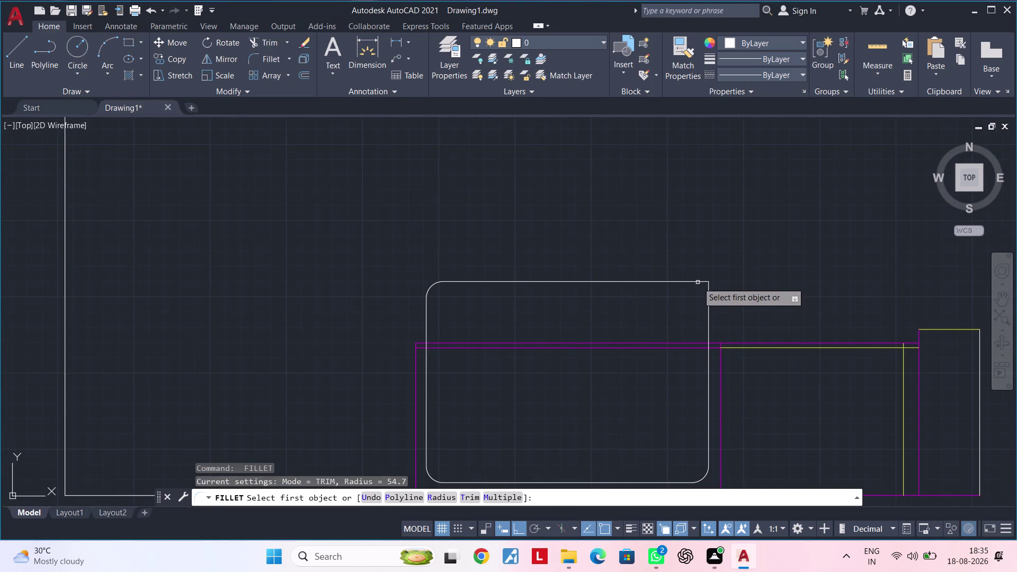
click(696, 282)
click(707, 290)
scroll(down, 3)
middle_drag(678, 307, 619, 317)
key(Escape)
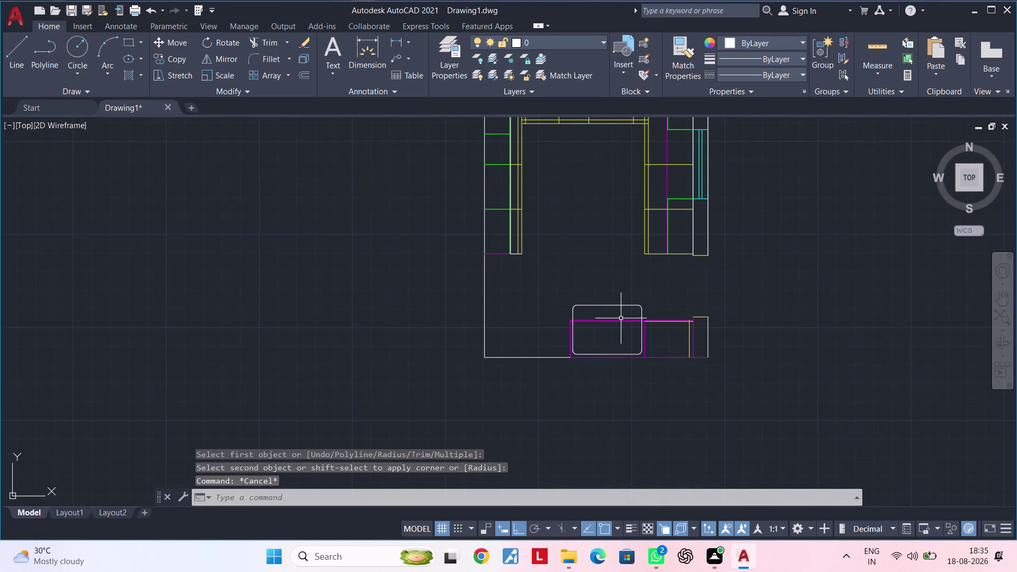
key(Escape)
key(Escape)
scroll(up, 3)
key(Escape)
middle_drag(622, 319, 666, 316)
key(Escape)
key(Escape)
key(Escape)
key(Escape)
middle_drag(664, 313, 633, 329)
key(Escape)
key(Escape)
scroll(up, 3)
key(Escape)
key(Escape)
key(Escape)
key(Escape)
key(Escape)
key(Escape)
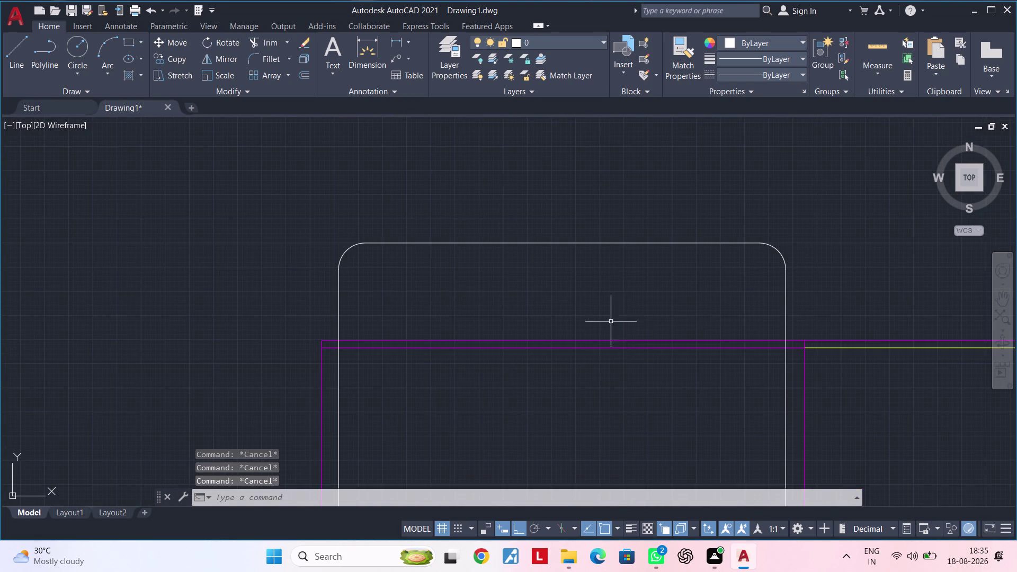
Explode the rounded sink outline into separate edges.
middle_drag(575, 312, 586, 353)
key(Escape)
key(Escape)
key(l)
key(space)
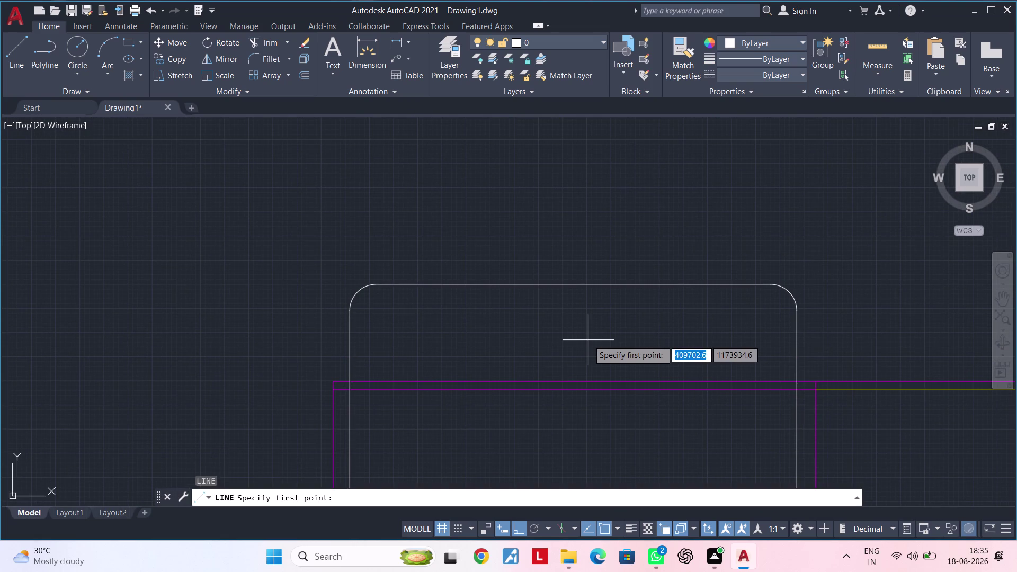
key(Escape)
key(Escape)
key(Escape)
key(Escape)
key(Escape)
key(Escape)
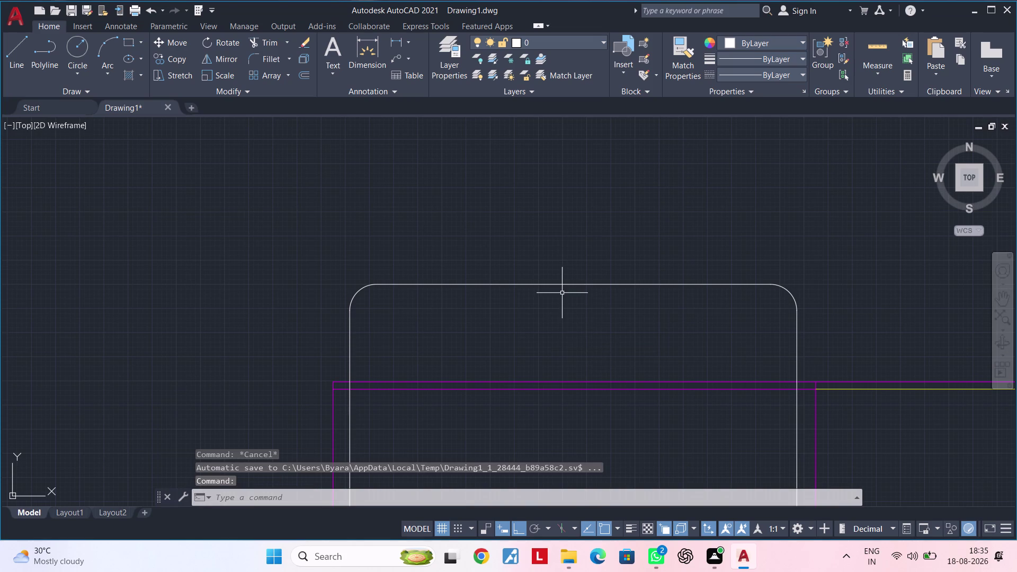
key(Escape)
key(Escape)
key(Escape)
click(552, 284)
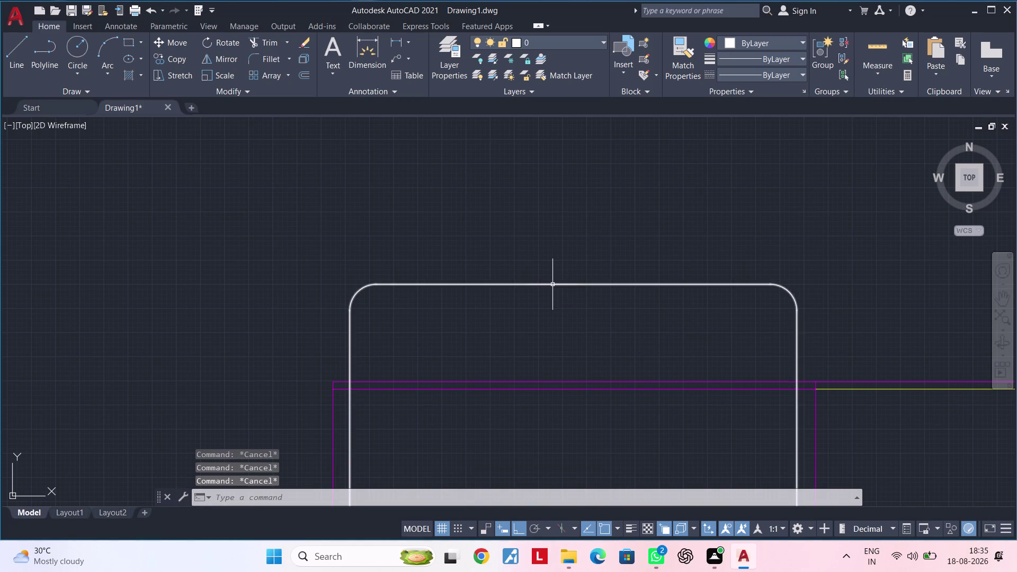
text(x)
key(space)
key(Escape)
key(Escape)
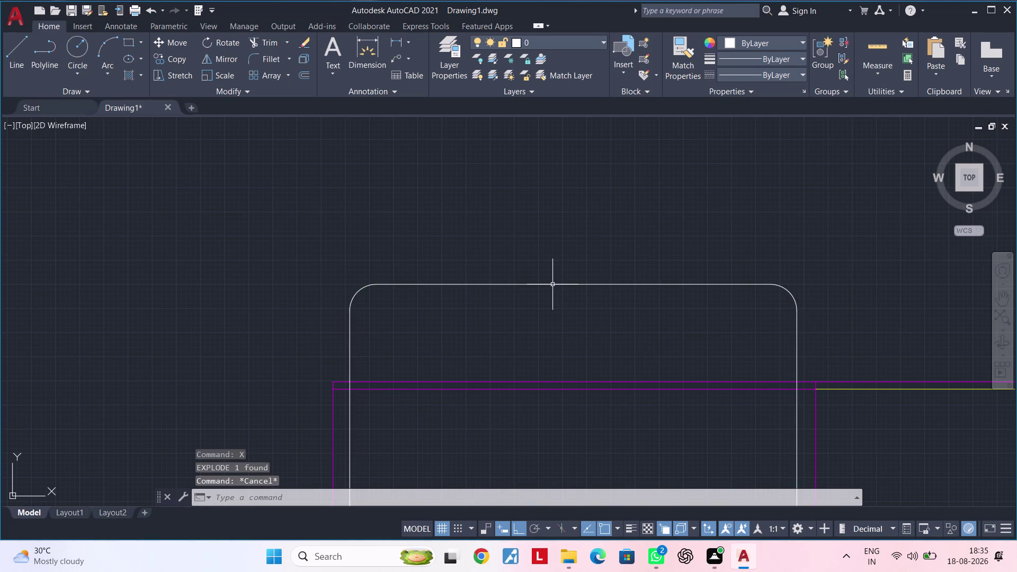
Offset the sink's top edge upward by 10 and by 20.
text(of)
key(space)
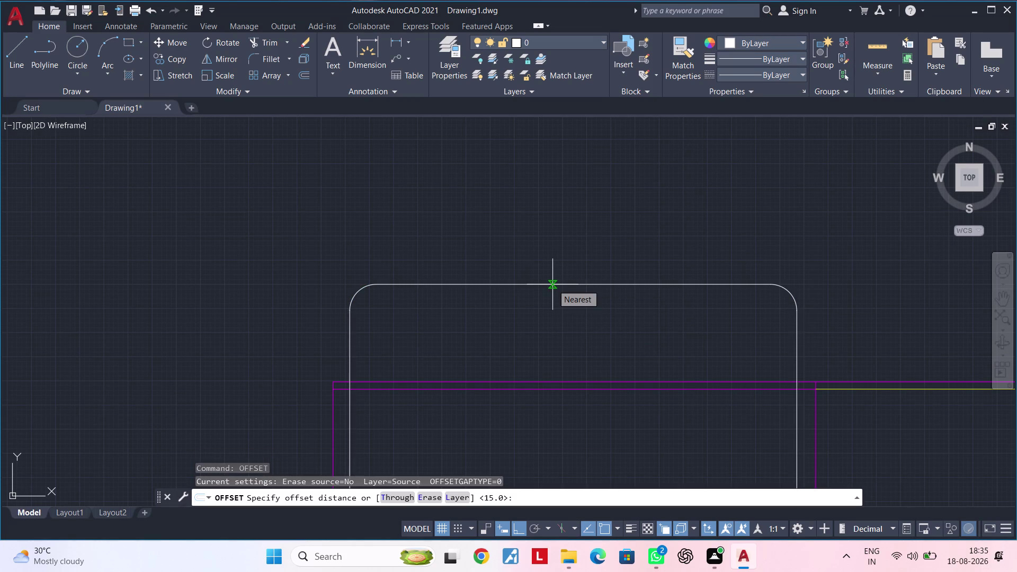
text(10)
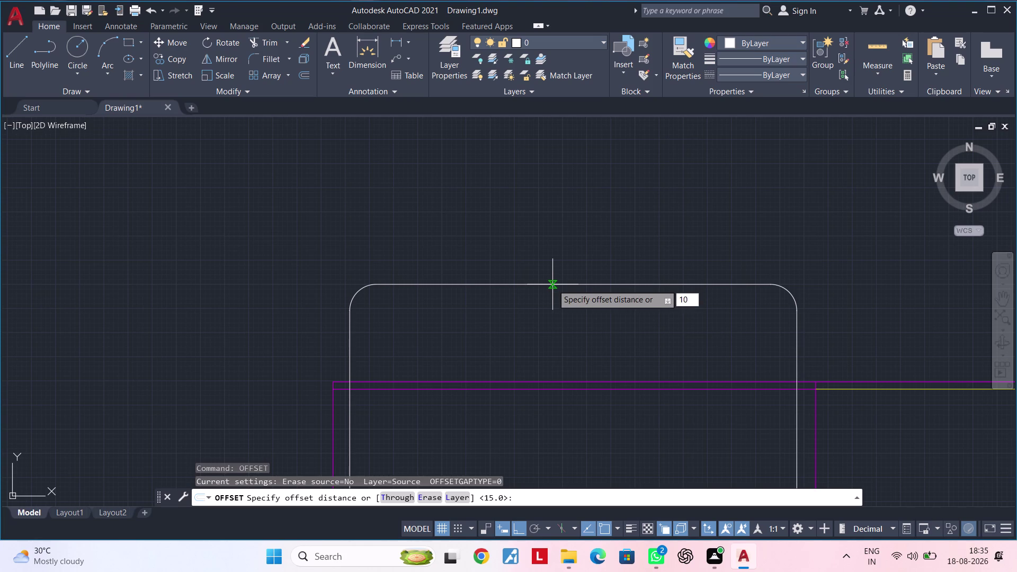
key(Return)
click(555, 282)
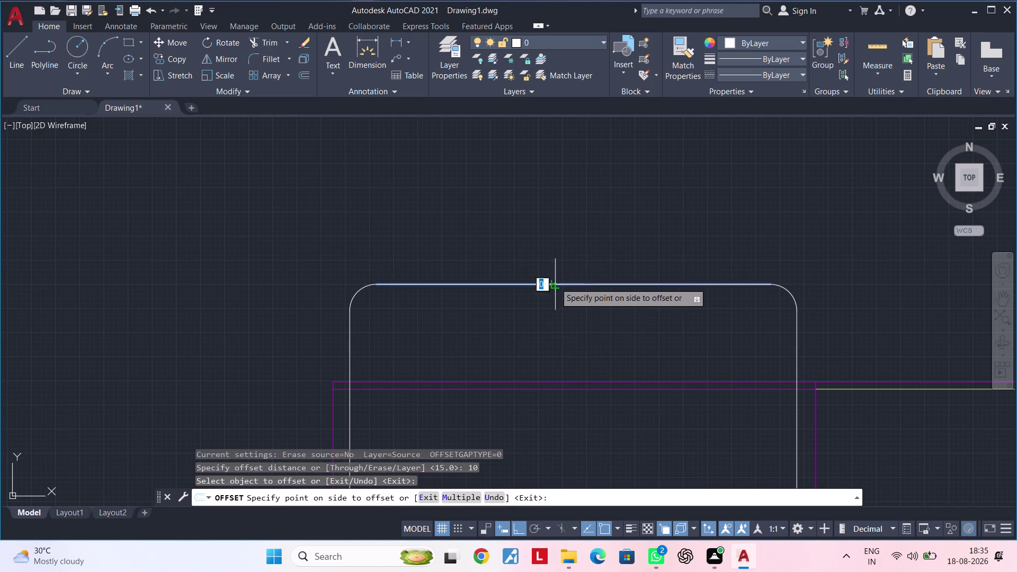
click(554, 256)
middle_drag(541, 269, 488, 295)
key(space)
key(space)
text(2)
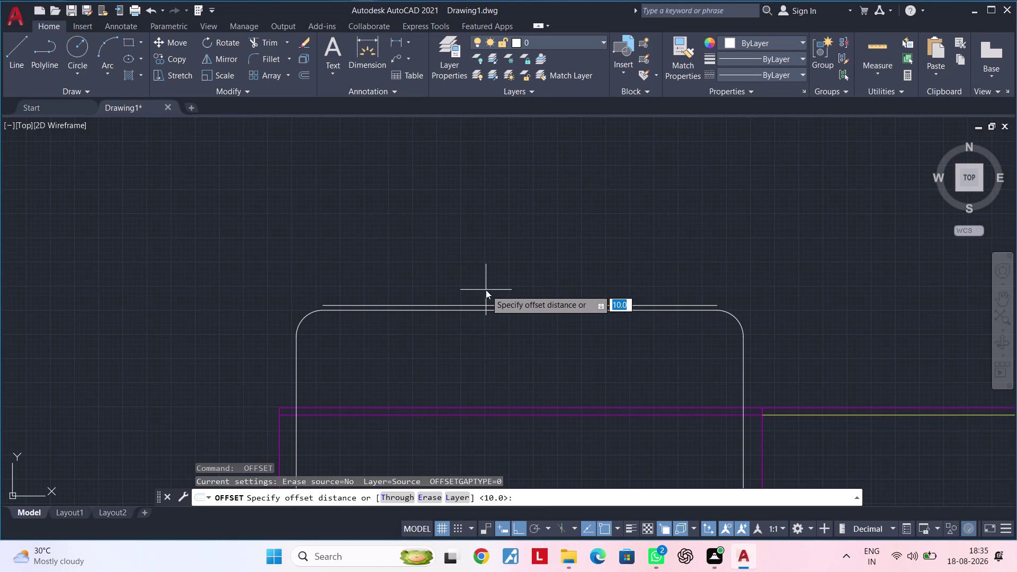
text(0)
key(Return)
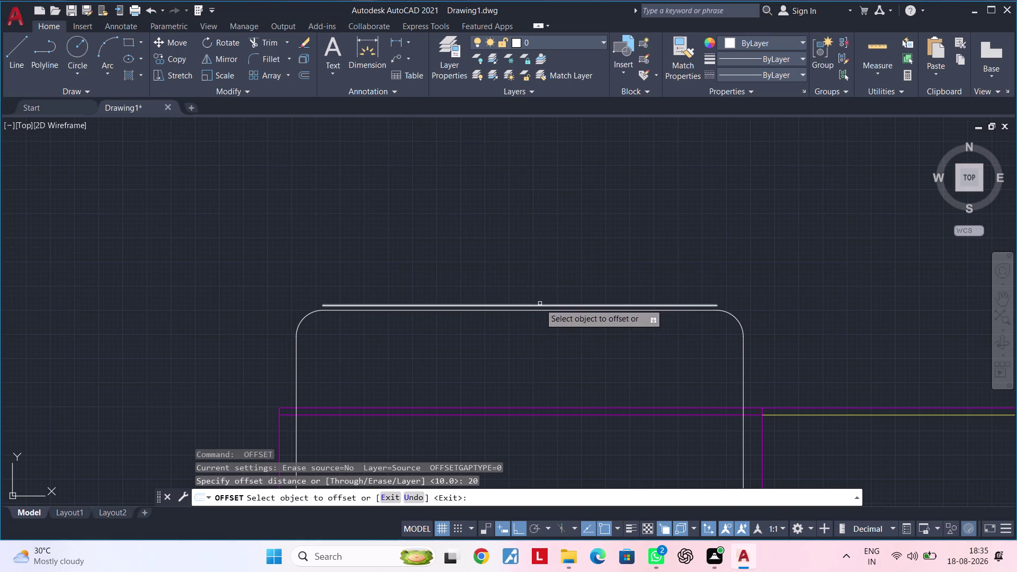
click(539, 304)
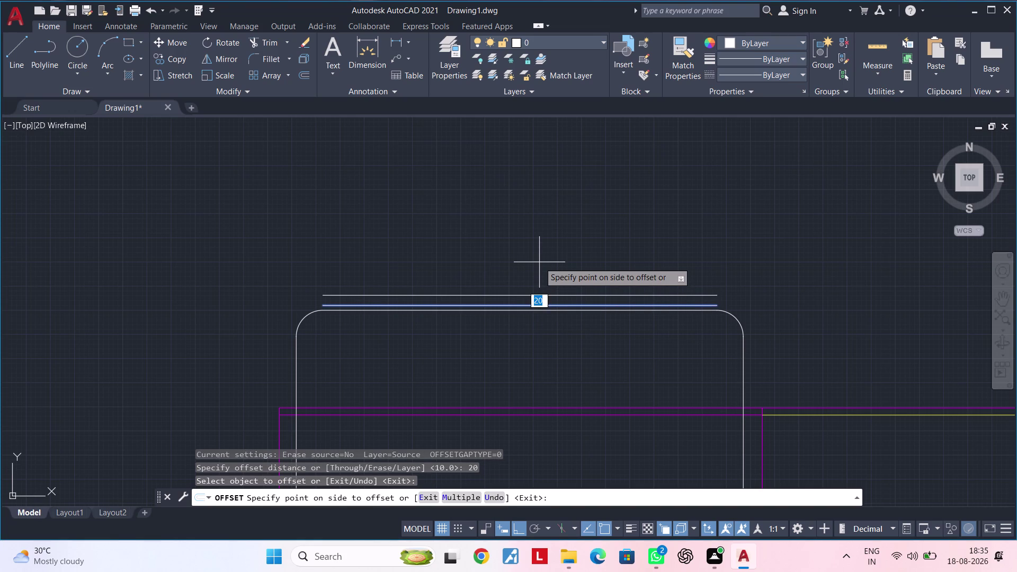
click(539, 262)
key(Escape)
key(Escape)
Close the left and right ends of the offset strip with short lines.
text(l)
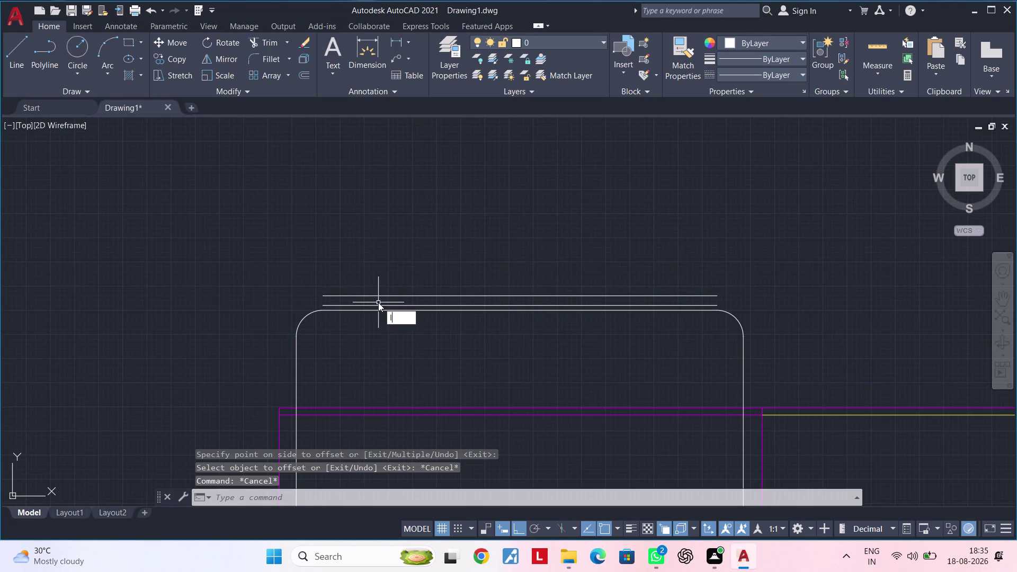
key(space)
scroll(up, 3)
click(321, 286)
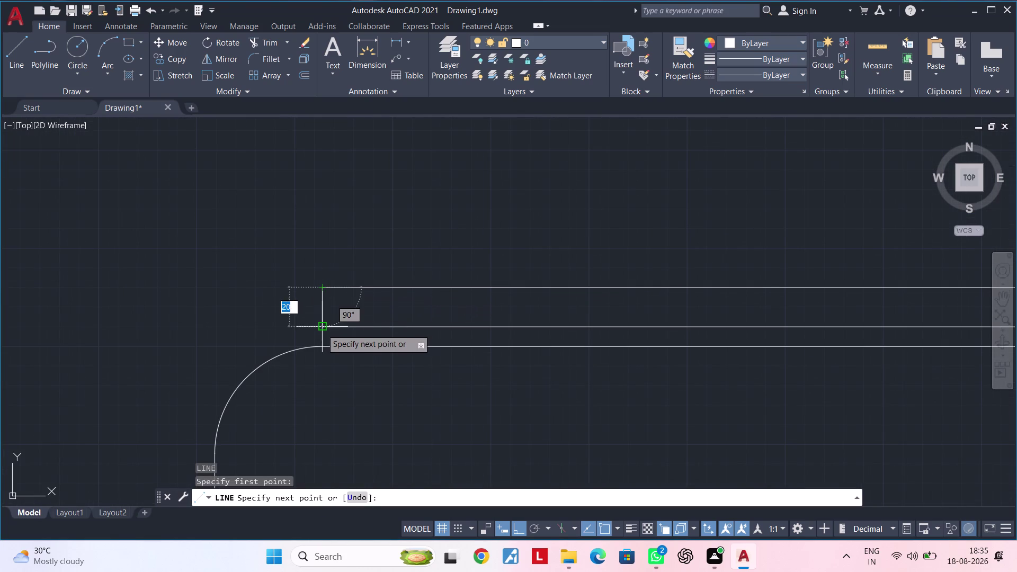
click(321, 330)
key(Escape)
scroll(down, 3)
middle_drag(633, 316, 366, 297)
key(space)
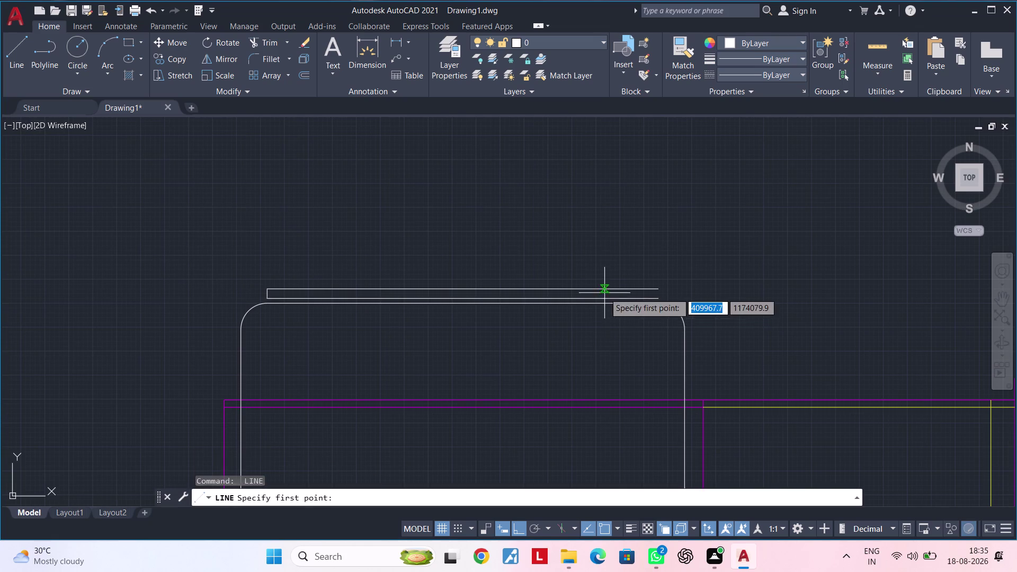
scroll(up, 3)
click(762, 269)
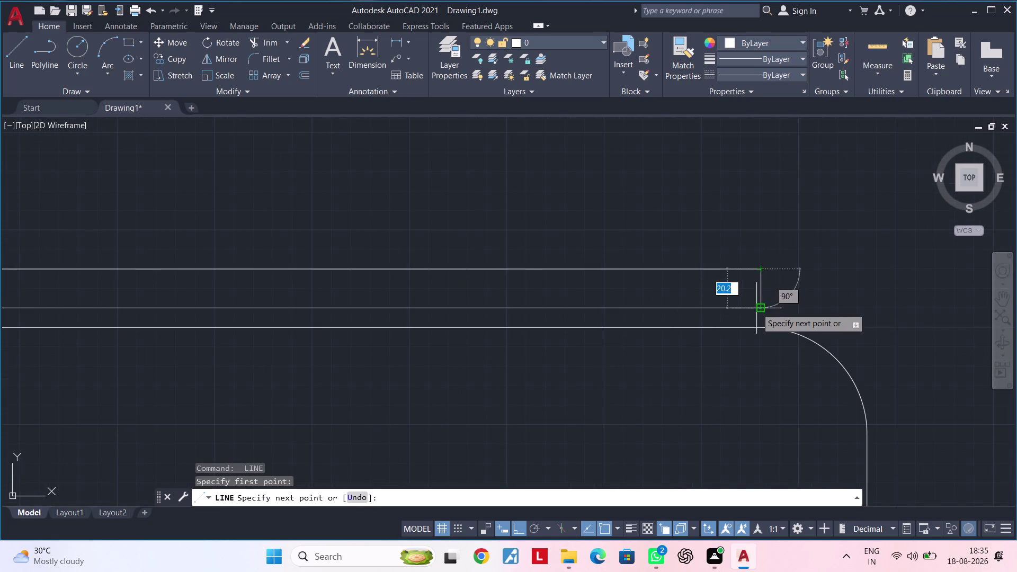
click(756, 309)
key(Escape)
scroll(down, 3)
middle_drag(733, 309, 649, 308)
Center the finished strip above the sink in view and begin a rectangle (REC).
key(Escape)
key(Escape)
key(Escape)
key(Escape)
key(Escape)
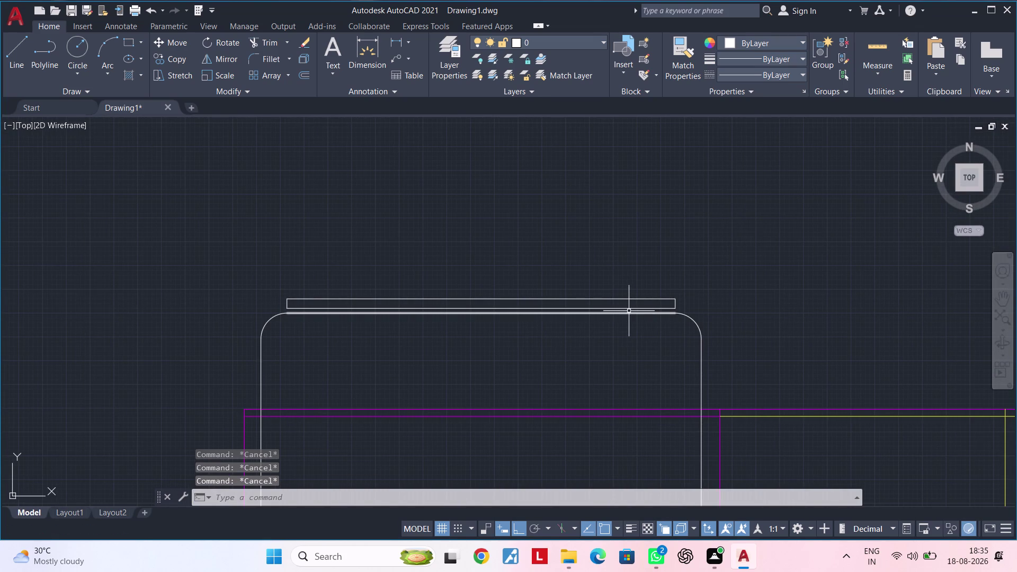
key(Escape)
key(Escape)
key(Escape)
middle_drag(614, 312, 629, 309)
scroll(up, 3)
middle_drag(518, 300, 553, 299)
key(Escape)
key(Escape)
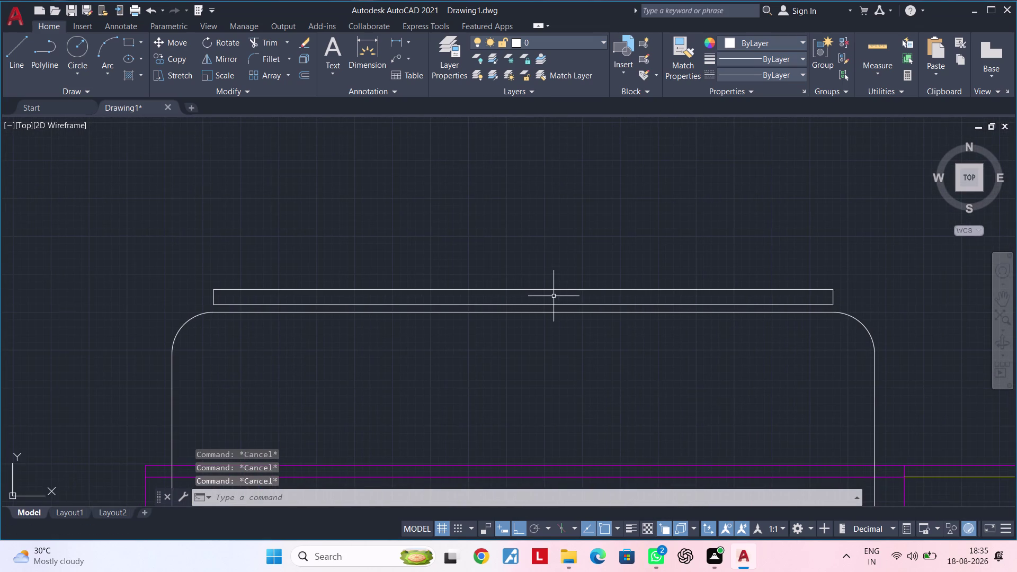
key(l)
key(Escape)
key(Escape)
text(rec)
key(space)
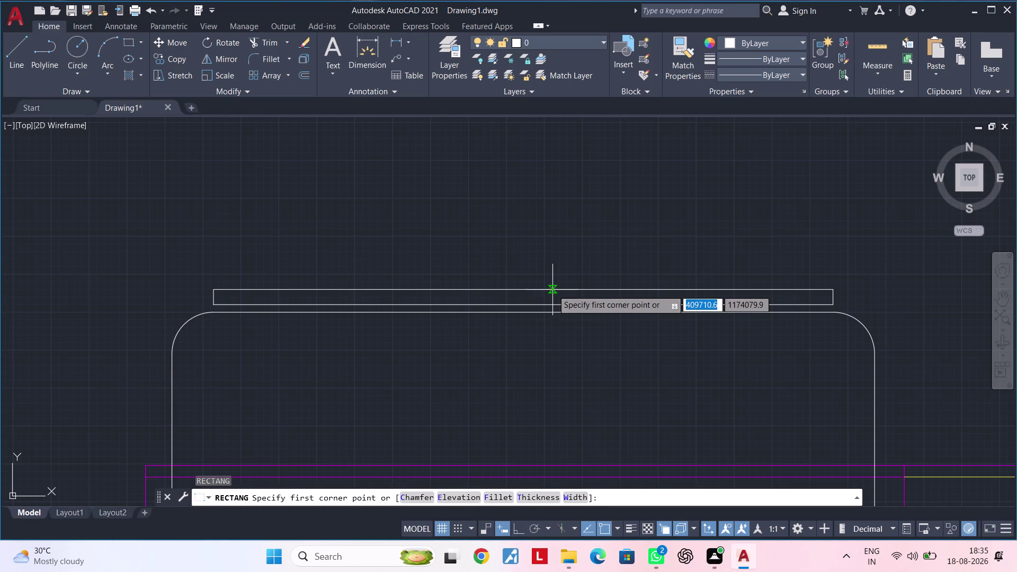
Draw a small tab rectangle on the strip above the rounded-corner unit.
click(552, 288)
scroll(up, 3)
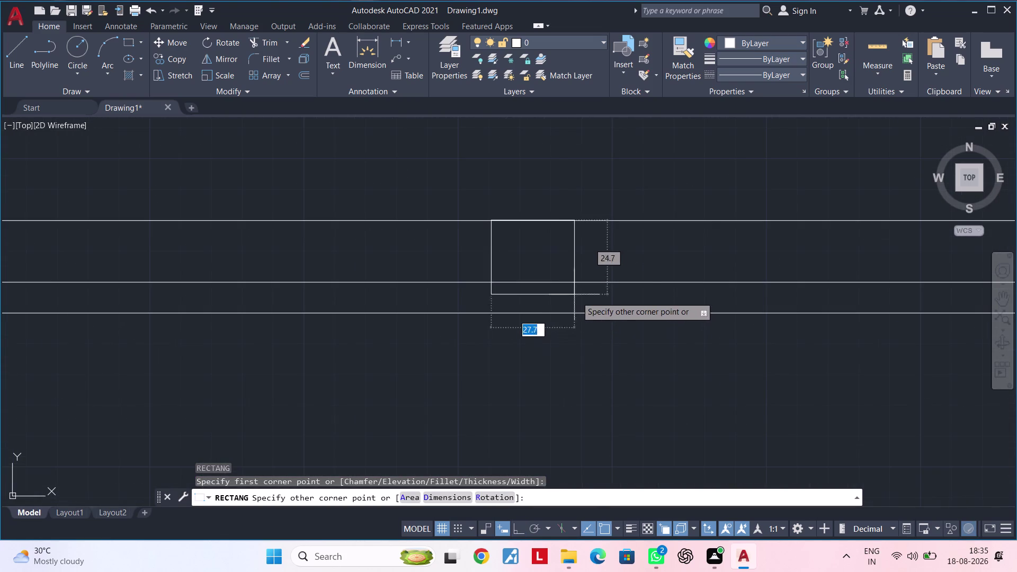
click(570, 282)
scroll(down, 3)
middle_drag(589, 274, 554, 293)
key(Escape)
key(Escape)
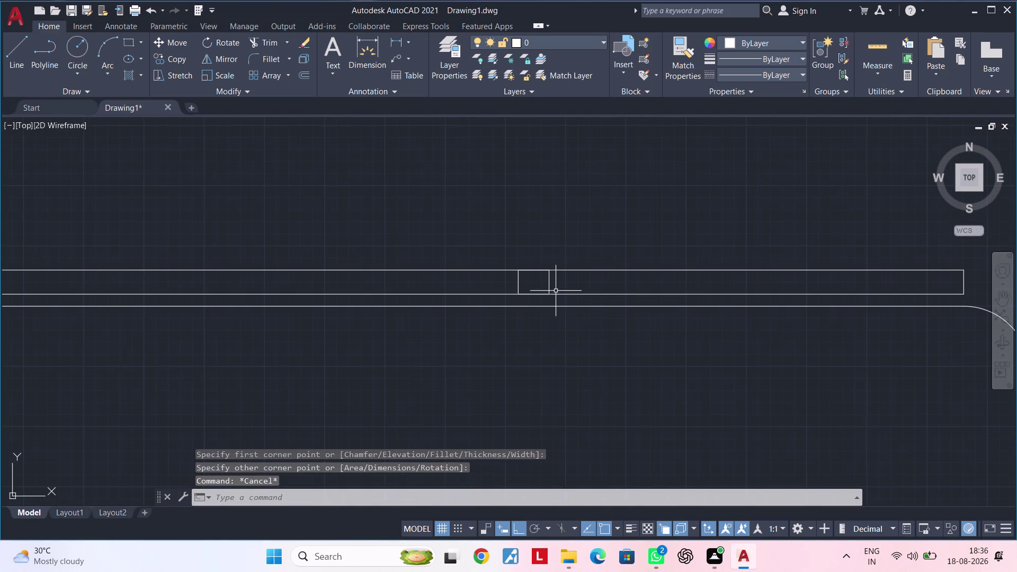
key(Escape)
key(Escape)
text(rec)
key(space)
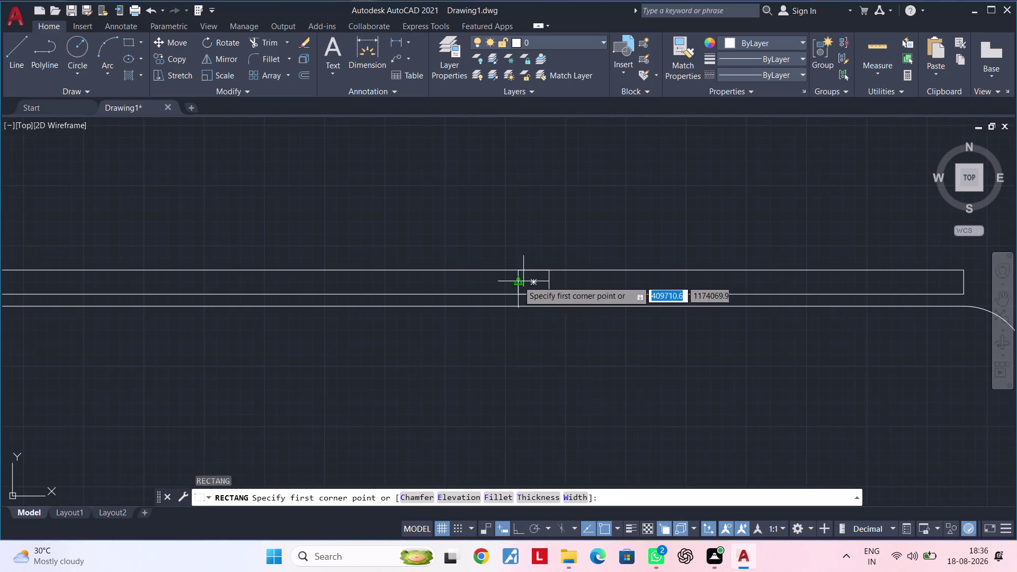
scroll(up, 3)
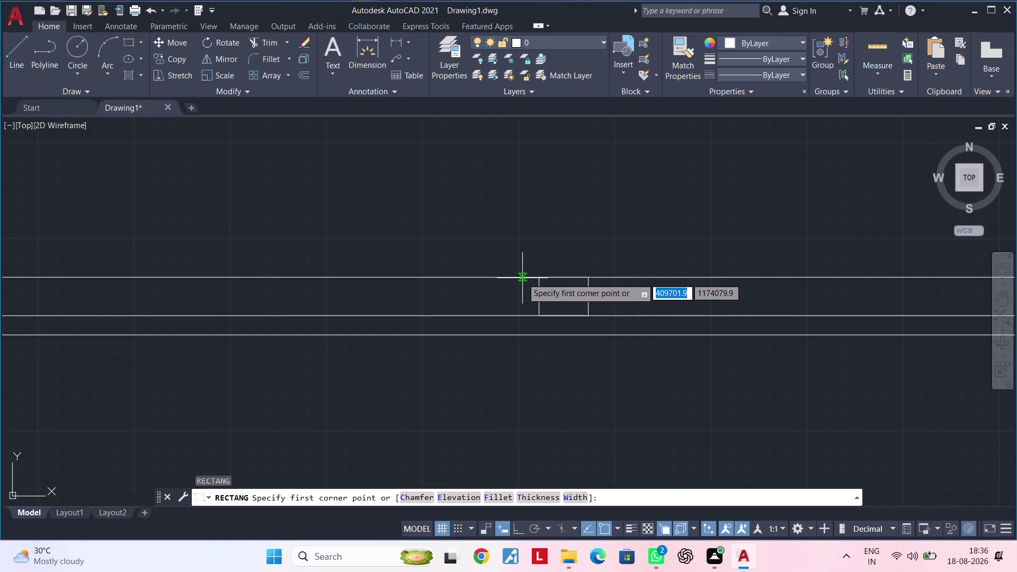
click(522, 278)
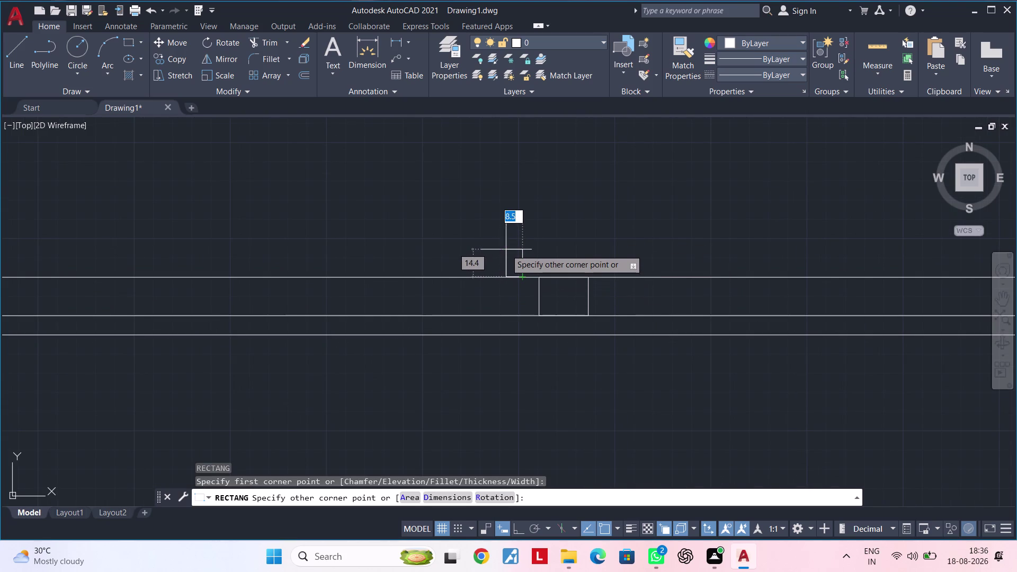
scroll(up, 3)
click(507, 250)
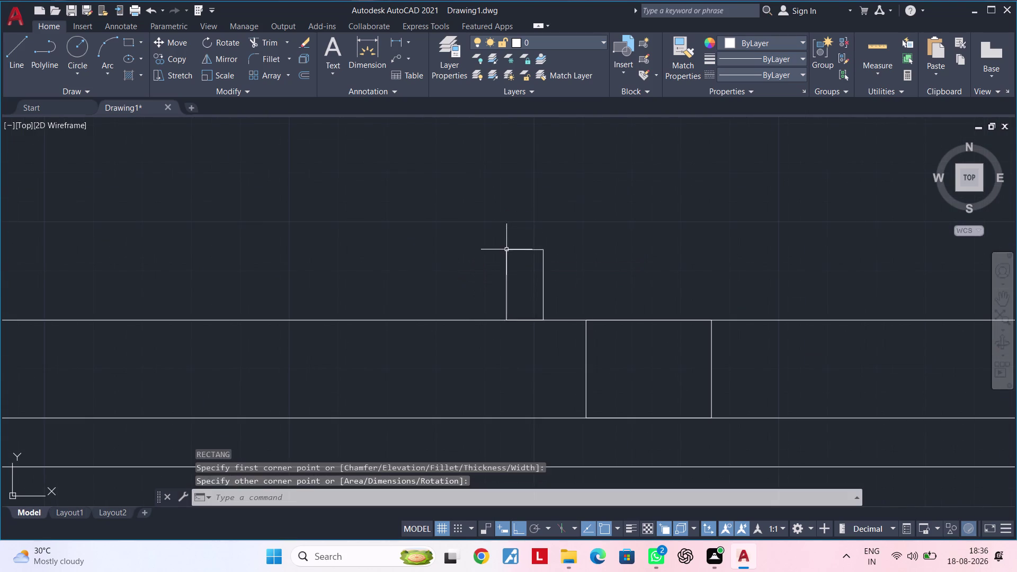
key(Escape)
Mirror the tab across a vertical two-point line, keeping the original rectangle.
click(542, 263)
text(m)
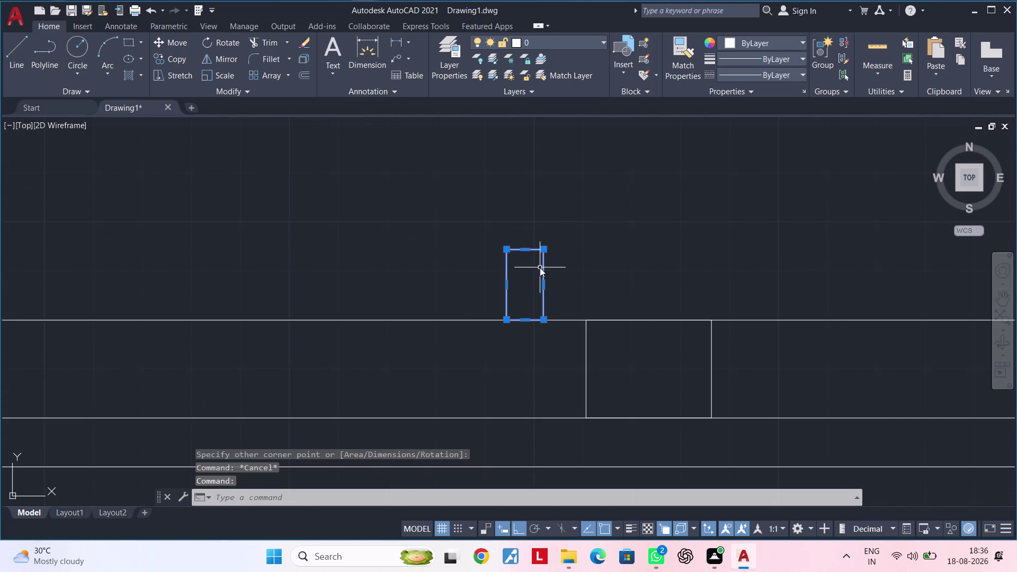
text(i)
key(space)
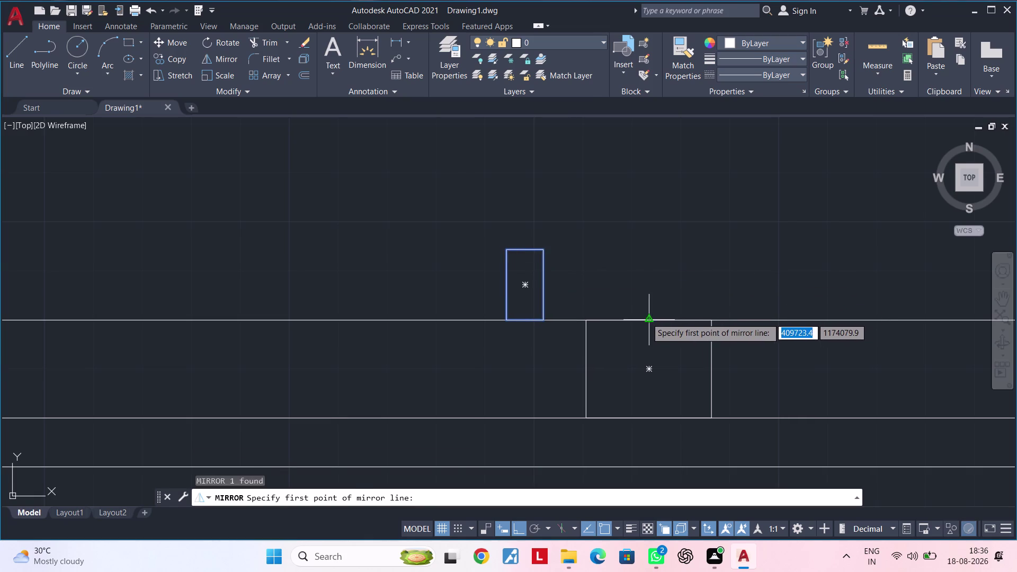
click(646, 318)
click(649, 251)
drag(671, 302, 648, 251)
scroll(down, 3)
middle_drag(660, 257, 512, 266)
key(Escape)
scroll(down, 3)
middle_drag(632, 276, 507, 275)
key(Escape)
key(Escape)
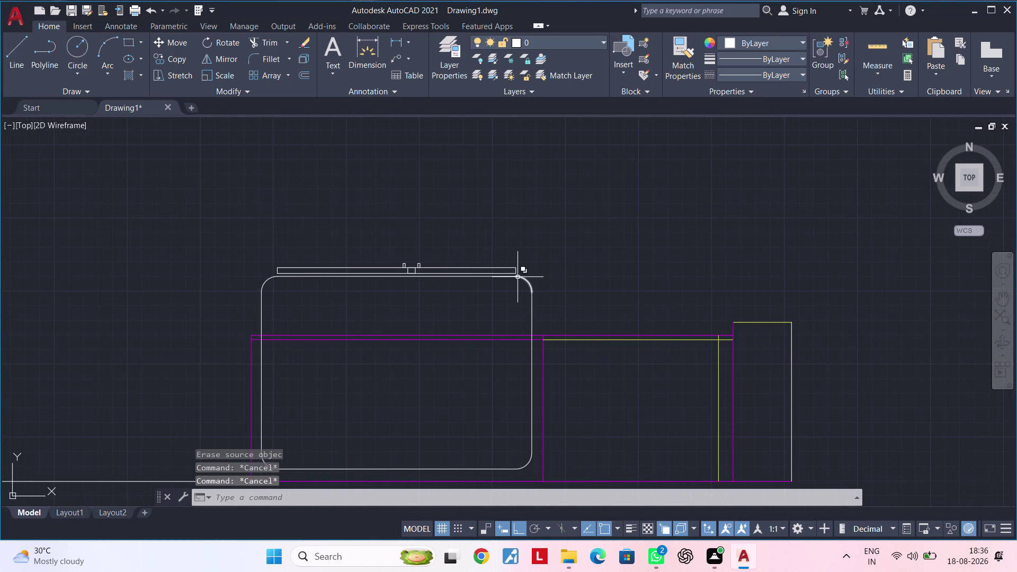
key(Escape)
key(Escape)
key(Escape)
key(Escape)
middle_drag(496, 298, 555, 282)
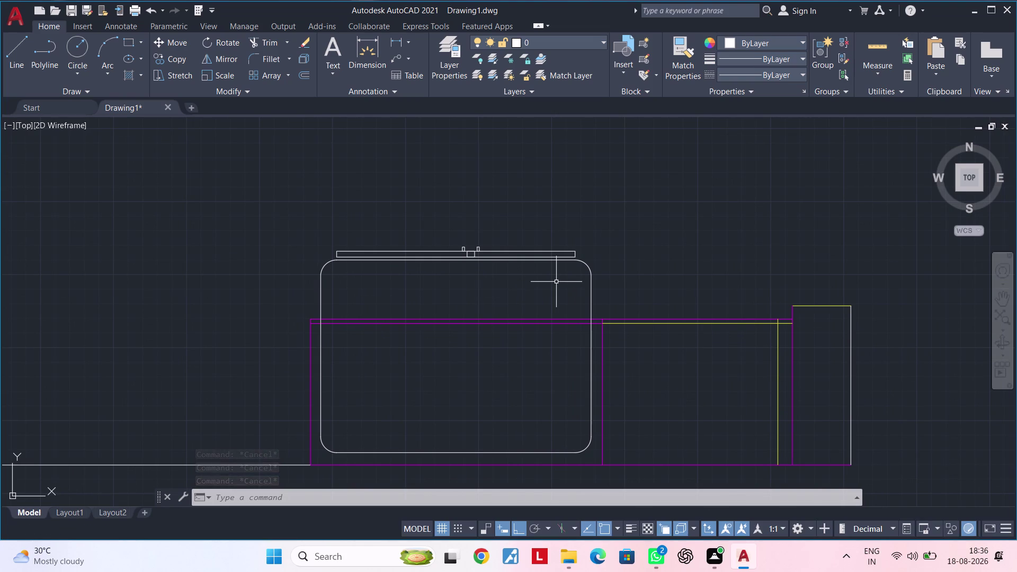
key(Escape)
key(Escape)
Start a line on the cabinet edge, then cancel it without drawing.
key(l)
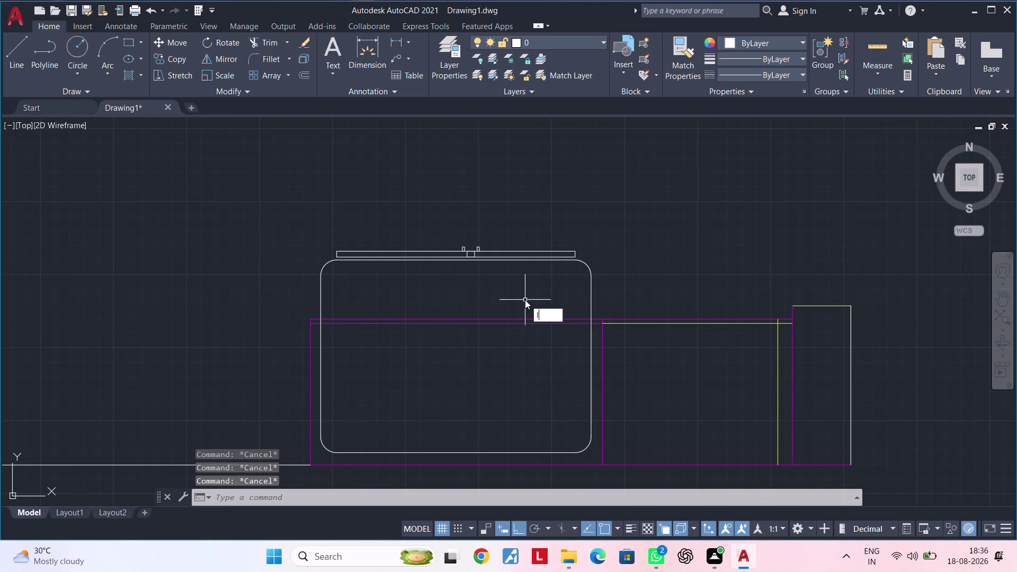
key(space)
scroll(up, 3)
click(458, 319)
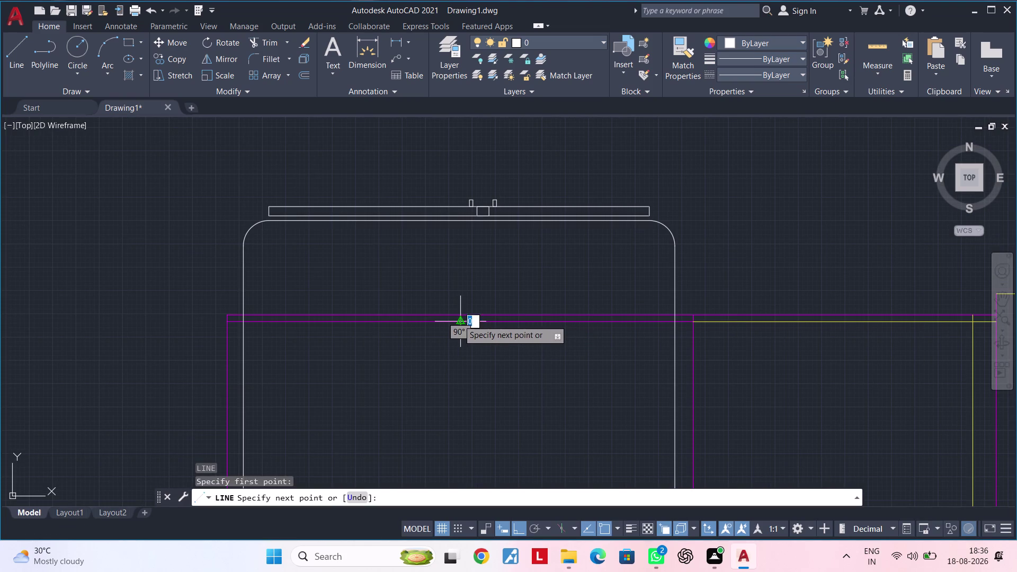
click(458, 316)
scroll(down, 3)
key(Escape)
Pan and zoom the view up toward the kitchen's top counter.
scroll(down, 3)
middle_drag(529, 334, 466, 343)
key(Escape)
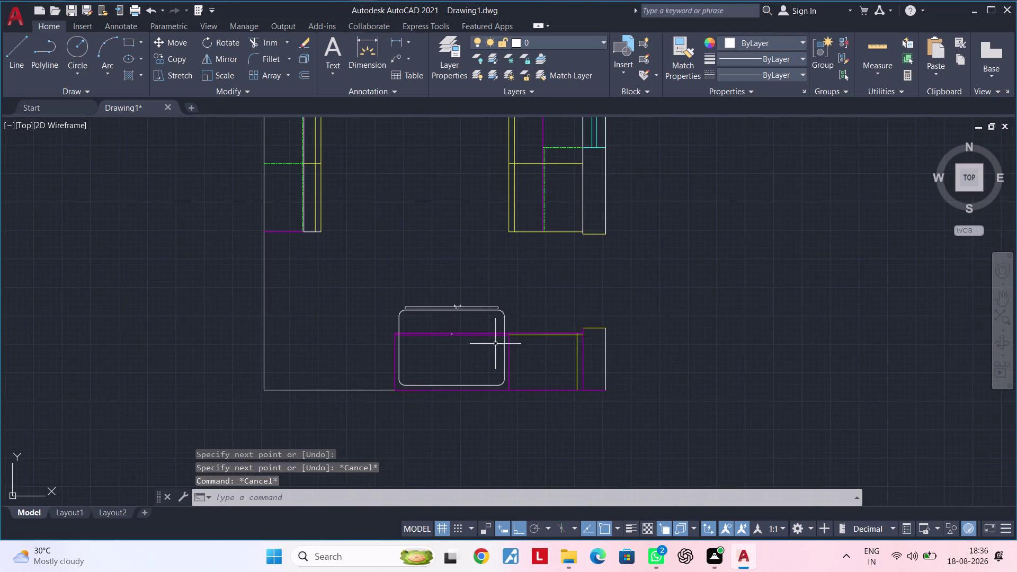
scroll(up, 3)
key(Escape)
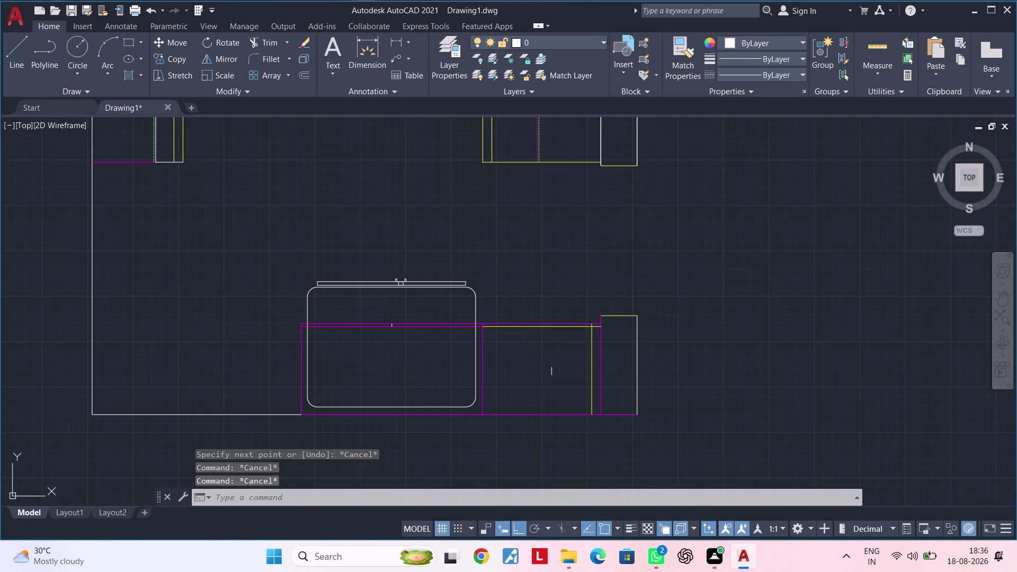
key(Escape)
middle_drag(533, 377, 713, 381)
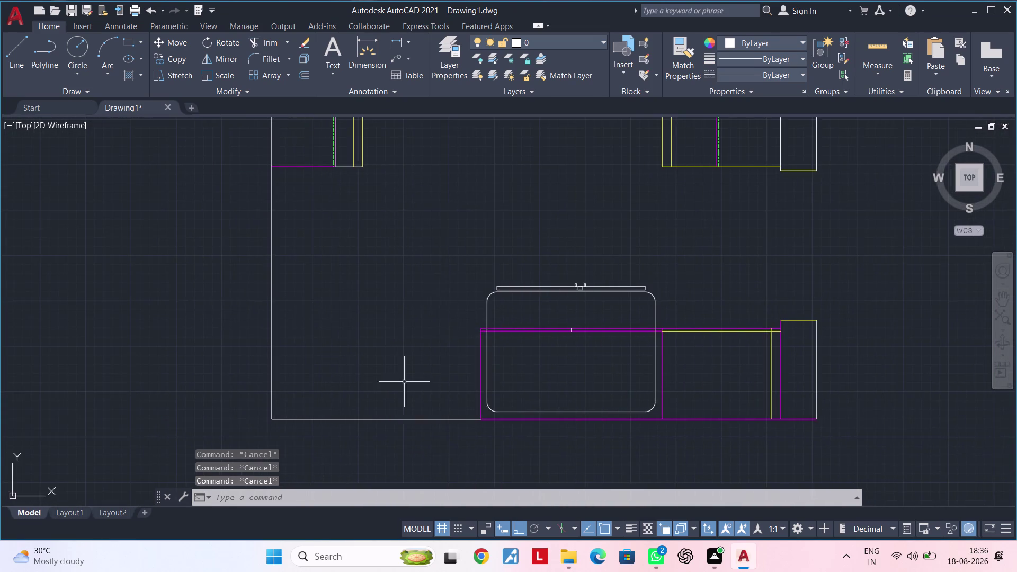
middle_drag(405, 382, 525, 385)
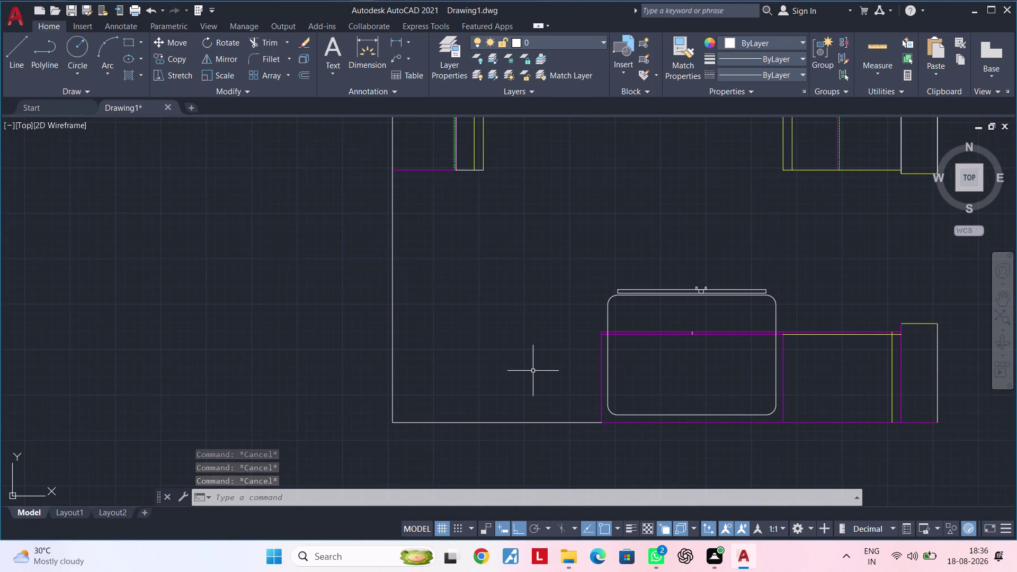
key(Escape)
key(Escape)
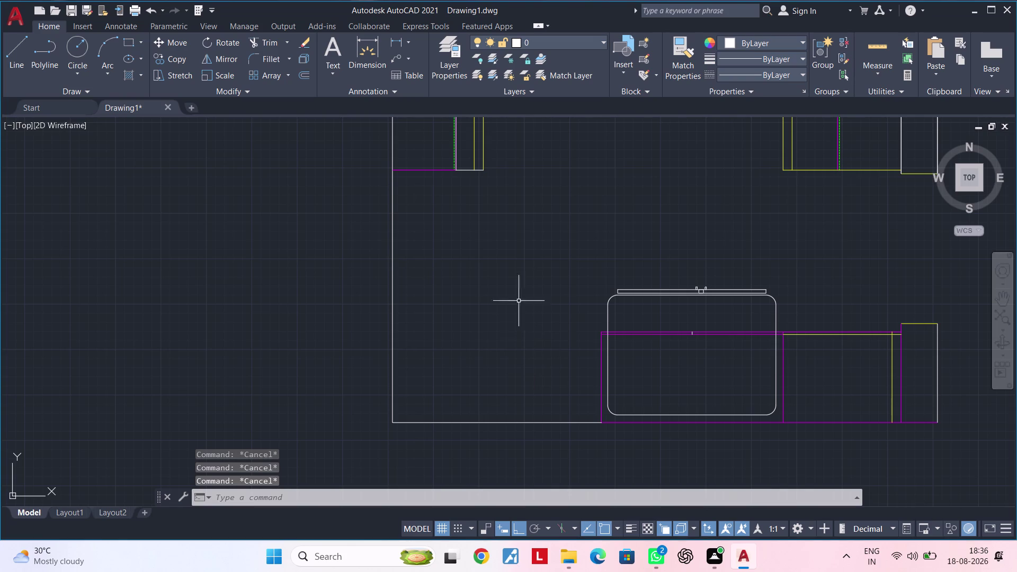
key(Escape)
key(Escape)
middle_drag(515, 291, 514, 437)
scroll(down, 3)
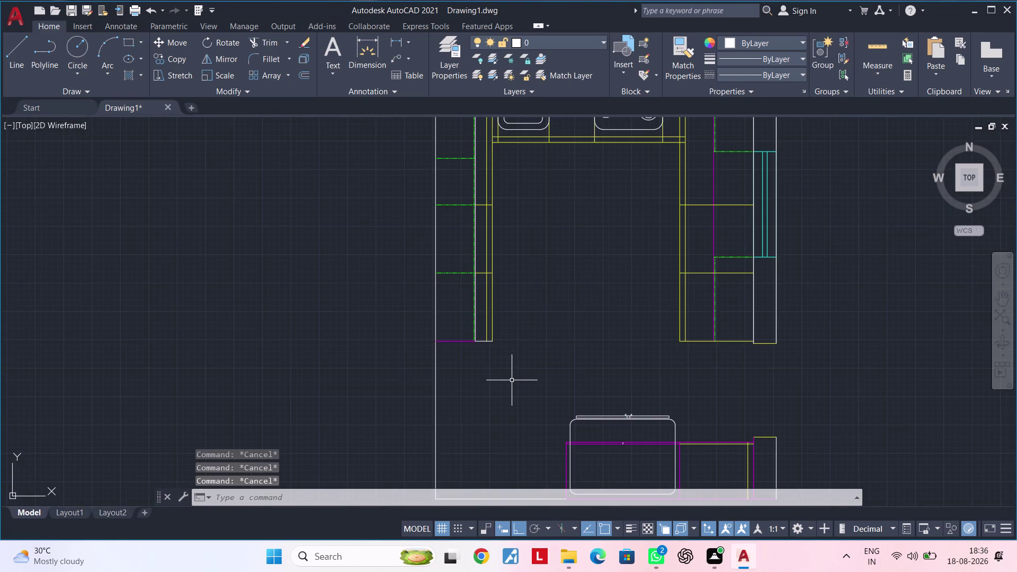
scroll(down, 3)
middle_drag(519, 378, 451, 387)
key(Escape)
key(Escape)
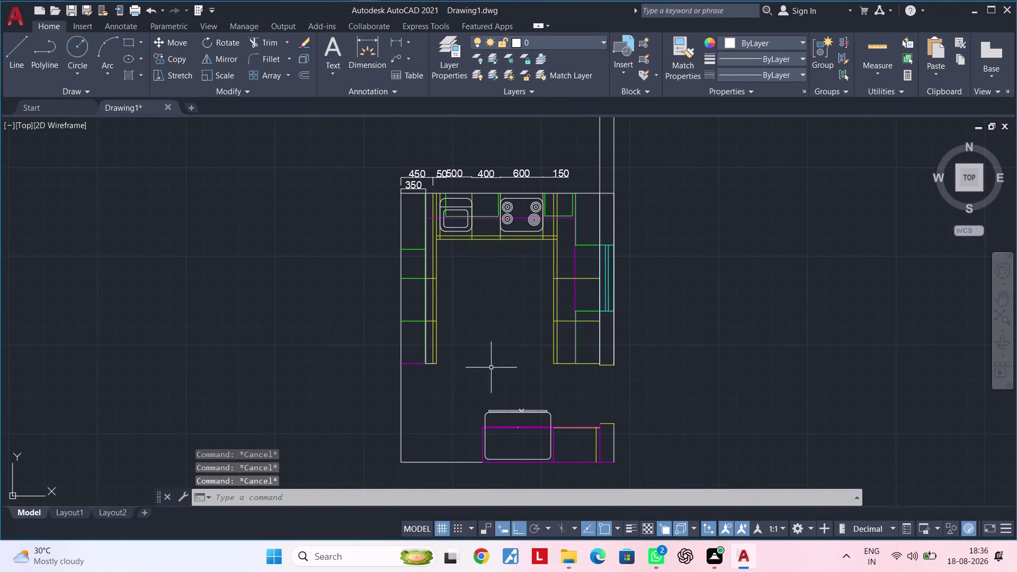
middle_drag(494, 367, 422, 442)
key(Escape)
key(Escape)
key(Escape)
key(Escape)
Begin a trim (TR) and cancel it without changes.
text(tr)
key(space)
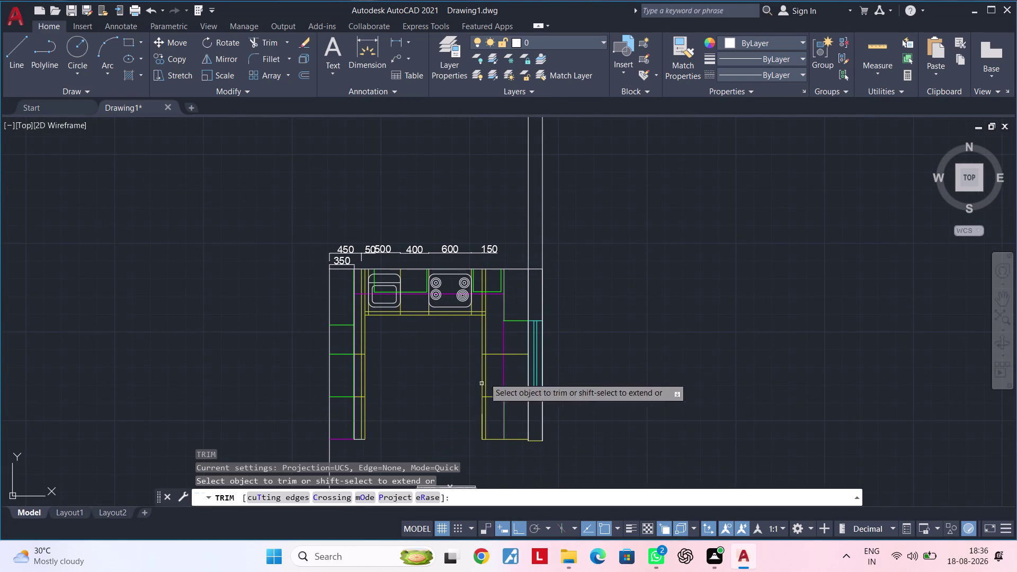
scroll(up, 3)
drag(514, 253, 682, 259)
key(Escape)
scroll(down, 3)
Window-select the row of dimension labels above the top counter.
middle_drag(719, 253, 911, 286)
key(Escape)
key(Escape)
click(783, 227)
click(330, 280)
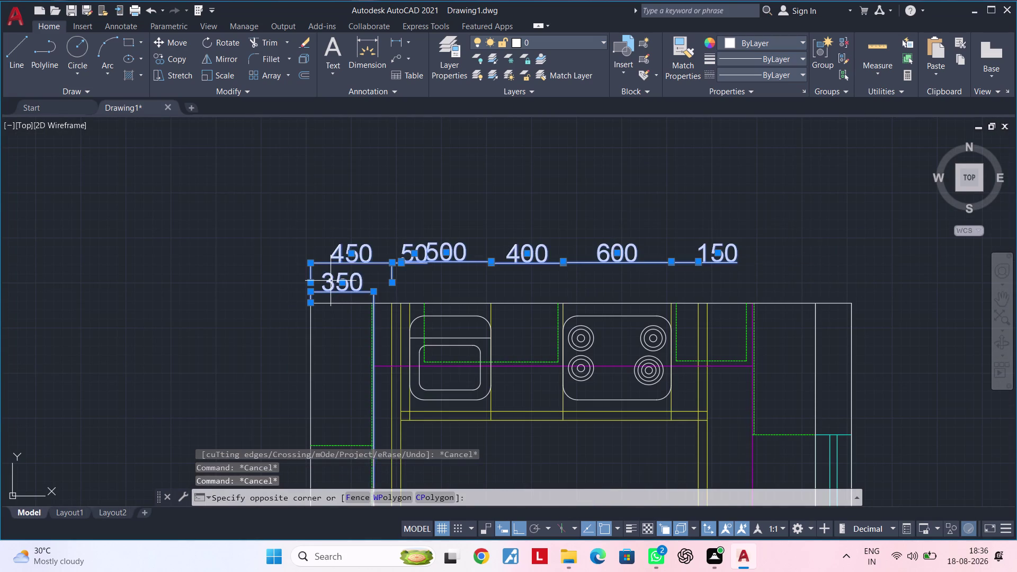
Erase the seven selected dimension labels above the top counter.
key(Delete)
middle_drag(450, 267, 527, 203)
scroll(down, 3)
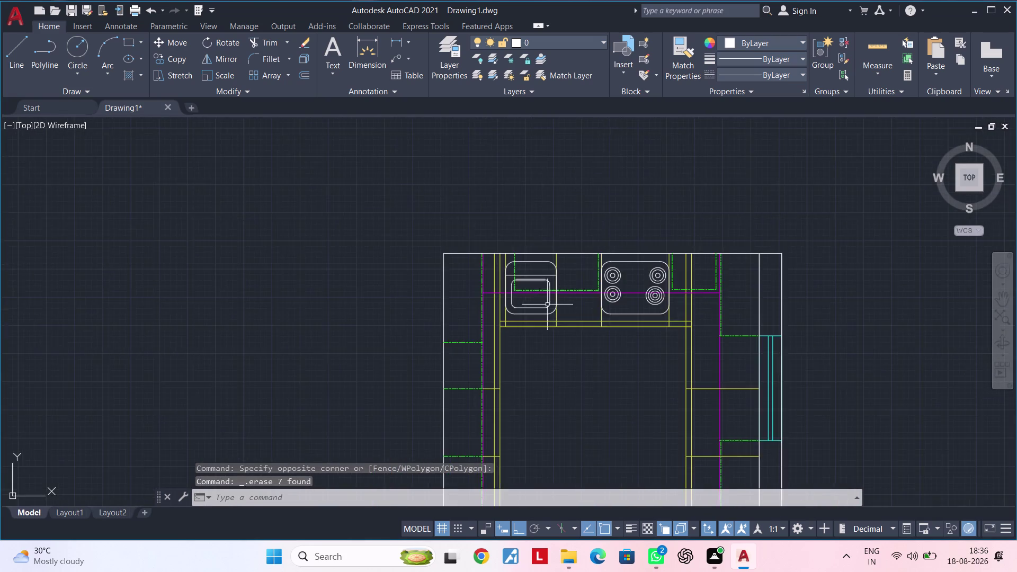
middle_drag(533, 289, 466, 219)
middle_drag(549, 322, 553, 262)
key(Escape)
key(Escape)
middle_drag(566, 317, 560, 223)
key(Escape)
middle_drag(557, 282, 540, 312)
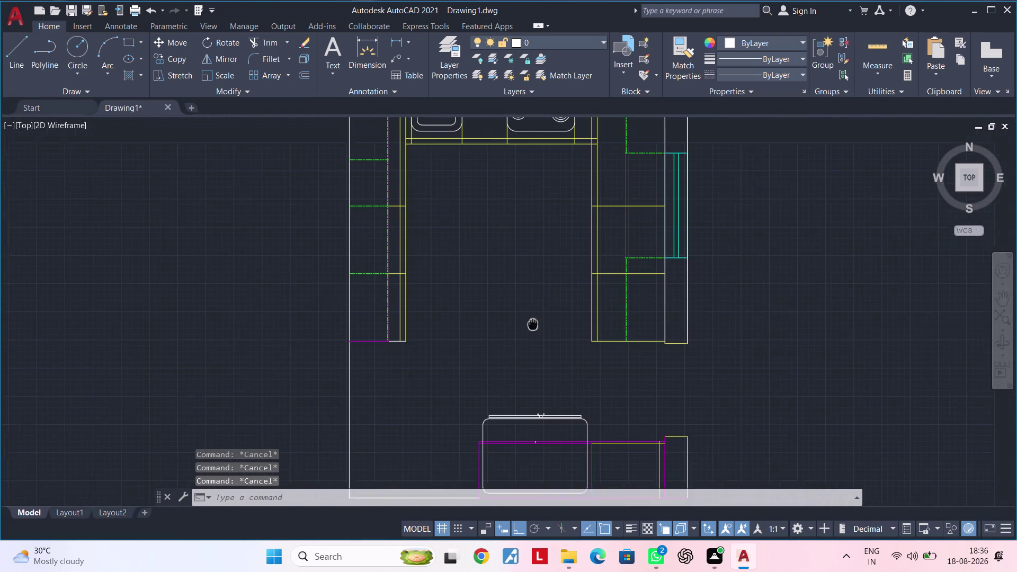
middle_drag(540, 312, 529, 330)
key(Escape)
key(Escape)
key(Escape)
key(Escape)
key(Escape)
key(Escape)
key(Escape)
Pan and zoom out to review the whole kitchen plan.
middle_drag(527, 327, 566, 422)
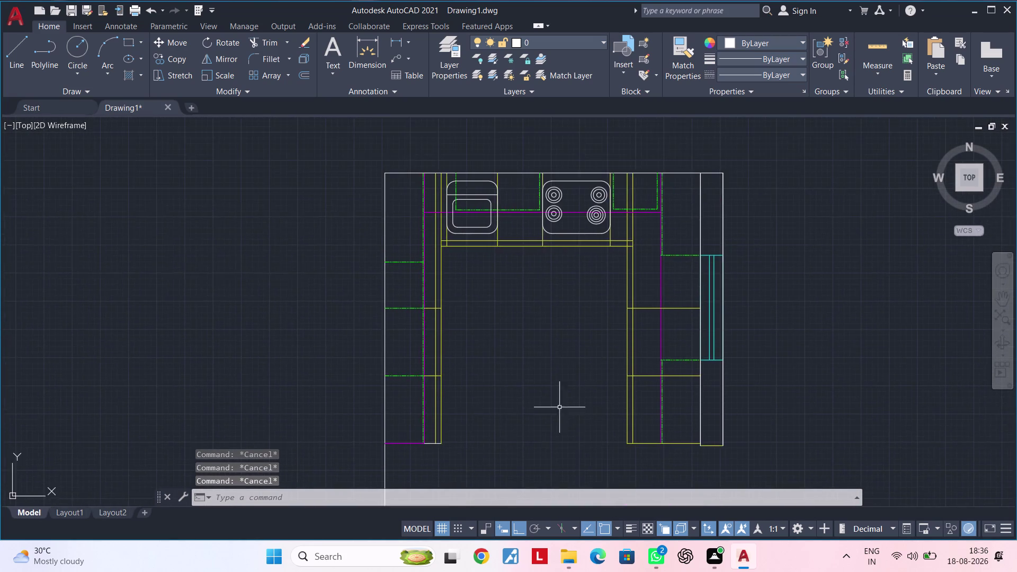
middle_drag(558, 389, 616, 359)
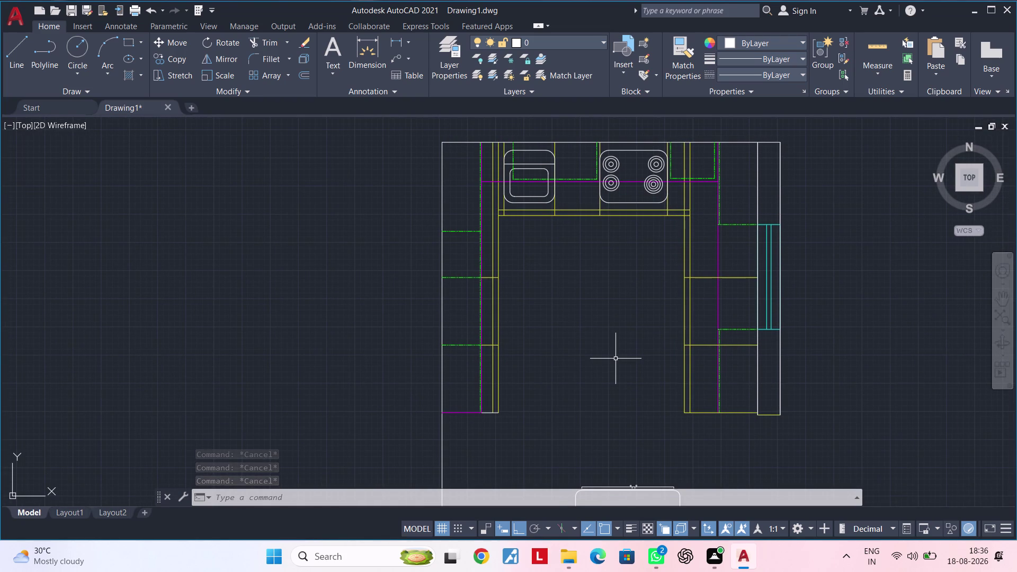
key(Escape)
key(Escape)
key(Escape)
key(Escape)
scroll(down, 3)
middle_drag(592, 365, 639, 287)
key(Escape)
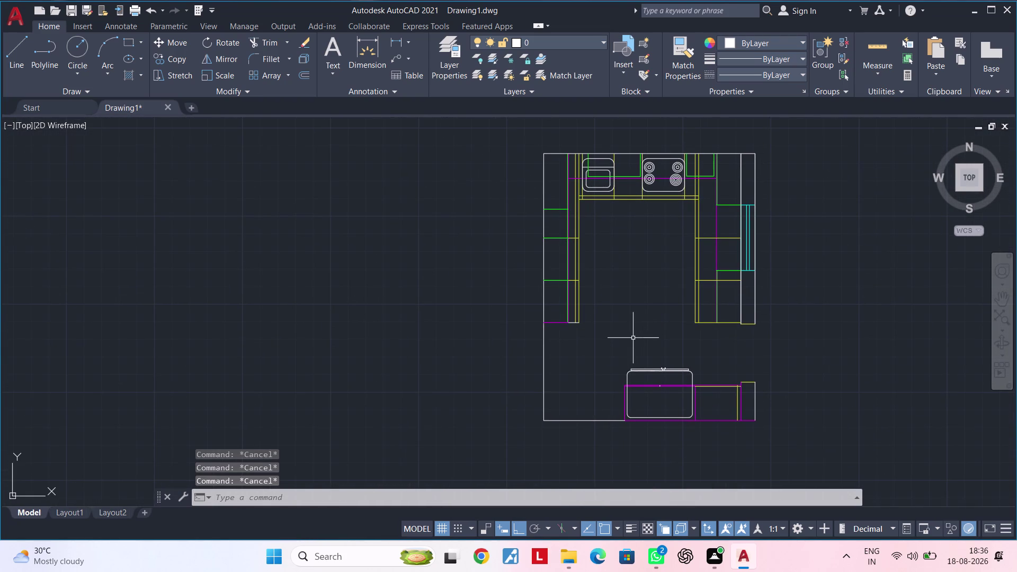
Offset the left wall line 300 units to its outside.
key(Escape)
text(of 30)
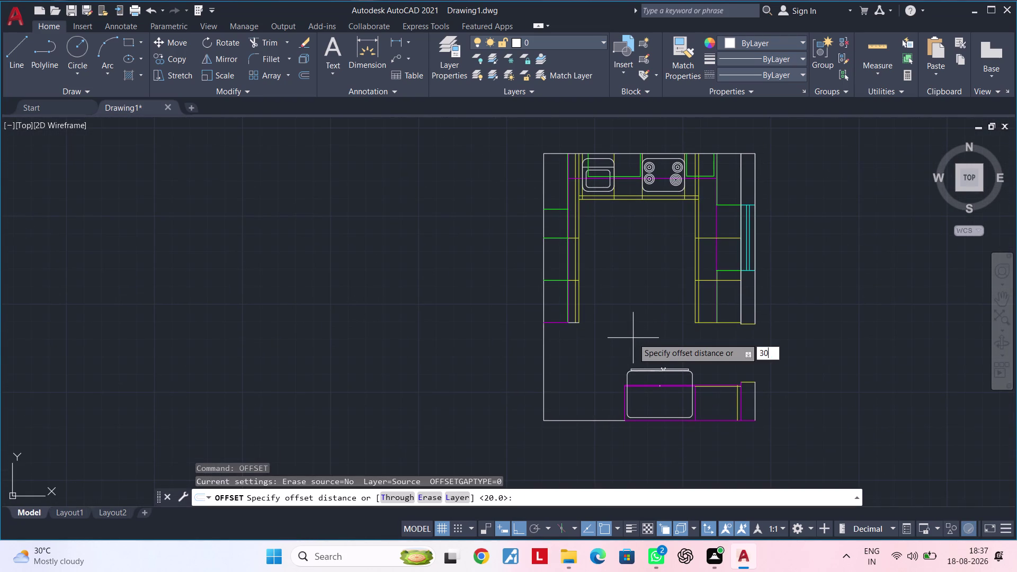
text(0)
key(Return)
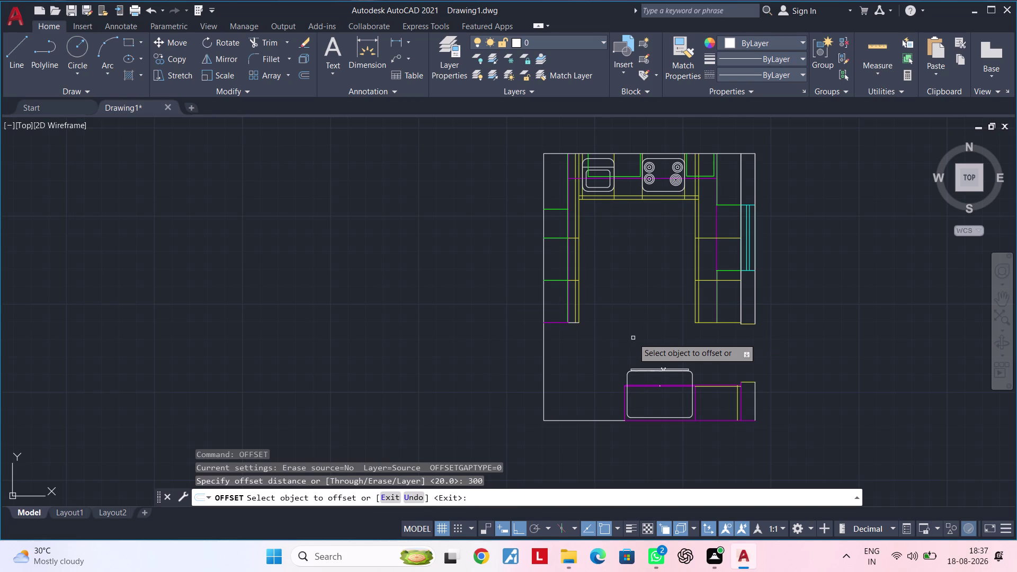
click(543, 271)
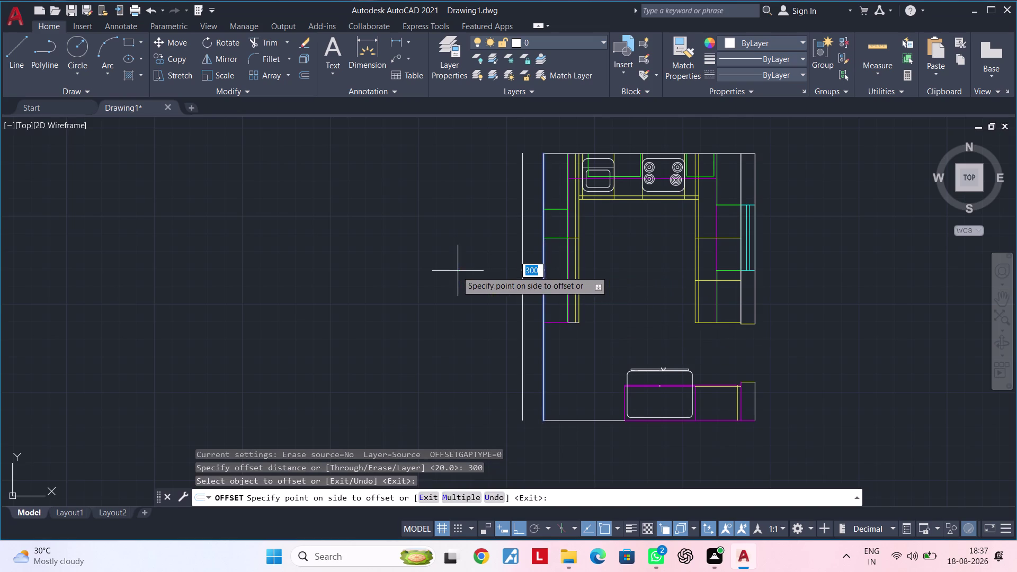
click(456, 271)
key(Escape)
key(Escape)
key(Escape)
Pan down to the plan's bottom wall and start a new offset.
middle_drag(487, 270, 488, 254)
key(Escape)
scroll(up, 3)
key(Escape)
key(Escape)
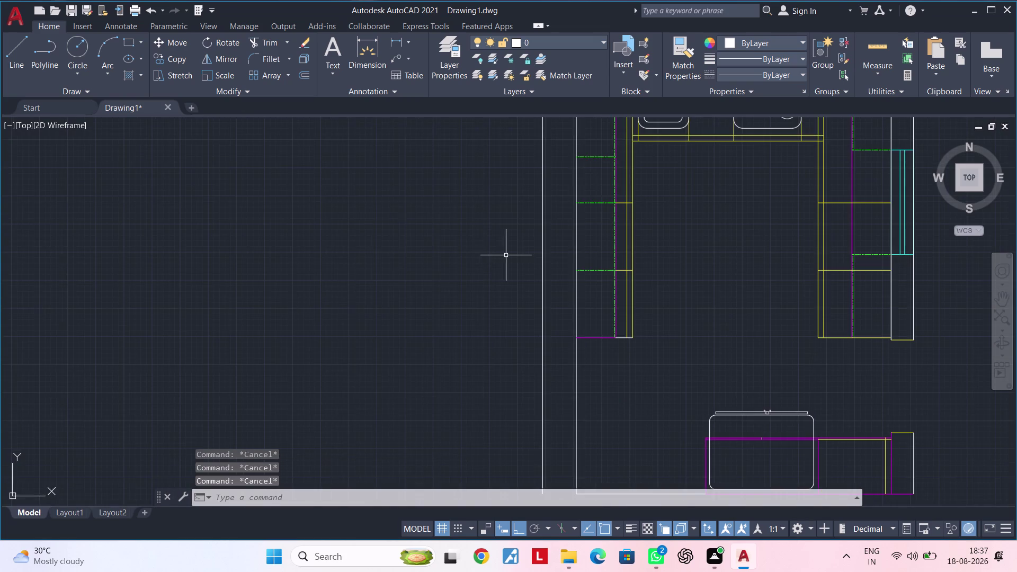
middle_drag(506, 251, 505, 212)
middle_drag(500, 224, 500, 195)
key(Escape)
middle_drag(498, 241, 499, 189)
key(Escape)
key(Escape)
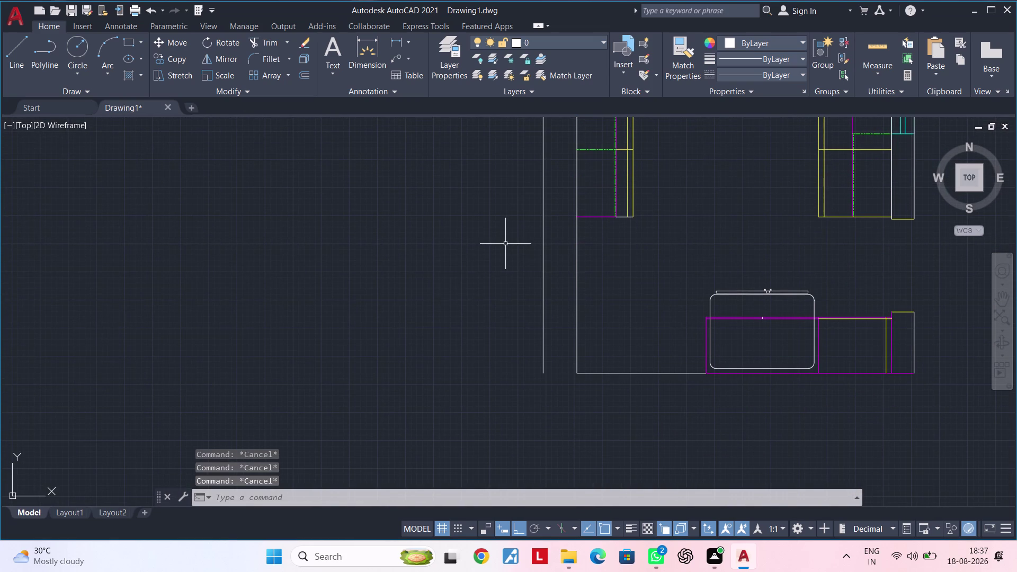
middle_drag(679, 417, 631, 364)
key(Escape)
key(Escape)
key(Escape)
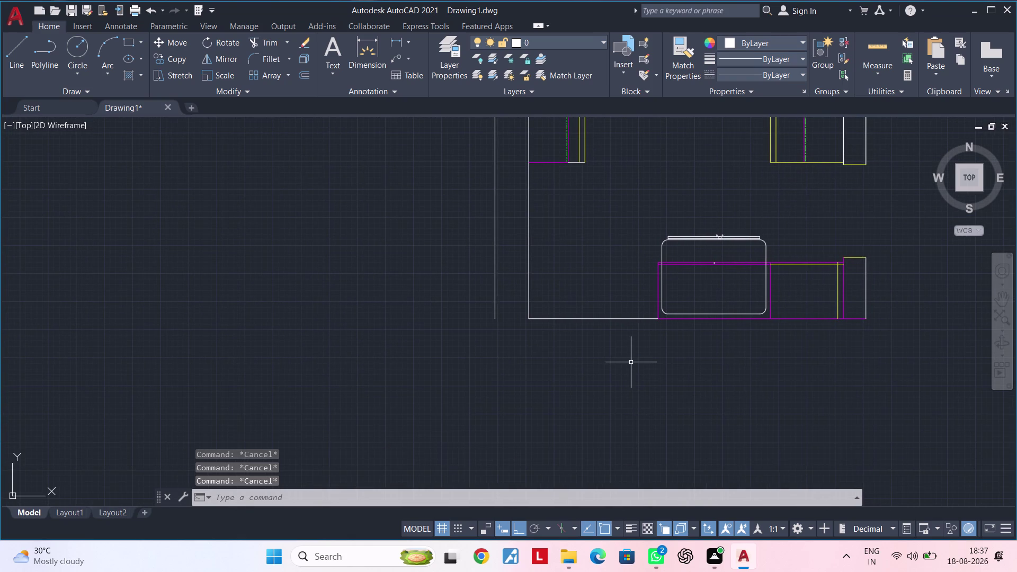
key(Escape)
text(of)
key(space)
Offset the bottom wall line 200 downward to create the outer wall line.
text(2)
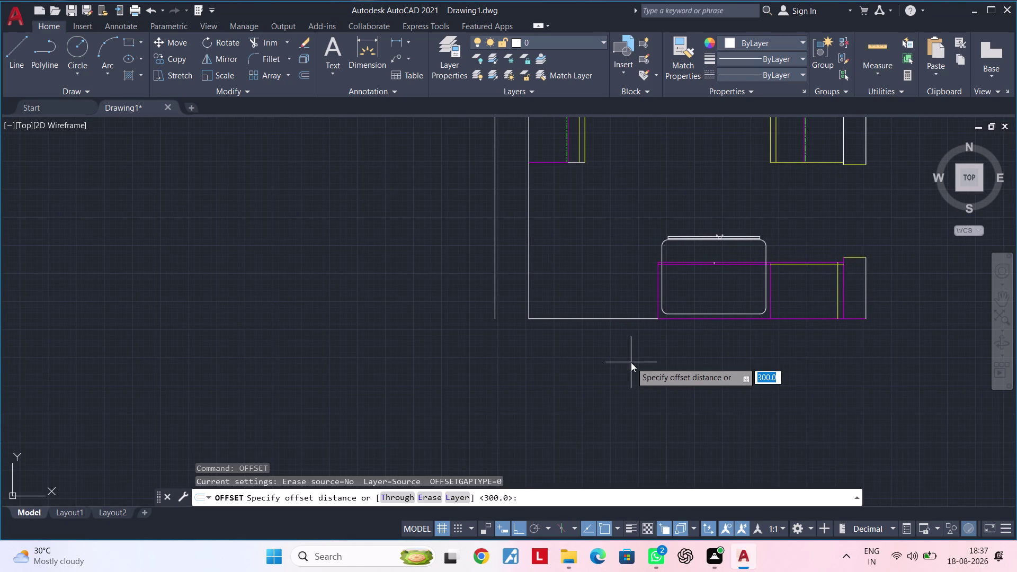
text(00)
key(Return)
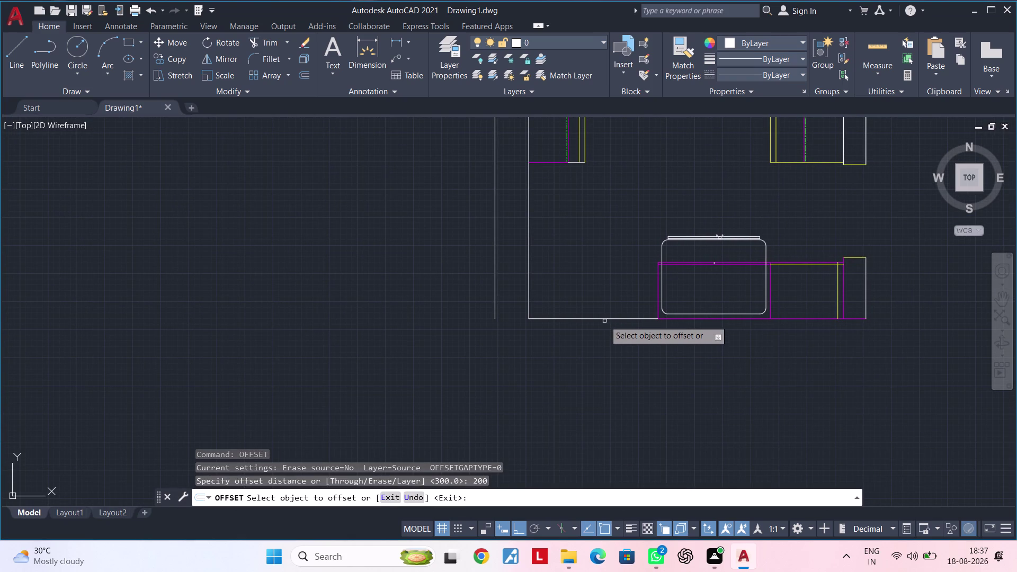
click(604, 318)
click(603, 341)
key(Escape)
key(Escape)
key(Escape)
key(Escape)
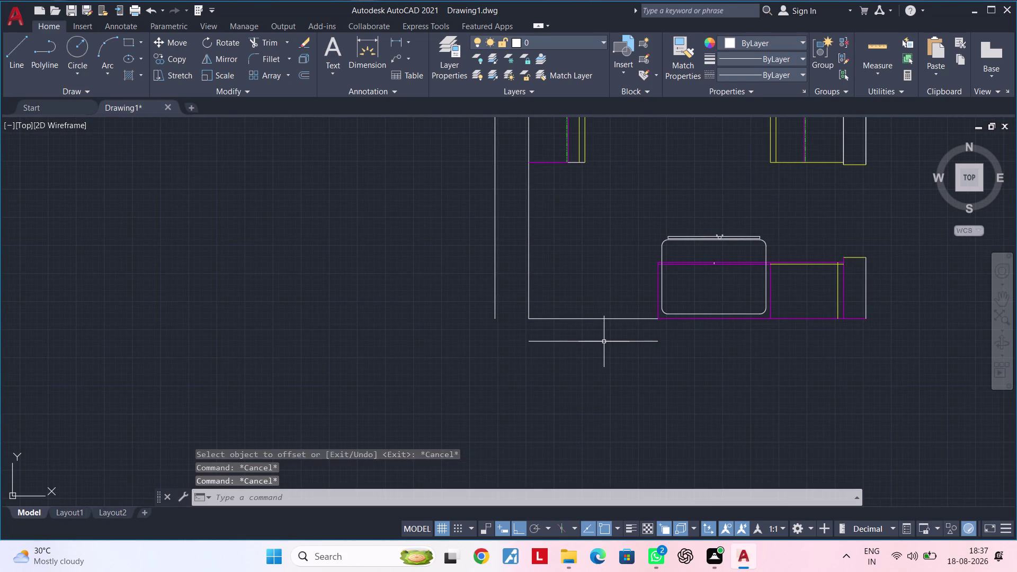
key(Escape)
key(Escape)
key(Escape)
key(Escape)
key(Escape)
key(Escape)
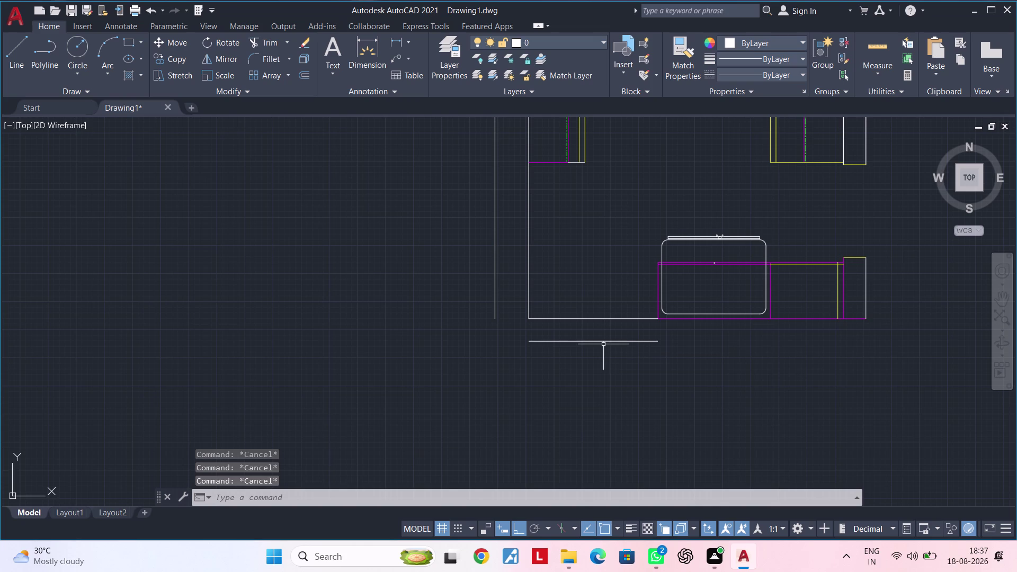
key(Escape)
Try filleting the new bottom line at the corner, then abandon the fillet.
text(f)
key(space)
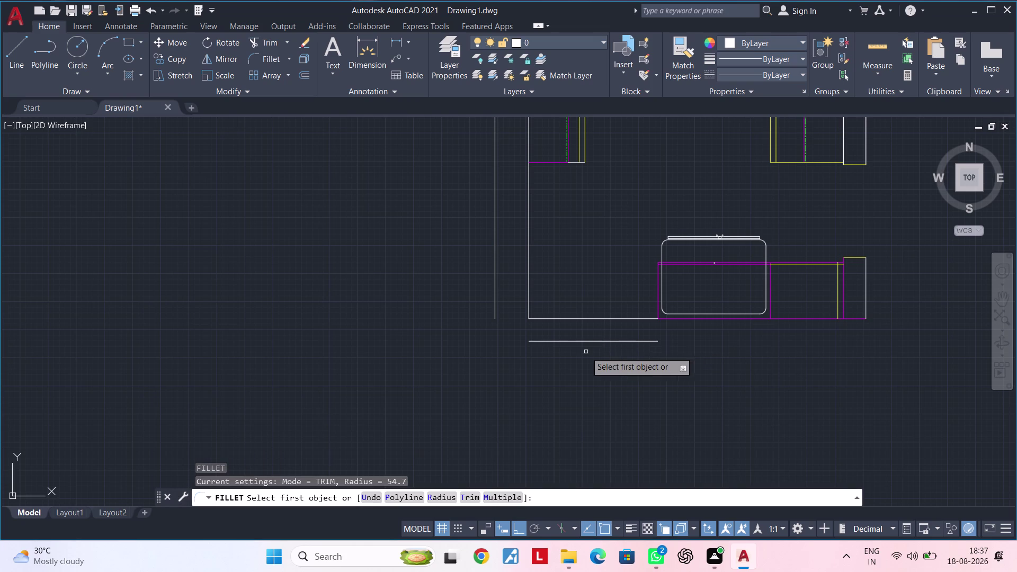
click(574, 342)
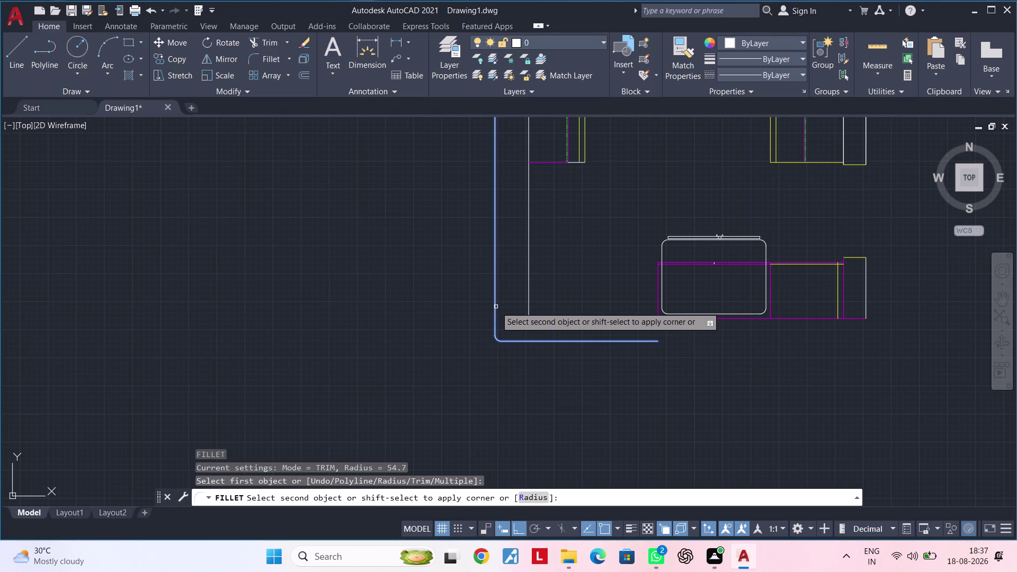
key(Escape)
key(Escape)
key(Escape)
key(Escape)
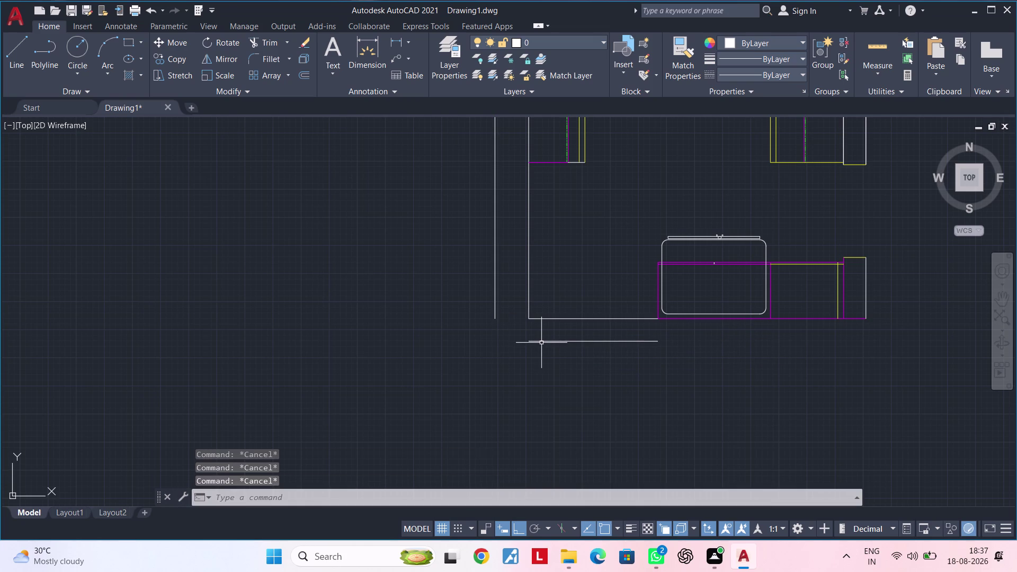
Grip-stretch the new bottom line's left end past the left outer wall.
click(534, 342)
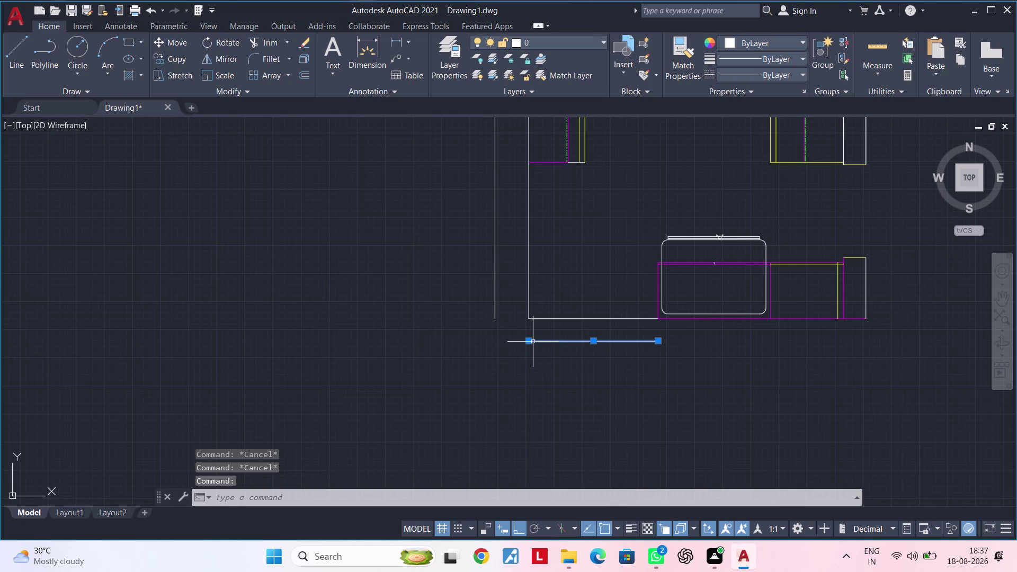
click(529, 341)
click(329, 347)
key(Escape)
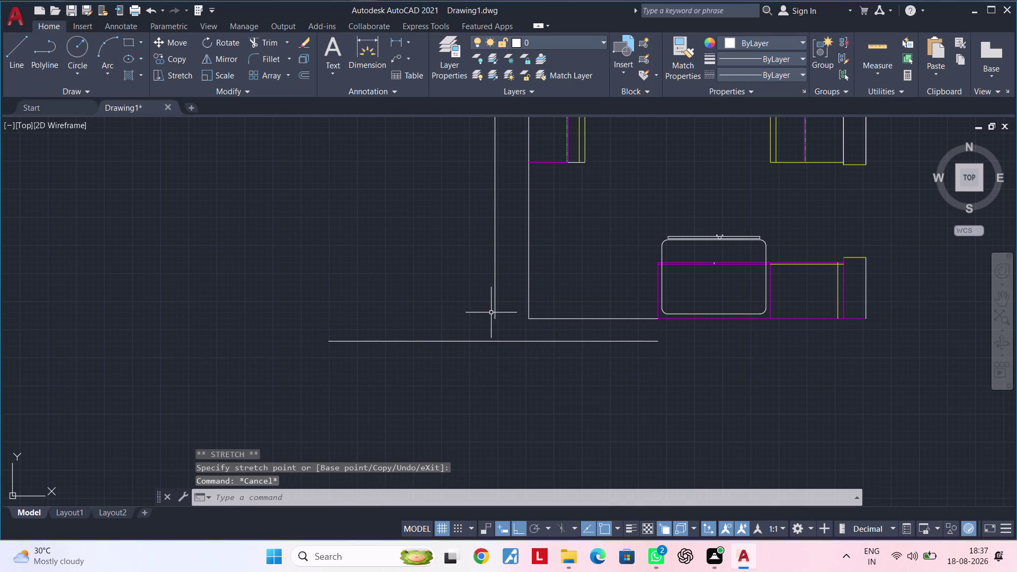
click(494, 308)
click(496, 320)
click(498, 340)
key(Escape)
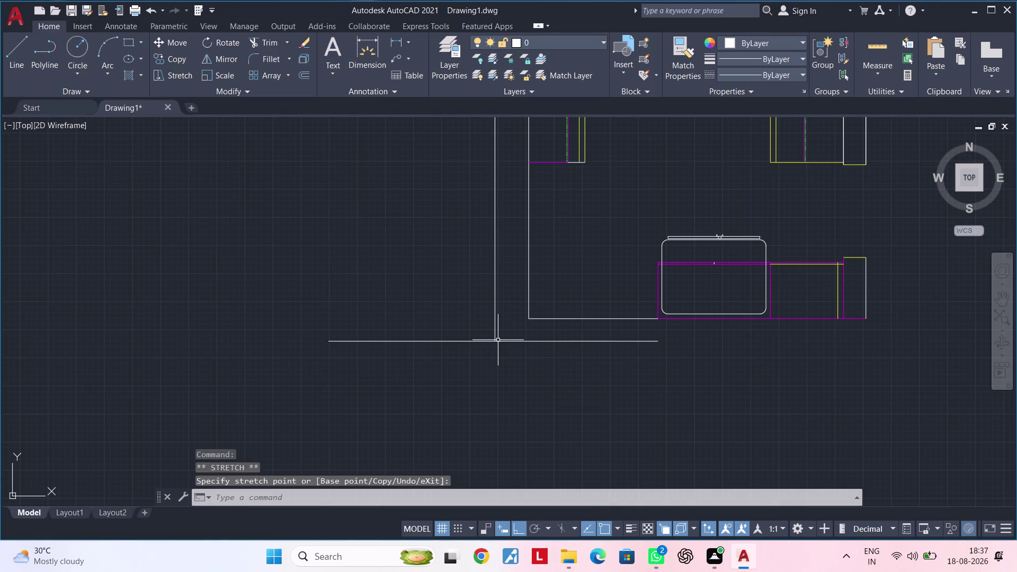
Trim the bottom line's overhang beyond the left outer wall.
key(Escape)
key(t)
key(r)
key(space)
click(444, 340)
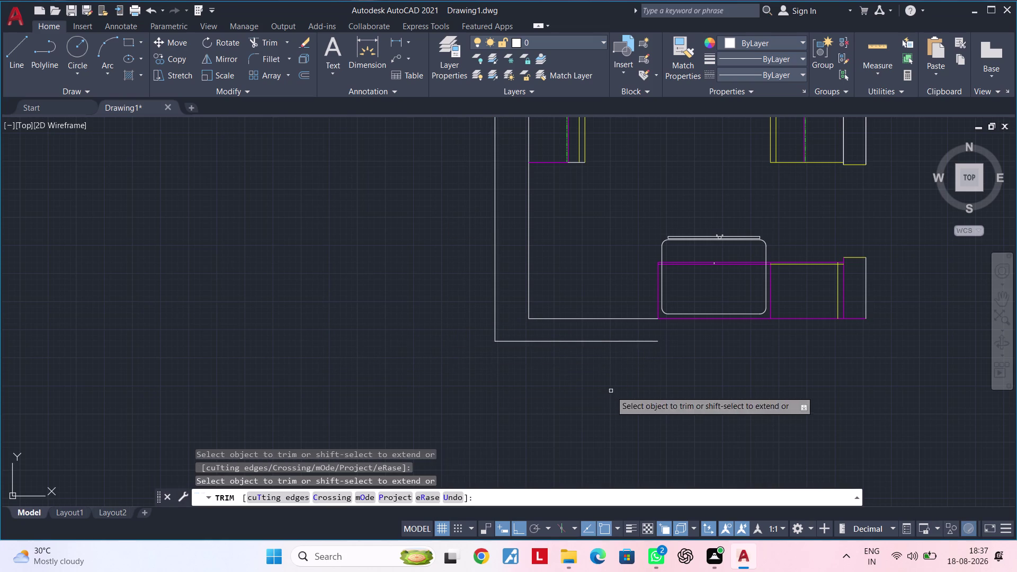
middle_drag(611, 391, 414, 398)
key(Escape)
key(Escape)
Grip-stretch the bottom line's right end out to the counter's right side.
click(438, 350)
click(461, 350)
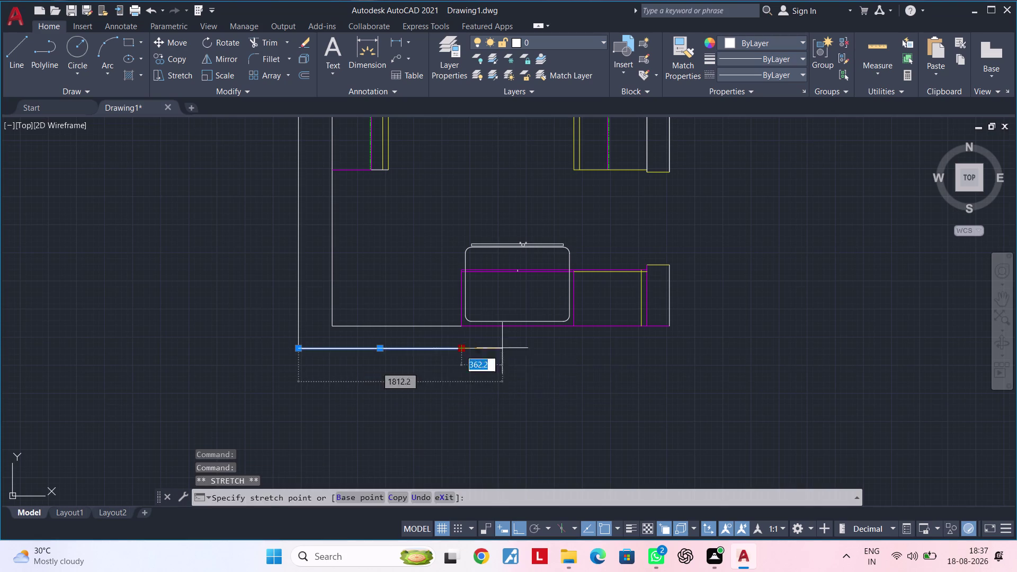
click(781, 339)
key(Escape)
click(668, 318)
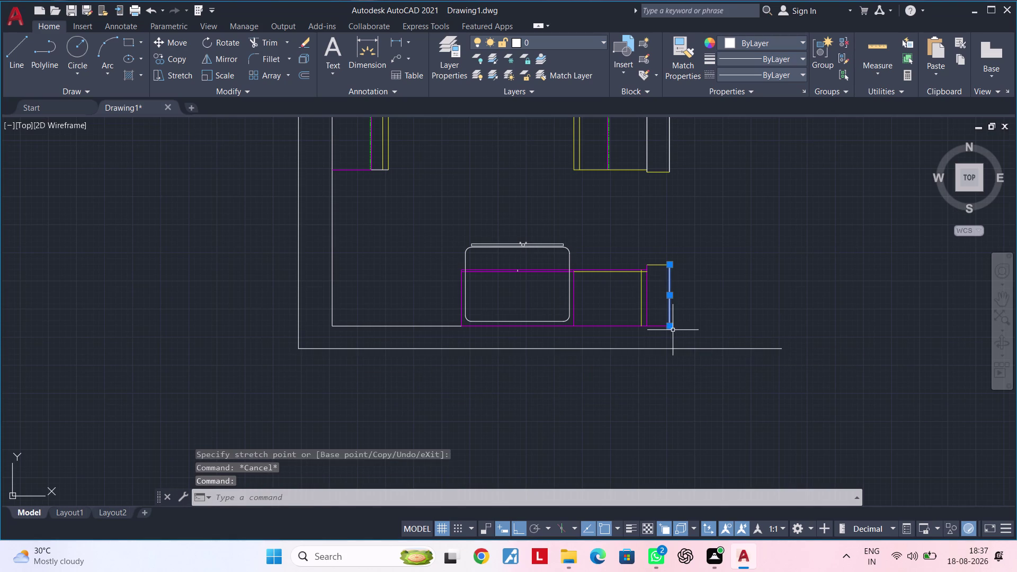
click(669, 327)
click(670, 345)
key(Escape)
key(Escape)
key(Escape)
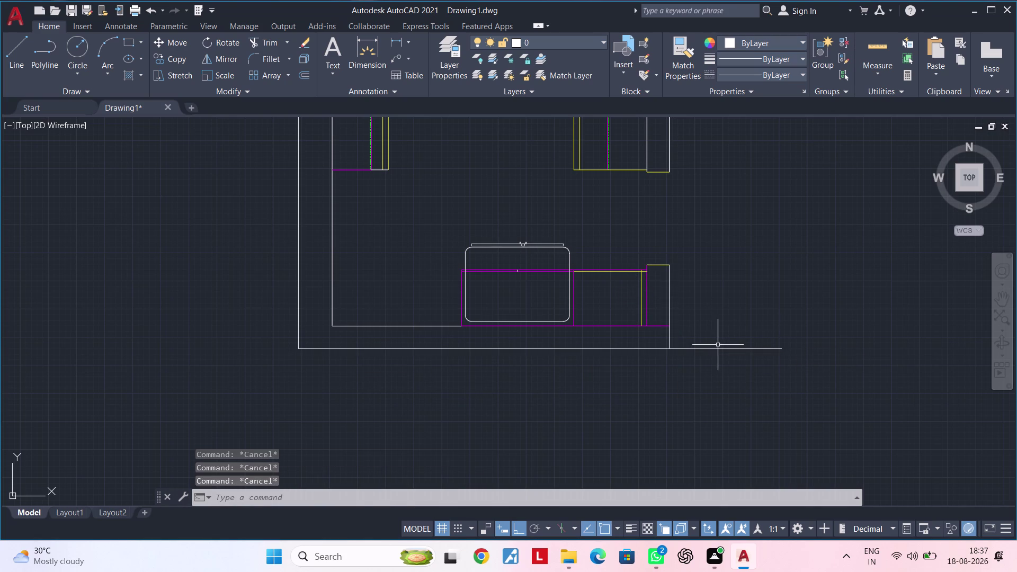
Trim the bottom line flush with the right side, then bring the whole kitchen plan into view.
key(t)
key(r)
key(space)
click(692, 348)
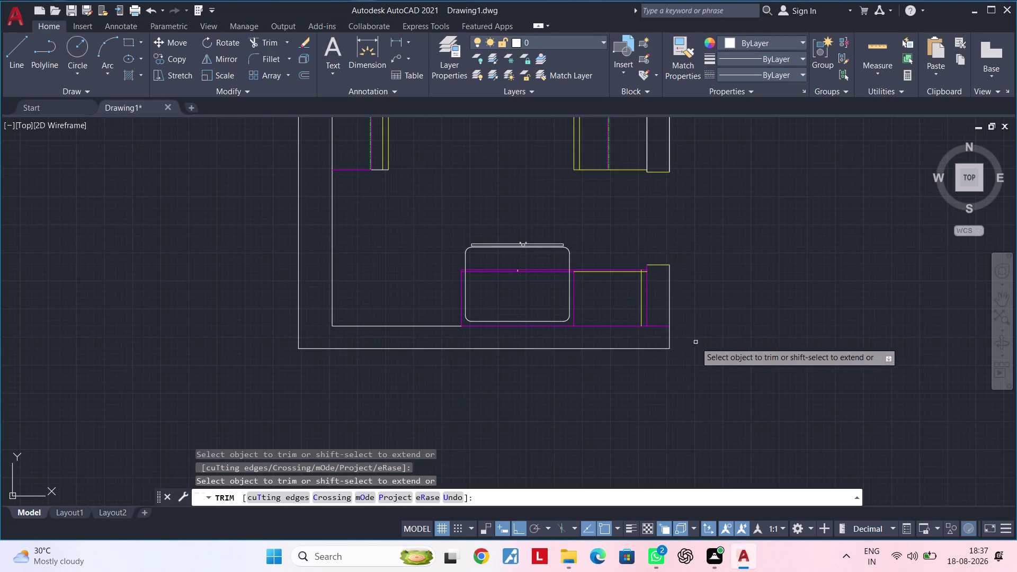
scroll(down, 3)
middle_drag(702, 337, 706, 391)
middle_drag(502, 304, 524, 381)
key(Escape)
key(Escape)
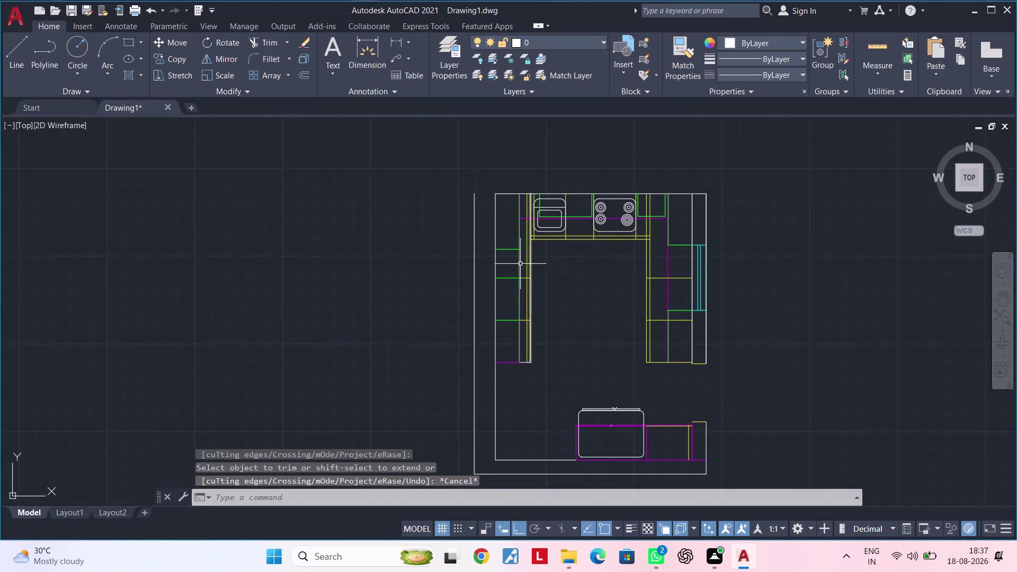
Extend the top wall line out to the outer wall with EXTEND (ex).
key(Escape)
key(Escape)
text(ex)
key(space)
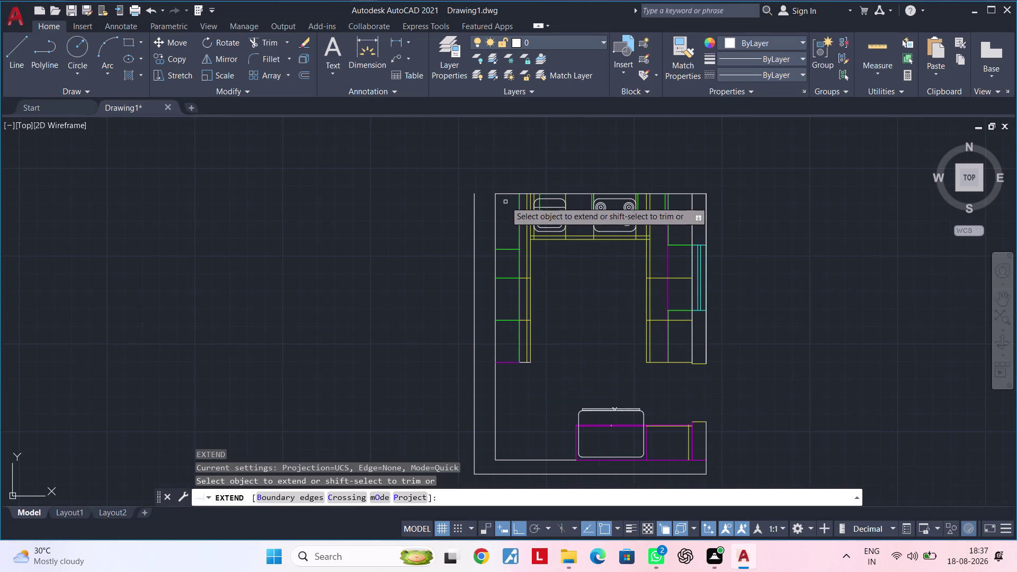
click(505, 193)
key(Escape)
key(Escape)
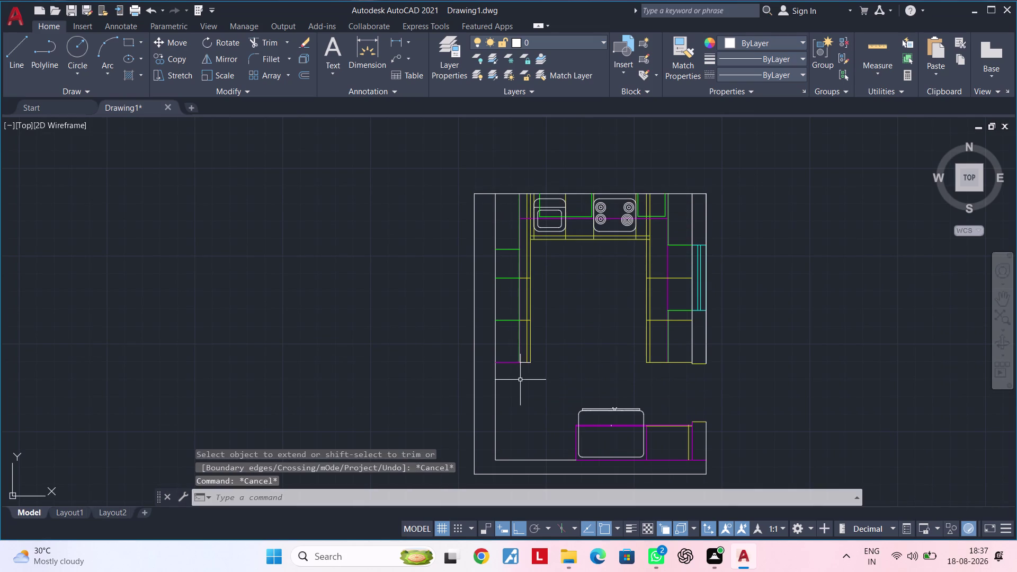
middle_drag(520, 380, 532, 337)
key(Escape)
key(Escape)
key(Escape)
key(Escape)
key(Escape)
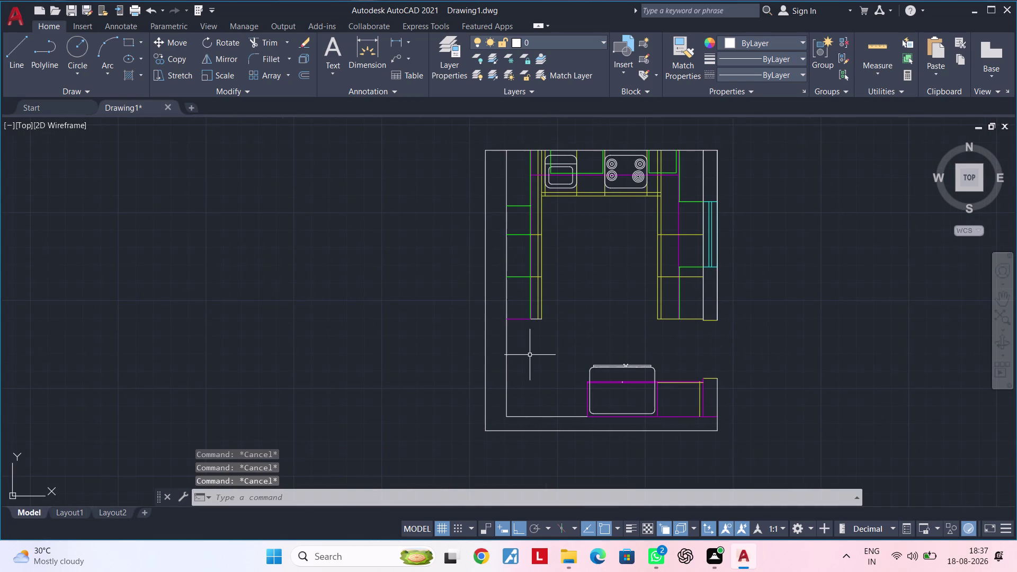
key(Escape)
key(Escape)
key(Escape)
key(Escape)
key(Escape)
key(Escape)
key(Escape)
scroll(up, 3)
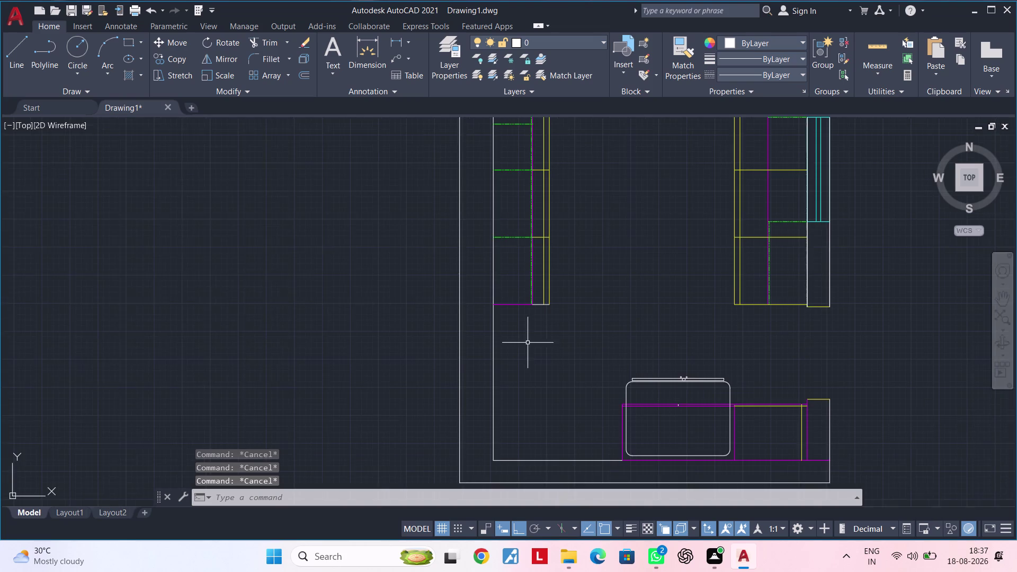
middle_drag(529, 341, 514, 349)
key(Escape)
key(Escape)
key(Escape)
key(Escape)
key(Escape)
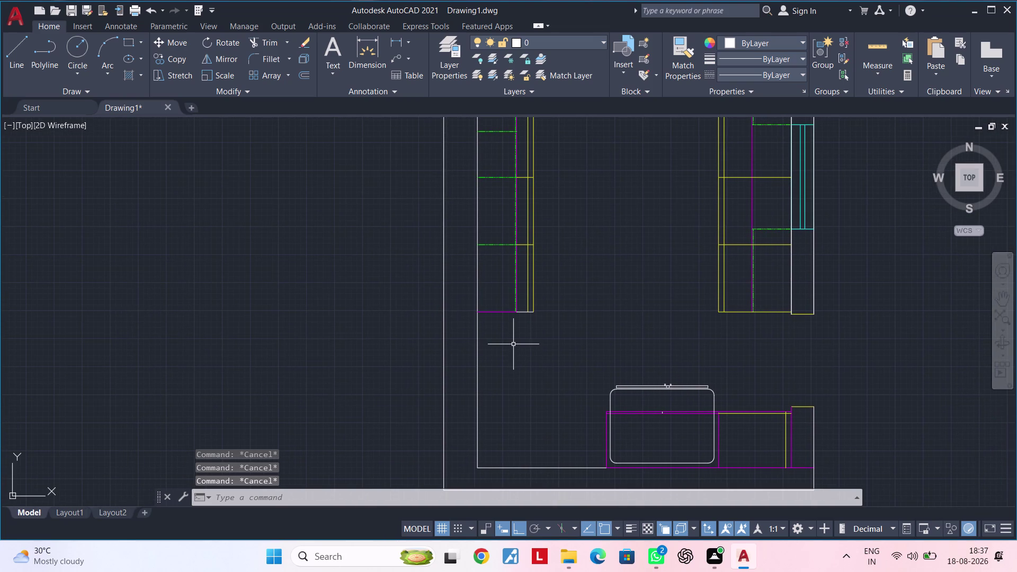
Offset the left cabinet's bottom edge 270 downward.
key(Escape)
key(Escape)
key(Escape)
key(o)
text(f 2)
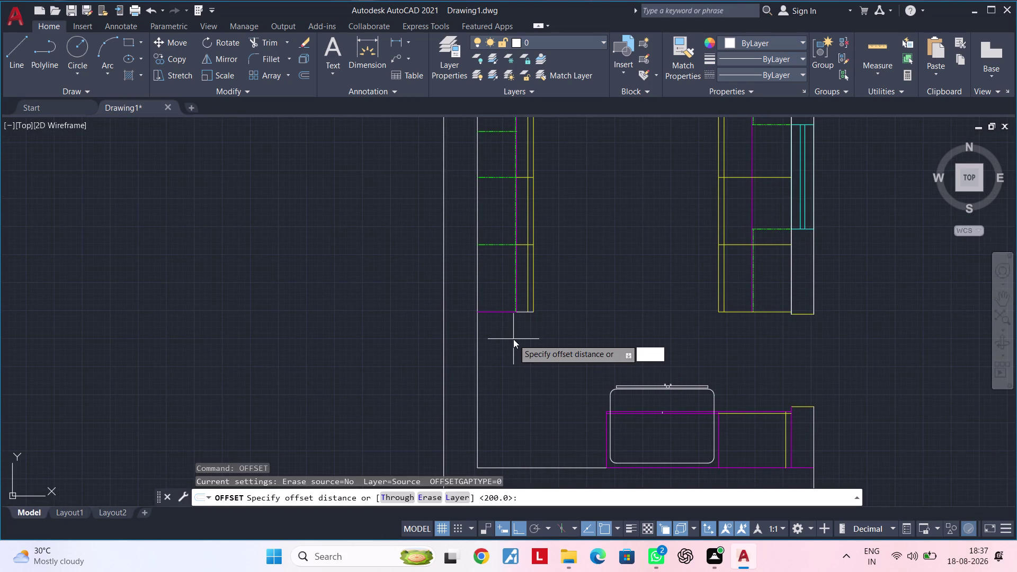
text(70)
key(Return)
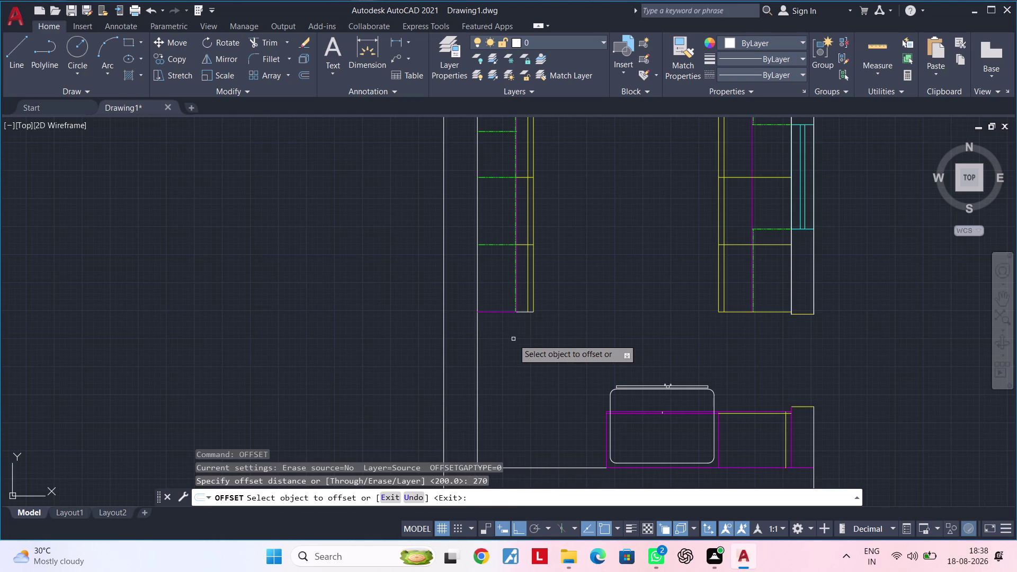
click(495, 312)
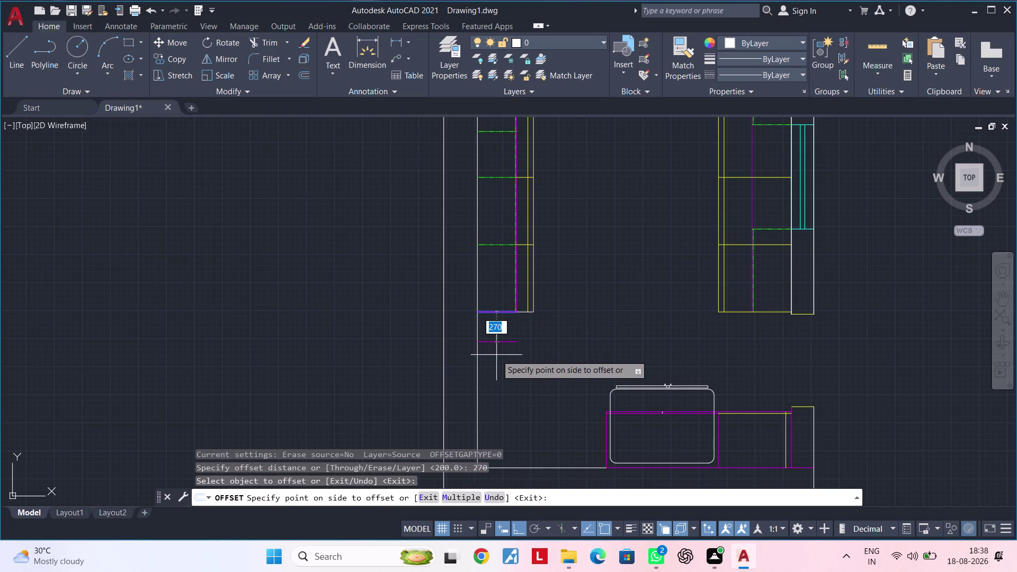
click(496, 355)
key(Escape)
key(Escape)
key(Escape)
key(t)
key(r)
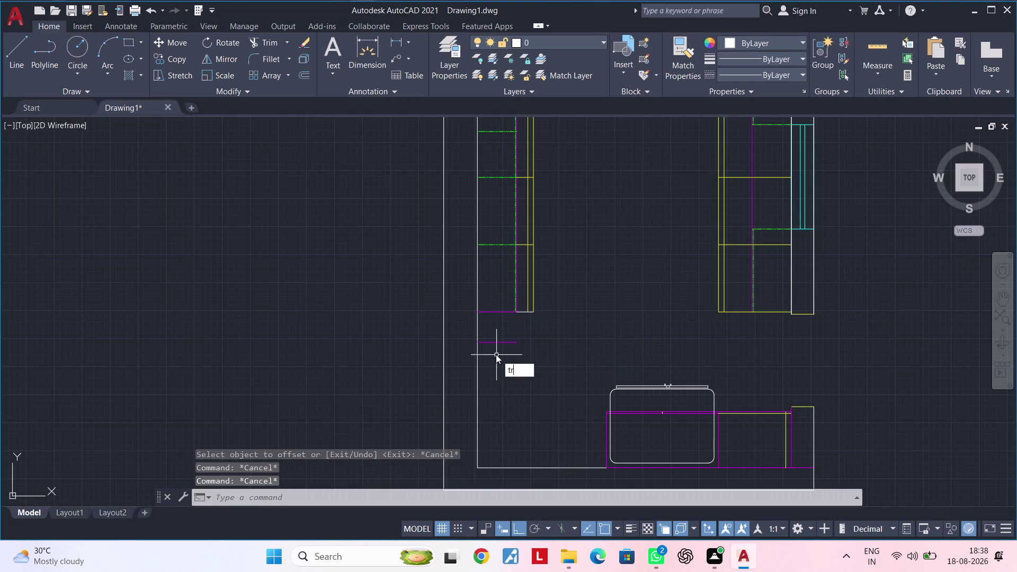
Extend the new 270-offset line to the outer left wall.
key(Escape)
key(Escape)
text(ex)
key(space)
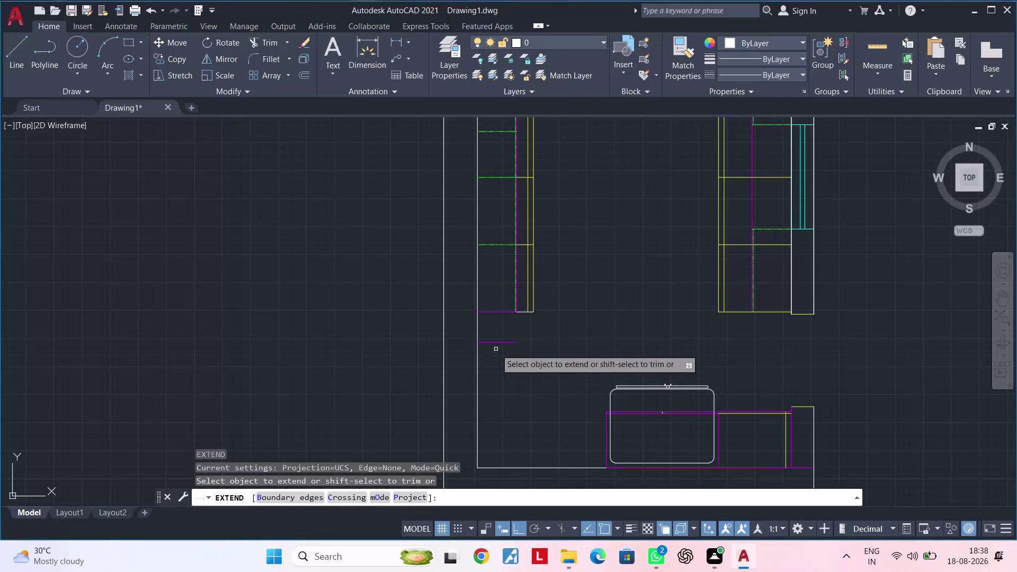
click(493, 343)
key(Escape)
key(Escape)
key(Escape)
Extend the inner bottom wall line to the outer wall.
text(tr)
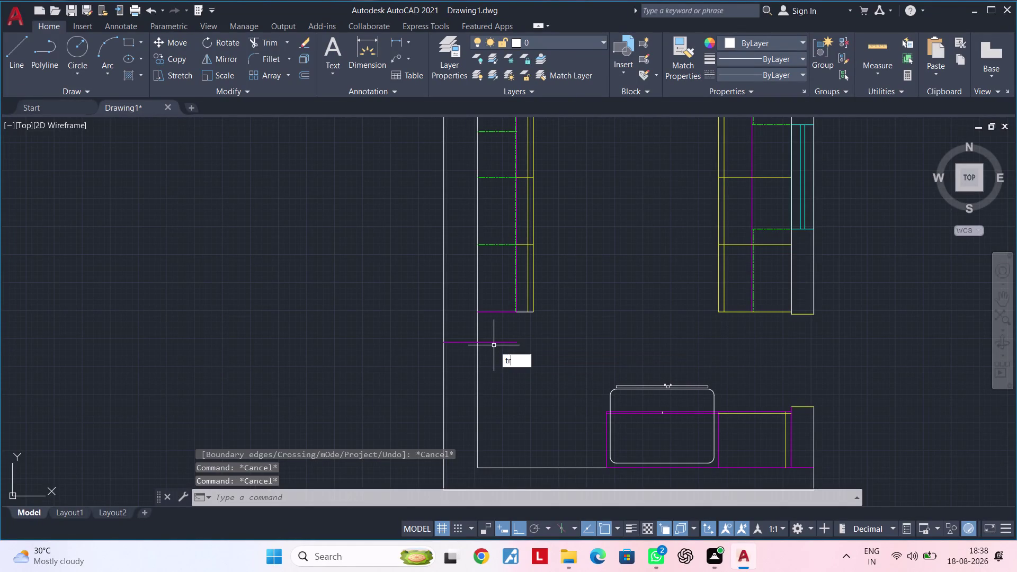
key(space)
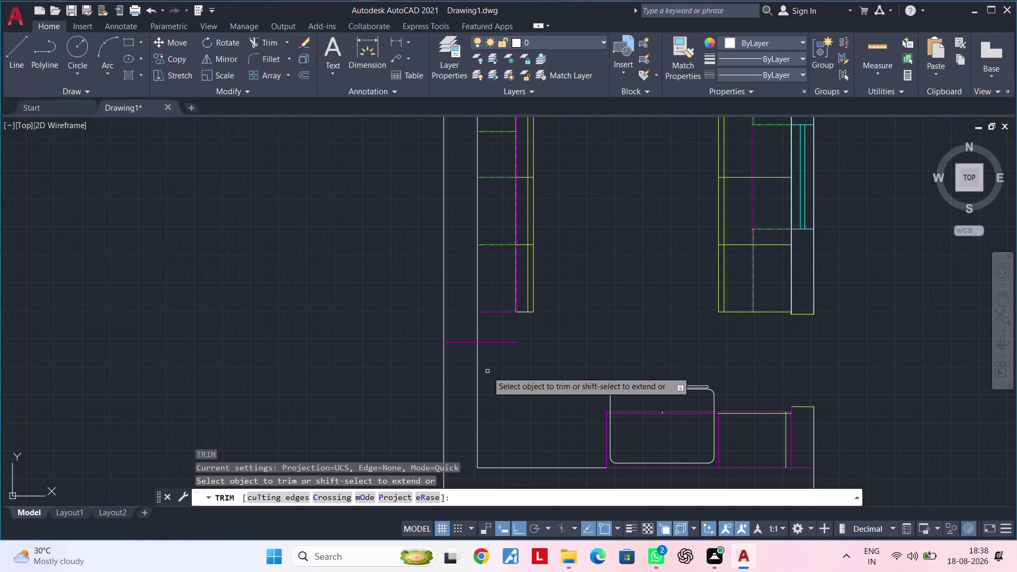
middle_drag(506, 377, 549, 272)
middle_drag(548, 272, 543, 282)
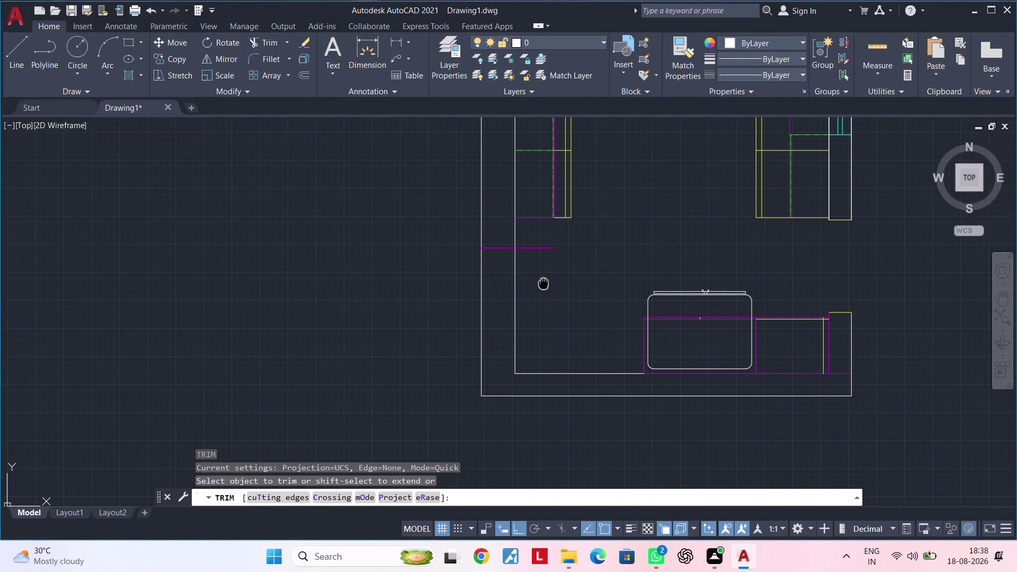
middle_drag(543, 281, 542, 283)
key(Escape)
key(Escape)
key(Escape)
text(ex)
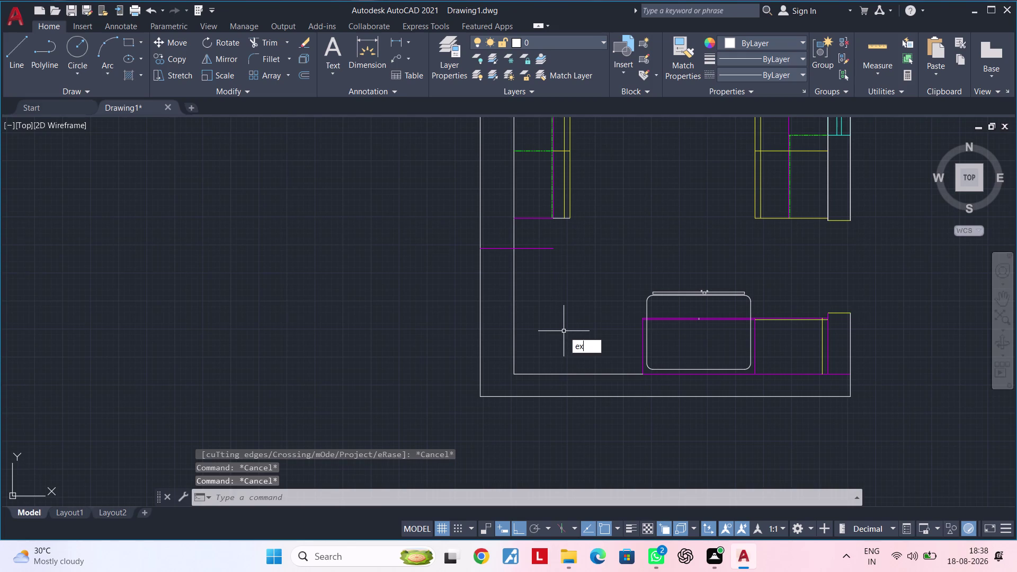
key(space)
click(532, 372)
key(Escape)
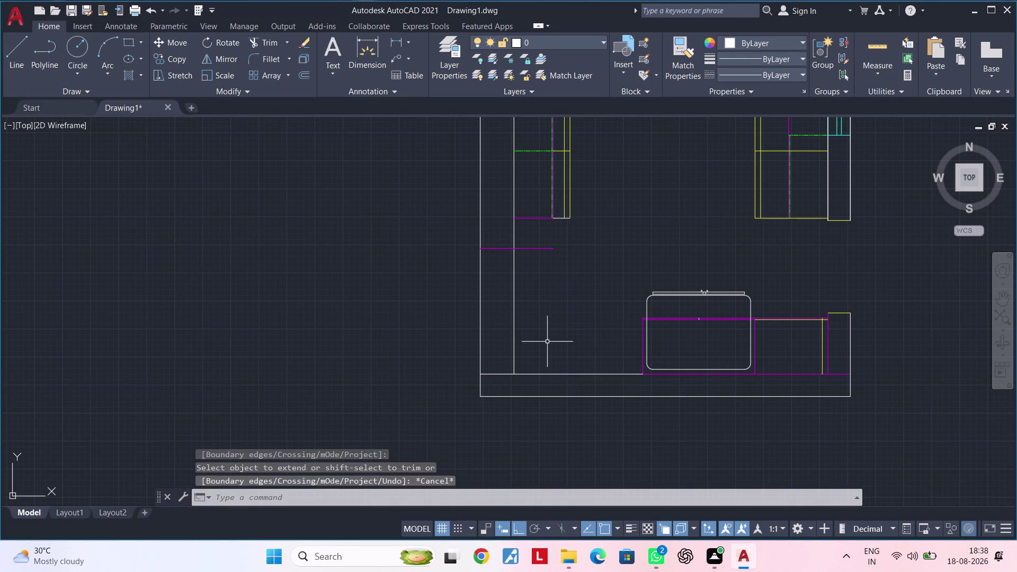
key(Escape)
Fence-trim the left wall lines below the cabinet to cut the opening.
text(tr)
key(space)
click(549, 332)
drag(494, 331, 471, 329)
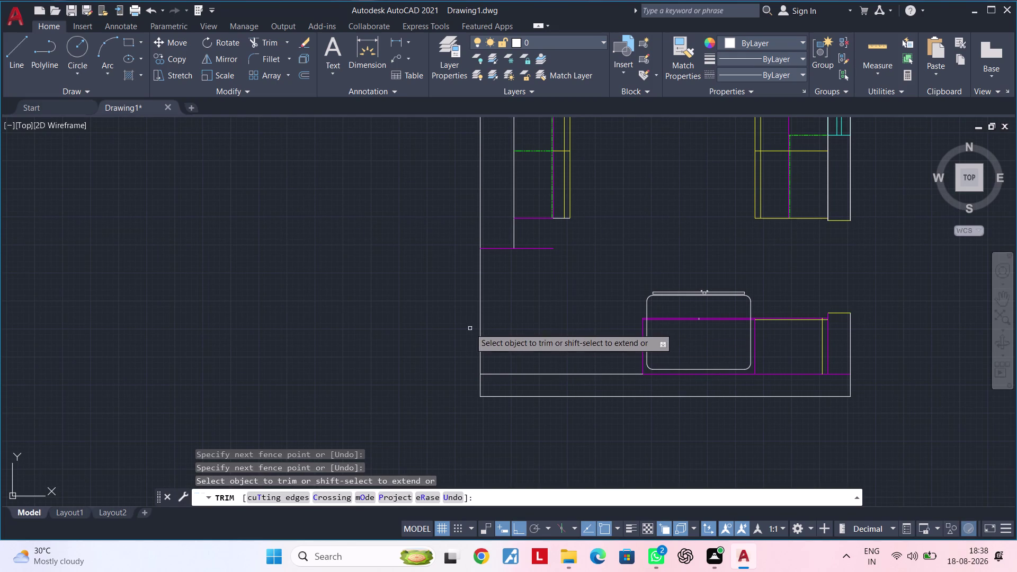
drag(488, 322, 473, 320)
click(451, 320)
key(Escape)
middle_drag(513, 291, 479, 372)
key(Escape)
key(Escape)
key(Escape)
key(Escape)
key(Escape)
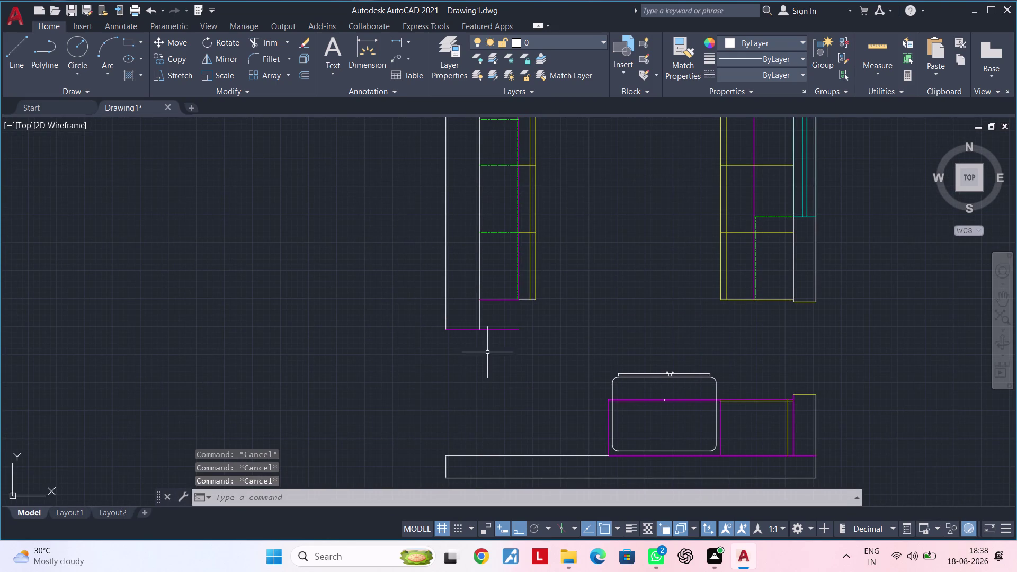
Trim away the leftover wall piece inside the opening.
key(t)
key(r)
key(space)
click(493, 329)
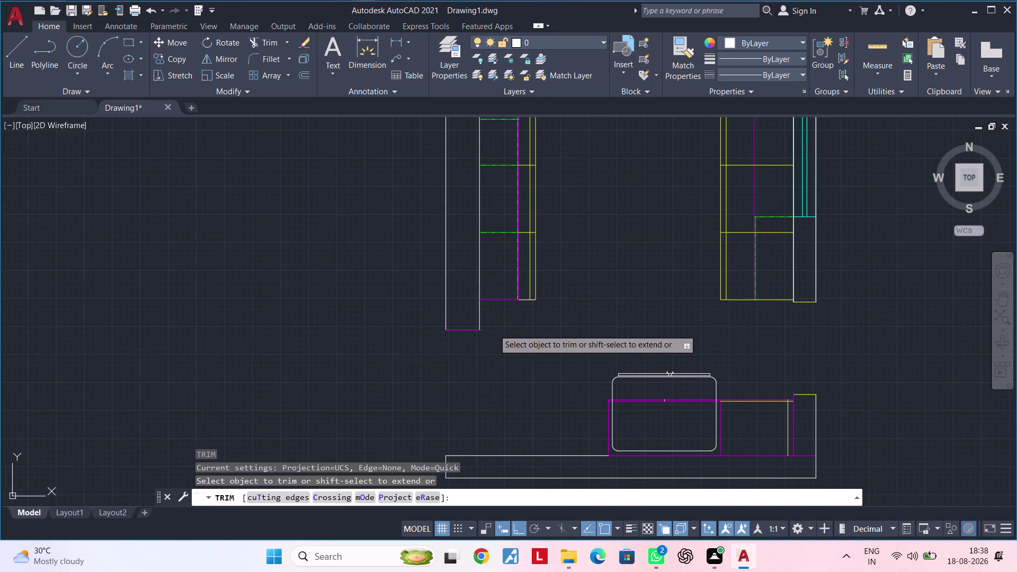
key(Escape)
key(Escape)
middle_drag(493, 349, 490, 358)
key(Escape)
key(Escape)
Copy one object's properties onto another line with Match Properties (ma).
key(m)
key(a)
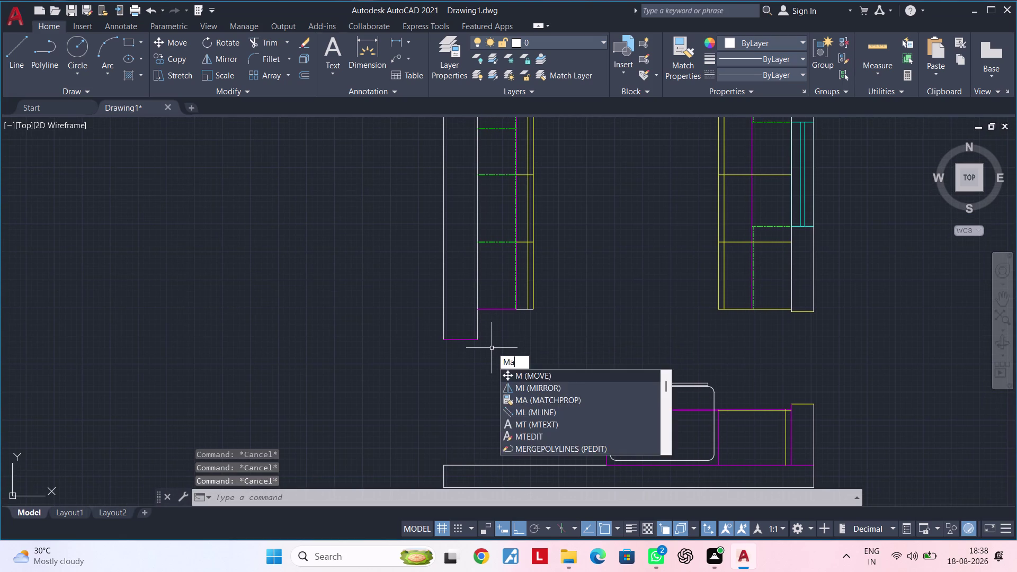
key(space)
click(477, 294)
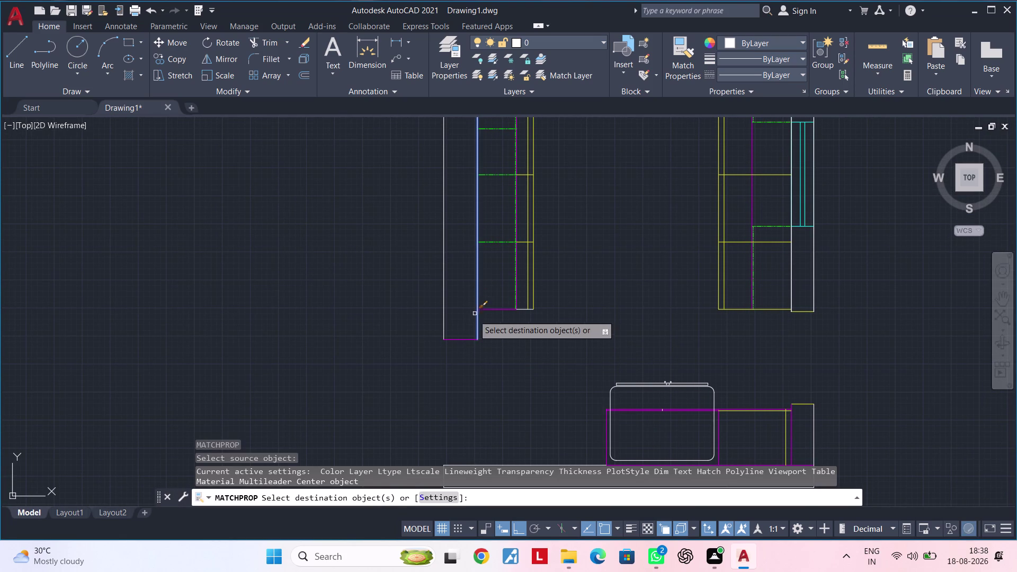
click(465, 339)
key(Escape)
middle_drag(497, 339, 526, 263)
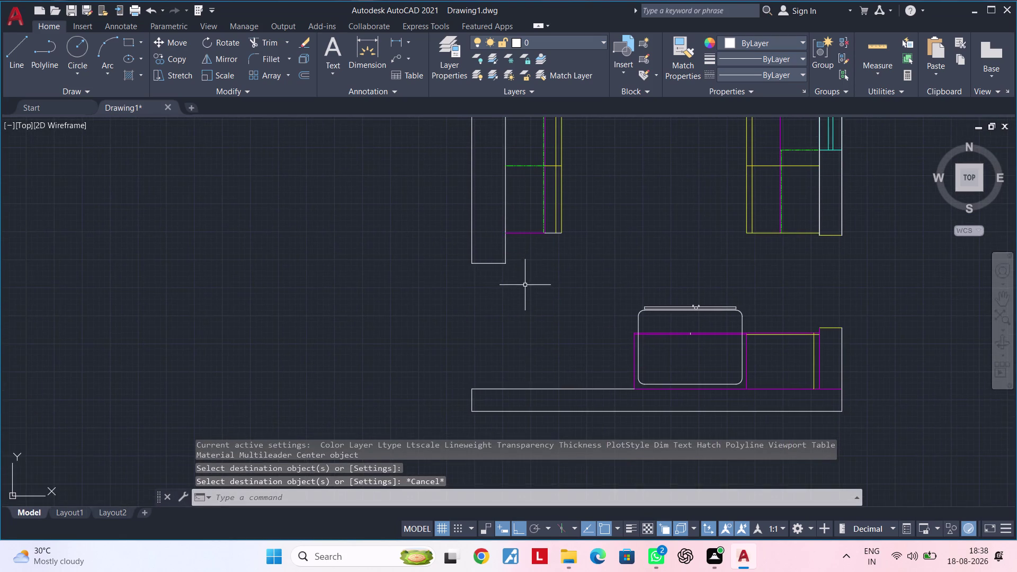
middle_drag(522, 289, 507, 313)
key(Escape)
key(Escape)
key(Escape)
Draw vertical lines from the counter corner and cabinet's lower corner down to the bottom counter edge.
text(l)
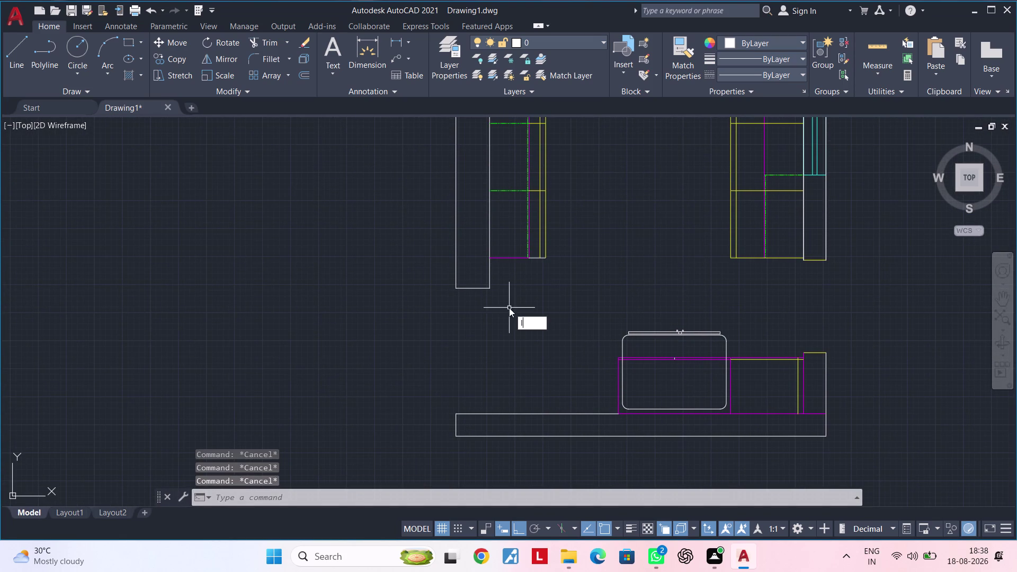
key(space)
click(456, 287)
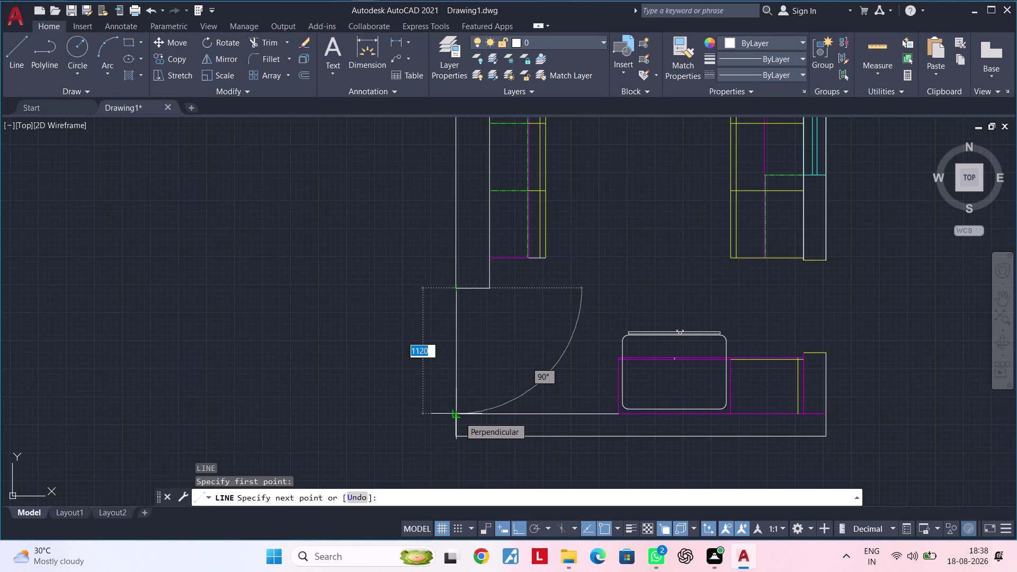
scroll(up, 3)
click(450, 443)
key(Escape)
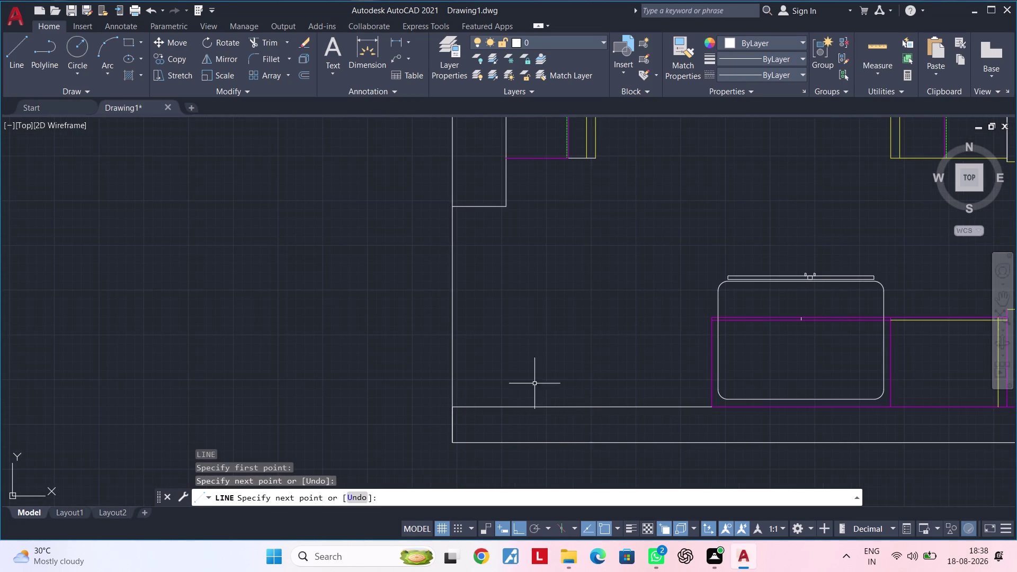
key(space)
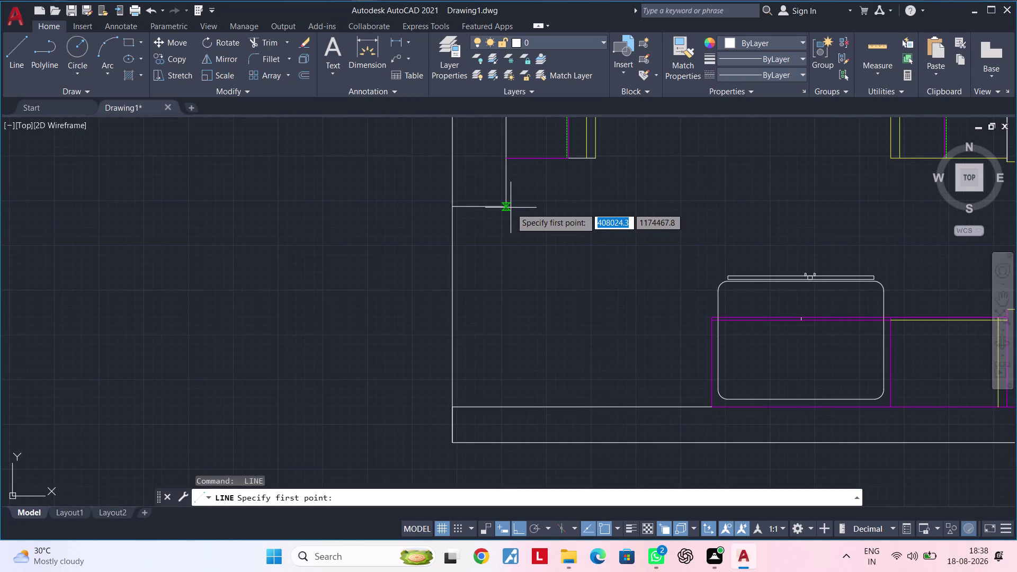
click(504, 208)
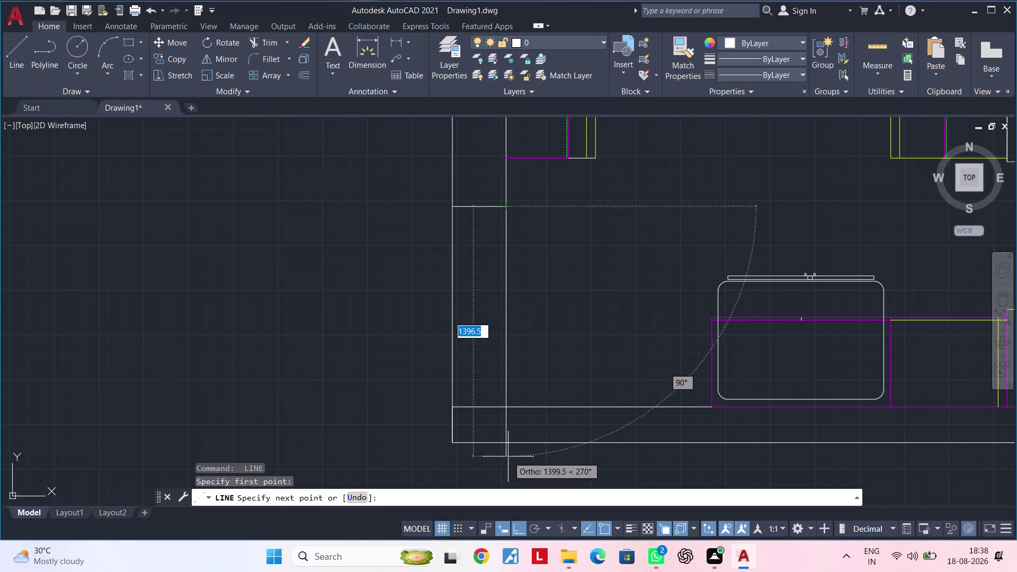
click(503, 444)
key(Escape)
key(Escape)
Give the new vertical line the dashed ACAD_ISO02W100 linetype.
click(525, 340)
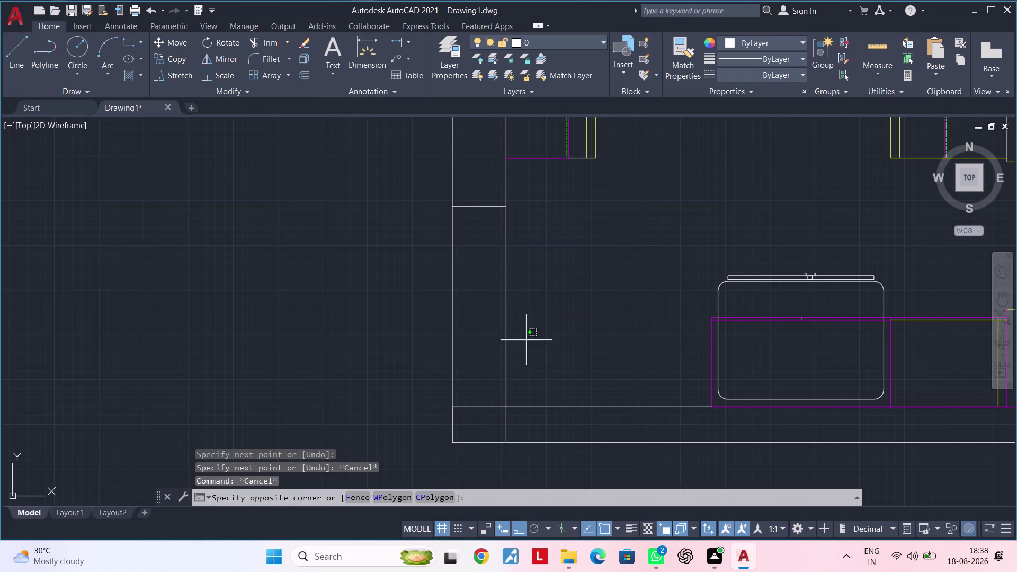
click(438, 343)
click(782, 76)
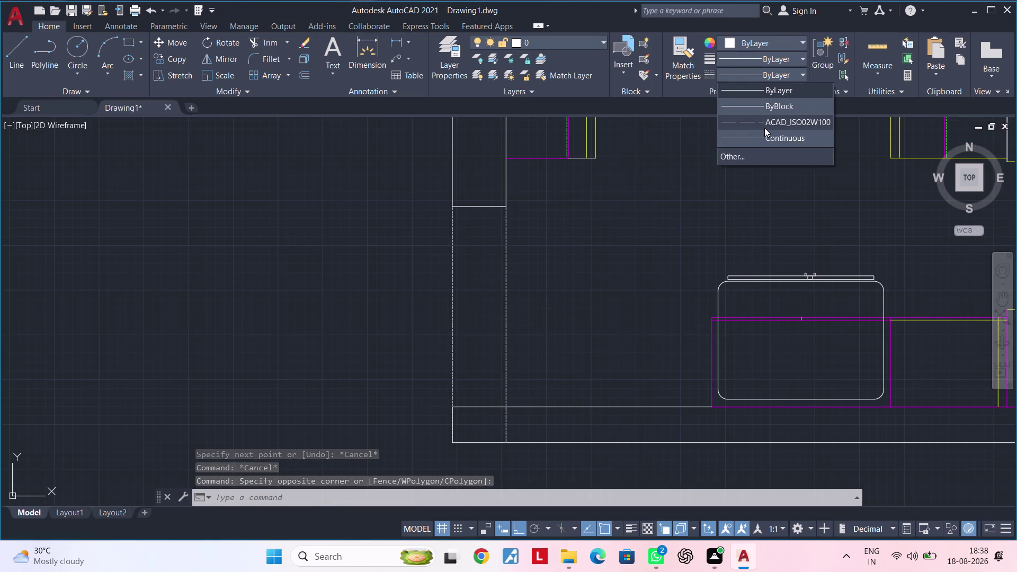
click(764, 127)
Set both dashed vertical lines to colour 242,103,34.
key(Escape)
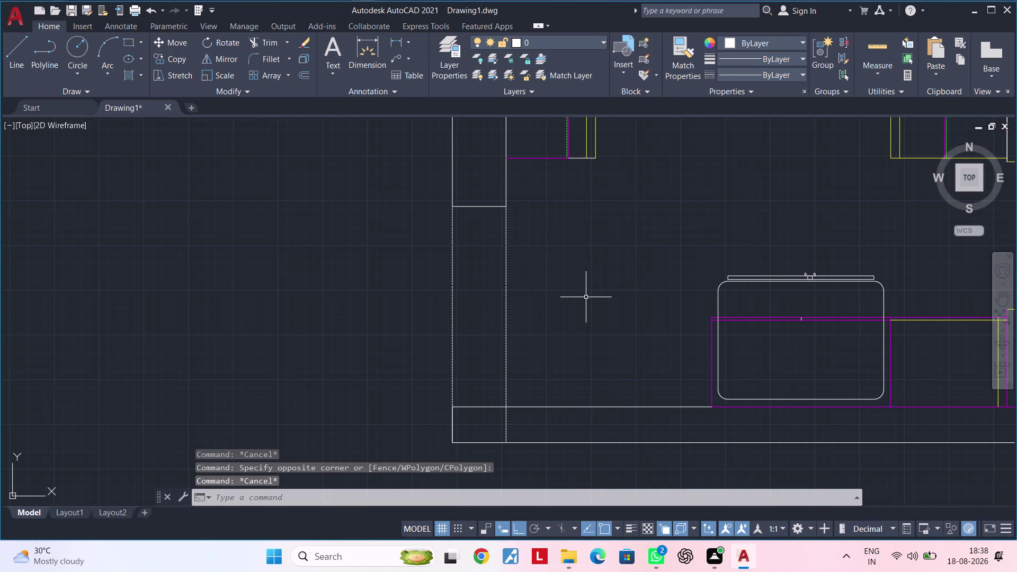
scroll(up, 3)
scroll(down, 3)
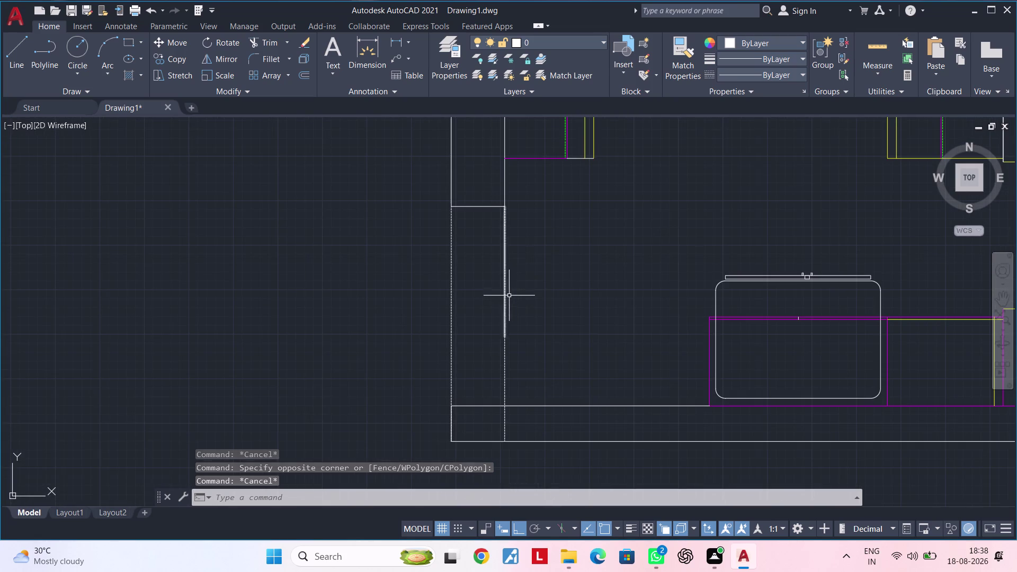
middle_drag(536, 293, 486, 291)
click(495, 282)
click(376, 301)
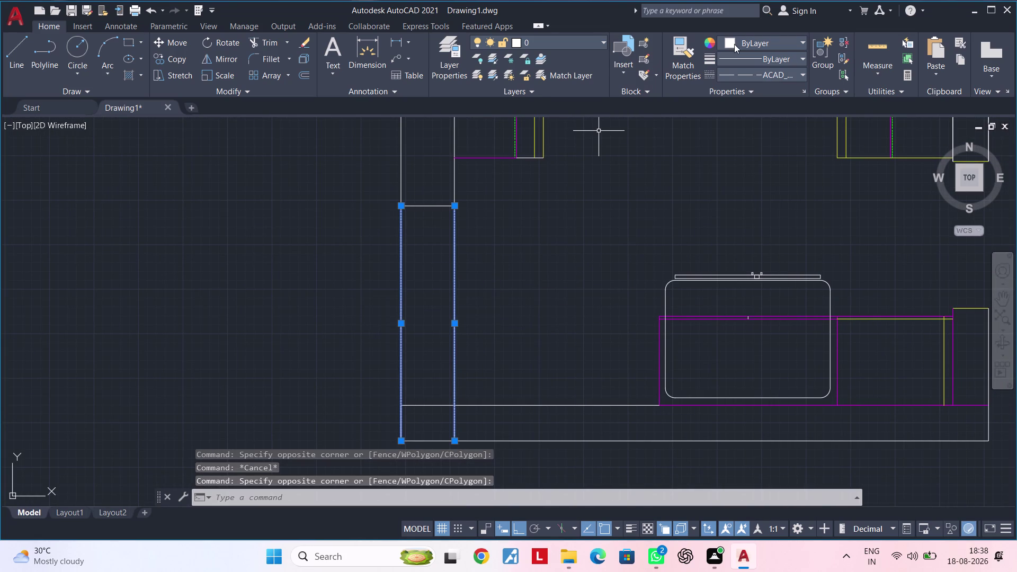
click(742, 41)
click(748, 115)
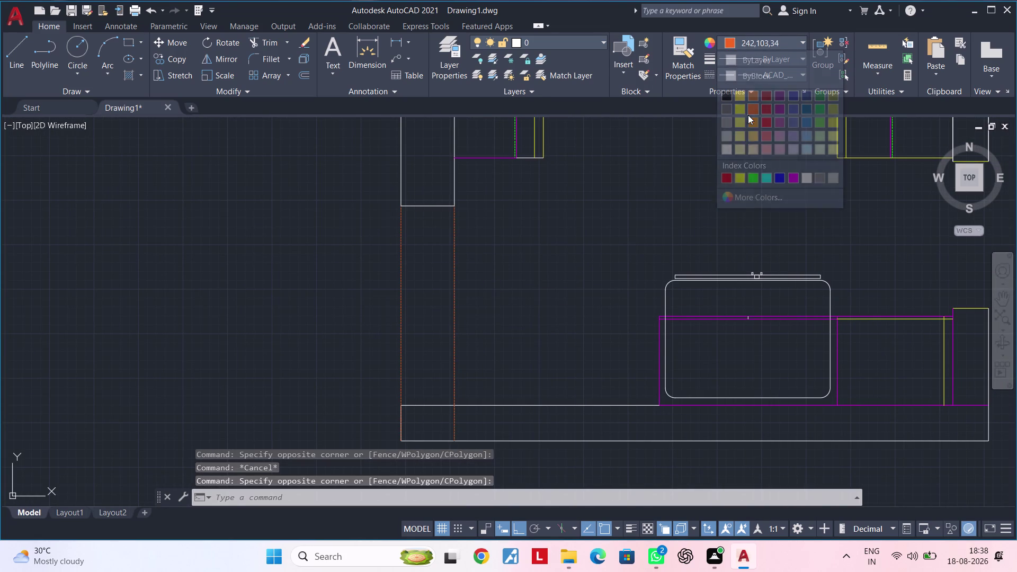
key(Escape)
Pan to the lower counter and select a vertical line to check it.
scroll(down, 3)
middle_drag(674, 224, 516, 246)
middle_drag(564, 232, 488, 257)
key(Escape)
key(Escape)
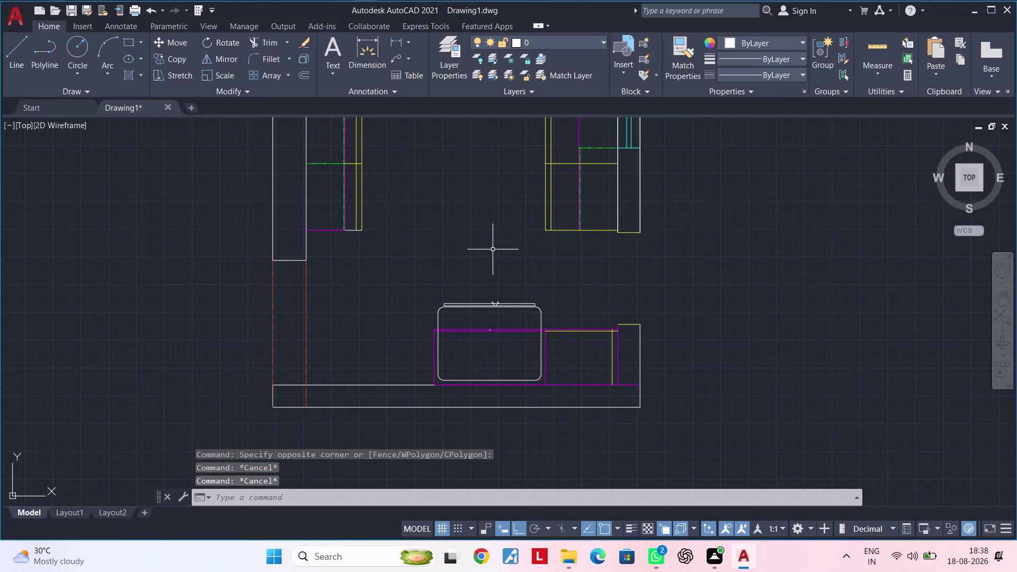
key(Escape)
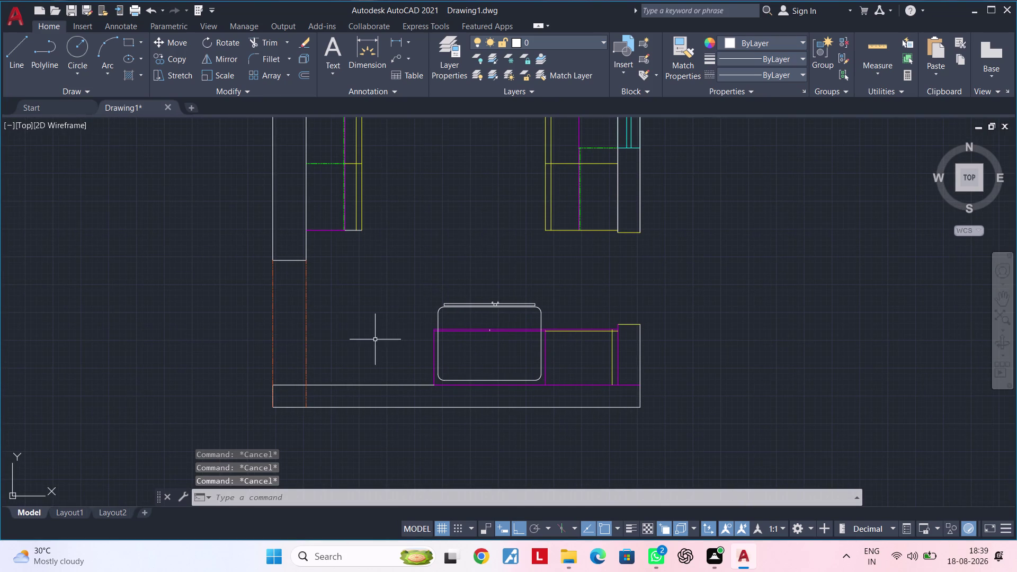
middle_drag(375, 340, 412, 302)
scroll(up, 3)
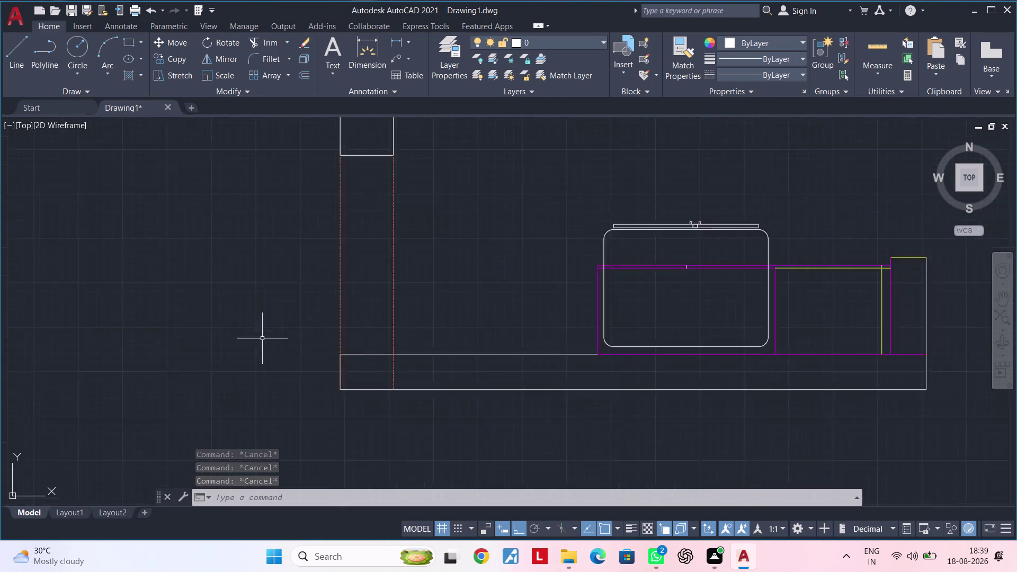
scroll(up, 3)
click(428, 343)
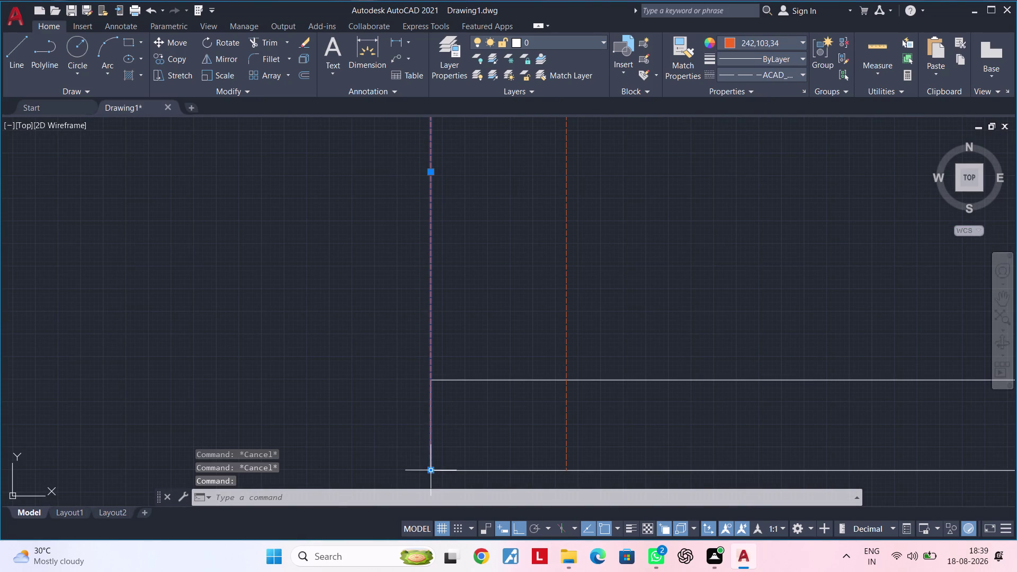
click(433, 471)
click(433, 378)
key(Escape)
scroll(down, 3)
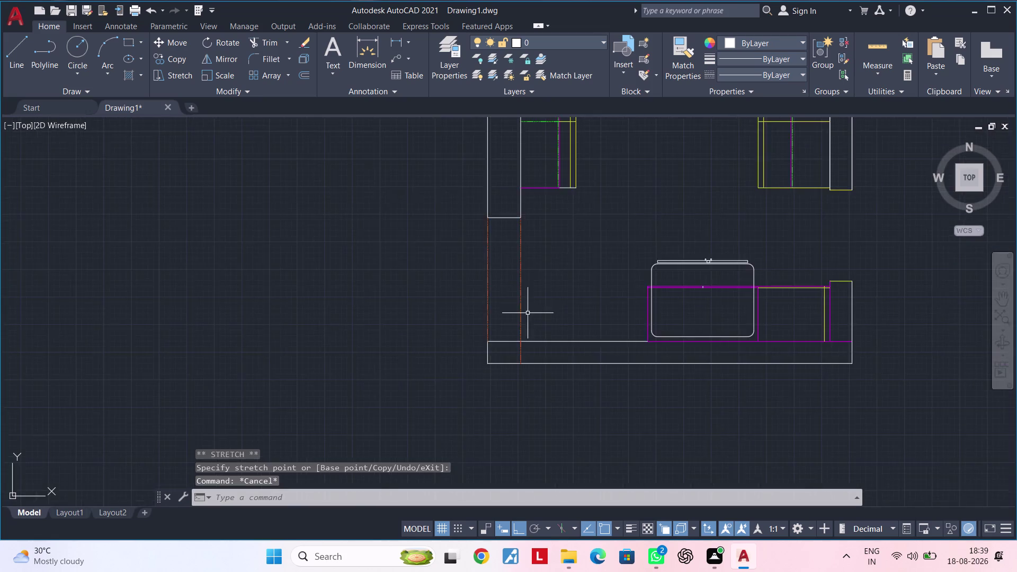
middle_drag(528, 312, 359, 322)
scroll(down, 3)
middle_drag(404, 307, 352, 322)
key(Escape)
middle_drag(386, 275, 328, 303)
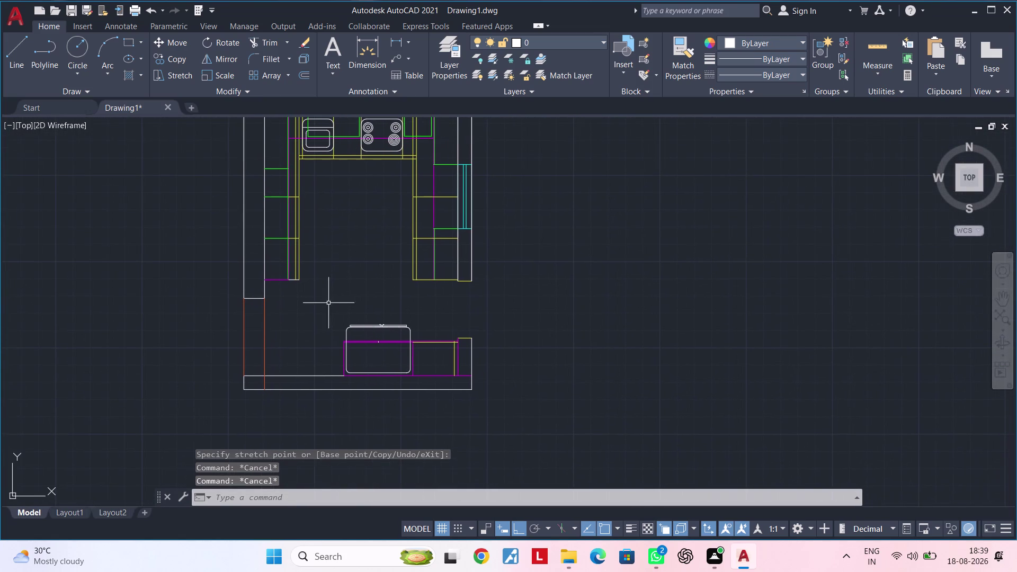
key(Escape)
key(Escape)
key(Escape)
key(Escape)
key(Escape)
key(Escape)
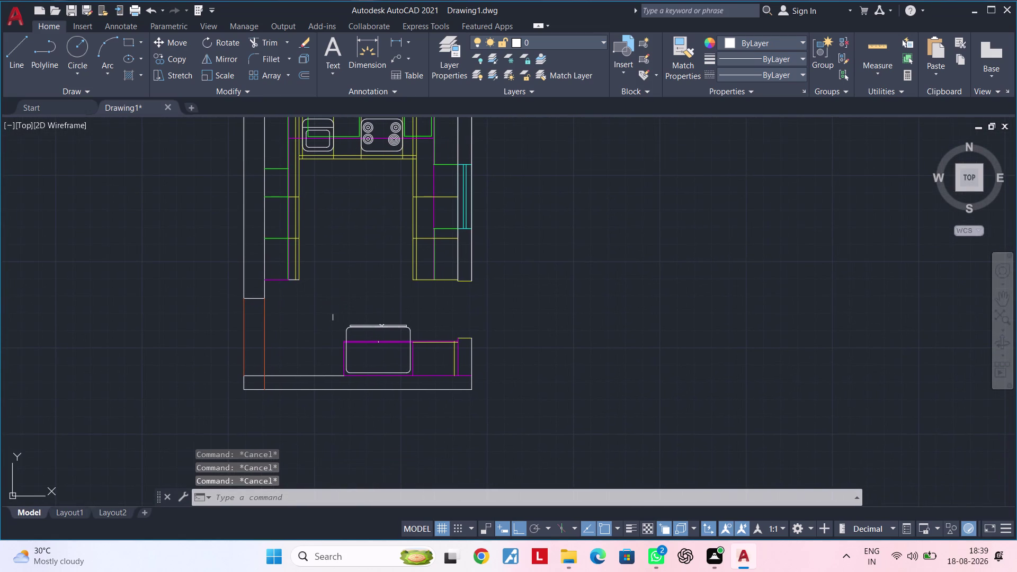
key(Escape)
key(Escape)
key(Escape)
key(Escape)
key(Escape)
middle_drag(351, 276, 275, 334)
middle_drag(285, 324, 385, 369)
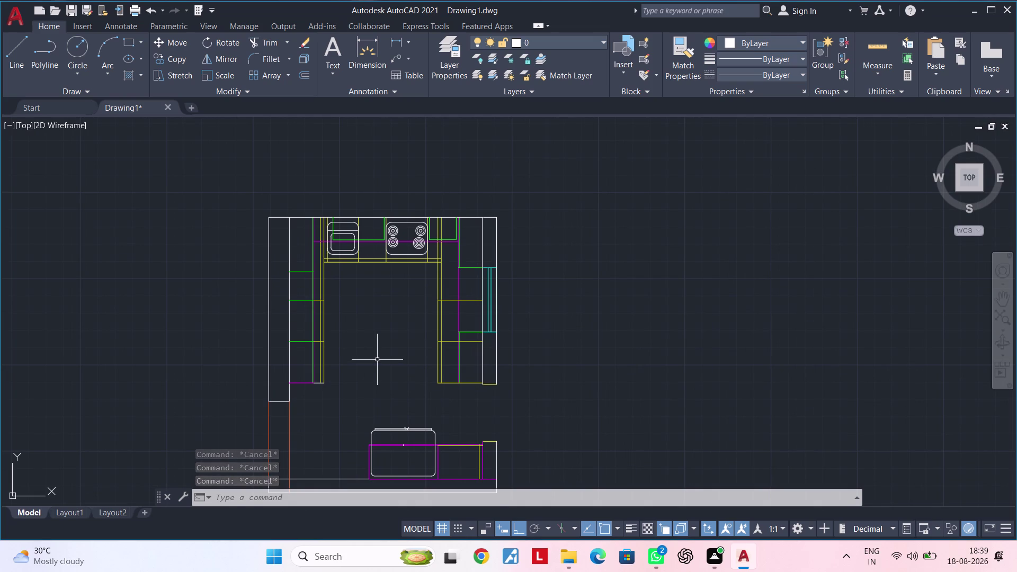
key(Escape)
key(Escape)
key(Escape)
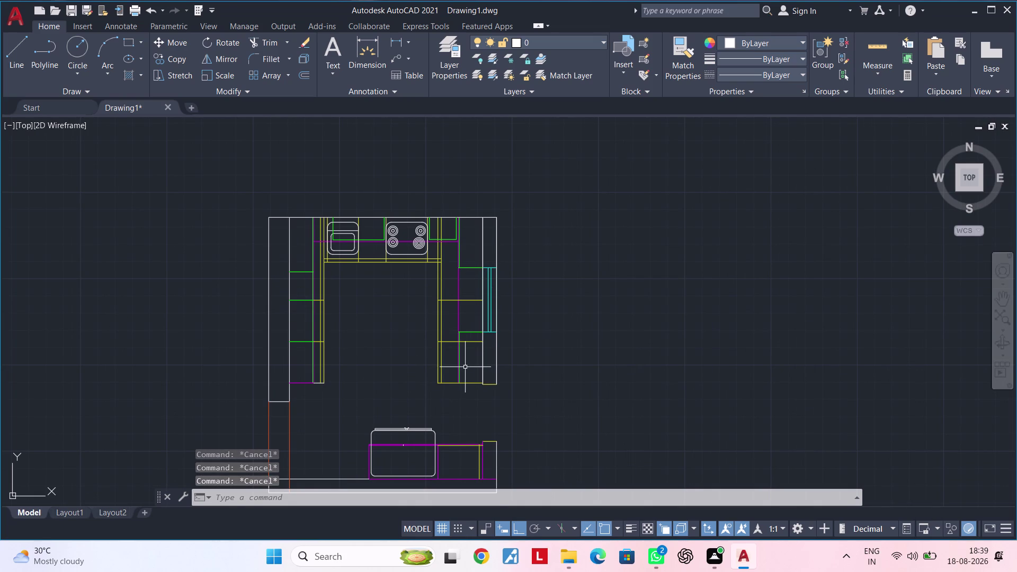
middle_drag(465, 367, 463, 274)
scroll(up, 3)
middle_drag(498, 316, 422, 318)
scroll(up, 3)
key(Escape)
key(Escape)
middle_drag(600, 335, 407, 312)
key(Escape)
key(Escape)
key(l)
key(space)
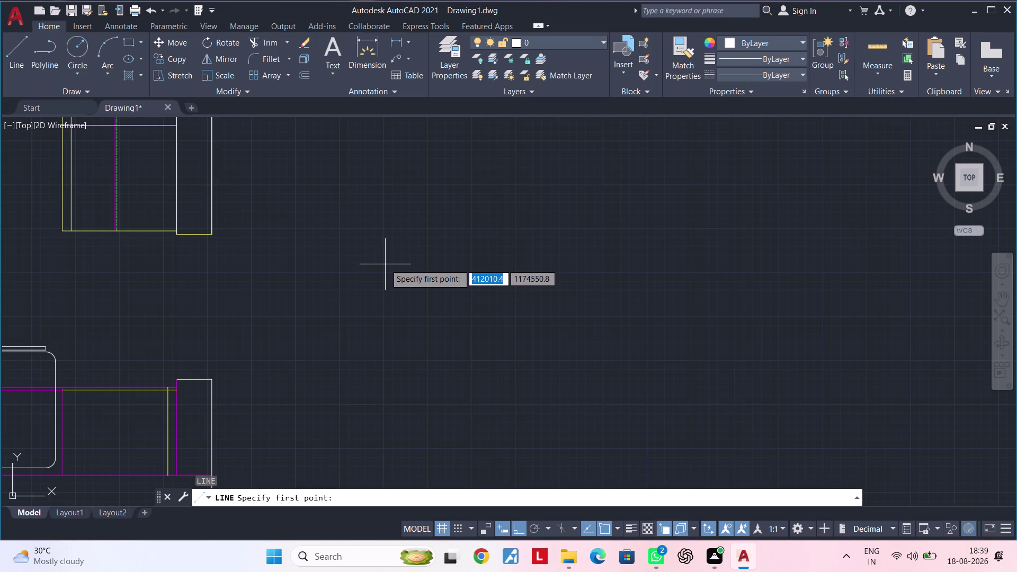
key(Escape)
key(Escape)
key(Escape)
key(Escape)
key(Escape)
key(Escape)
key(Escape)
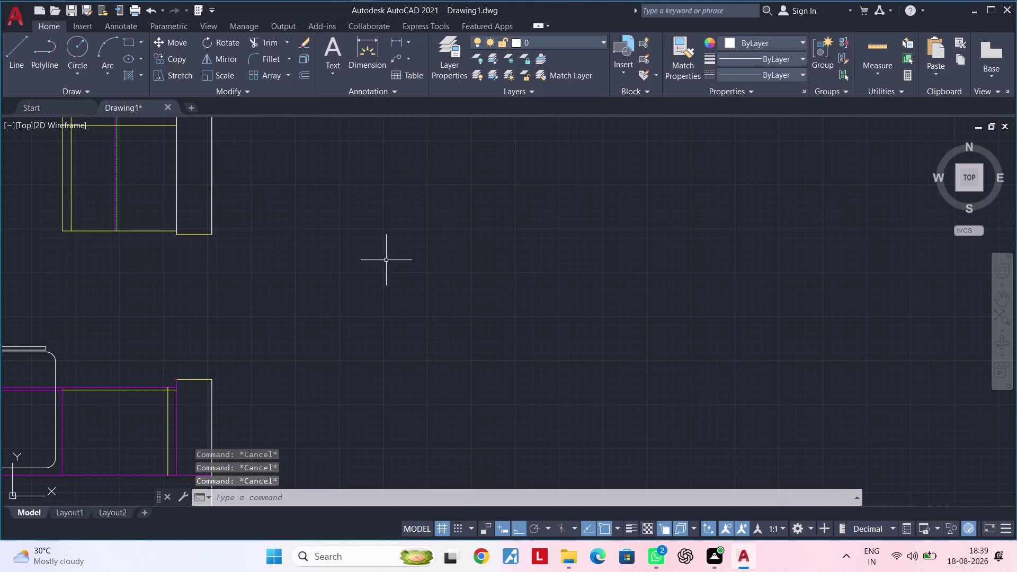
key(space)
middle_drag(329, 266, 514, 274)
scroll(up, 3)
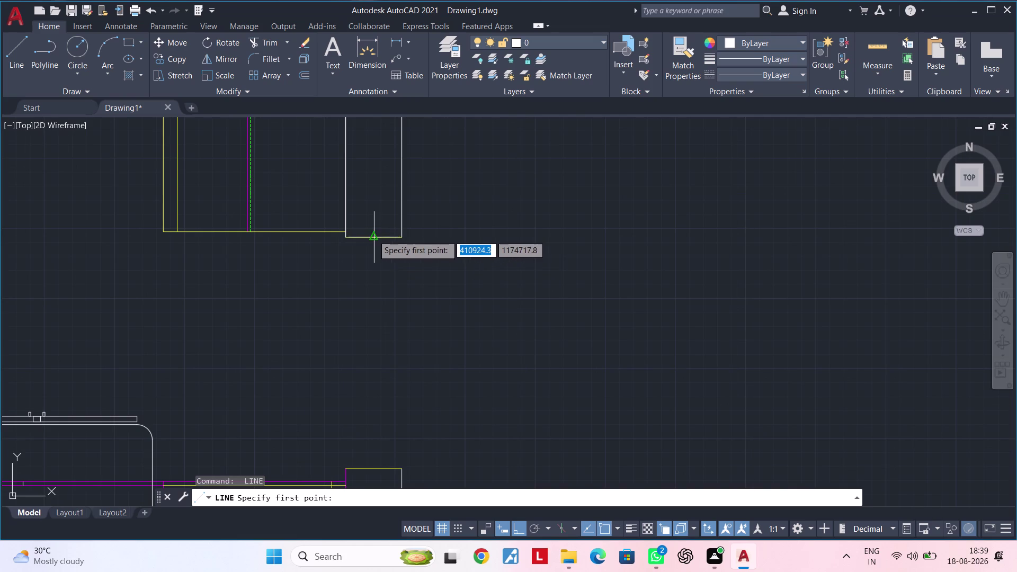
scroll(up, 3)
key(Escape)
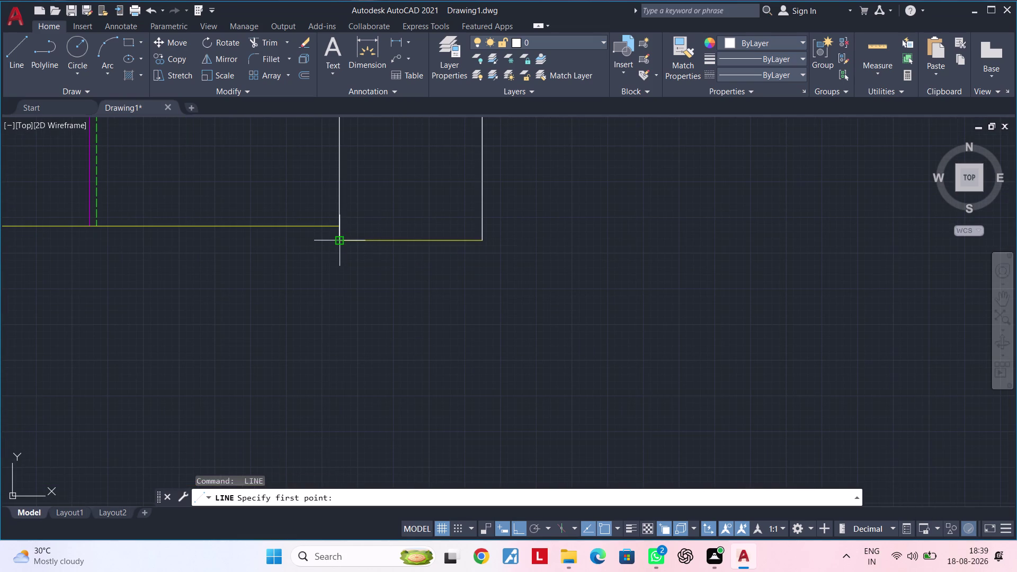
key(Escape)
text(rec)
key(space)
click(340, 243)
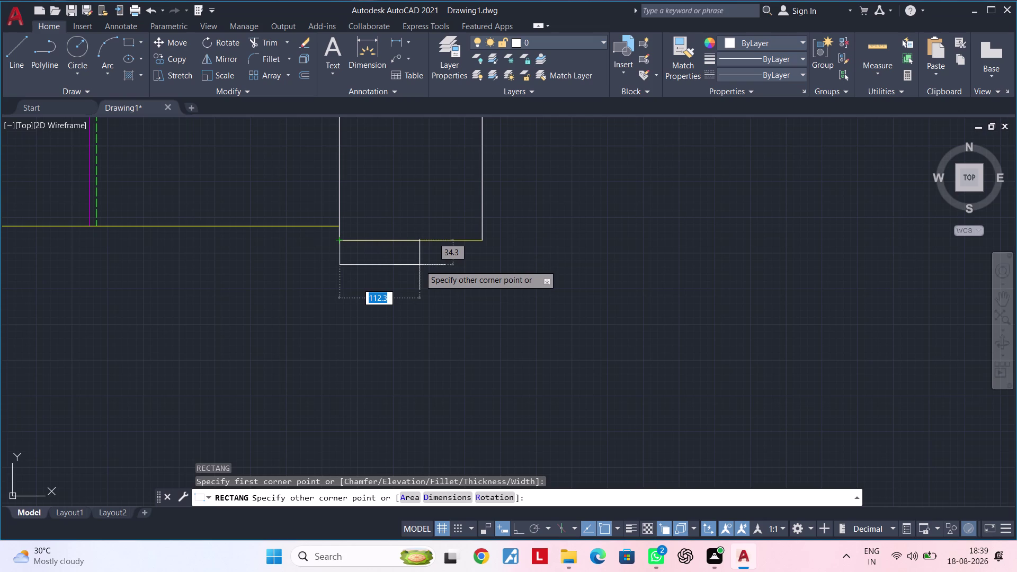
Draw a small 100-wide rectangle just below the right tall cabinet's lower-left corner.
key(Escape)
key(Escape)
key(Escape)
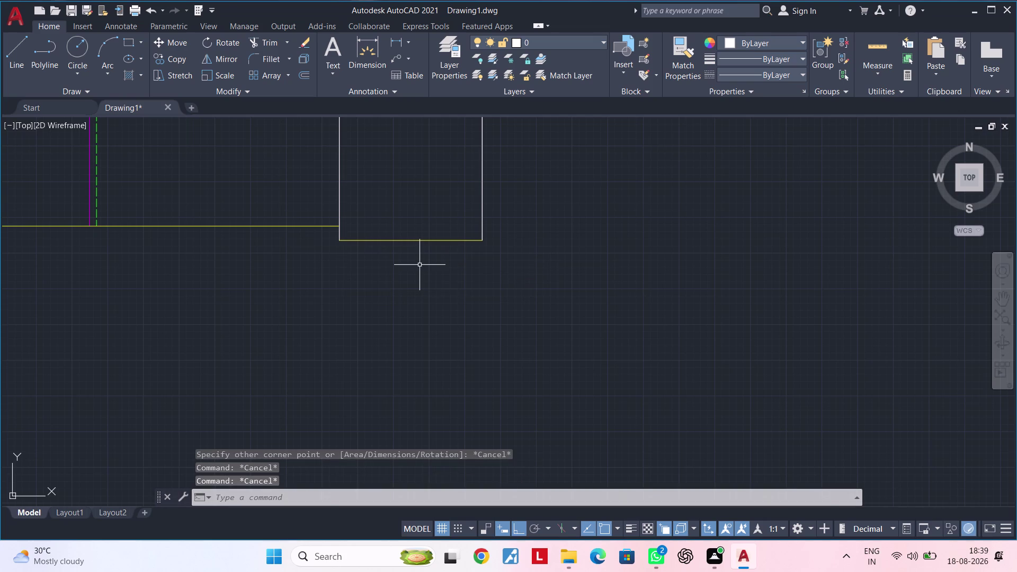
text(rec)
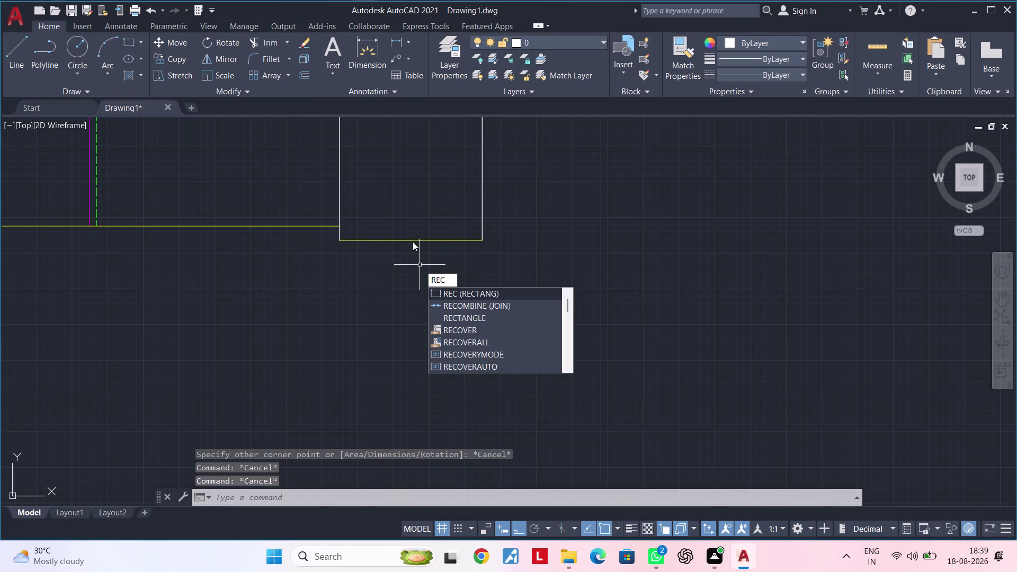
key(space)
click(415, 241)
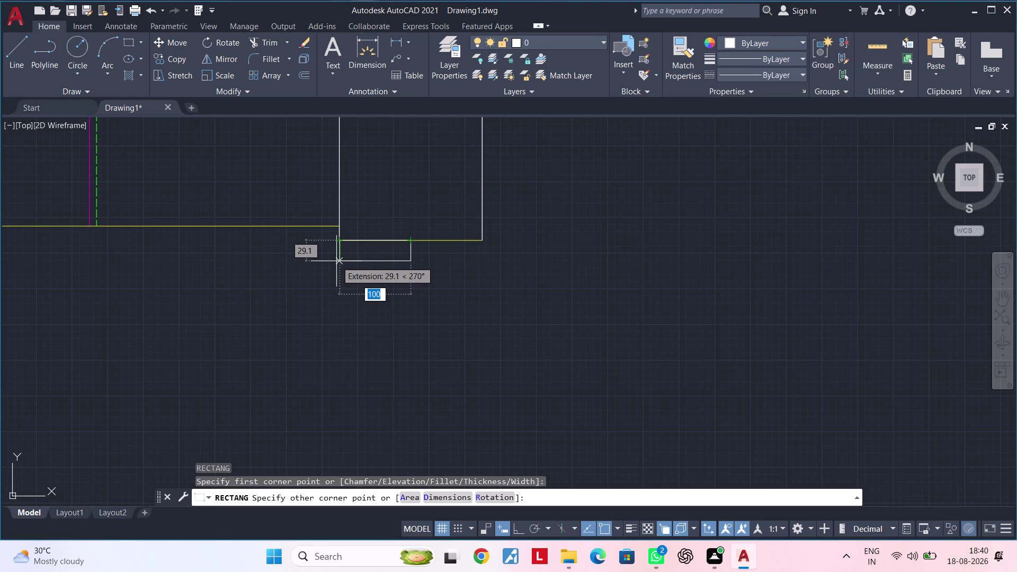
click(336, 261)
key(Escape)
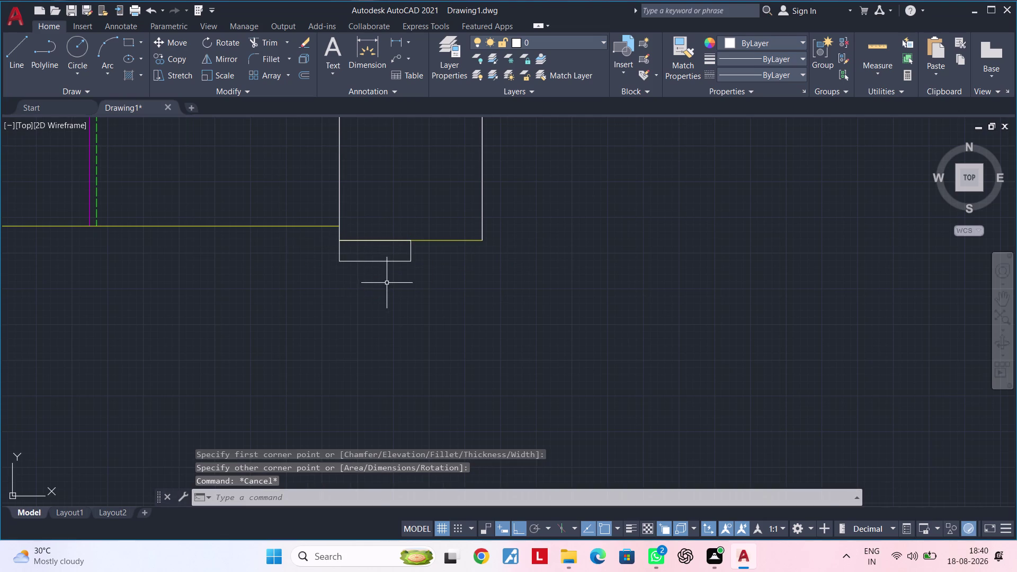
middle_drag(417, 283, 474, 268)
Select the new small rectangle and start copying it.
click(457, 247)
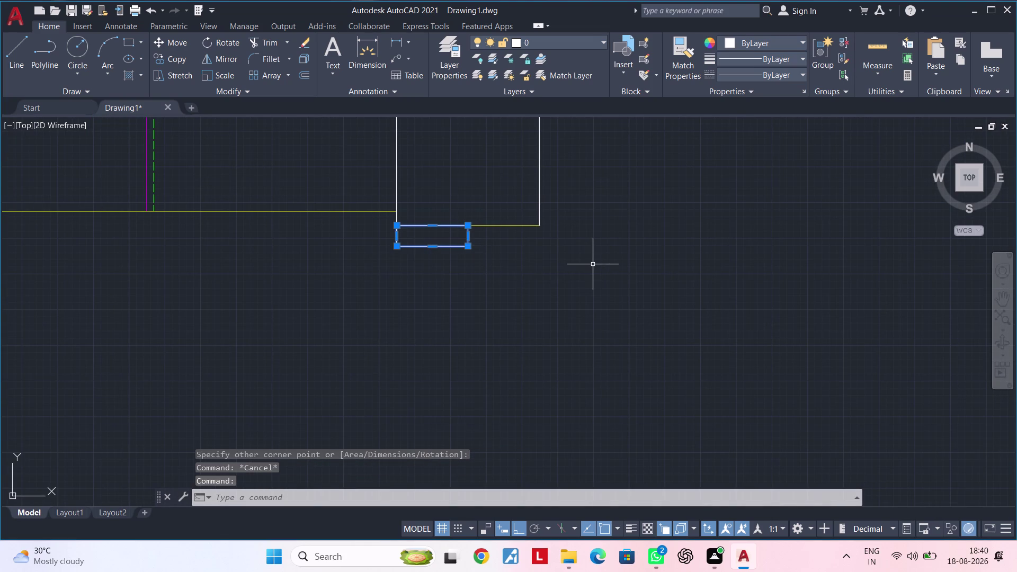
text(co)
key(space)
Pick the rectangle's corner as a copy base point, then cancel the copy.
scroll(down, 3)
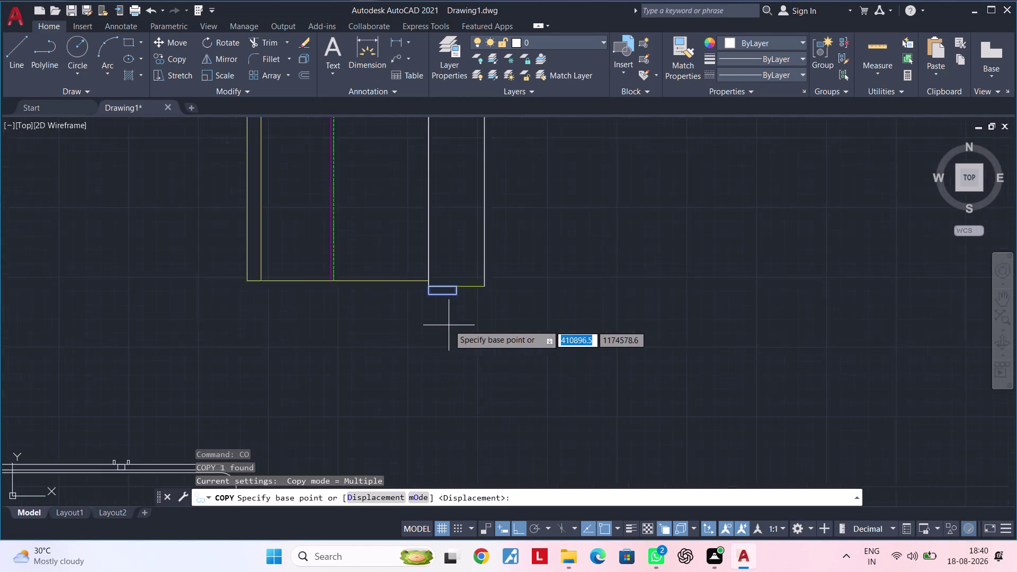
middle_drag(449, 325, 449, 299)
scroll(up, 3)
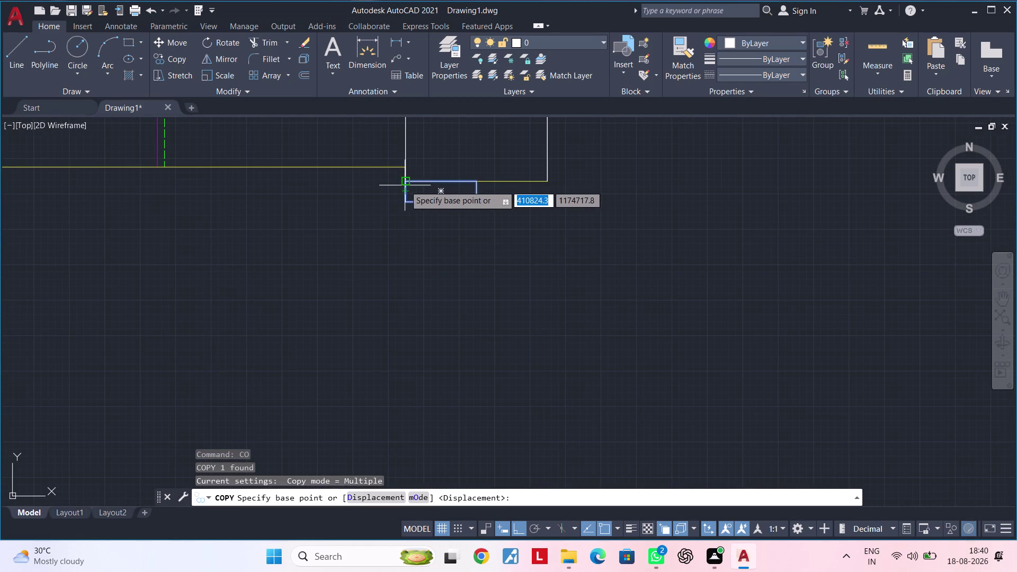
click(408, 182)
scroll(down, 3)
middle_drag(443, 411, 465, 294)
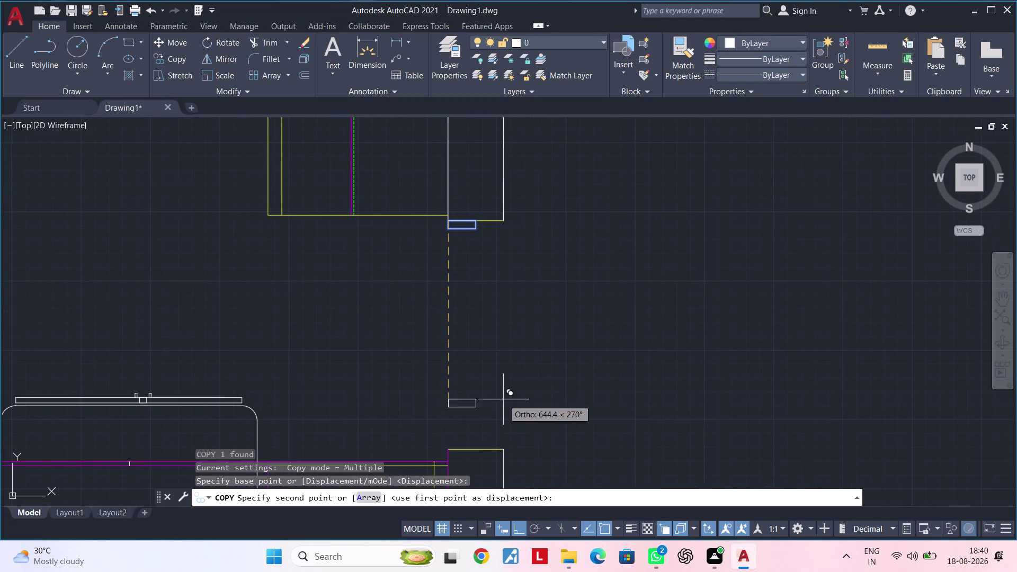
key(Escape)
Window-select the small rectangle again and start COPY (CO).
scroll(up, 3)
middle_drag(446, 249, 401, 310)
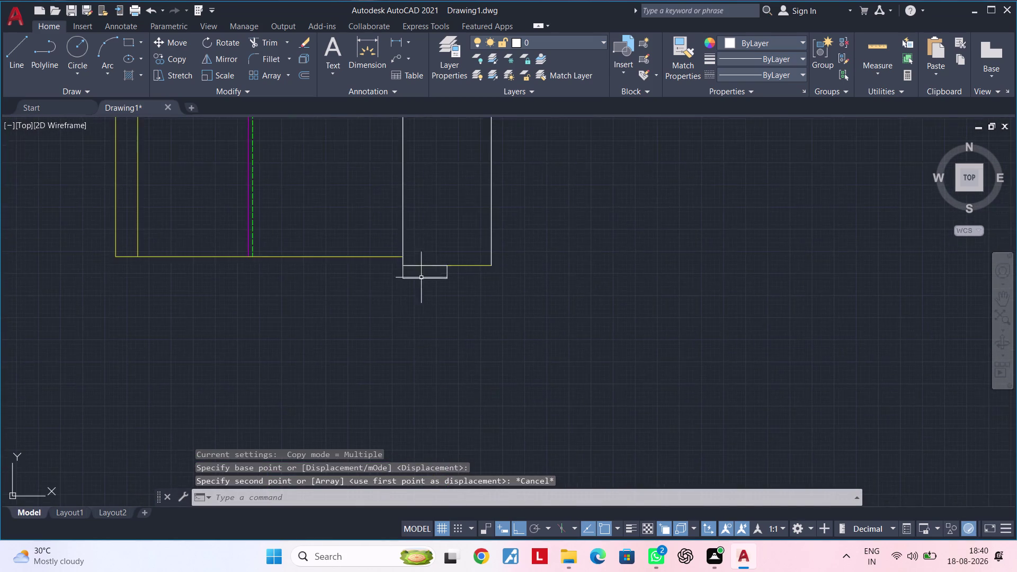
scroll(up, 3)
click(373, 267)
click(480, 298)
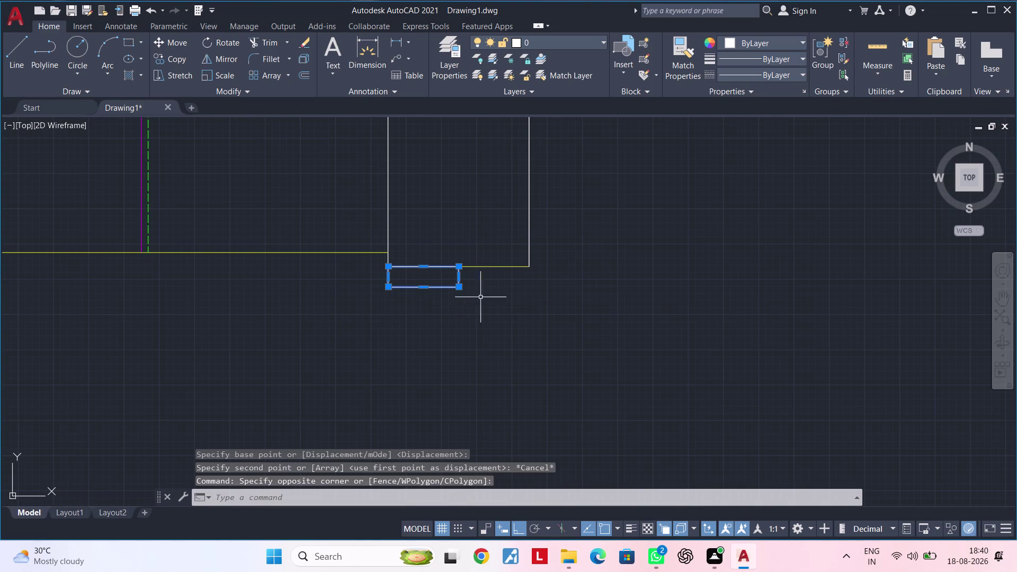
text(co)
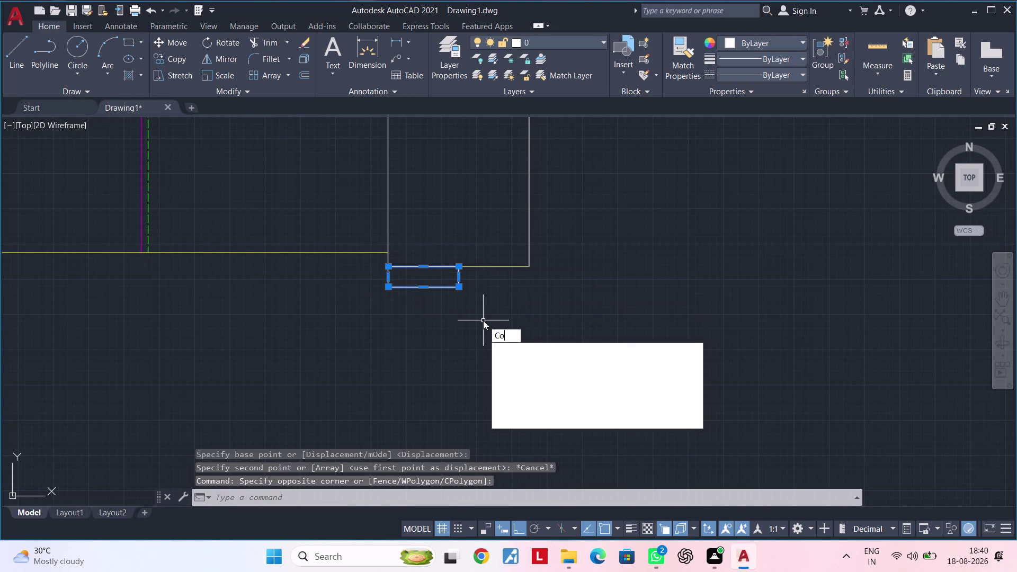
key(b)
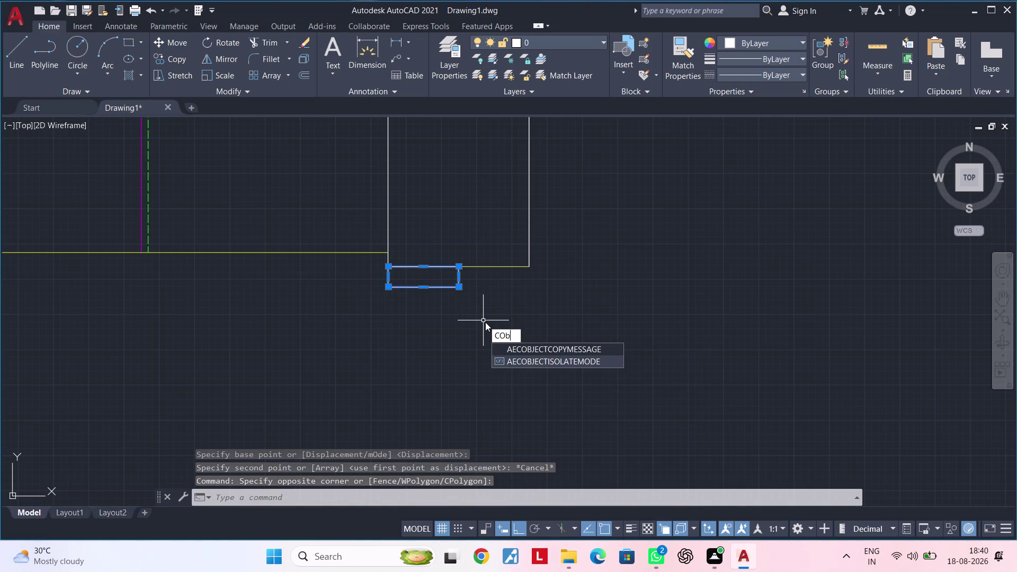
key(BackSpace)
key(space)
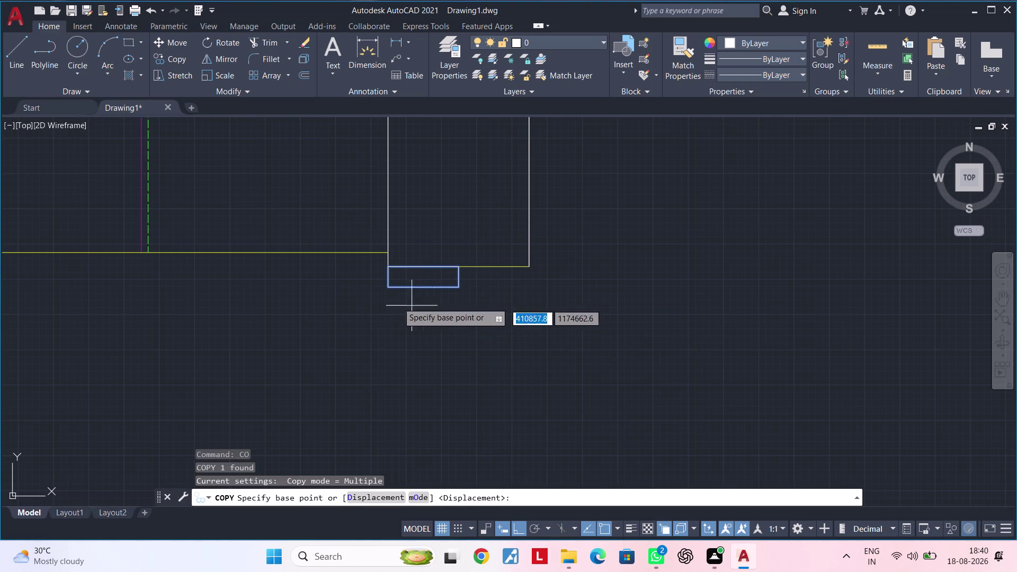
Copy the rectangle from its corner straight down onto the lower cabinet's top corner.
drag(386, 285, 386, 291)
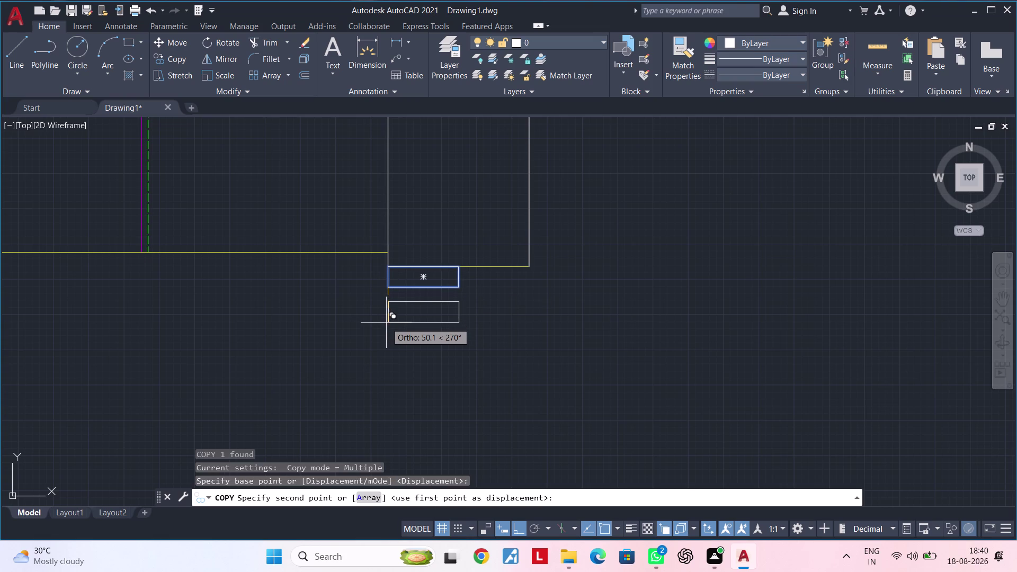
scroll(down, 3)
middle_drag(390, 378, 394, 370)
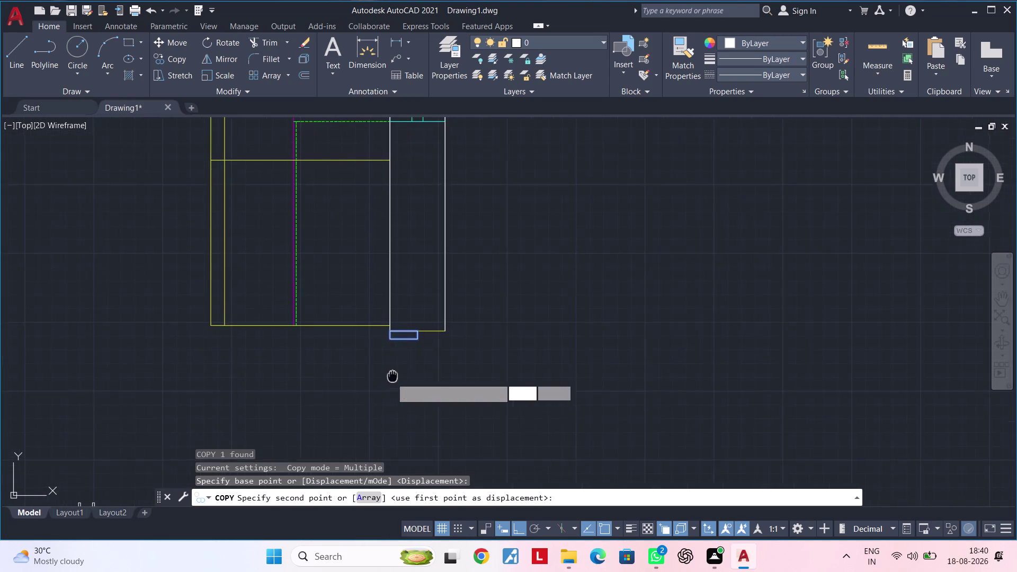
middle_drag(394, 370, 411, 231)
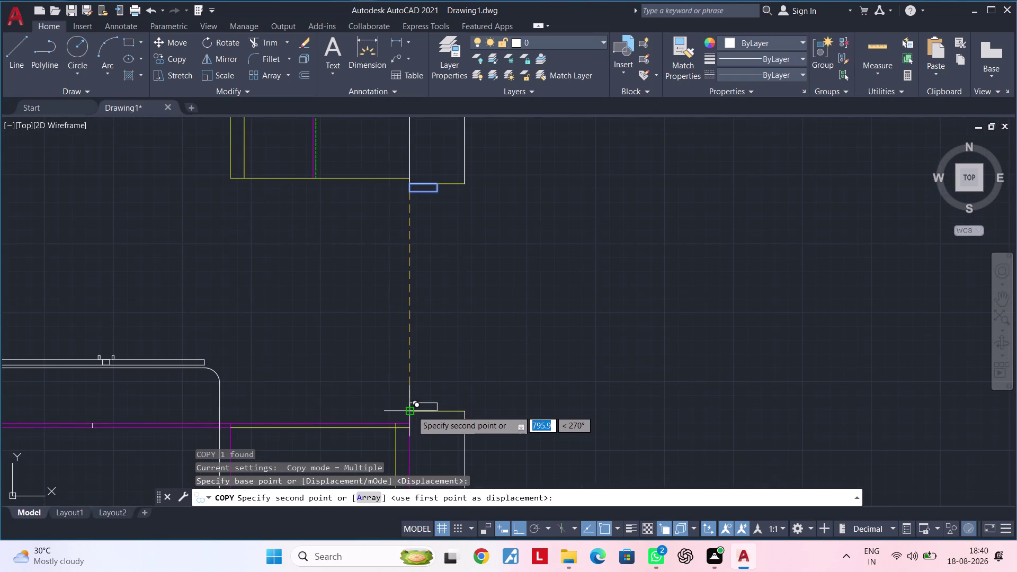
scroll(up, 3)
click(403, 413)
scroll(down, 3)
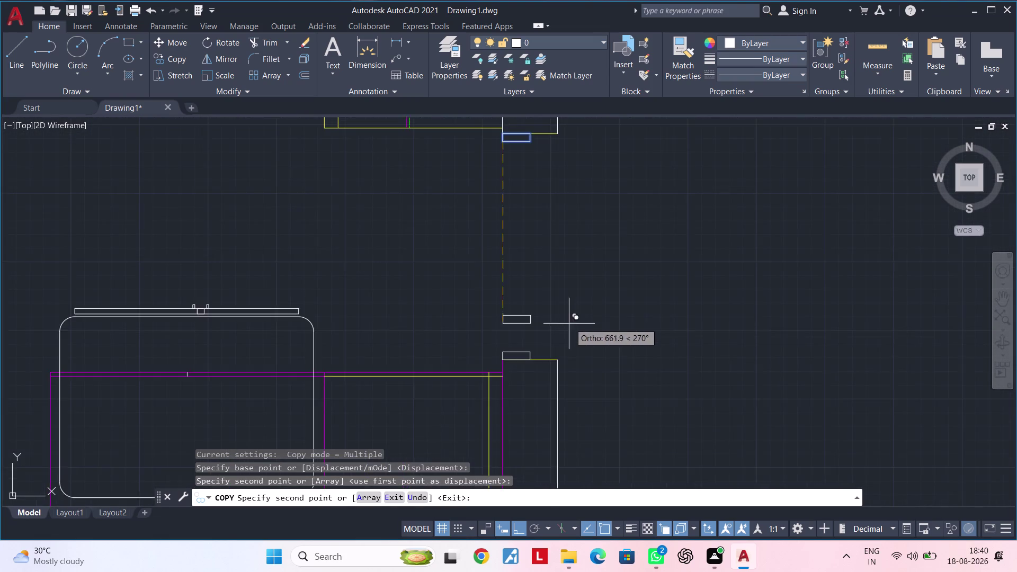
middle_drag(572, 321, 443, 297)
key(Escape)
key(Escape)
Pan over the cabinets and clear any pending commands.
middle_drag(446, 295, 445, 359)
scroll(down, 3)
middle_drag(446, 343, 470, 317)
key(Escape)
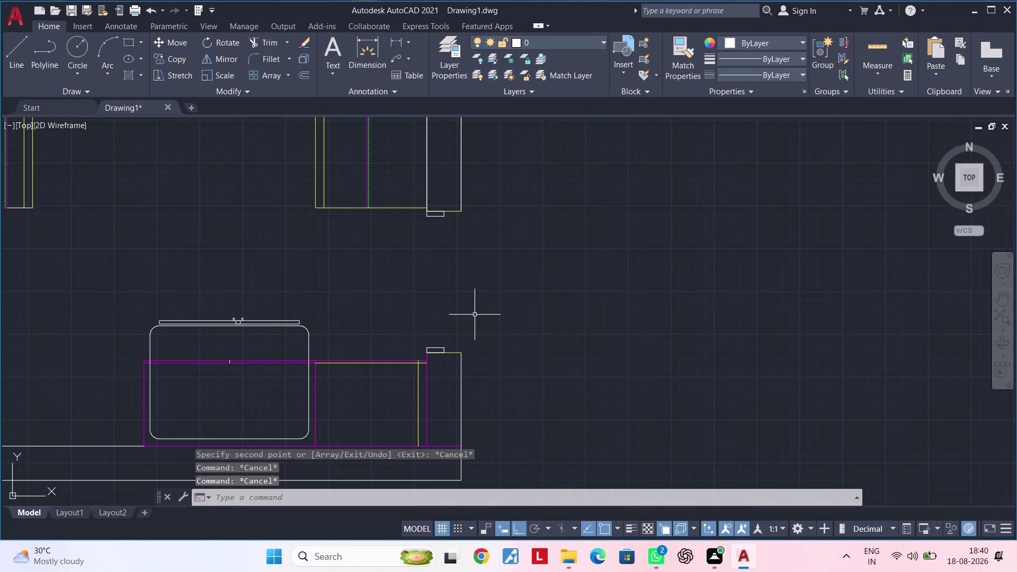
key(Escape)
key(Escape)
key(Escape)
key(Escape)
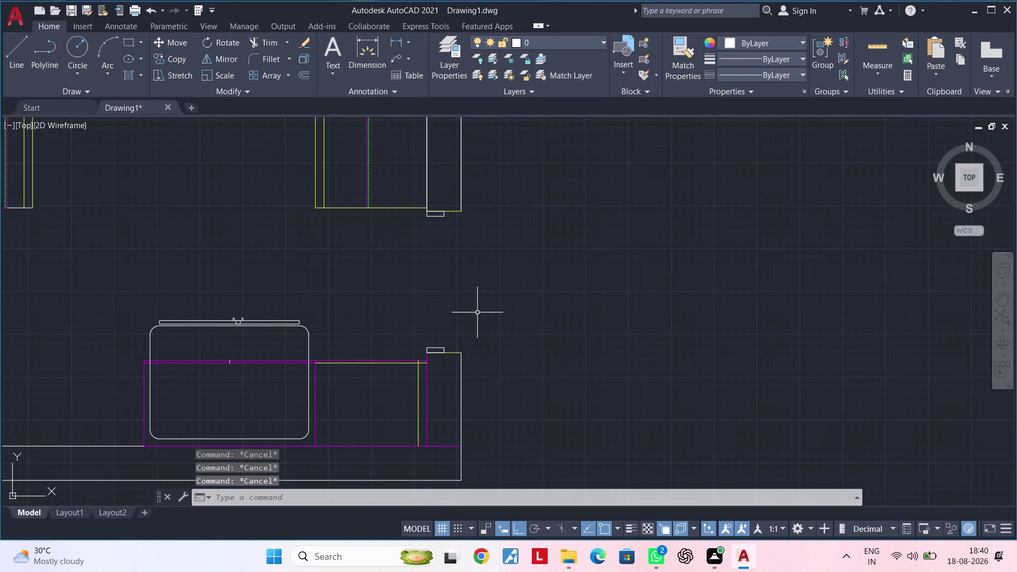
key(Escape)
key(Escape)
key(Escape)
key(Escape)
key(Escape)
key(Escape)
scroll(up, 3)
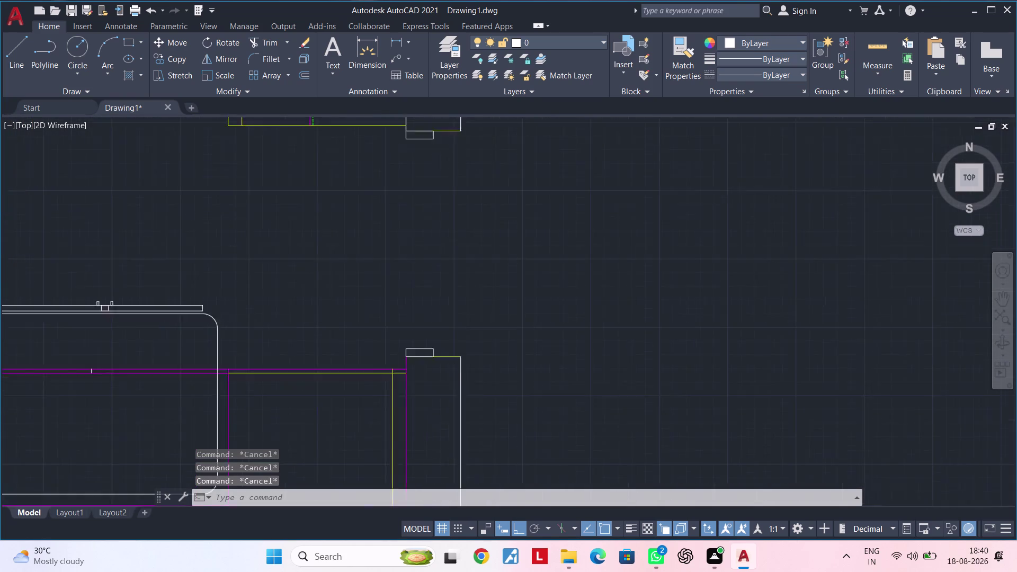
Draw an 825-long horizontal line starting at the copied rectangle.
scroll(up, 3)
middle_drag(451, 353, 443, 327)
key(Escape)
key(Escape)
text(l)
key(space)
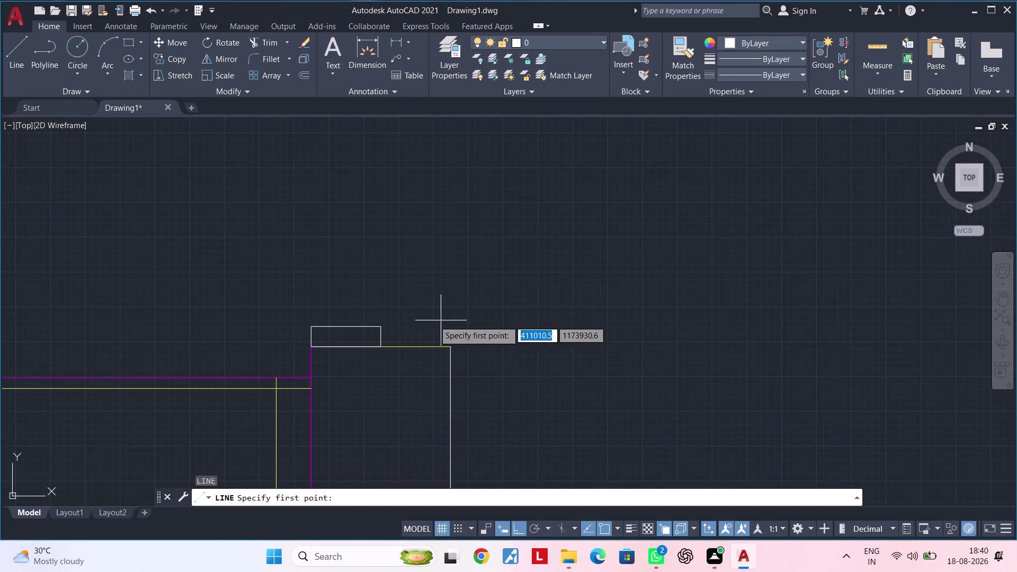
click(383, 325)
middle_drag(971, 319, 913, 317)
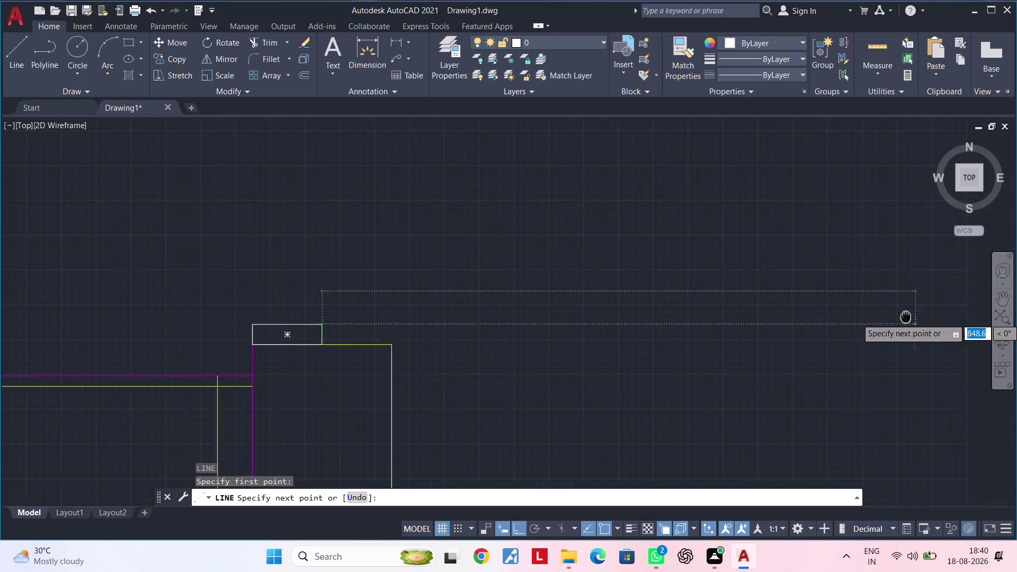
middle_drag(913, 316, 726, 316)
scroll(down, 3)
scroll(down, 3)
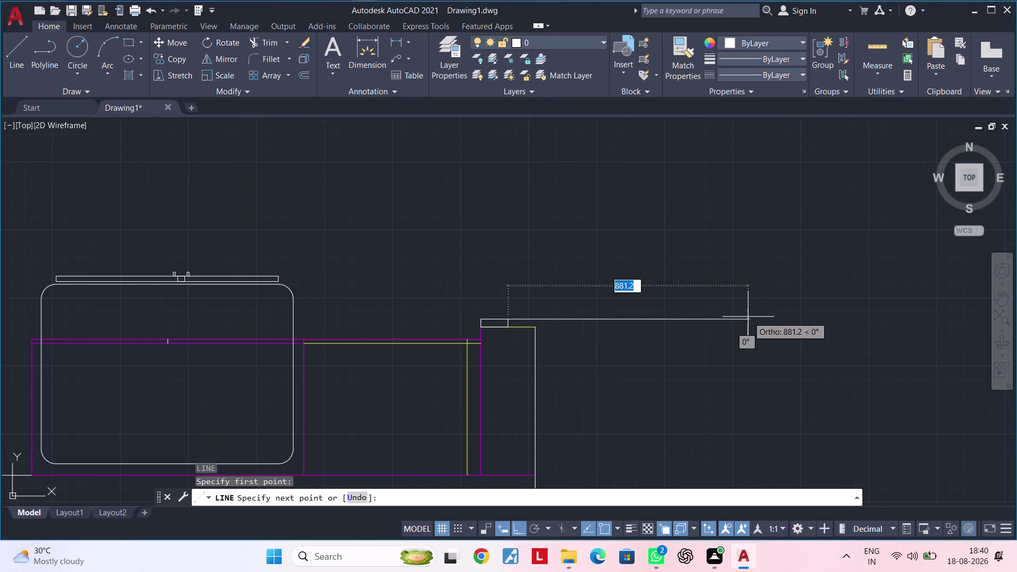
text(82)
text(5)
key(Return)
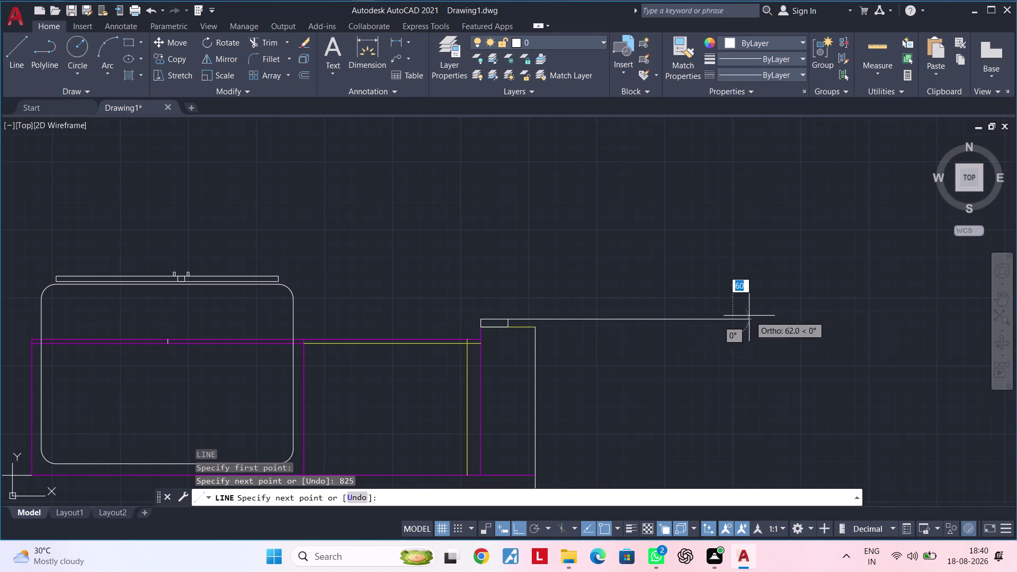
key(Escape)
key(Escape)
Offset the new line 20 units upward to create a parallel line.
middle_drag(650, 342, 623, 367)
key(Escape)
key(Escape)
text(of)
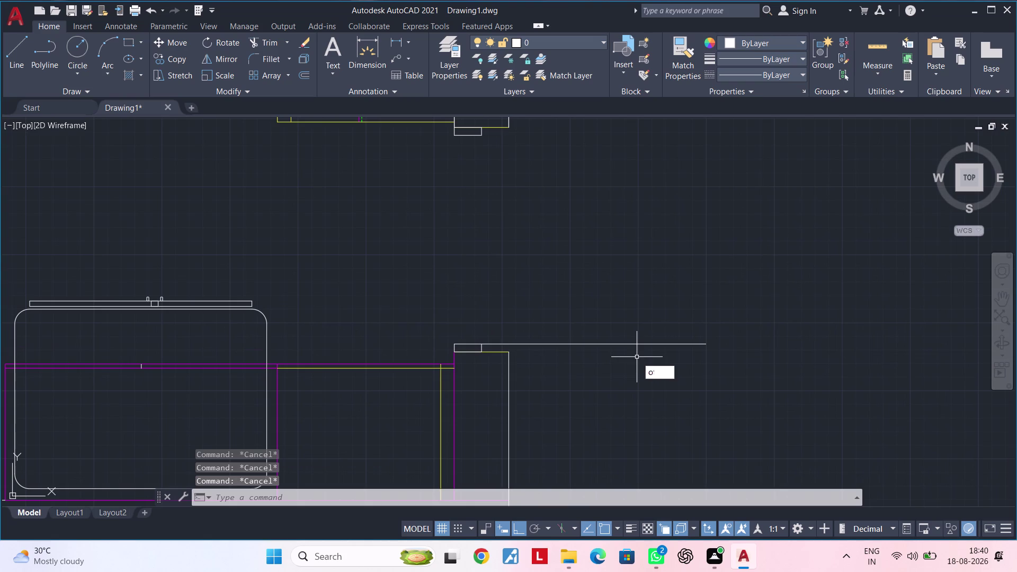
key(space)
text(20)
key(Return)
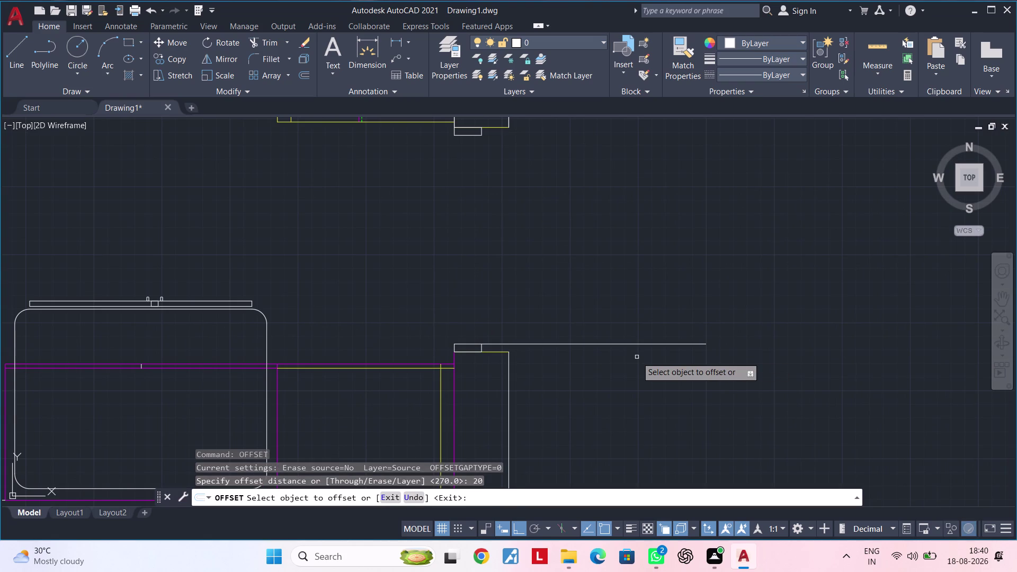
click(594, 345)
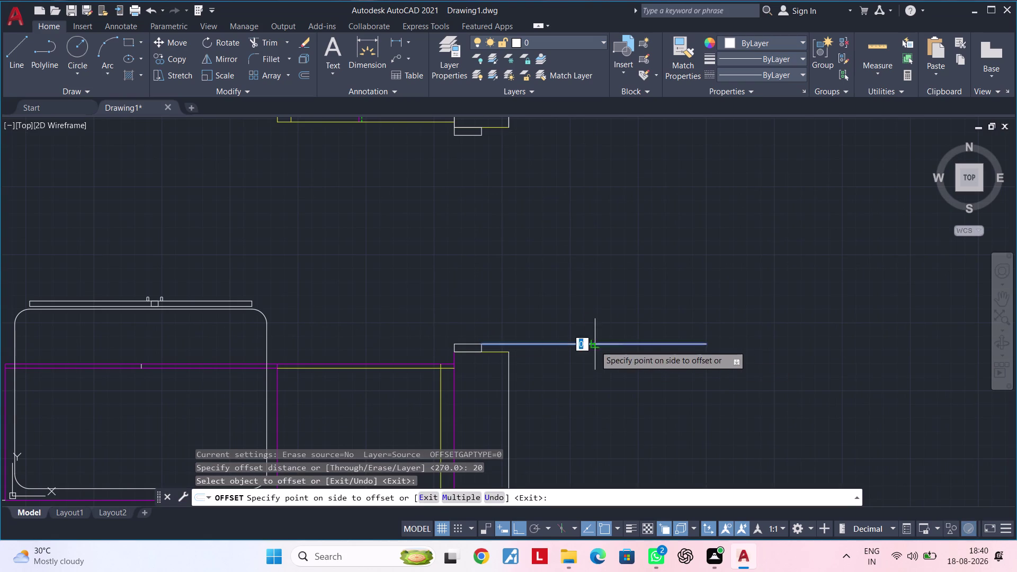
click(594, 308)
scroll(up, 3)
middle_drag(528, 342, 586, 334)
scroll(up, 3)
key(Escape)
Start another line, cancel it, and zoom out over the kitchen layout.
key(Escape)
key(Escape)
text(l)
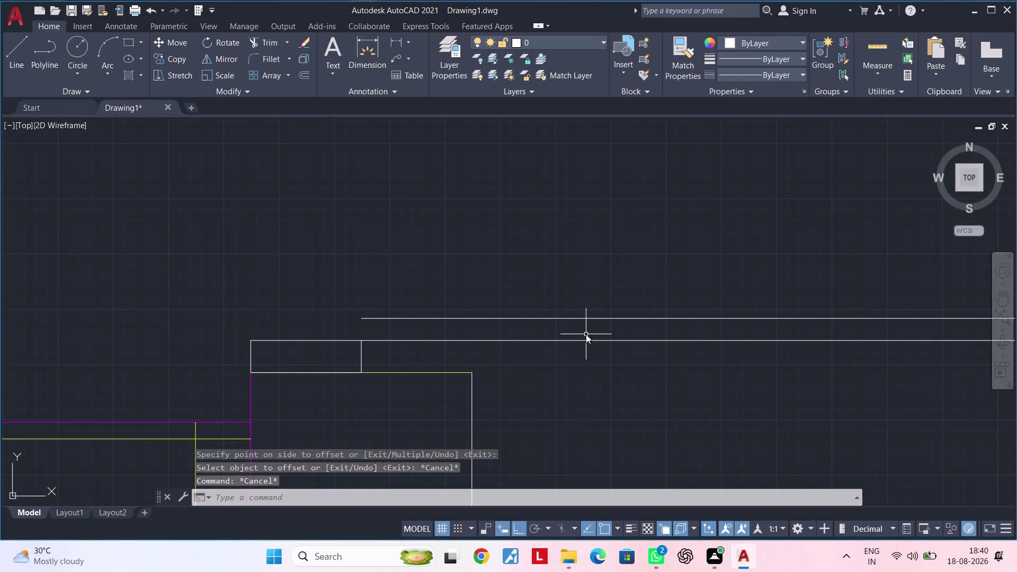
key(space)
click(362, 317)
click(359, 343)
key(Escape)
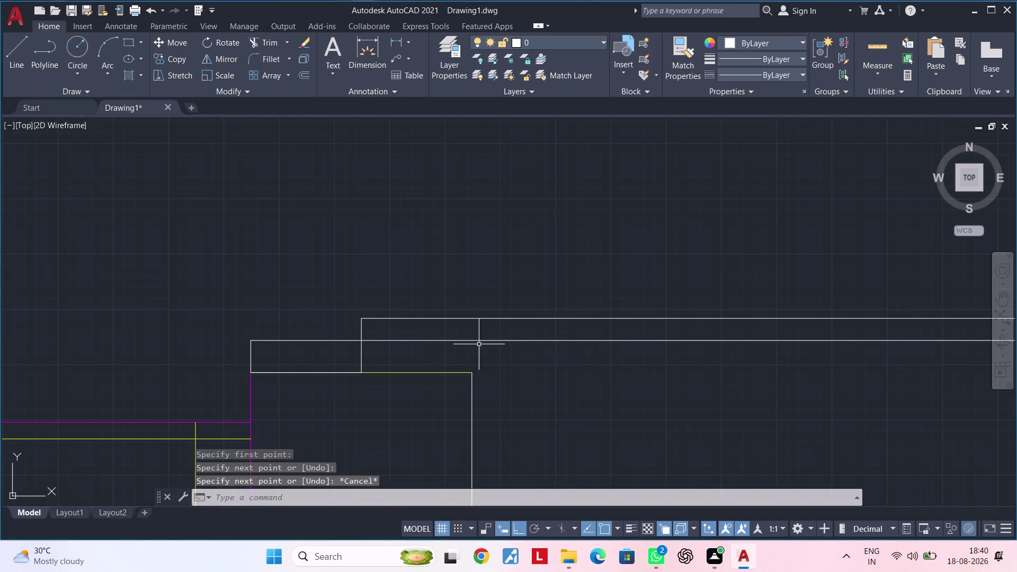
scroll(down, 3)
middle_drag(561, 346, 482, 363)
key(Escape)
middle_drag(560, 326, 559, 349)
Draw a circle centred on the lower rectangle, its radius reaching the upper rectangle.
key(Escape)
key(Escape)
key(Escape)
key(c)
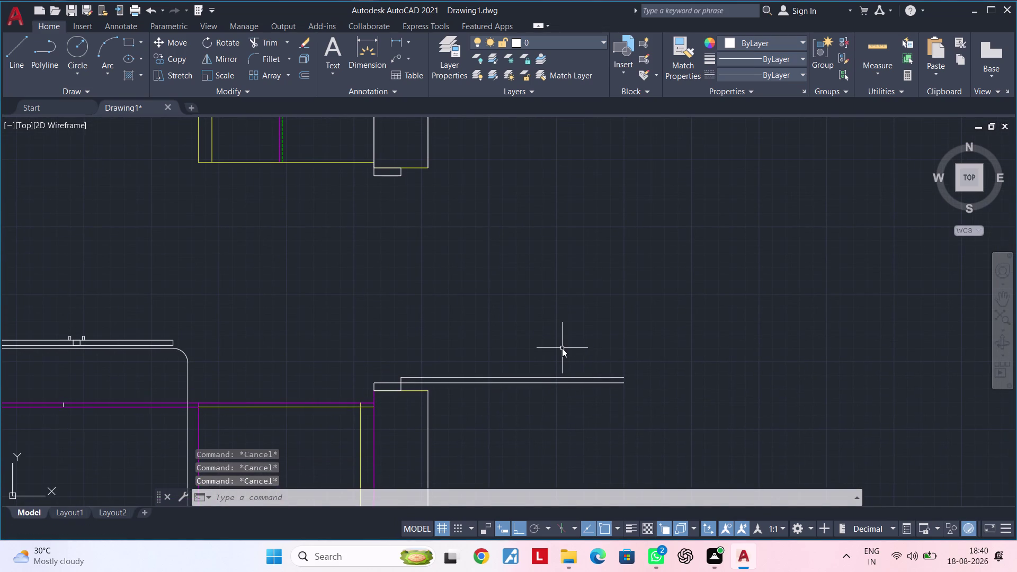
key(space)
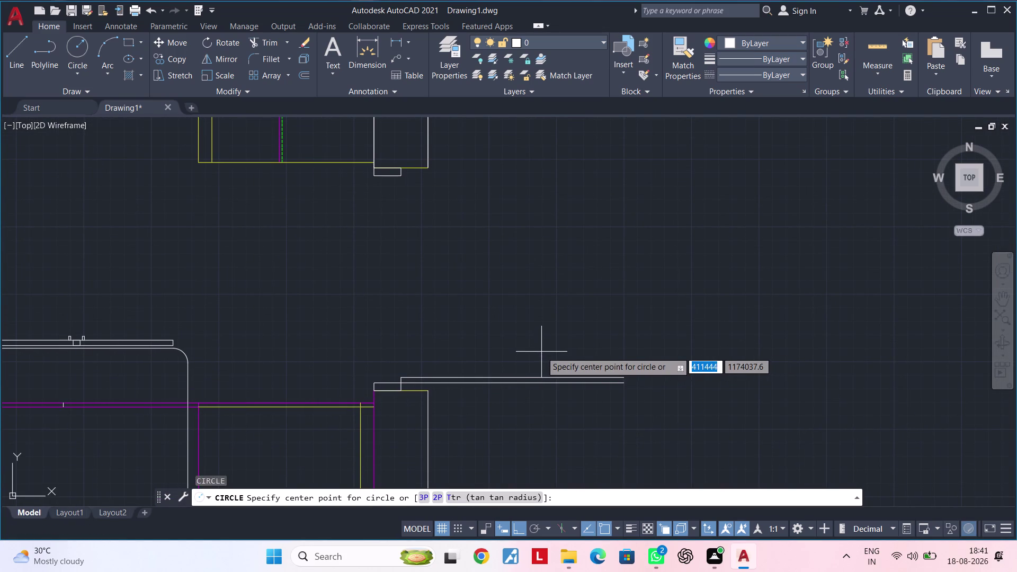
click(401, 381)
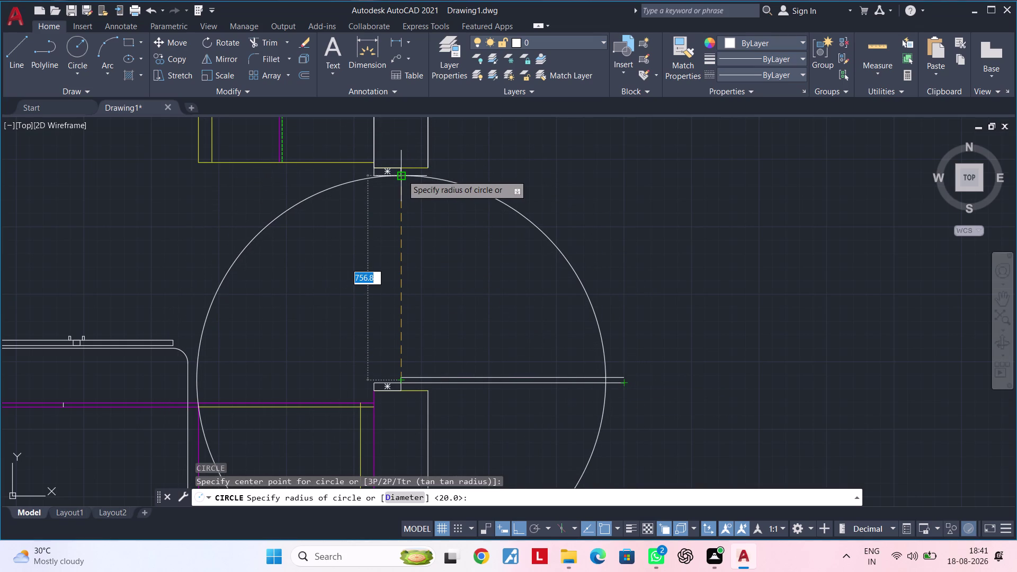
scroll(up, 3)
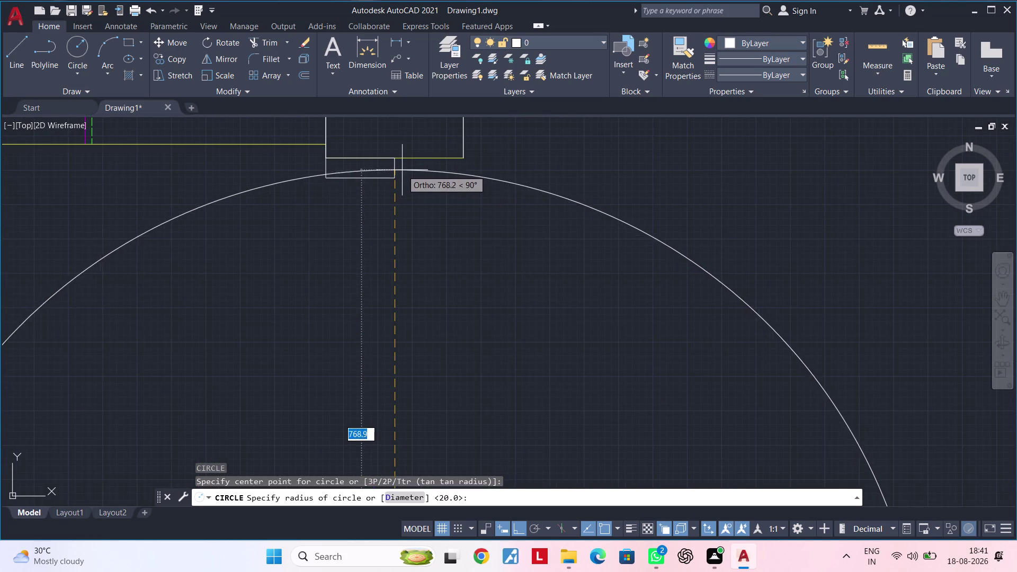
click(397, 159)
scroll(down, 3)
middle_drag(406, 236, 443, 197)
key(Escape)
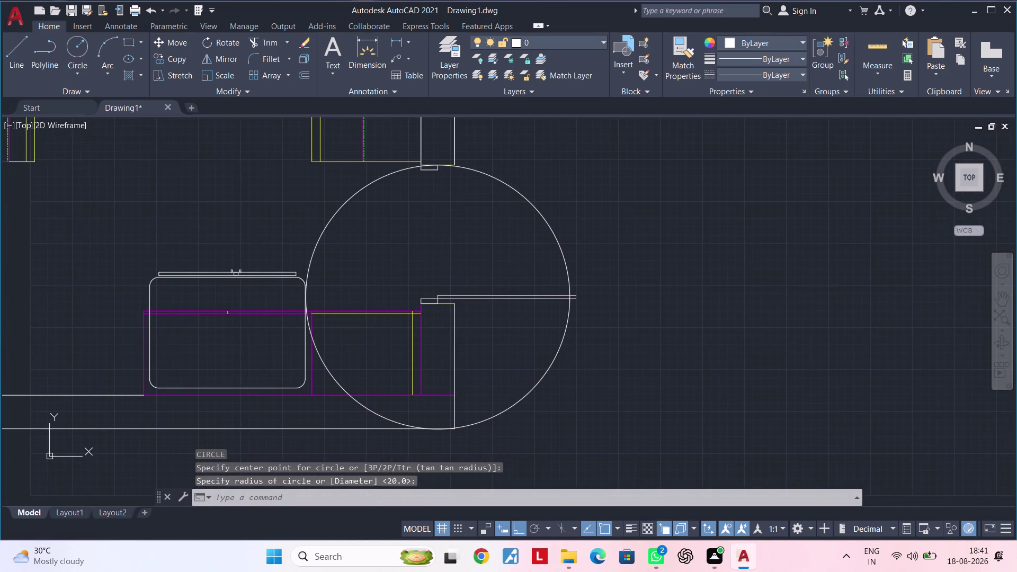
key(Escape)
key(Escape)
Start the TRIM command on the new circle.
key(t)
key(r)
key(space)
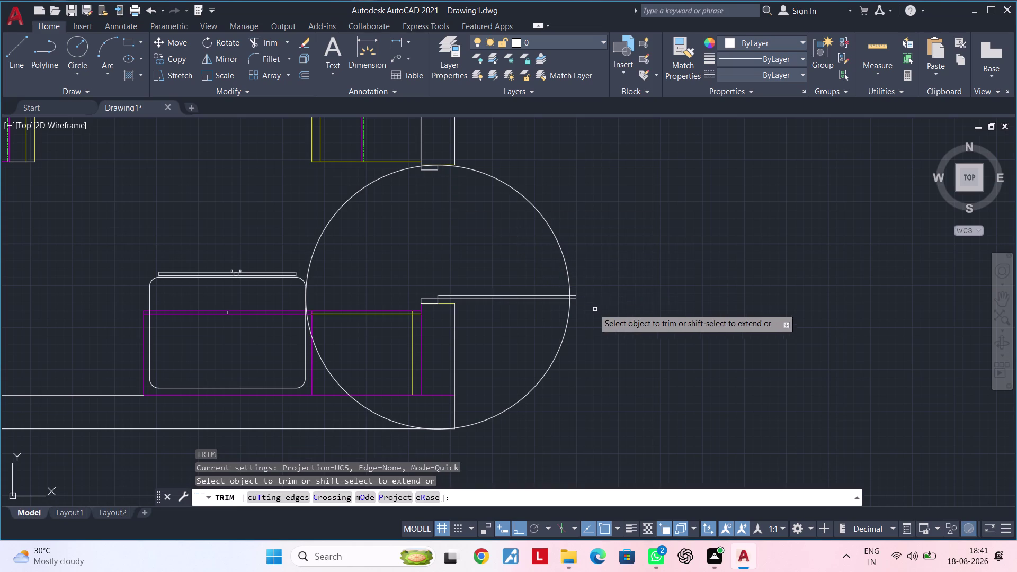
Trim away the first unwanted portions of the circle's outline.
scroll(up, 3)
click(545, 252)
click(539, 281)
click(539, 285)
click(539, 289)
drag(518, 303, 512, 303)
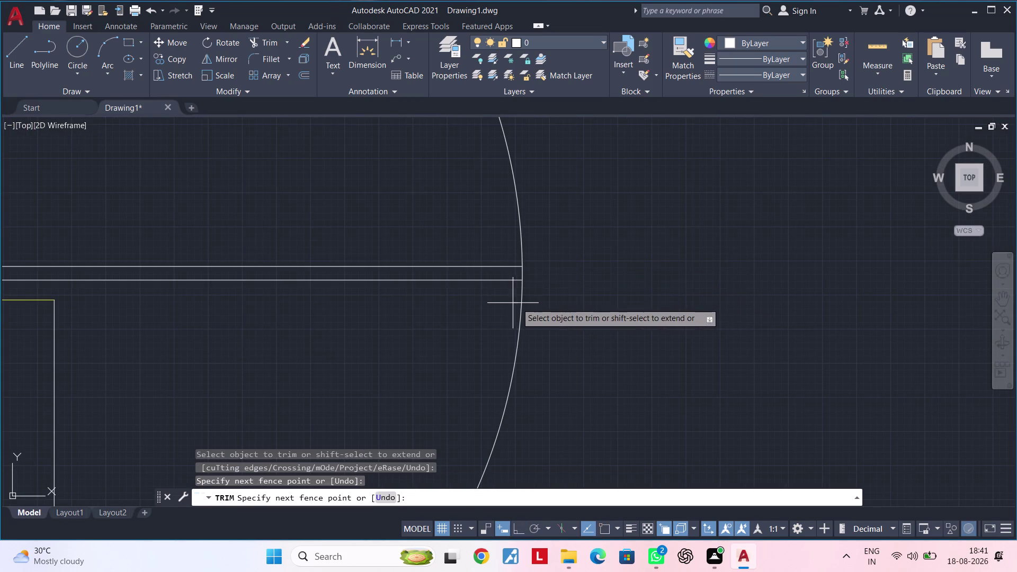
drag(512, 303, 547, 304)
scroll(down, 3)
middle_drag(541, 312, 702, 314)
scroll(down, 3)
middle_drag(488, 195, 485, 225)
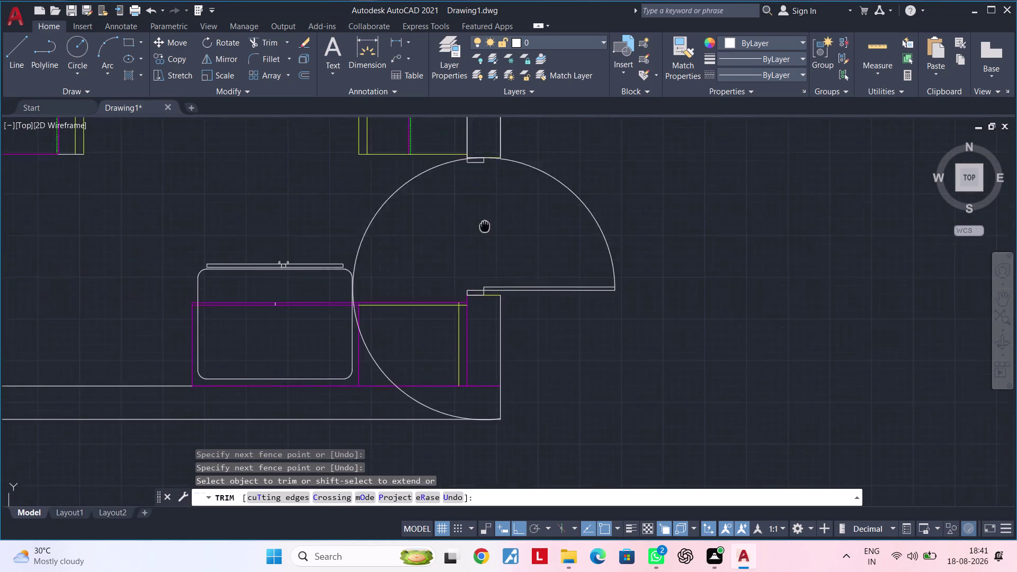
middle_drag(484, 225, 470, 350)
scroll(up, 3)
scroll(up, 3)
Trim the remaining arc pieces past the wall, leaving a quarter arc.
click(449, 272)
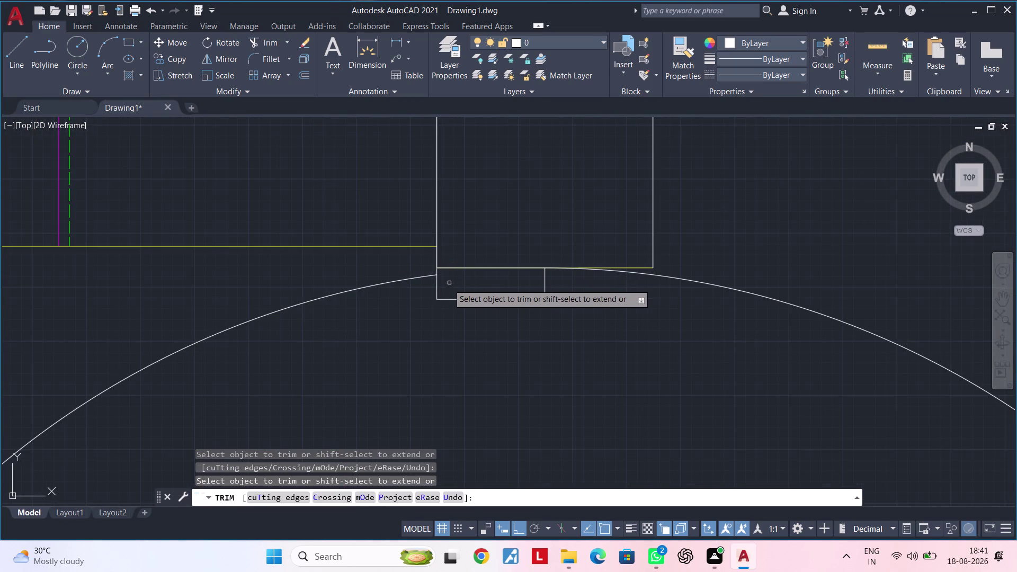
click(370, 273)
drag(371, 287, 370, 300)
scroll(down, 3)
middle_drag(374, 299, 422, 199)
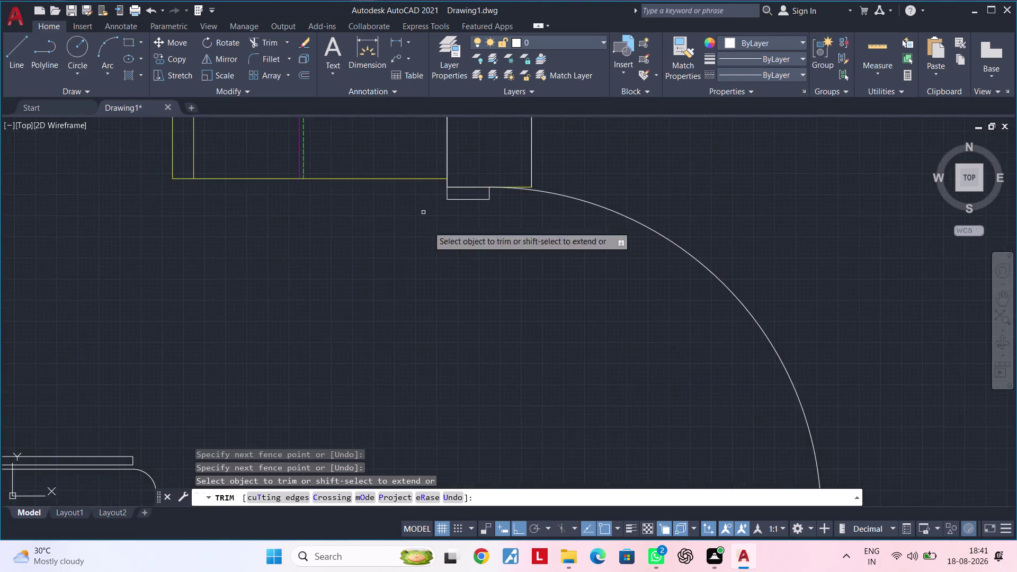
scroll(down, 3)
middle_drag(484, 314, 526, 295)
key(Escape)
key(Escape)
middle_drag(528, 293, 536, 290)
key(Escape)
key(Escape)
key(Escape)
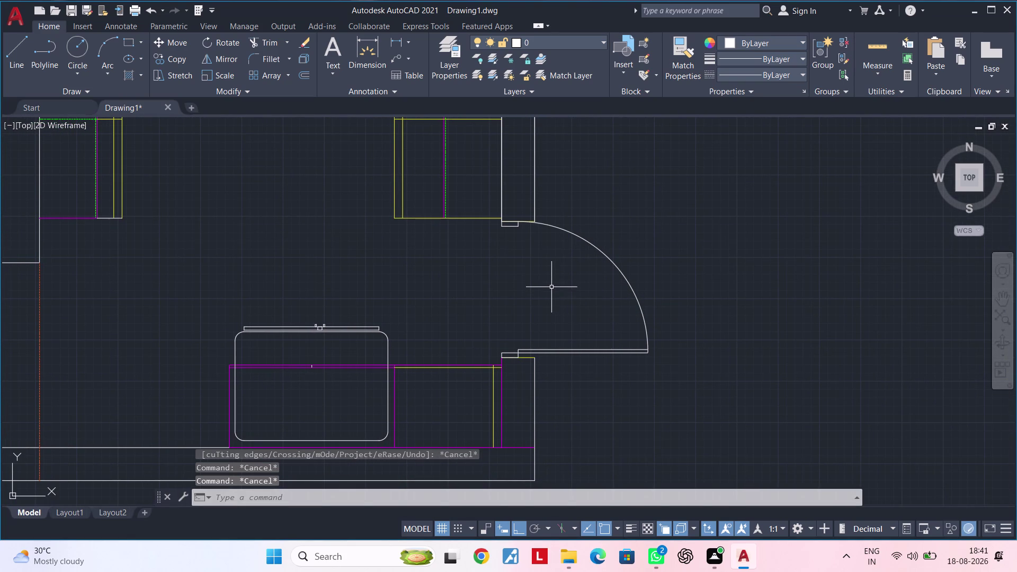
middle_drag(561, 289, 516, 297)
scroll(up, 3)
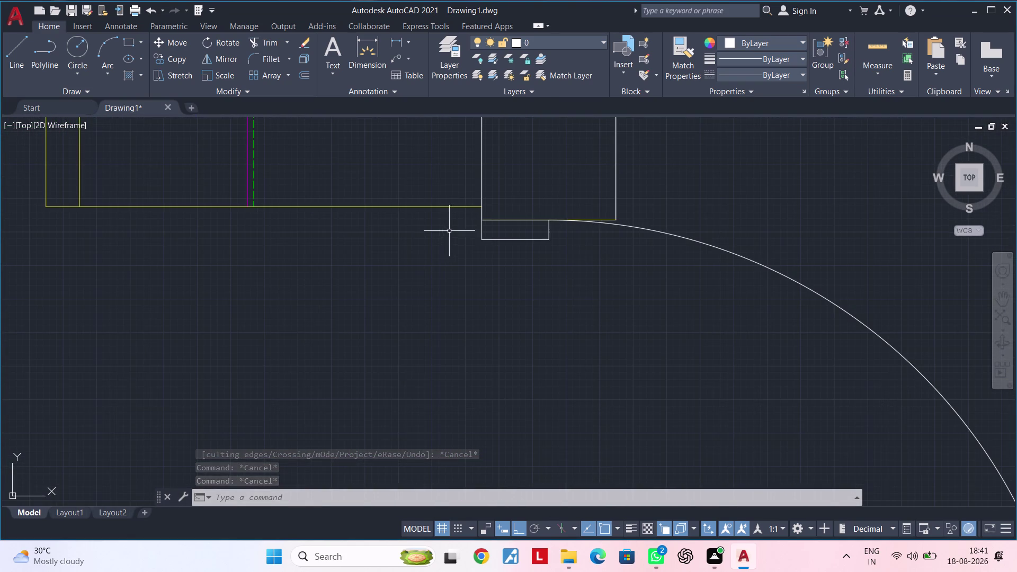
click(460, 213)
scroll(down, 3)
middle_drag(700, 344, 661, 264)
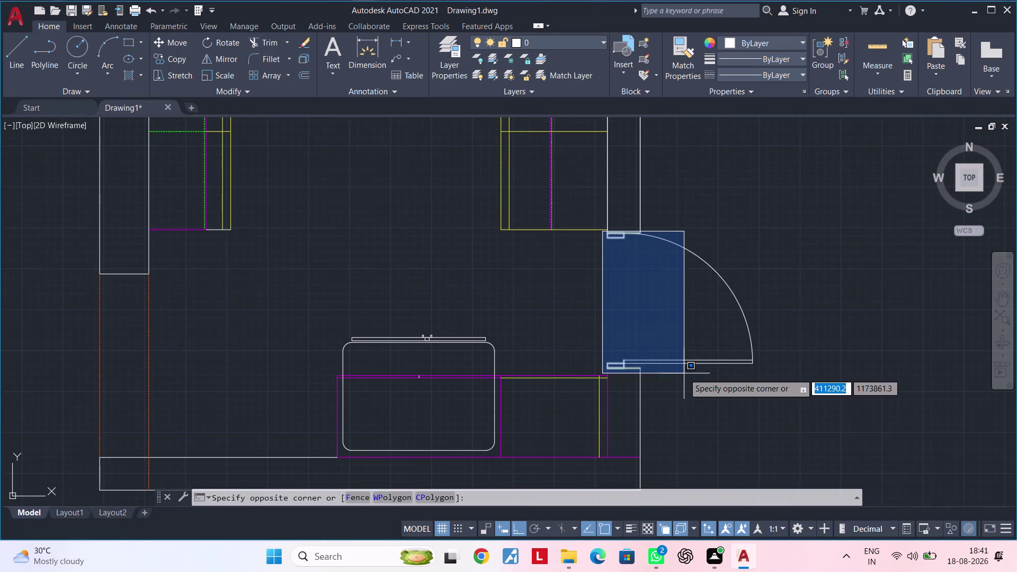
scroll(up, 3)
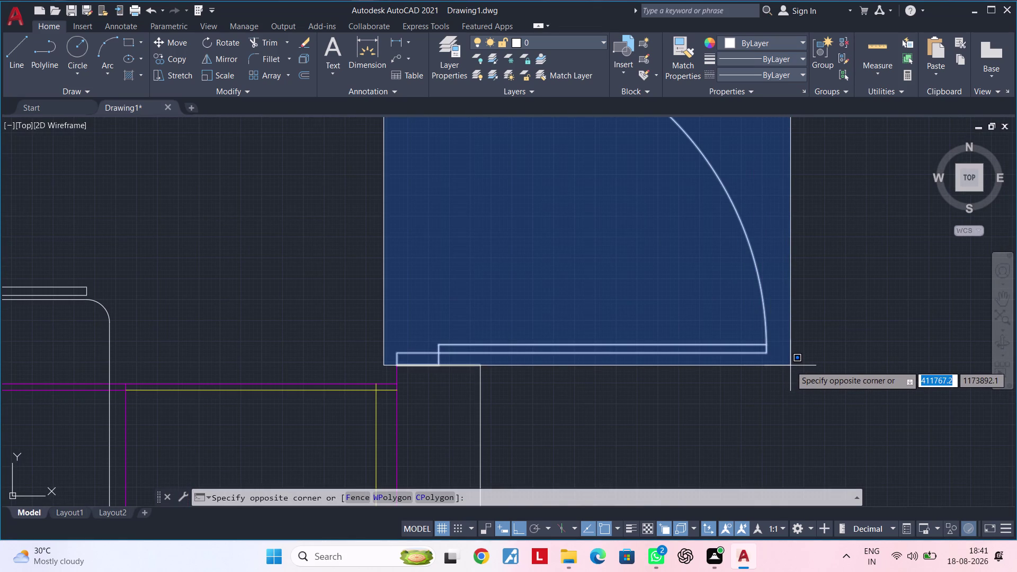
click(790, 367)
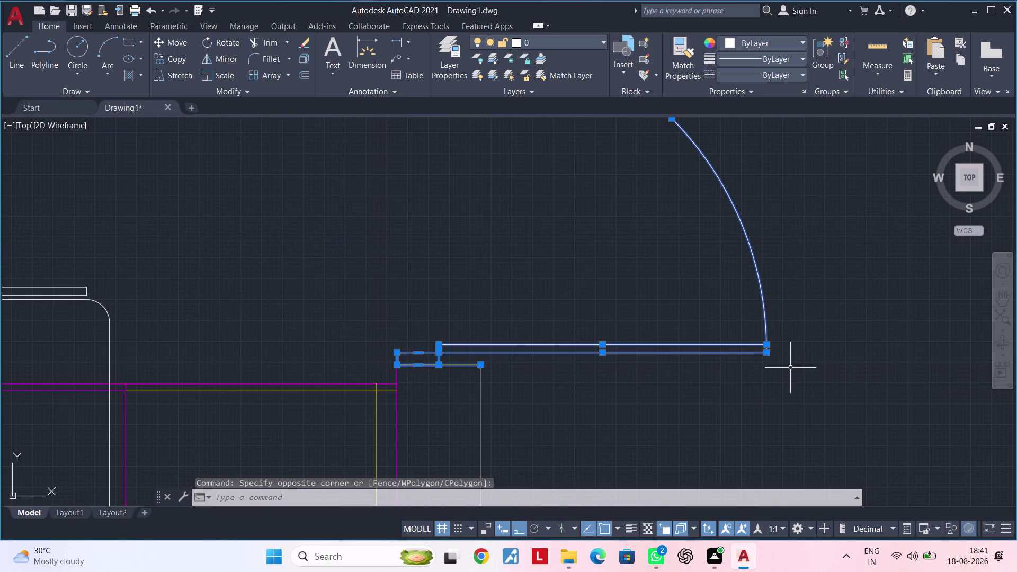
scroll(up, 3)
click(440, 370)
scroll(down, 3)
scroll(up, 3)
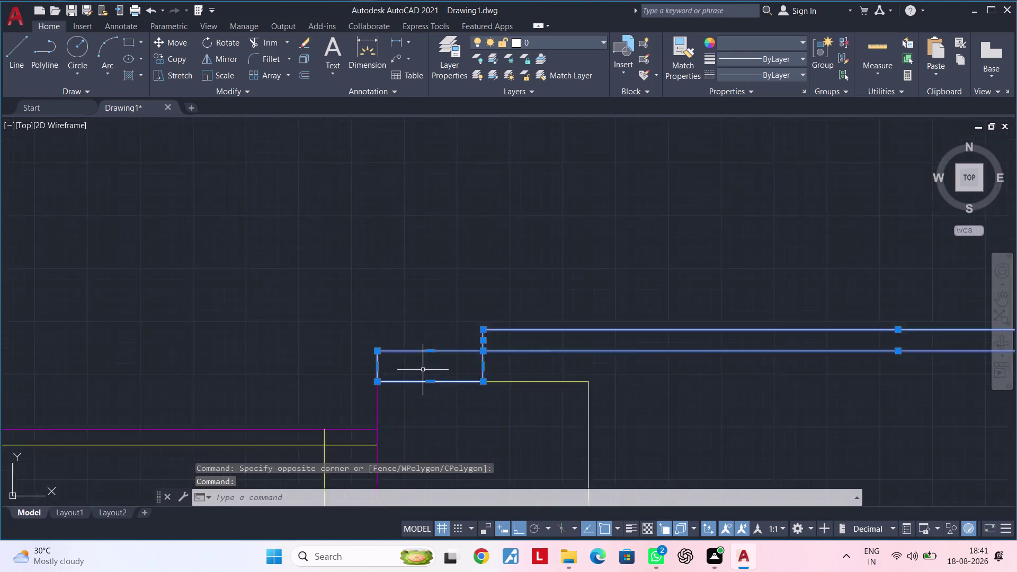
scroll(up, 3)
scroll(down, 3)
scroll(up, 3)
scroll(down, 3)
middle_drag(700, 398, 526, 394)
middle_drag(743, 349, 697, 349)
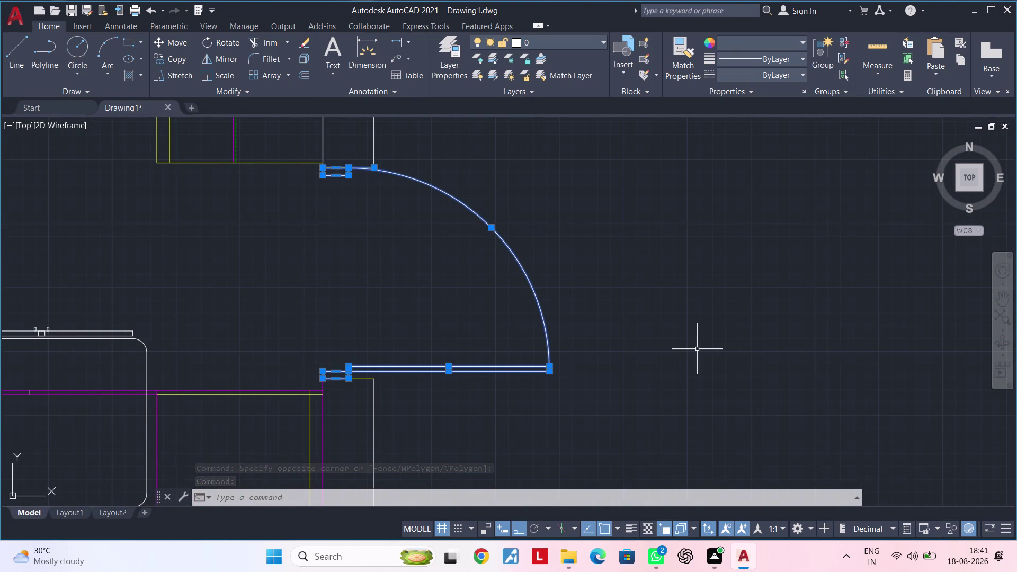
text(c)
key(space)
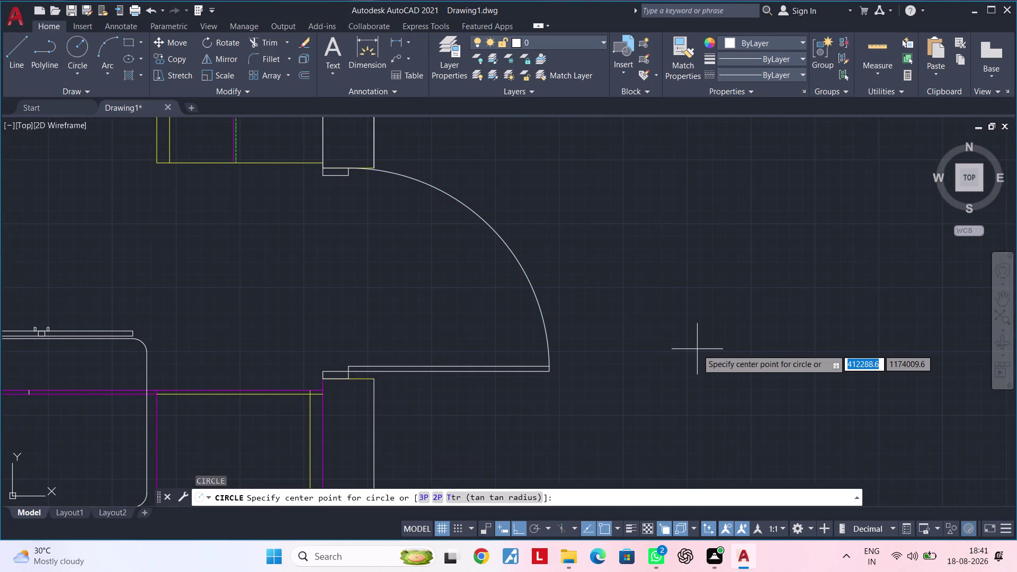
key(Escape)
key(Escape)
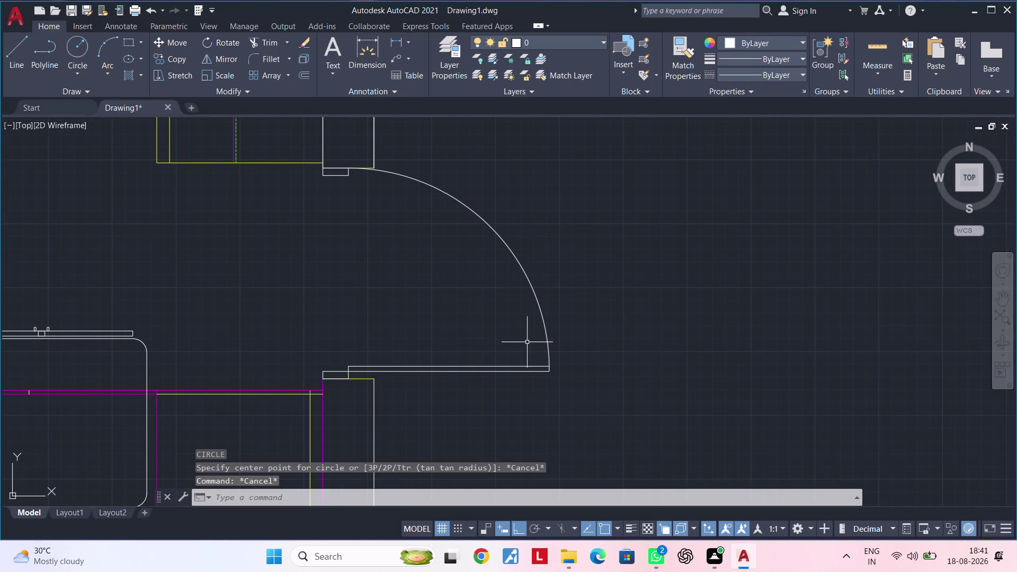
key(Escape)
scroll(down, 3)
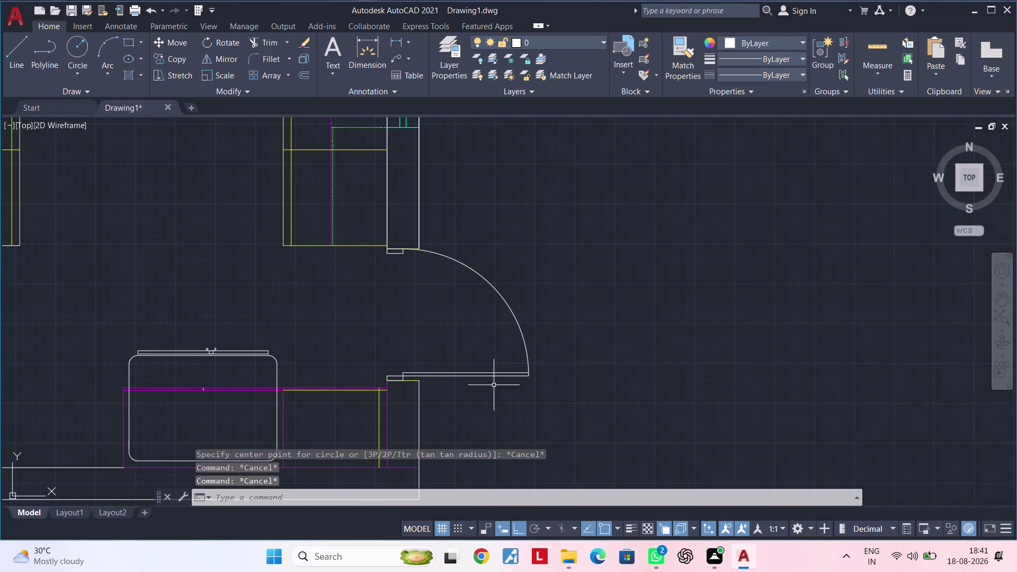
middle_drag(493, 386, 711, 342)
key(Escape)
key(Escape)
key(Escape)
key(Escape)
scroll(down, 3)
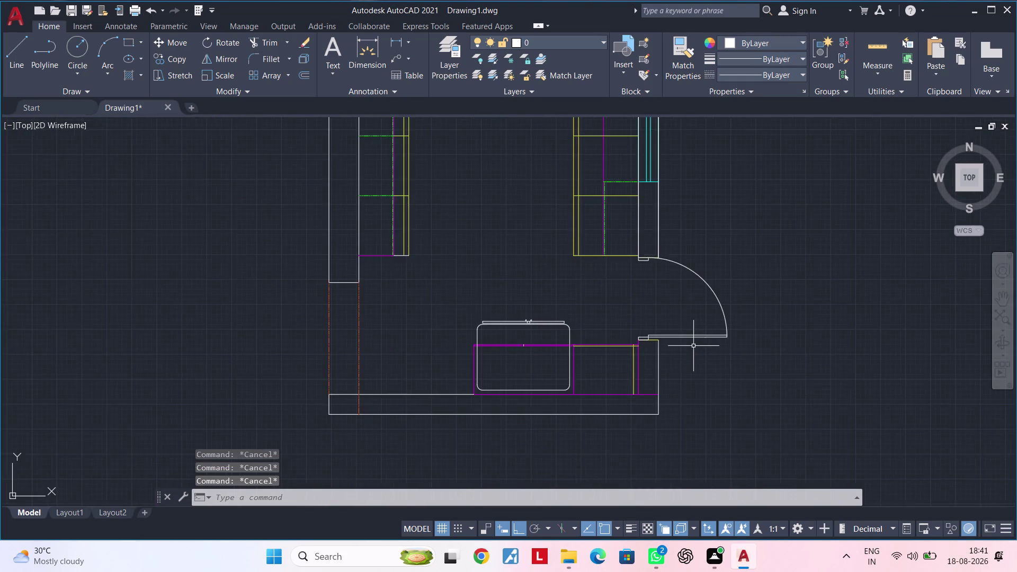
Move the green dashed line at the right cabinet corner vertically to its new height.
middle_drag(693, 347, 753, 388)
key(Escape)
middle_drag(710, 342, 796, 379)
key(Escape)
key(Escape)
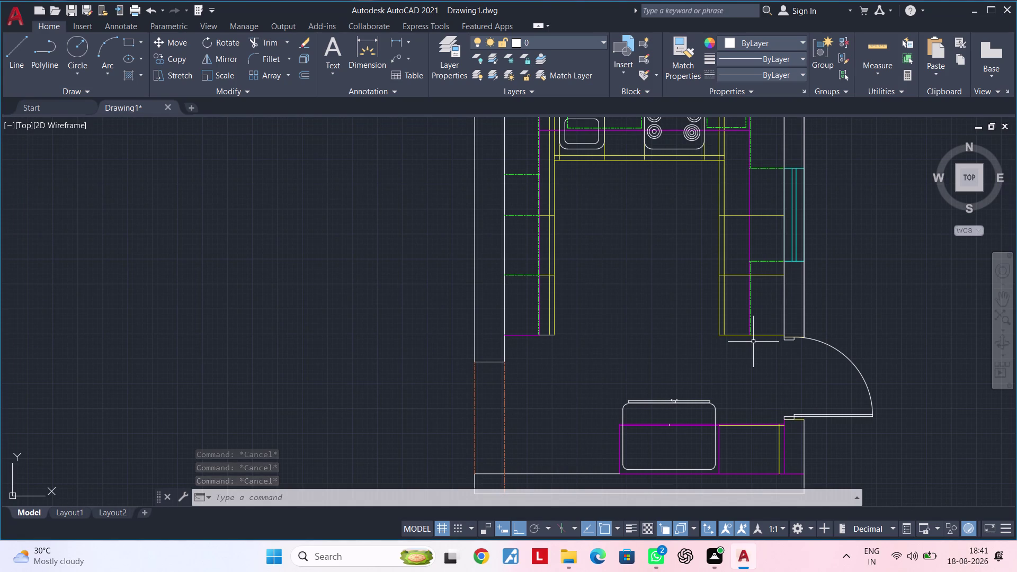
key(Escape)
key(Escape)
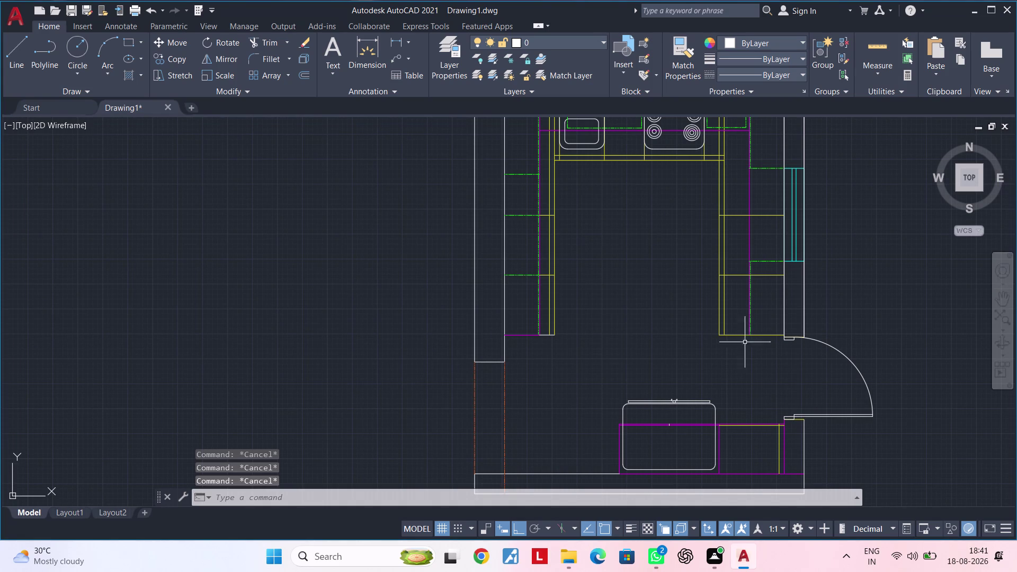
scroll(up, 3)
key(Escape)
key(Escape)
key(Escape)
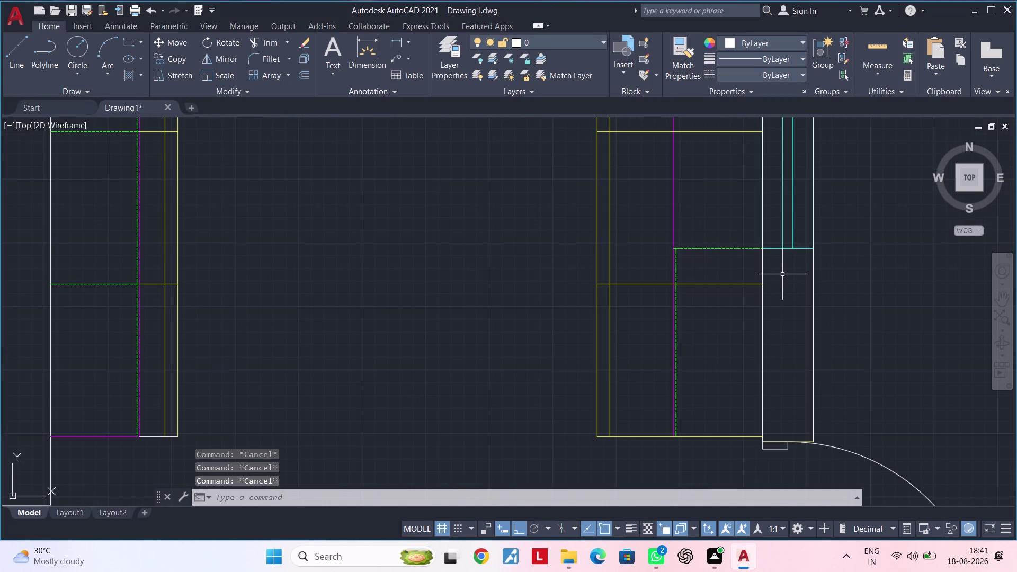
key(Escape)
scroll(up, 3)
middle_drag(780, 276, 768, 338)
key(Escape)
key(Escape)
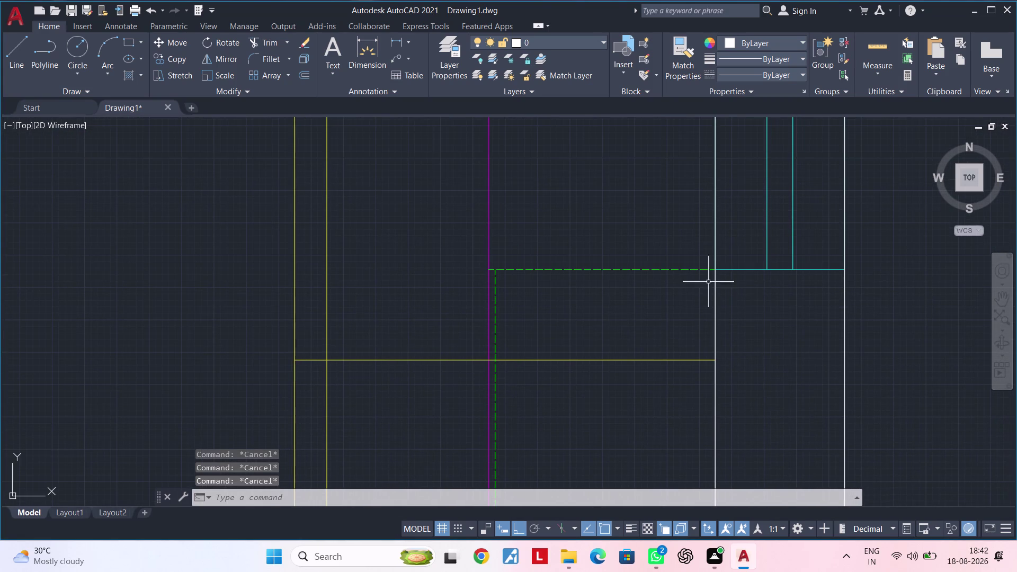
middle_drag(704, 225, 647, 411)
scroll(down, 3)
middle_drag(625, 318, 604, 439)
middle_drag(614, 217, 586, 335)
middle_drag(582, 300, 582, 314)
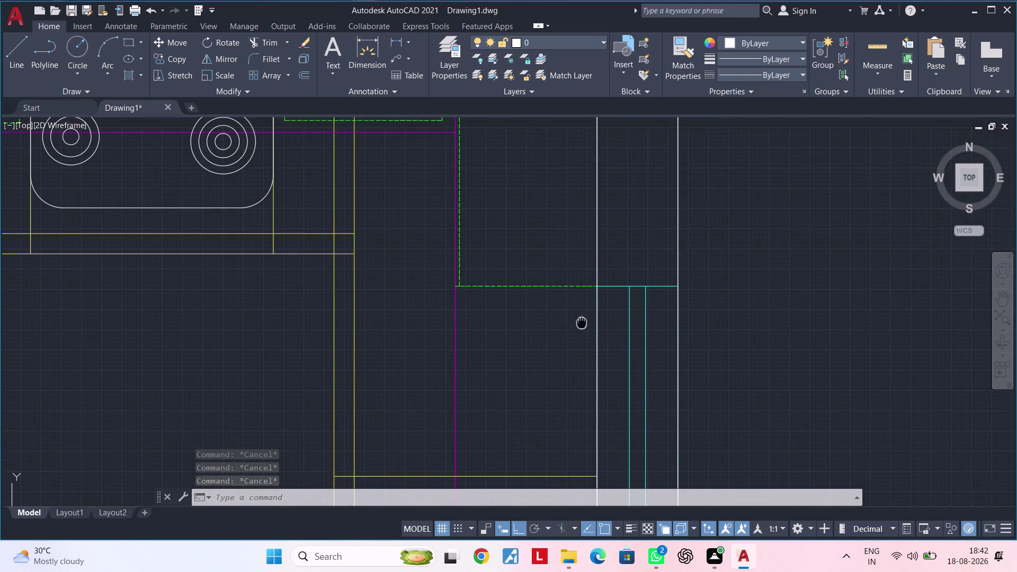
middle_drag(582, 314, 575, 355)
middle_drag(574, 351, 573, 367)
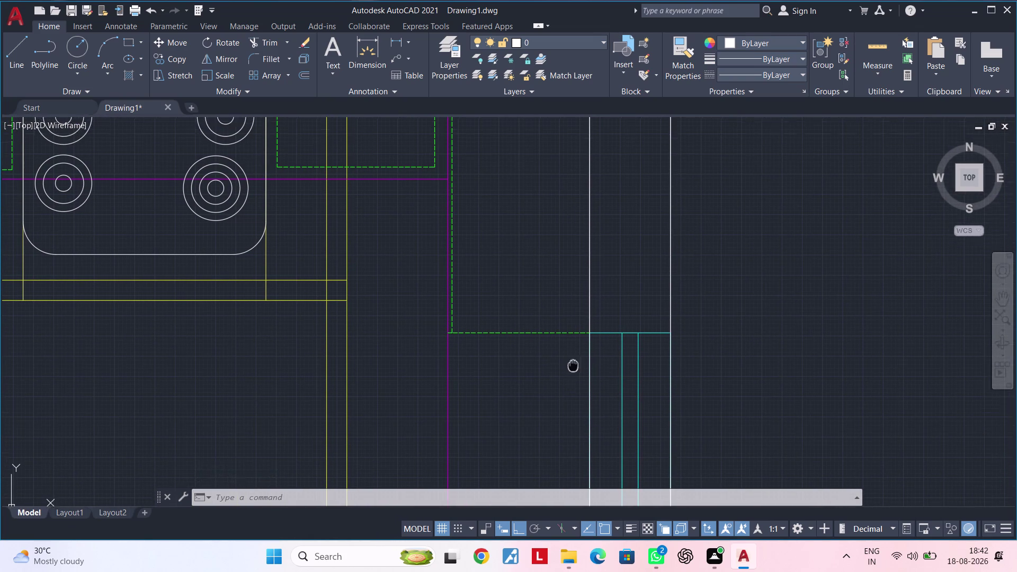
middle_drag(573, 367, 569, 386)
scroll(up, 3)
click(569, 344)
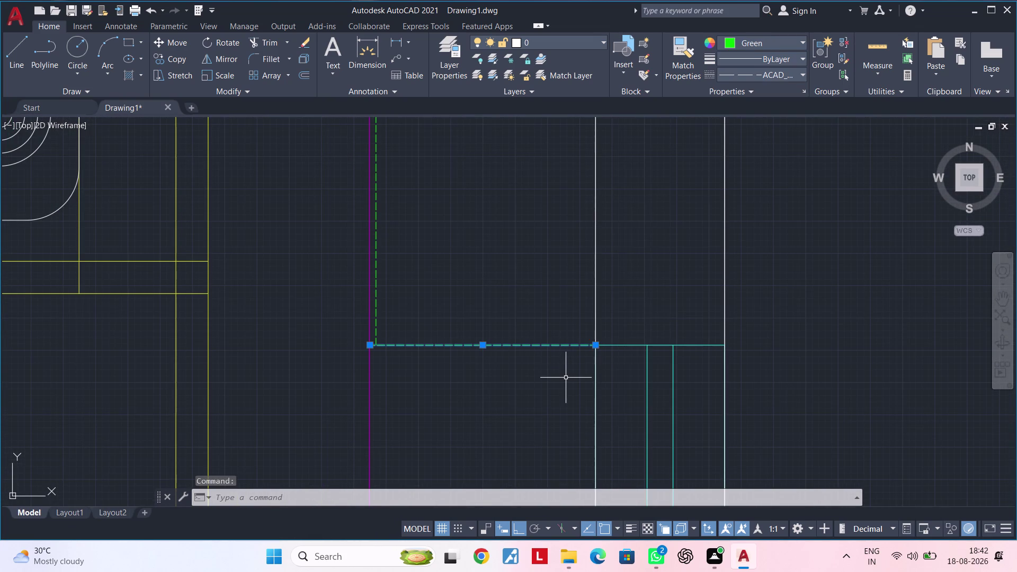
text(m)
key(space)
scroll(up, 3)
click(594, 350)
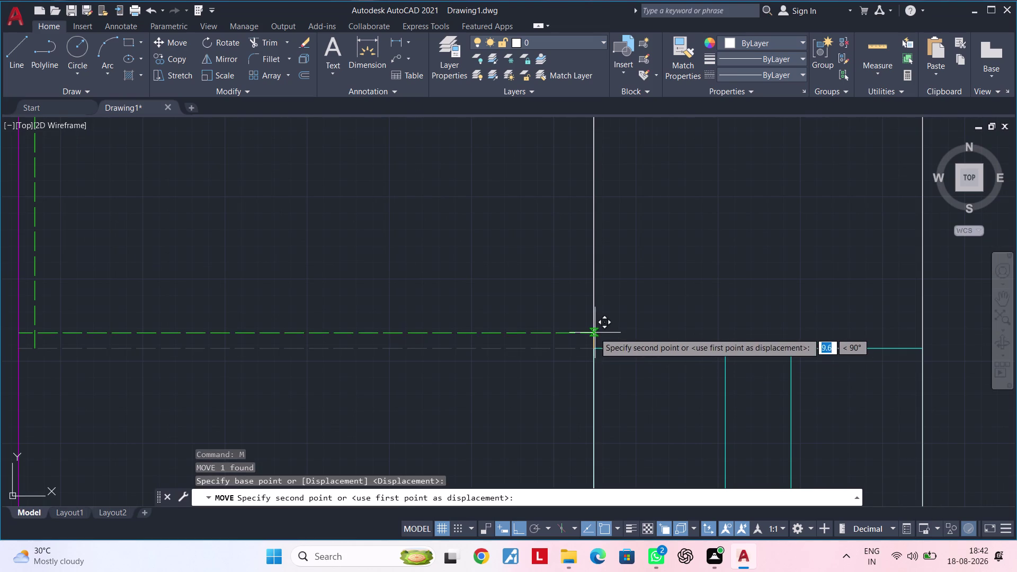
click(593, 328)
scroll(down, 3)
Trim away the dashed line's overshoot at the cabinet corner.
middle_drag(586, 382, 638, 365)
scroll(up, 3)
middle_drag(510, 350, 596, 336)
scroll(up, 3)
middle_drag(604, 380, 561, 387)
key(Escape)
key(t)
key(r)
key(space)
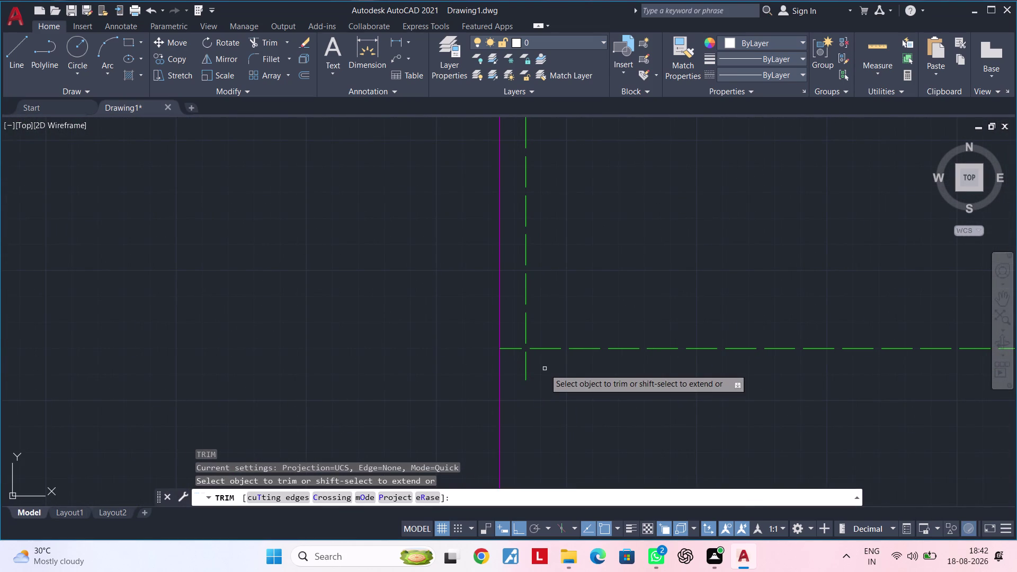
scroll(up, 3)
click(527, 359)
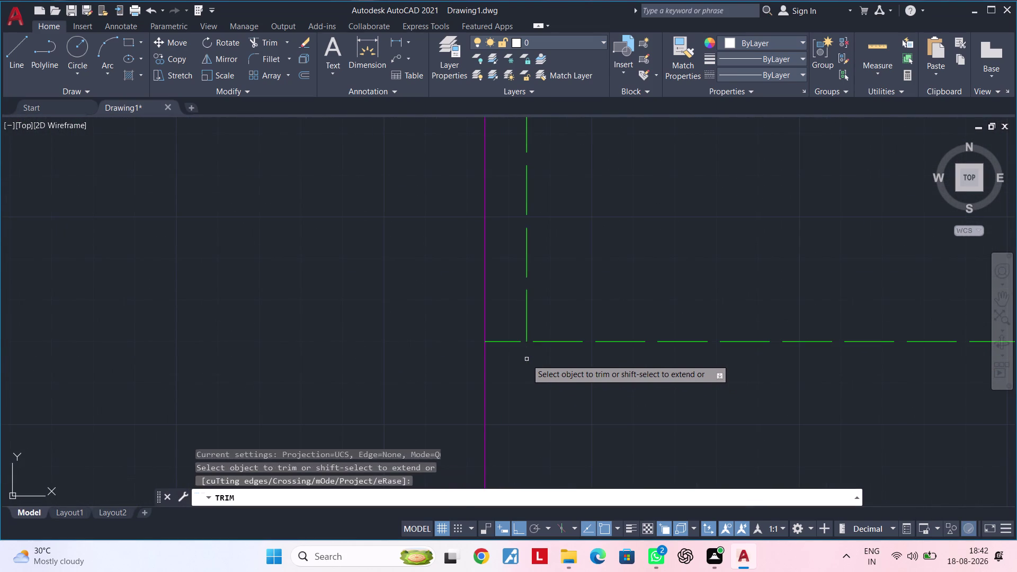
scroll(down, 3)
middle_drag(624, 405, 677, 159)
middle_drag(703, 311, 693, 269)
scroll(up, 3)
middle_drag(689, 254, 683, 256)
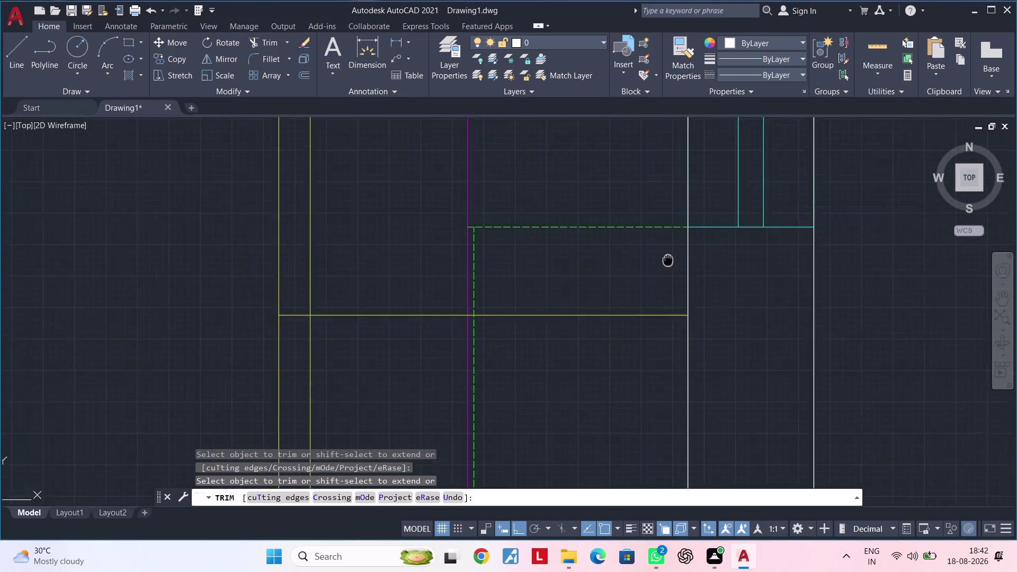
middle_drag(684, 256, 624, 274)
key(Escape)
key(Escape)
middle_drag(621, 267, 580, 280)
Move the dashed line horizontally from its endpoint onto the cyan cabinet edge.
click(583, 255)
text(m)
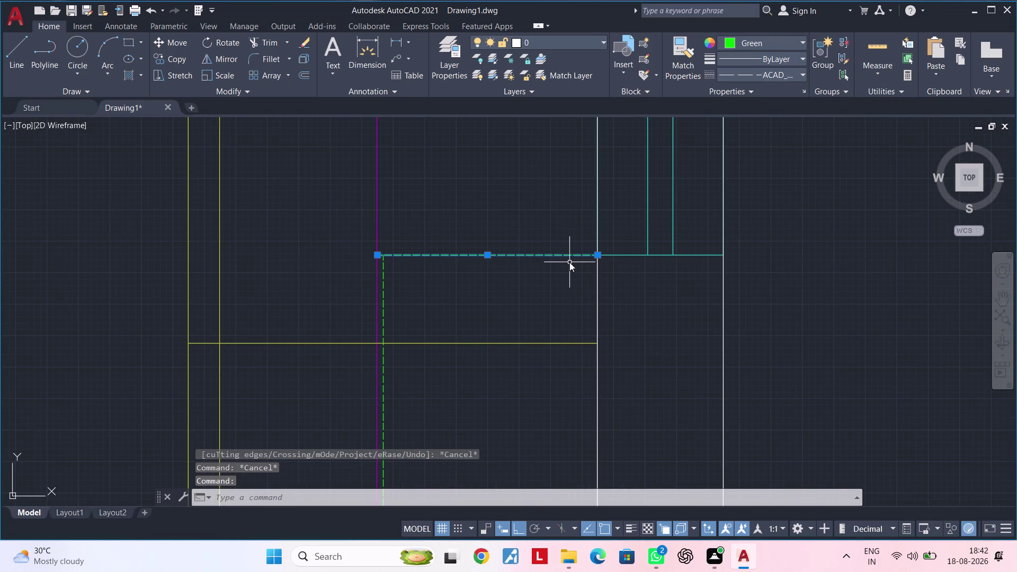
key(space)
scroll(up, 3)
click(678, 229)
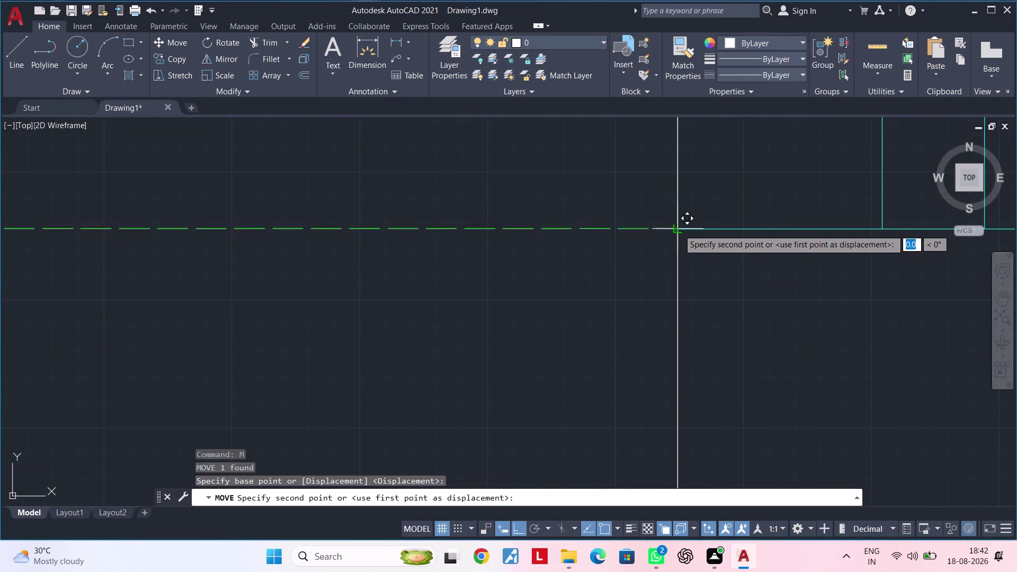
click(677, 247)
scroll(down, 3)
middle_drag(615, 313, 717, 307)
scroll(up, 3)
middle_drag(454, 285, 470, 285)
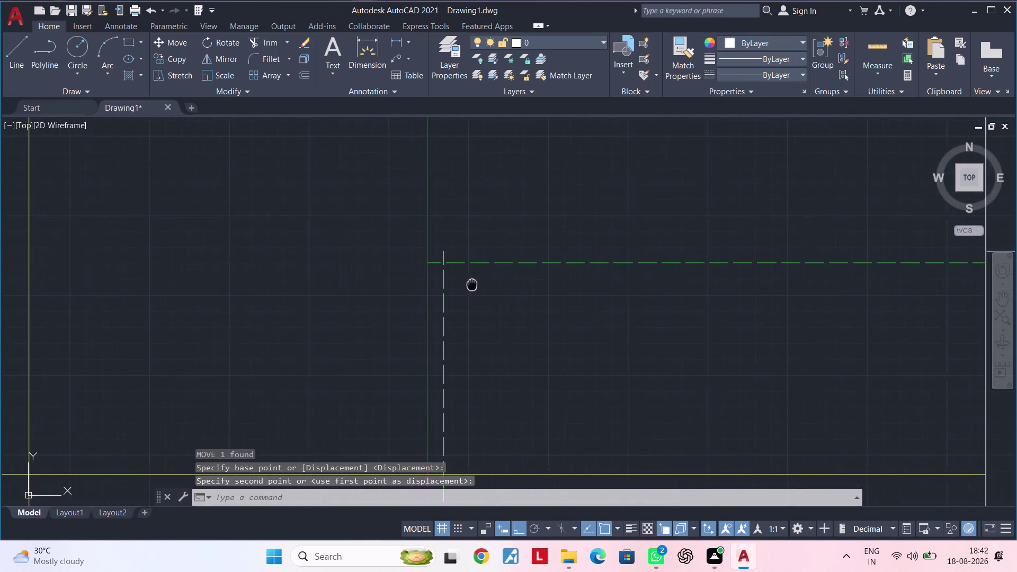
middle_drag(470, 284, 480, 284)
Trim the overhanging dashed segment at the joint and zoom out to the whole plan.
key(Escape)
key(Escape)
key(t)
text(r)
key(space)
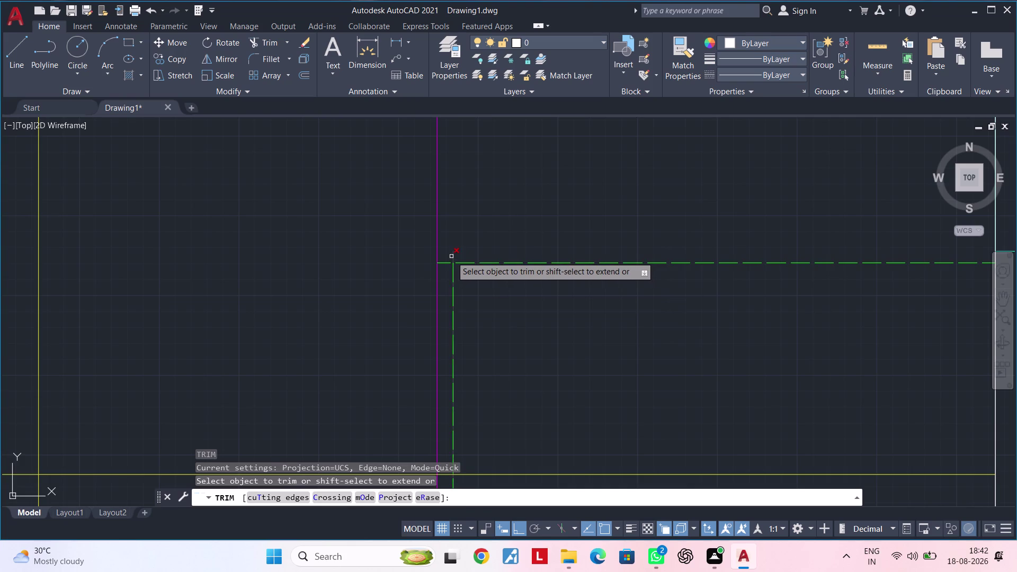
click(451, 257)
scroll(down, 3)
key(Escape)
key(Escape)
scroll(down, 3)
middle_drag(529, 288, 587, 265)
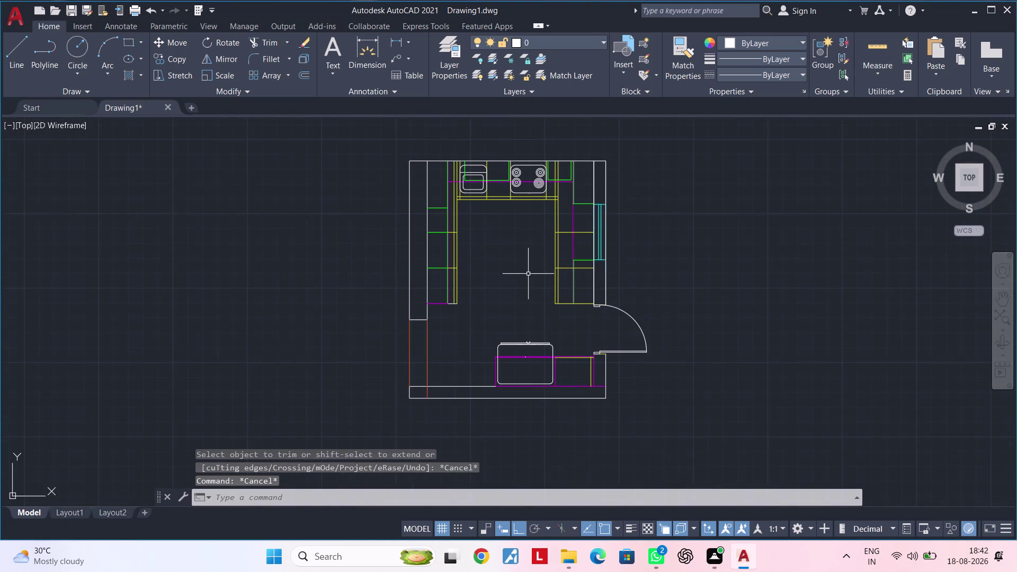
middle_drag(528, 274, 623, 282)
key(Escape)
key(Escape)
key(Escape)
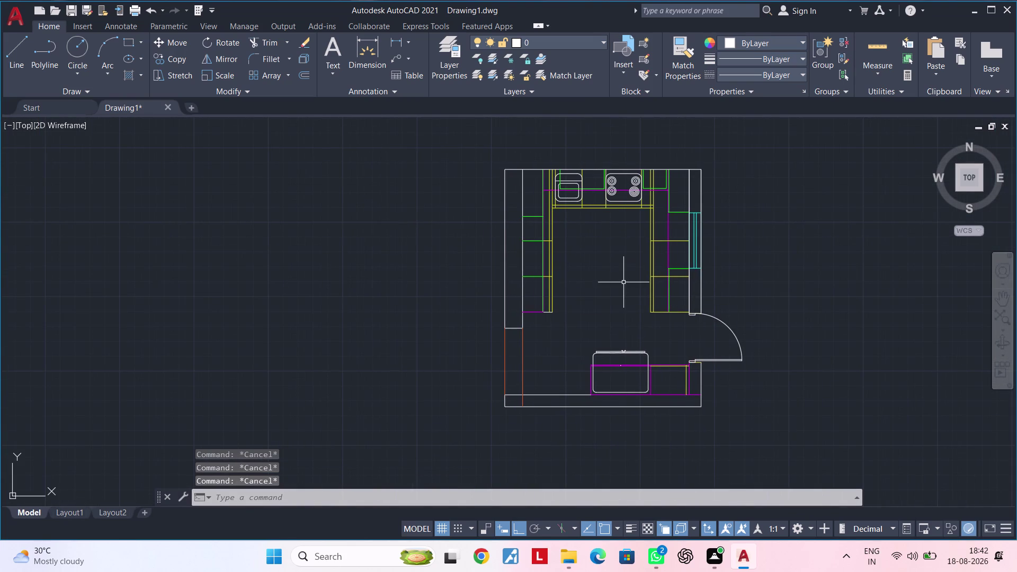
key(Escape)
key(Escape)
key(Escape)
scroll(up, 3)
scroll(down, 3)
middle_drag(598, 299, 605, 295)
key(Escape)
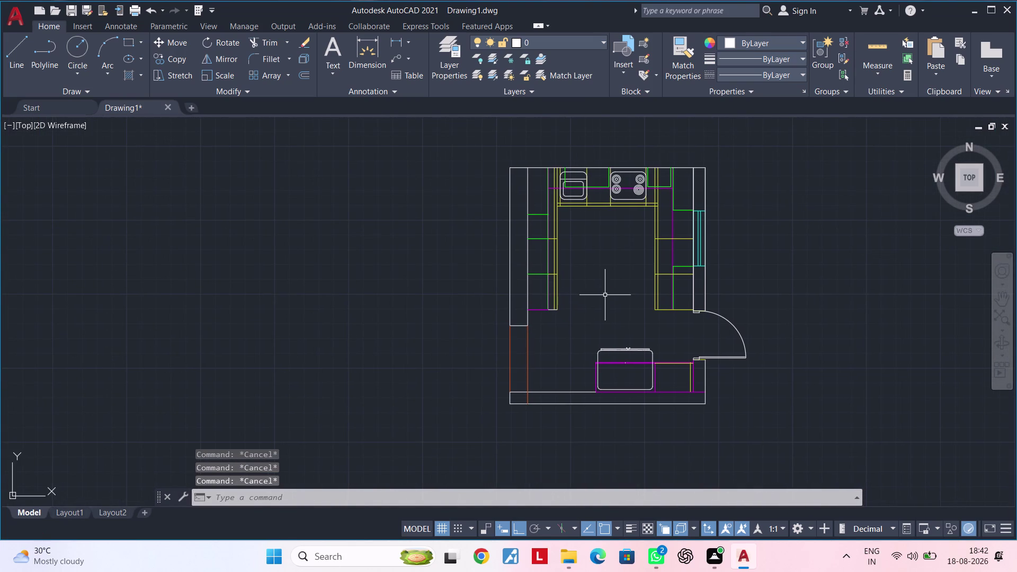
key(Escape)
key(Escape)
key(Escape)
key(Escape)
scroll(up, 3)
middle_drag(586, 308, 488, 335)
key(Escape)
scroll(up, 3)
scroll(up, 3)
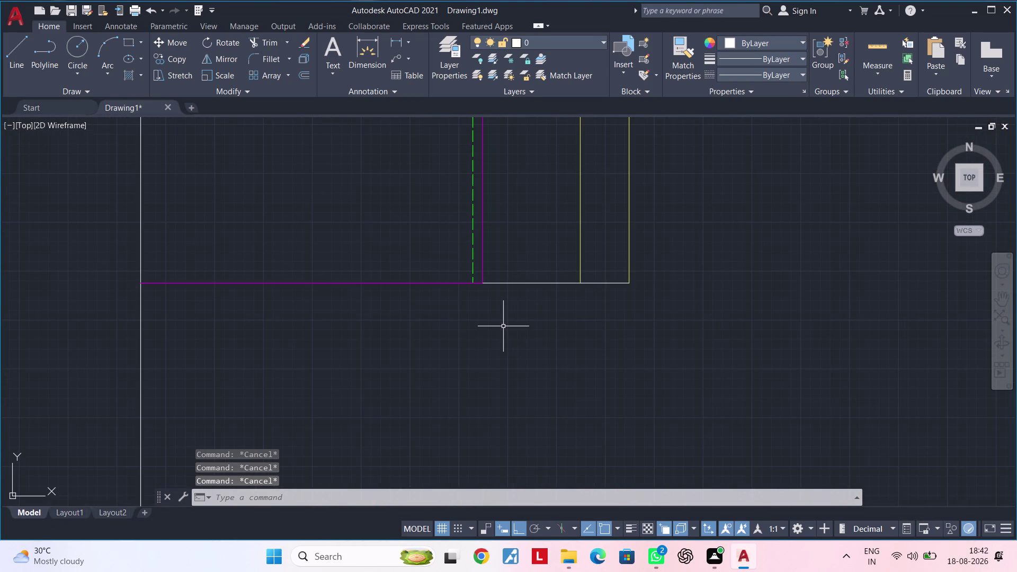
key(Escape)
key(Escape)
scroll(down, 3)
scroll(down, 3)
middle_drag(573, 315, 536, 454)
scroll(up, 3)
scroll(down, 3)
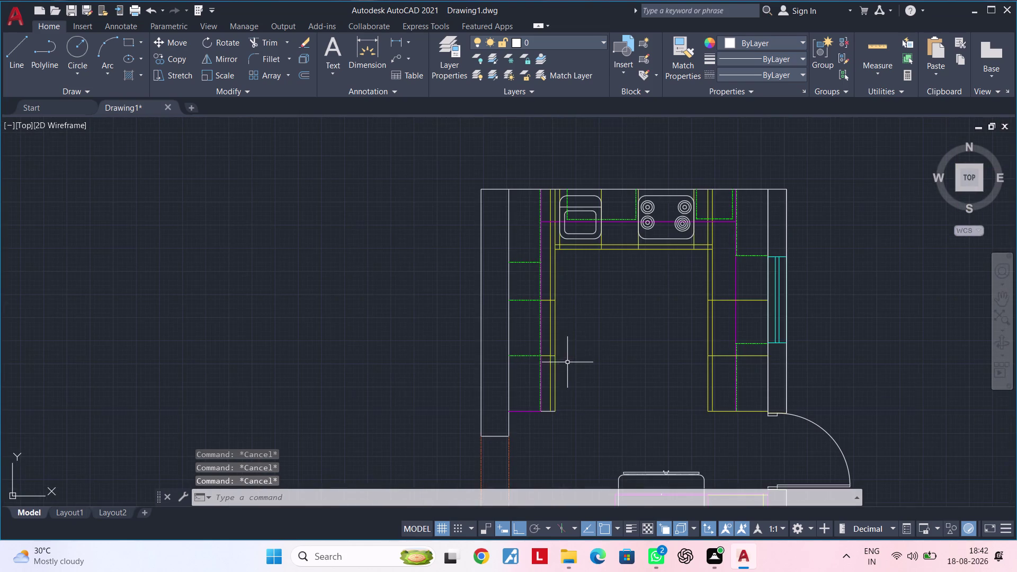
Draw the outer drain circle of radius 19.5 inside the sink bowl.
middle_drag(573, 299, 547, 406)
scroll(up, 3)
middle_drag(528, 365, 598, 345)
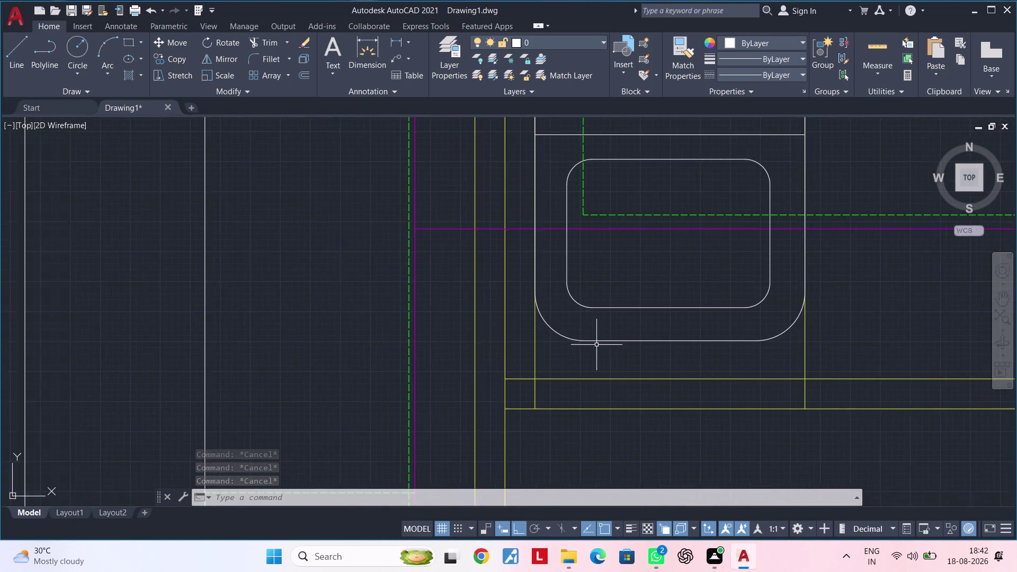
scroll(down, 3)
middle_drag(629, 356, 547, 279)
scroll(up, 3)
scroll(down, 3)
middle_drag(555, 290, 560, 357)
key(Escape)
key(Escape)
key(Escape)
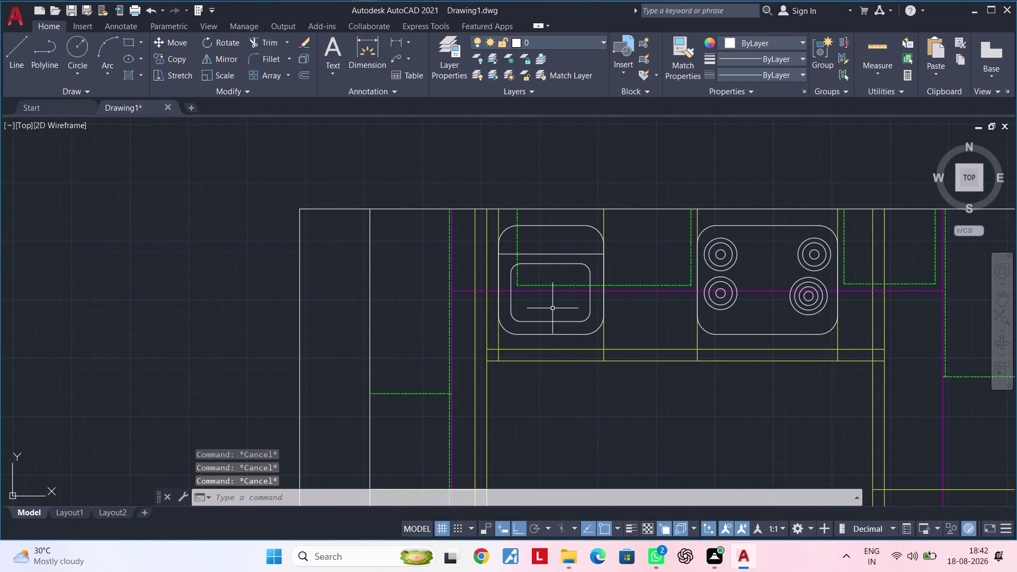
key(Escape)
key(Escape)
scroll(up, 3)
scroll(up, 3)
key(Escape)
key(Escape)
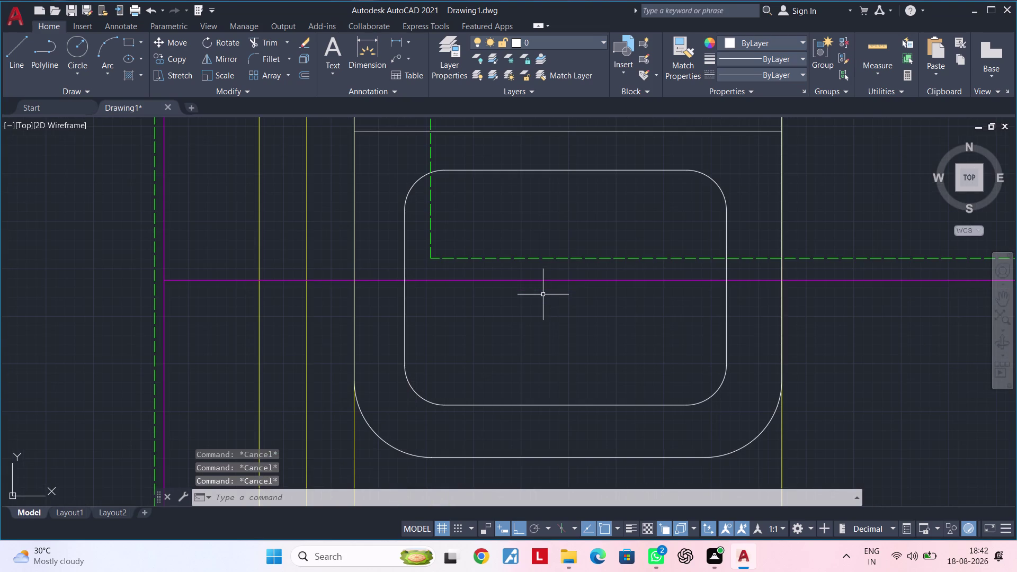
key(Escape)
text(c)
key(space)
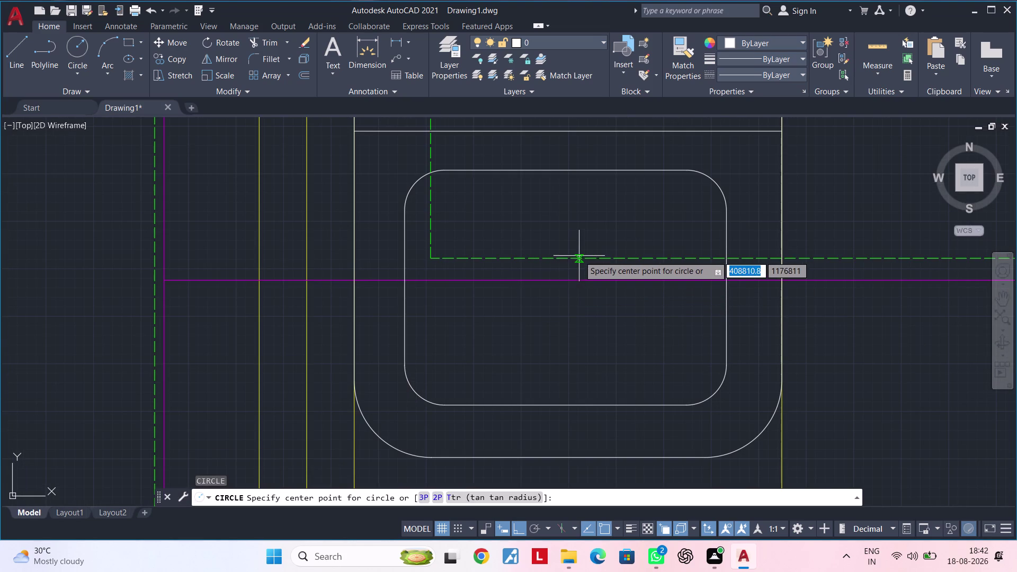
click(566, 280)
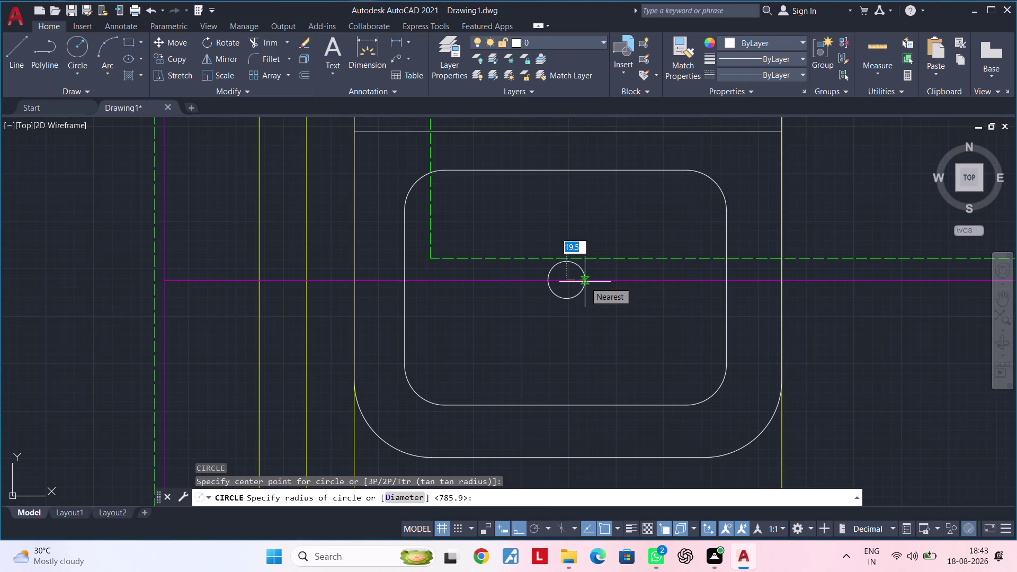
click(585, 281)
scroll(up, 3)
Draw the inner drain circle of radius 10.7 at the same centre.
text(c)
key(space)
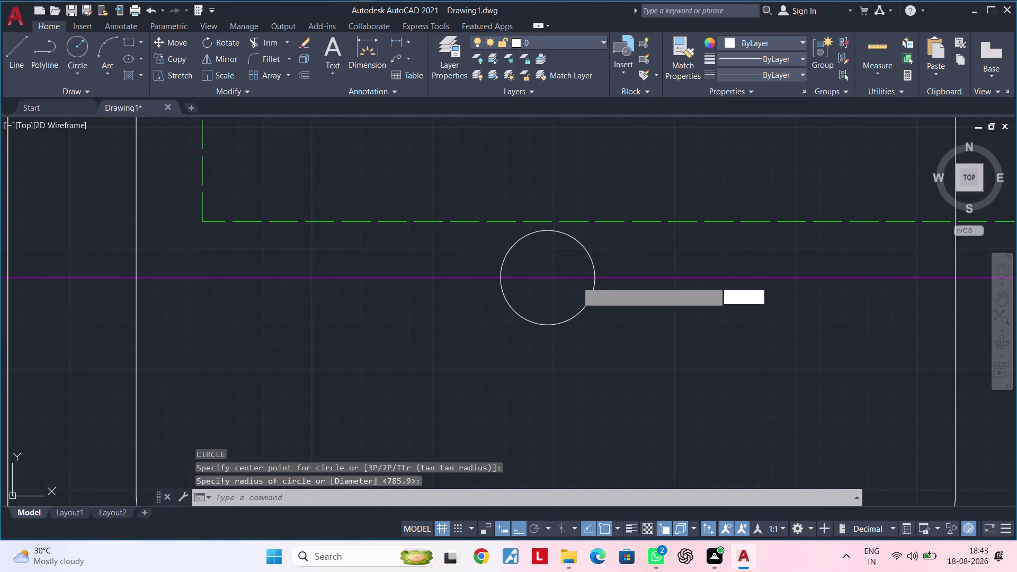
click(547, 277)
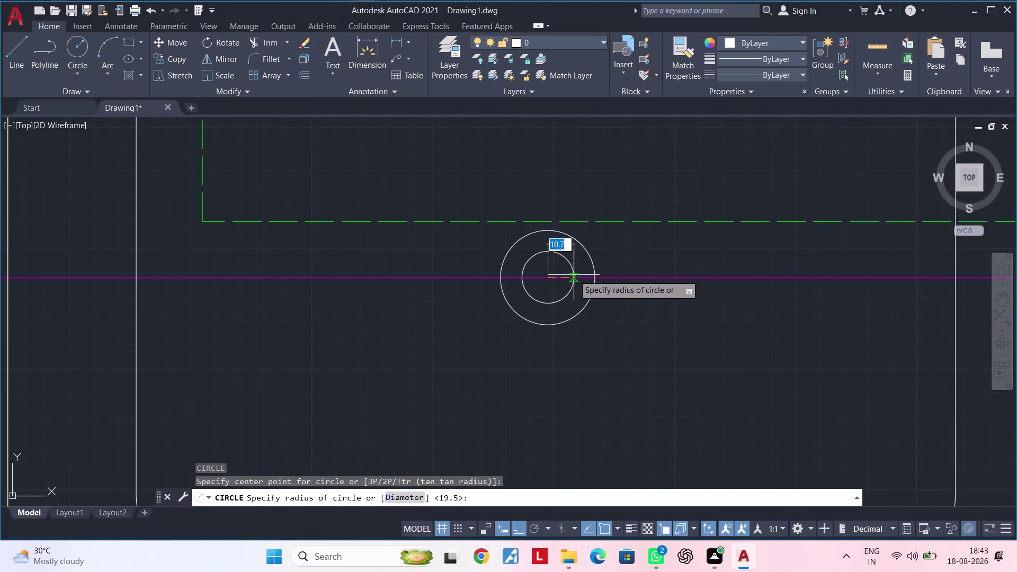
click(574, 275)
Pan over to the cooktop's lower area and begin a rectangle there.
scroll(down, 3)
middle_drag(578, 293, 499, 316)
middle_drag(549, 317, 298, 347)
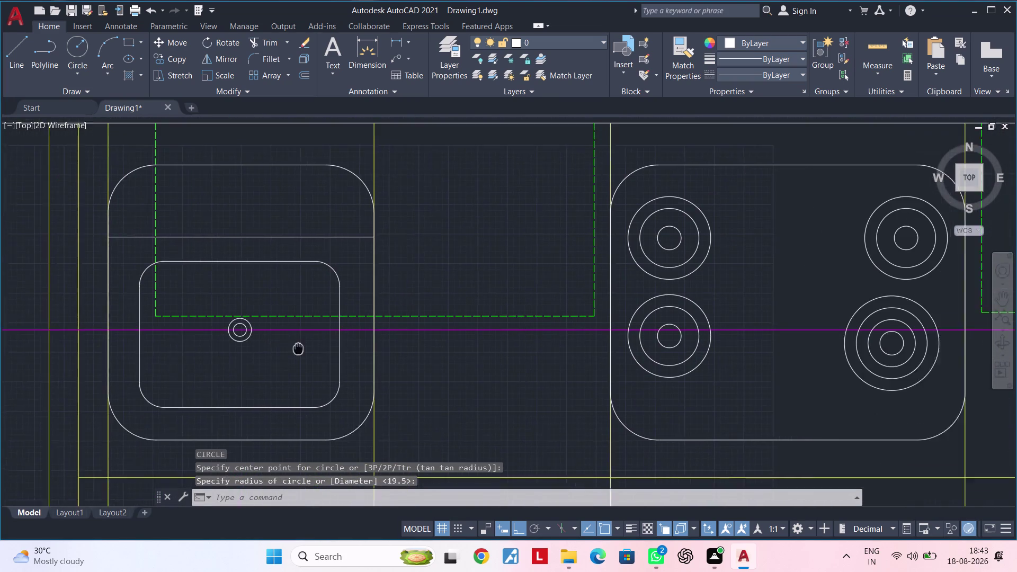
middle_drag(298, 347, 289, 349)
middle_drag(808, 410, 634, 317)
key(Escape)
key(Escape)
key(Escape)
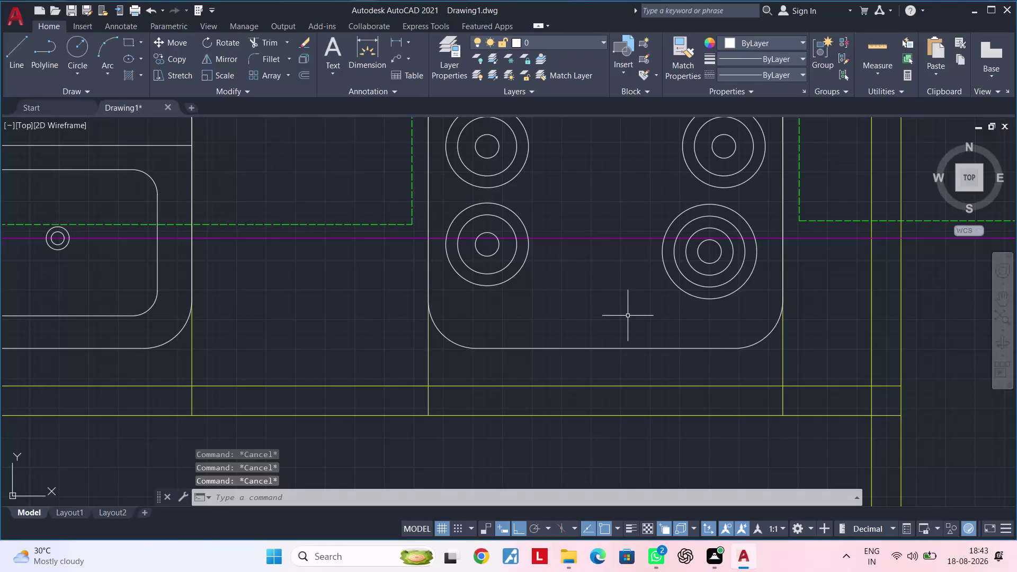
key(Escape)
key(Escape)
key(Escape)
text(rec)
key(space)
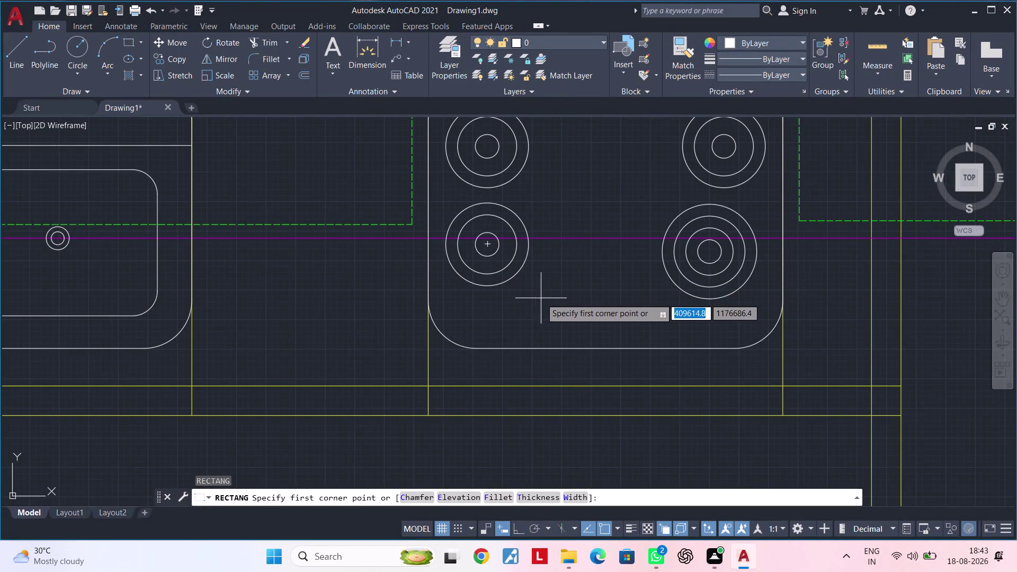
Draw the knob panel rectangle below the cooktop burners.
click(527, 291)
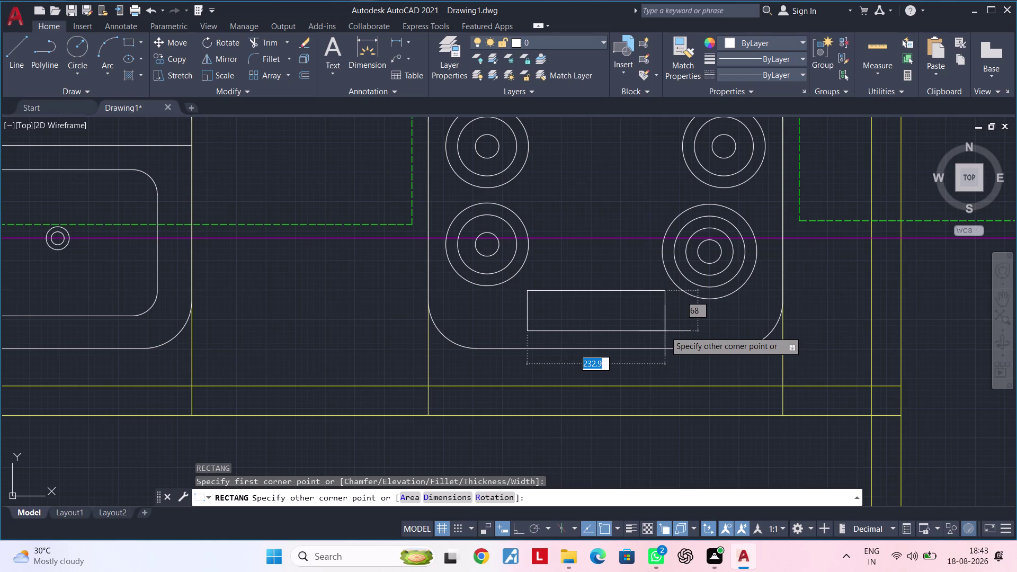
click(668, 331)
key(Escape)
middle_drag(579, 318, 610, 317)
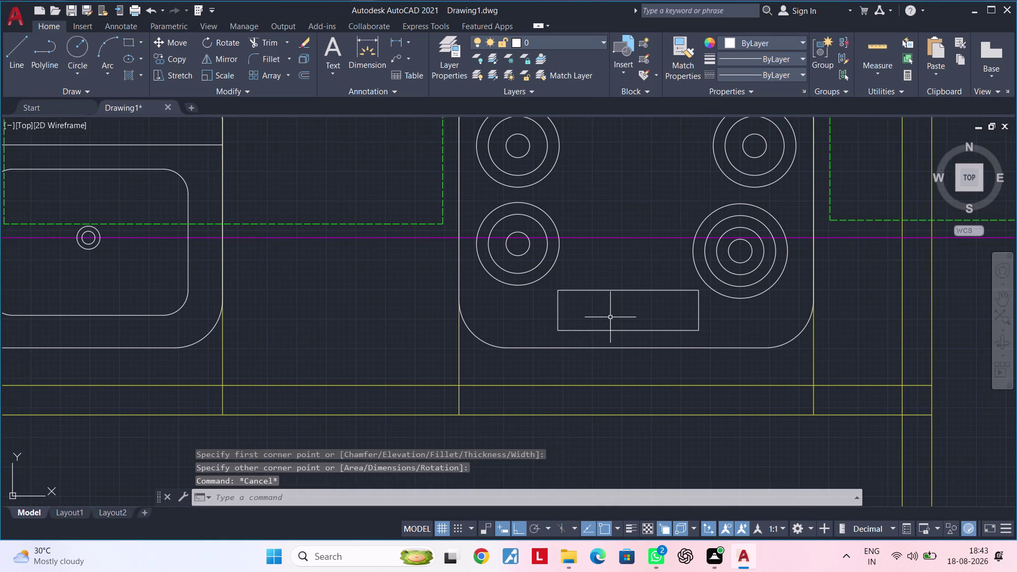
Draw a knob circle inside the left end of the panel.
text(c)
key(space)
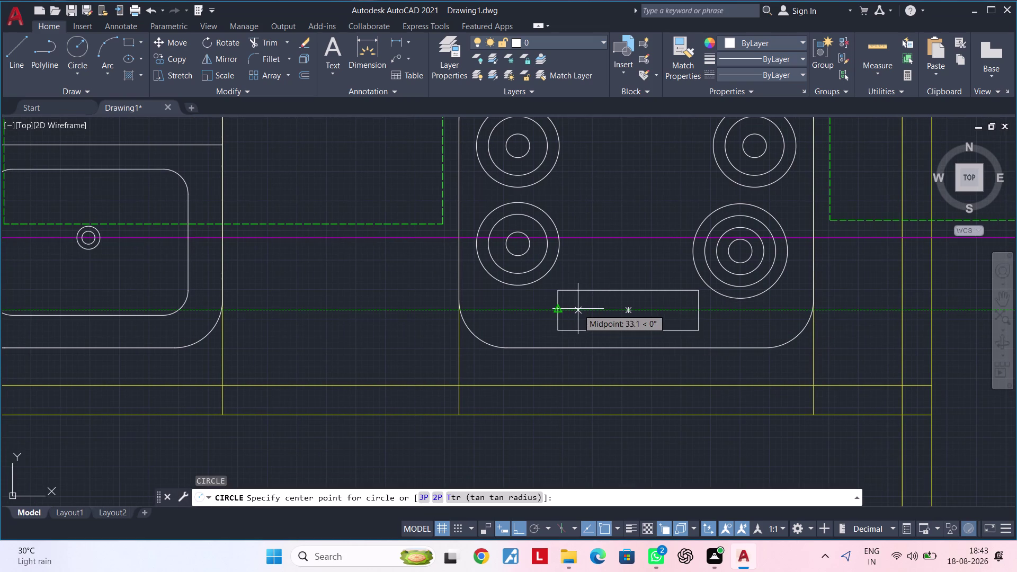
click(578, 309)
click(593, 308)
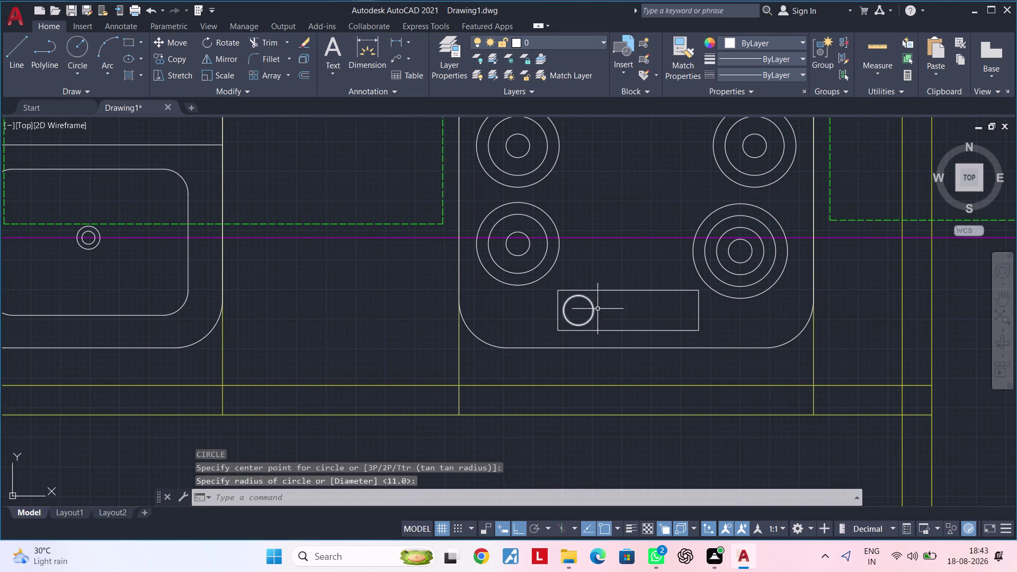
middle_drag(618, 310, 579, 310)
Copy the knob circle three times along the panel, then select the panel rectangle.
click(555, 311)
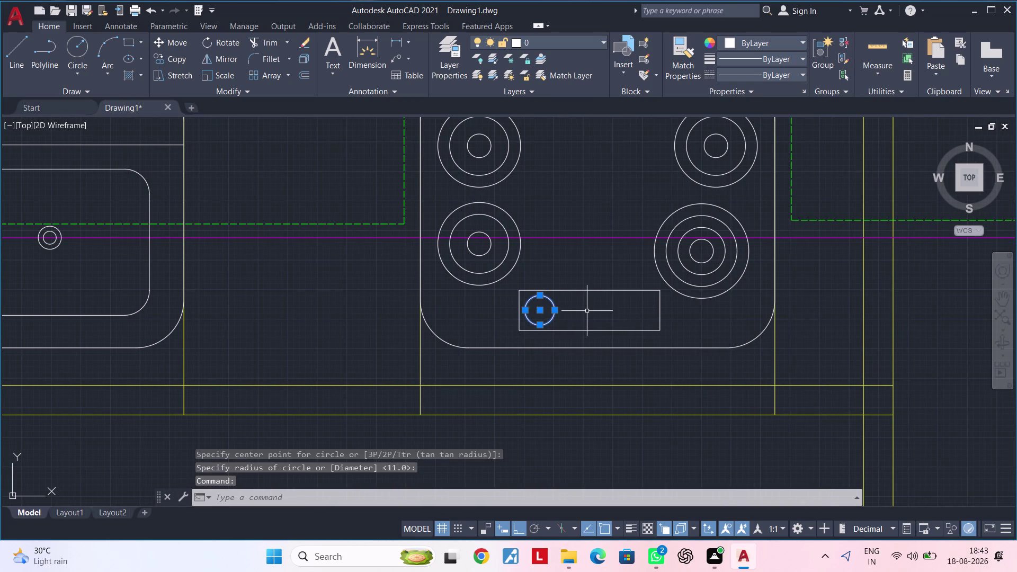
key(c)
key(o)
key(space)
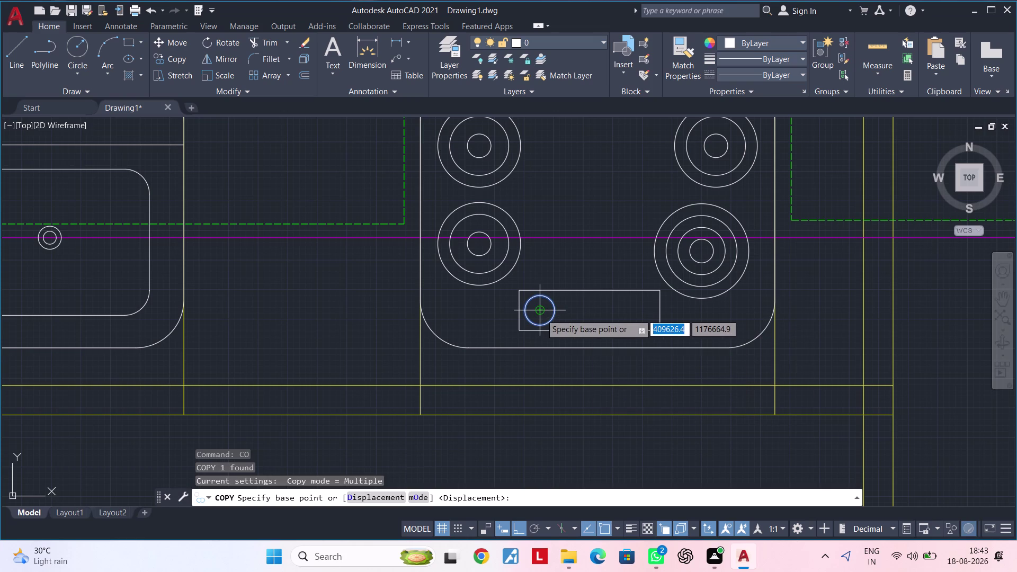
click(541, 314)
click(575, 315)
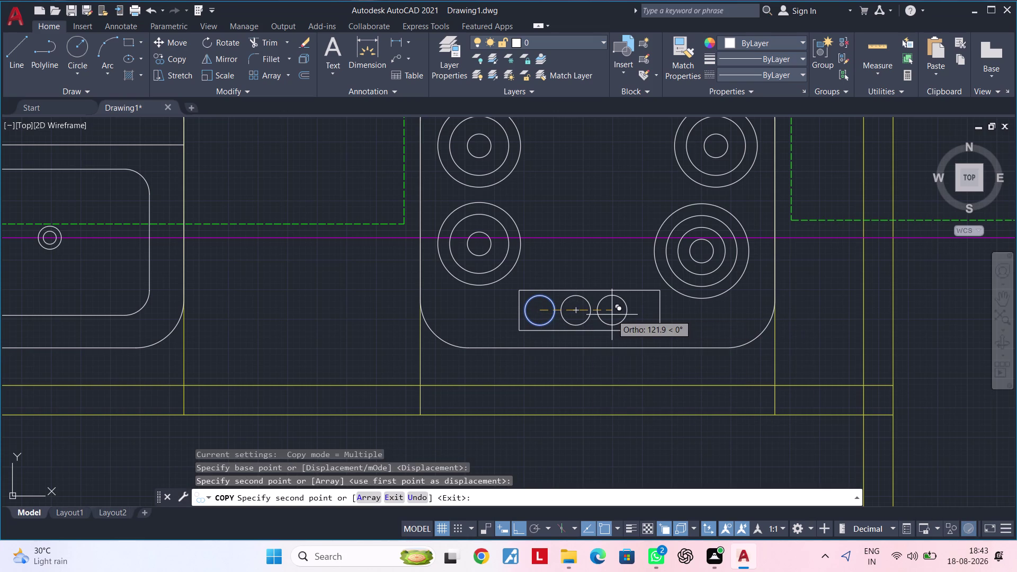
click(612, 314)
scroll(up, 3)
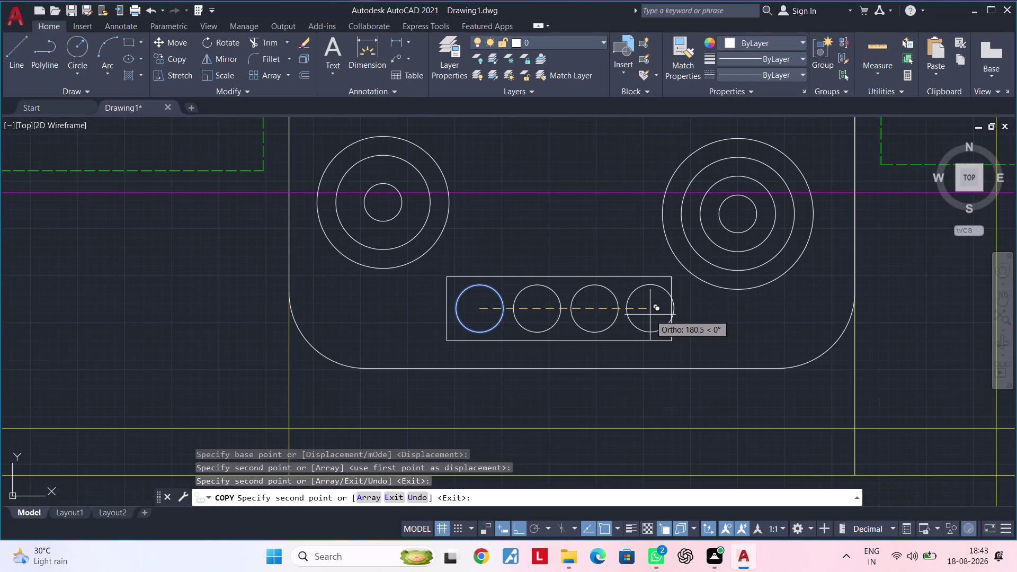
click(650, 315)
key(Escape)
key(Escape)
click(670, 287)
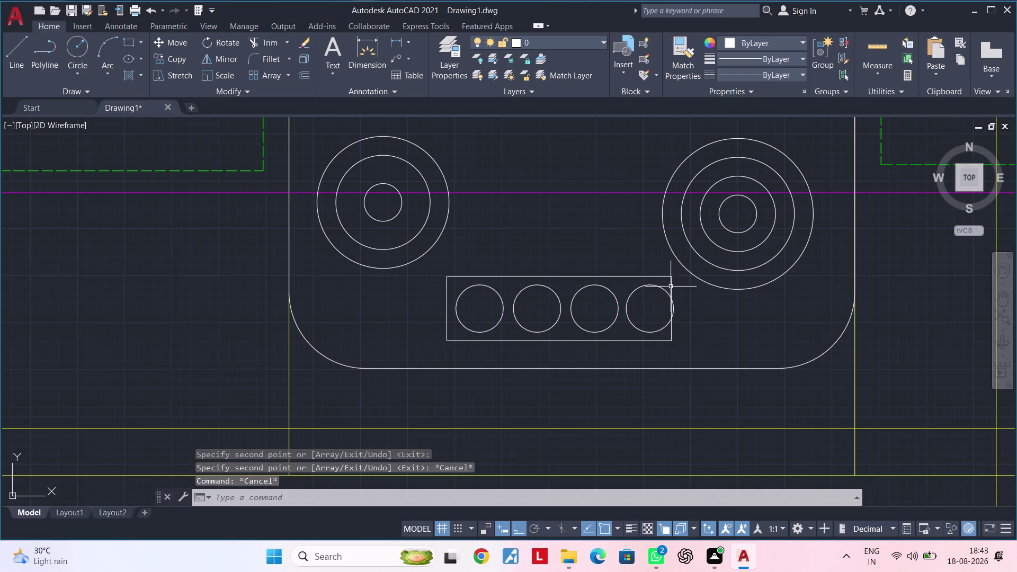
click(673, 306)
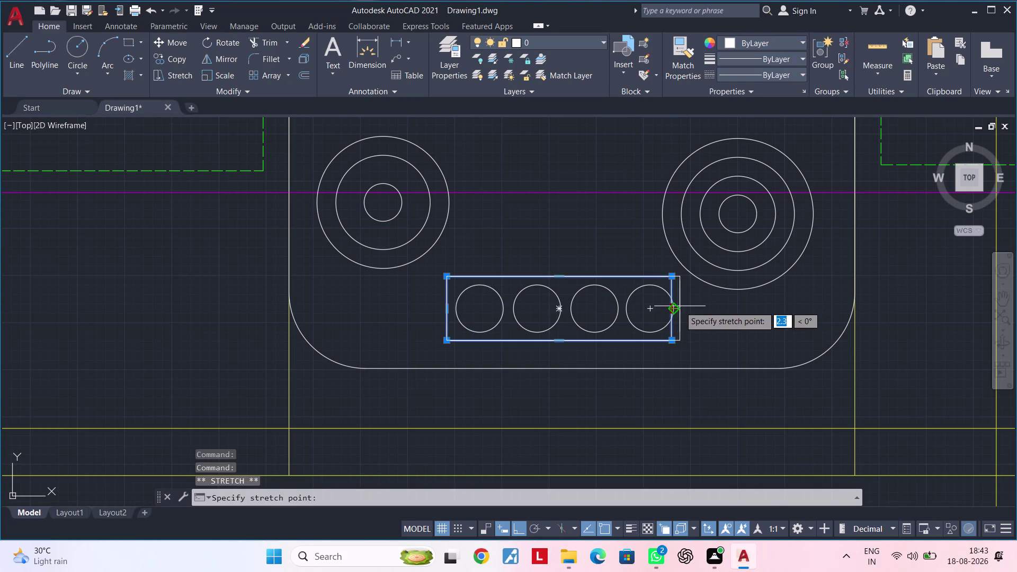
Cancel the panel stretch and bring the cooktop into view.
click(683, 306)
key(Escape)
key(Escape)
scroll(down, 3)
middle_drag(681, 311, 617, 310)
key(Escape)
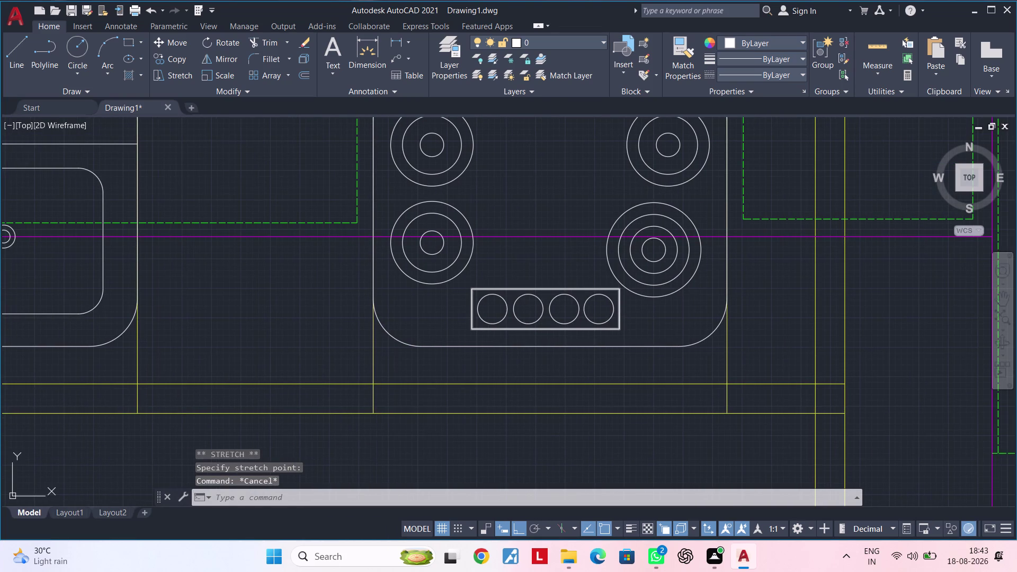
key(Escape)
scroll(down, 3)
middle_drag(618, 318, 608, 345)
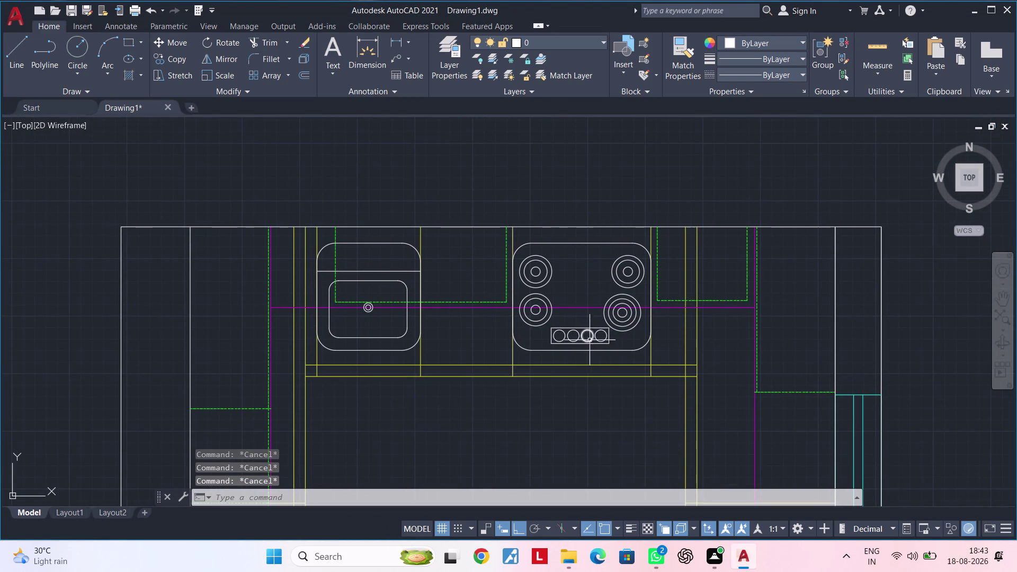
scroll(up, 3)
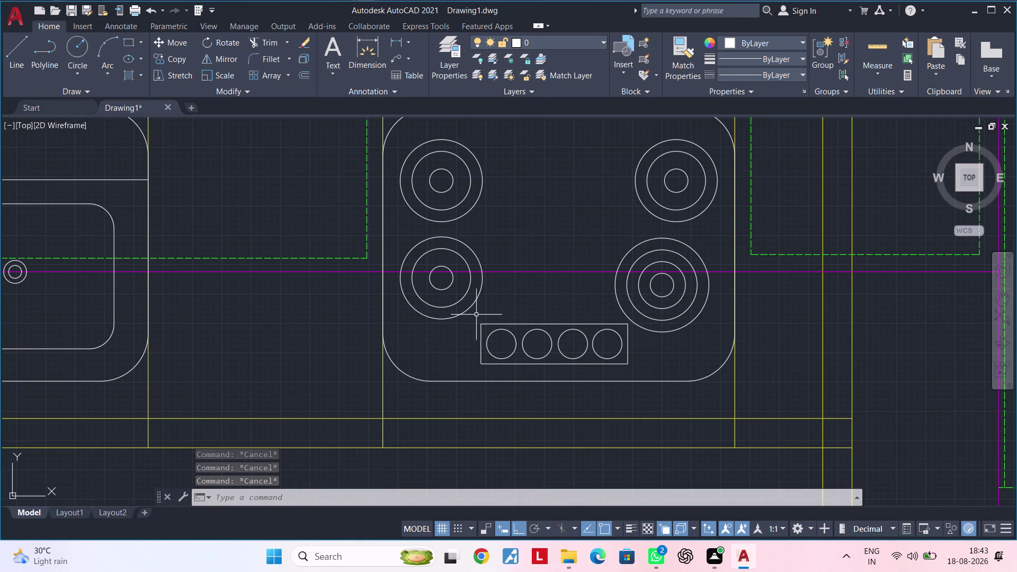
Window-select the knob panel and its four circles, then move them slightly left.
click(476, 315)
click(638, 373)
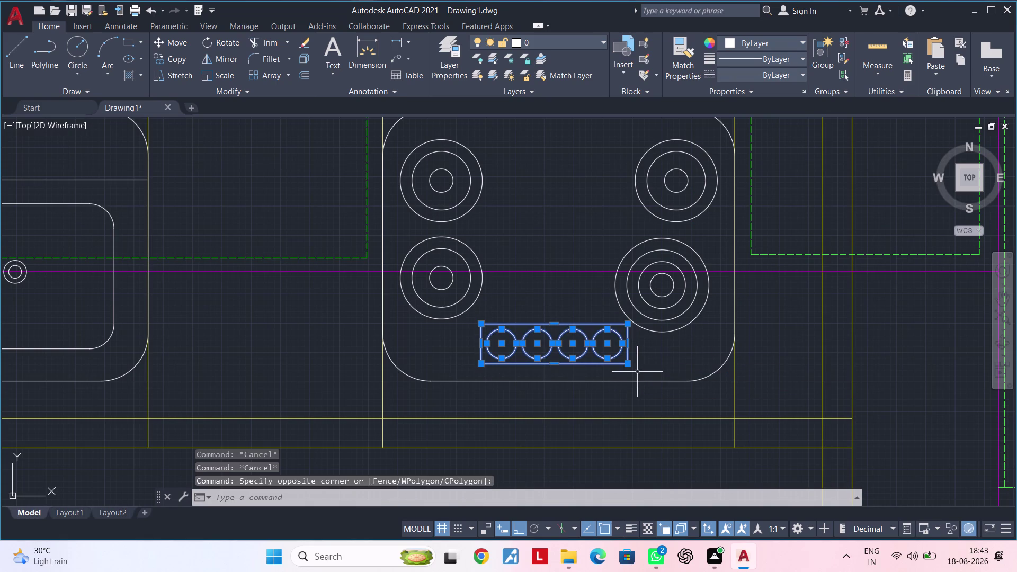
key(m)
key(space)
click(554, 342)
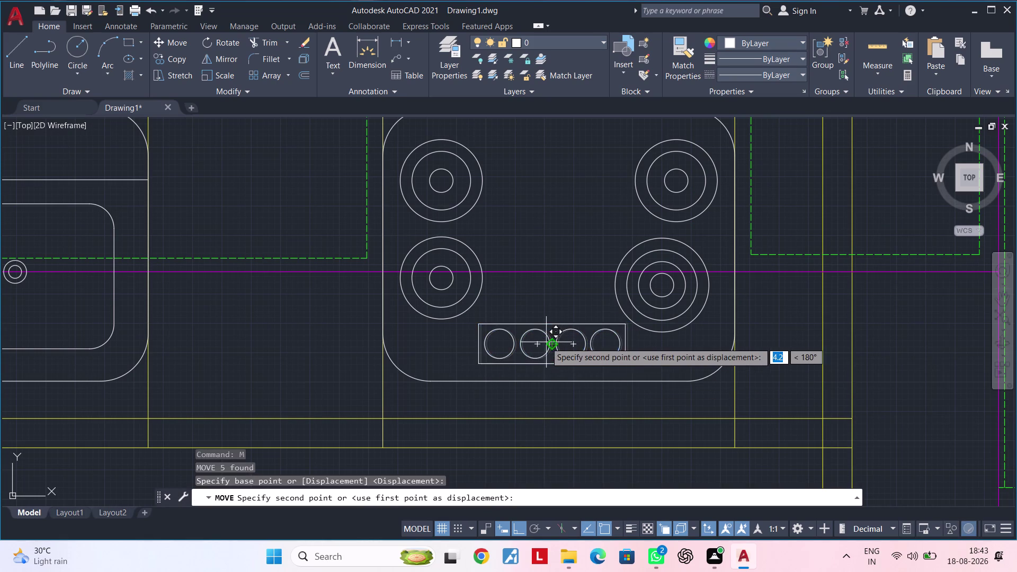
click(543, 343)
scroll(down, 3)
middle_drag(563, 342, 551, 344)
Zoom out to show the whole kitchen plan, sink and cooktop included.
key(Escape)
key(Escape)
key(Escape)
key(Escape)
key(Escape)
middle_drag(548, 337, 604, 328)
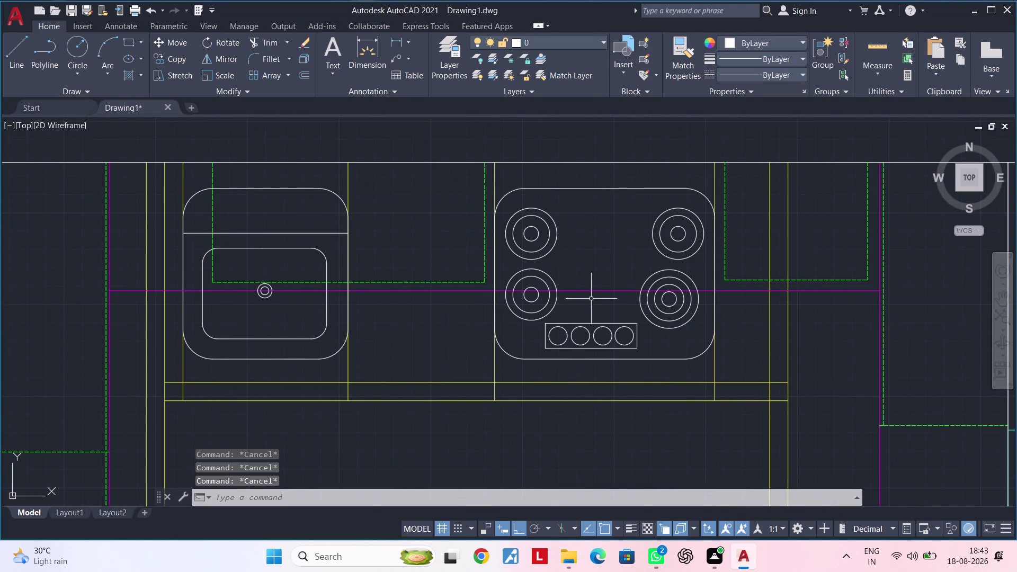
middle_drag(590, 312, 570, 343)
scroll(down, 3)
middle_drag(572, 336, 586, 291)
key(Escape)
key(Escape)
key(Escape)
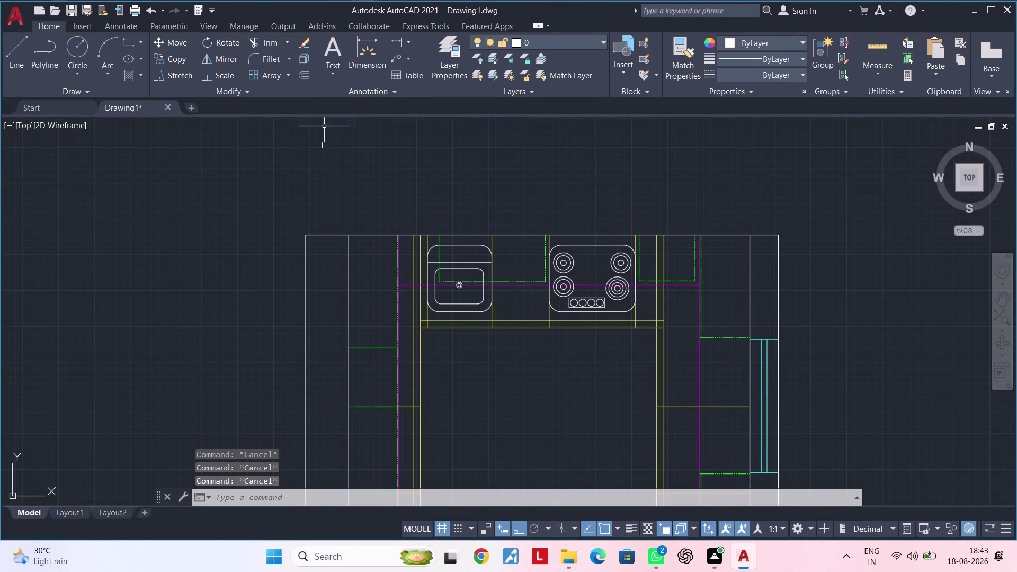
click(330, 52)
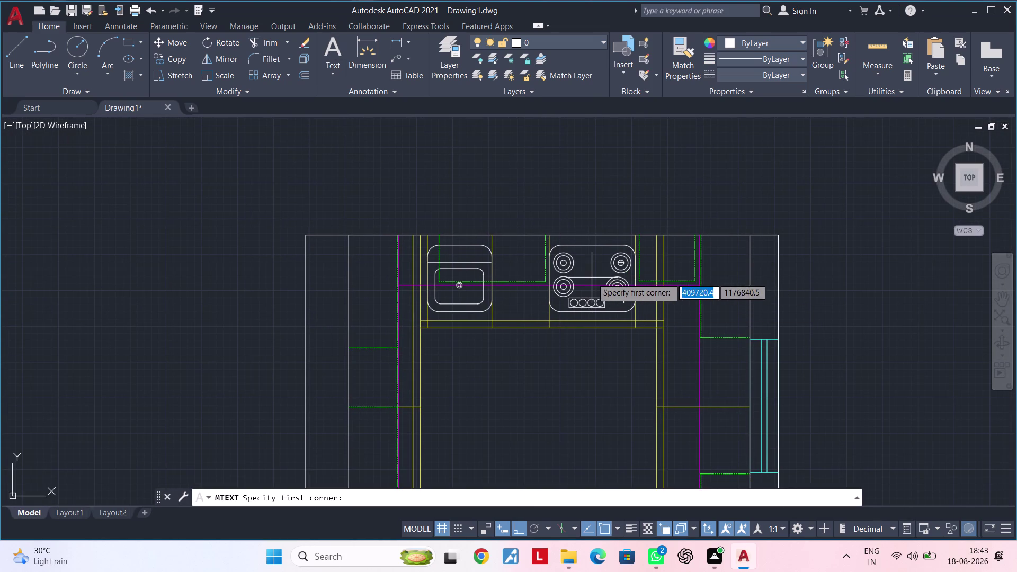
Open the Layer Properties manager and widen its layer list.
key(Escape)
key(Escape)
click(453, 47)
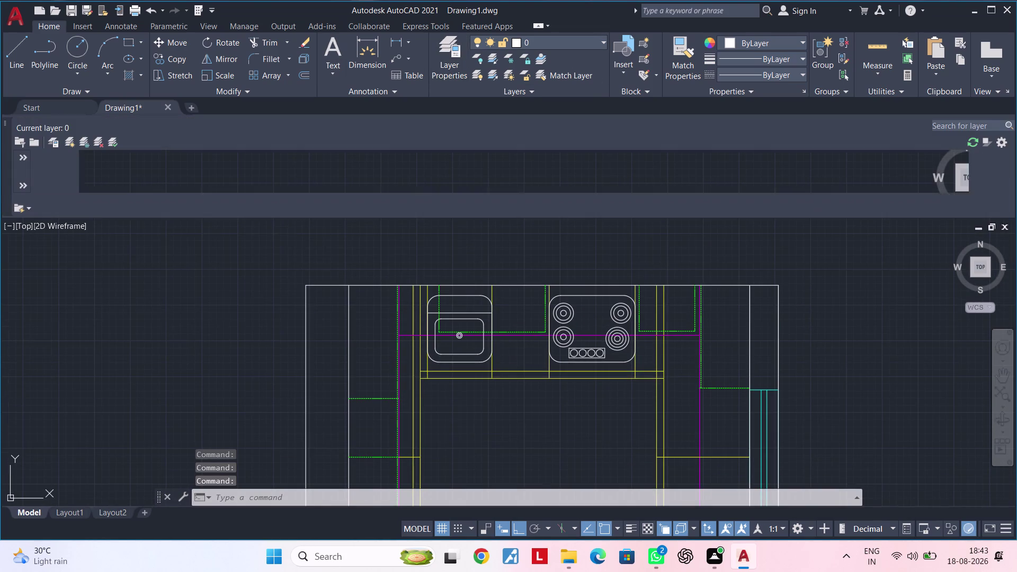
click(70, 142)
drag(86, 189, 37, 181)
key(BackSpace)
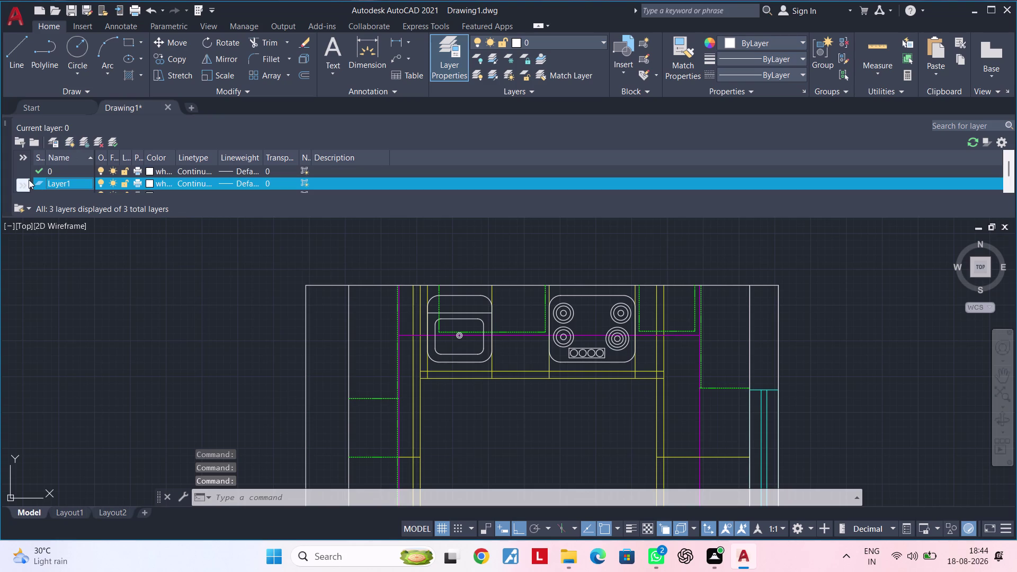
Put Layer1's name into edit mode, keeping the current layer on when prompted.
double_click(88, 183)
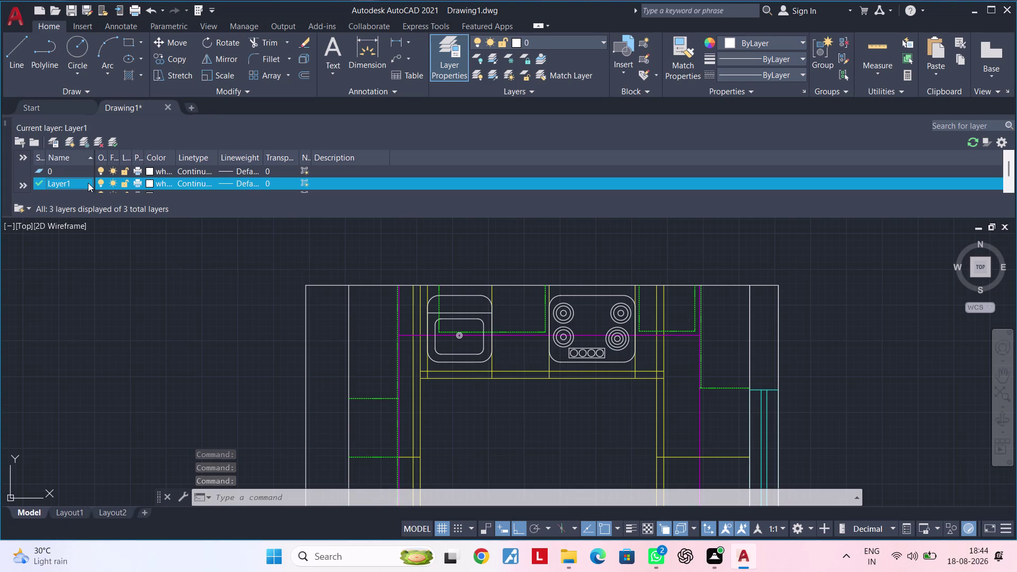
triple_click(88, 182)
triple_click(88, 183)
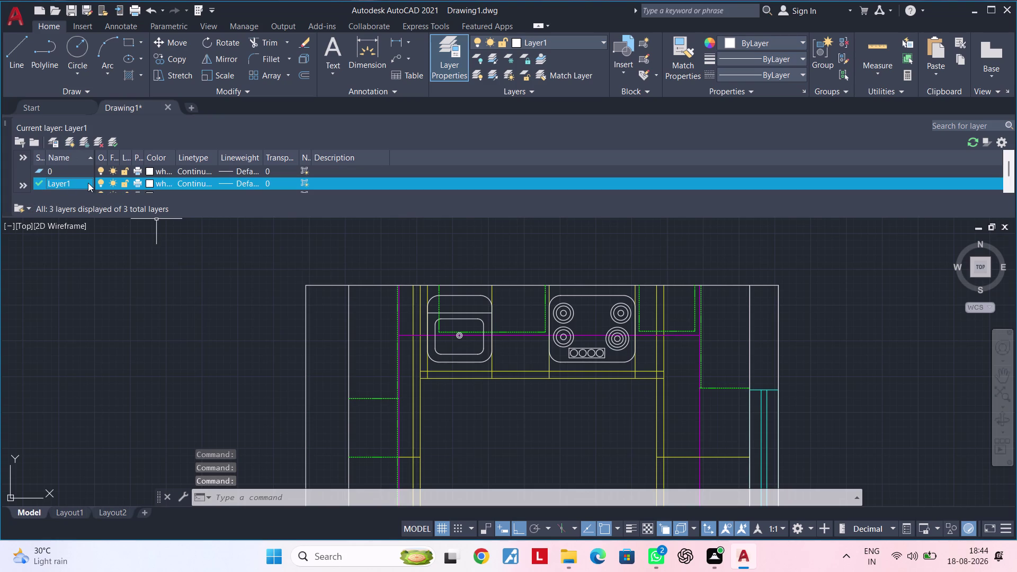
double_click(88, 183)
triple_click(72, 182)
double_click(72, 182)
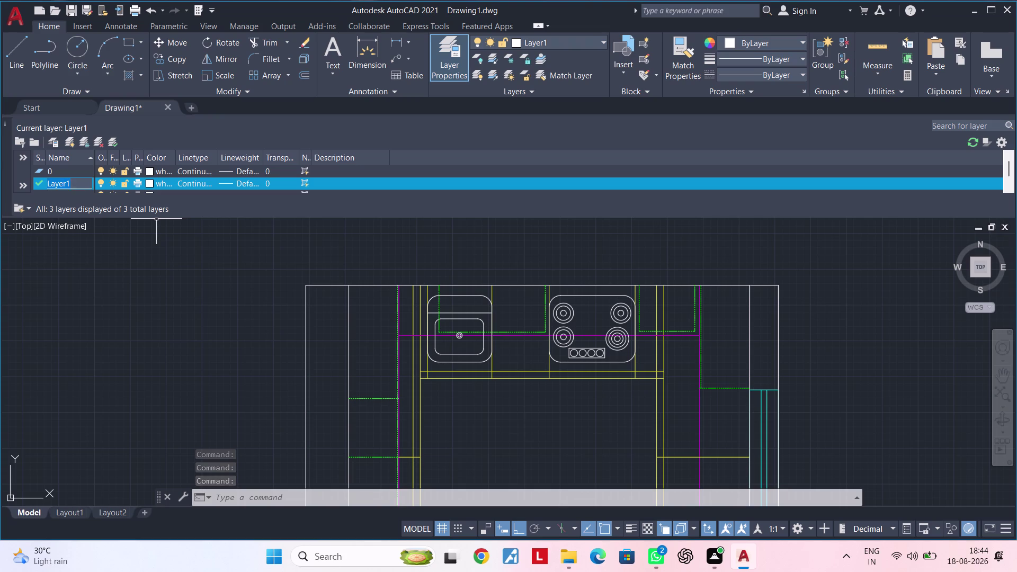
drag(74, 180, 96, 184)
click(96, 184)
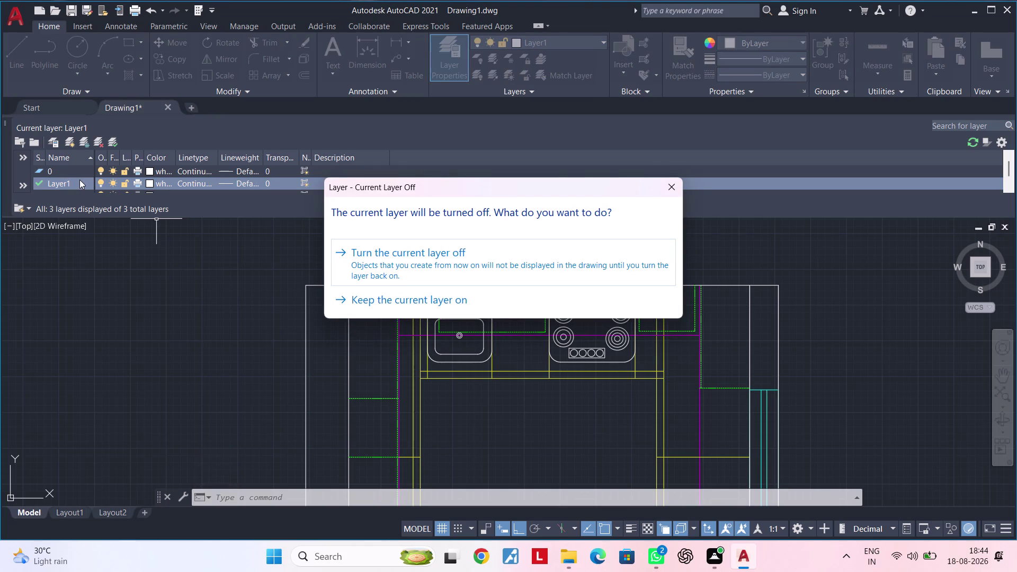
triple_click(74, 183)
click(100, 182)
click(678, 185)
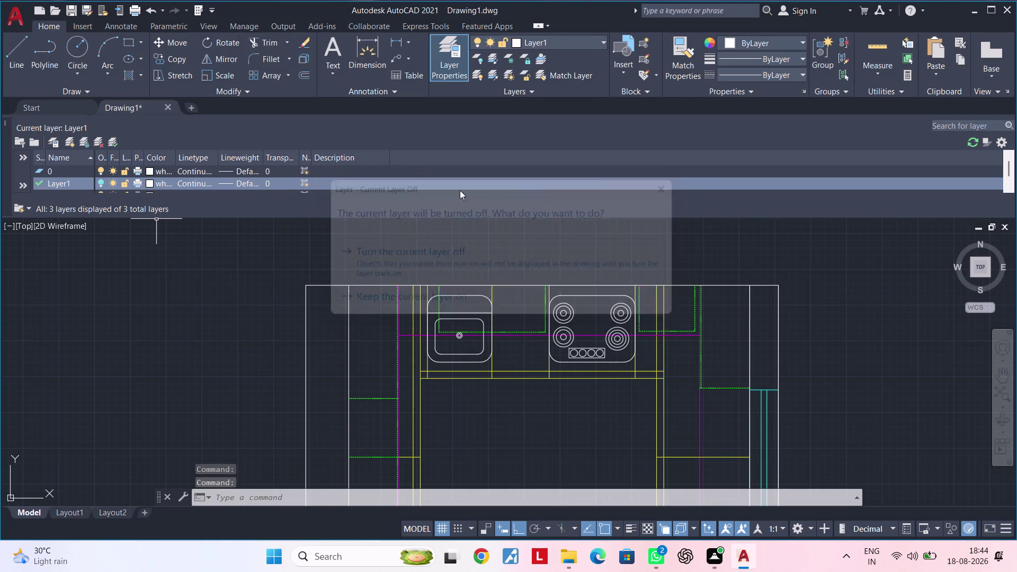
double_click(68, 181)
triple_click(69, 181)
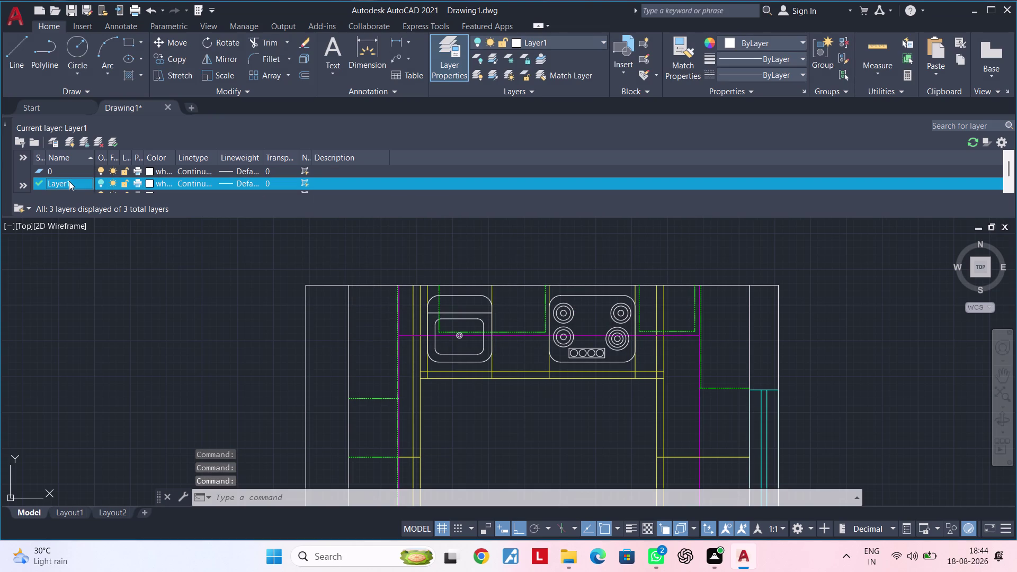
triple_click(69, 181)
double_click(69, 182)
triple_click(69, 184)
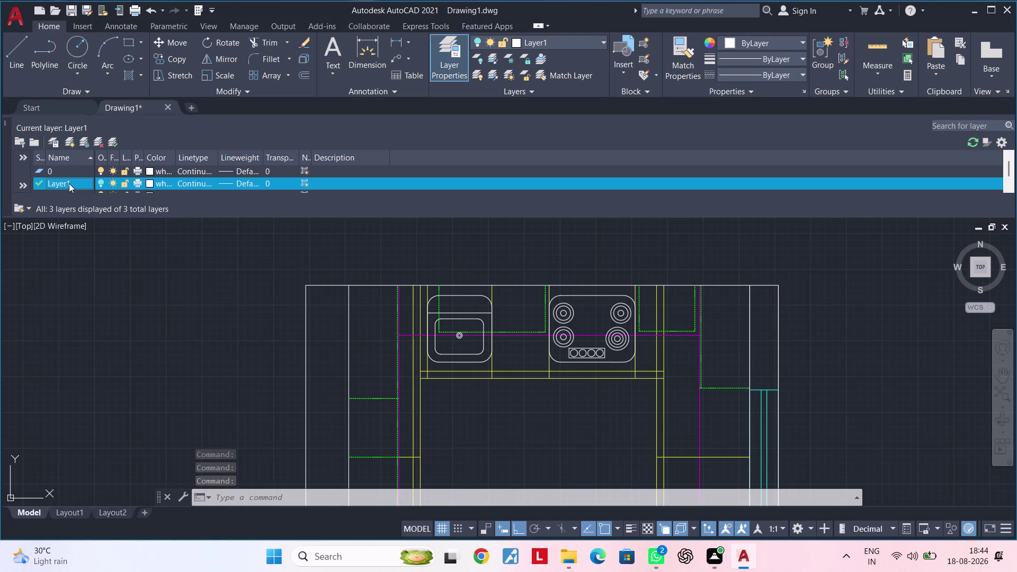
double_click(69, 183)
double_click(76, 183)
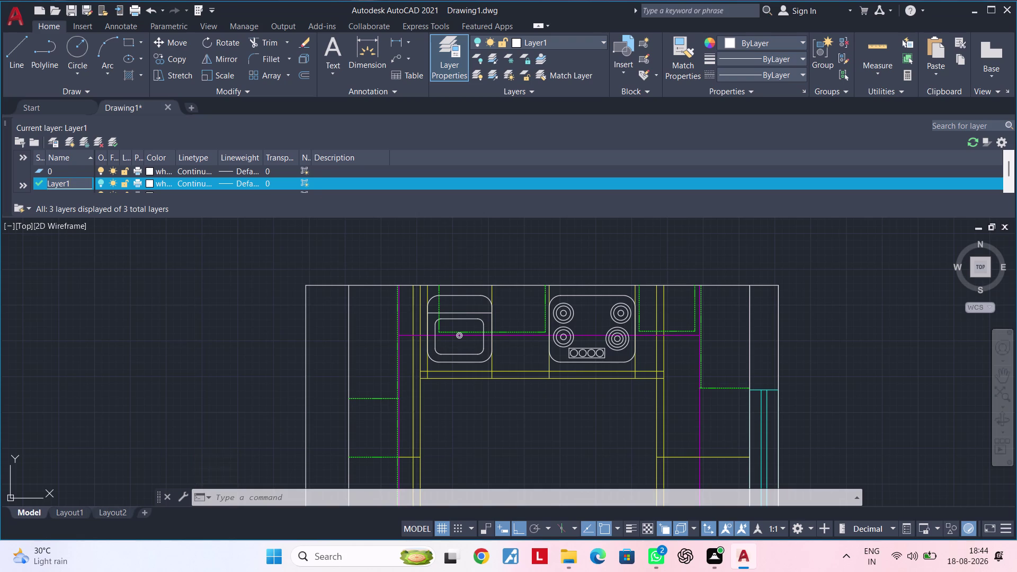
Replace the layer name Layer1 with 'Text'.
key(BackSpace)
key(BackSpace)
key(BackSpace)
key(BackSpace)
key(BackSpace)
key(BackSpace)
key(BackSpace)
key(BackSpace)
key(BackSpace)
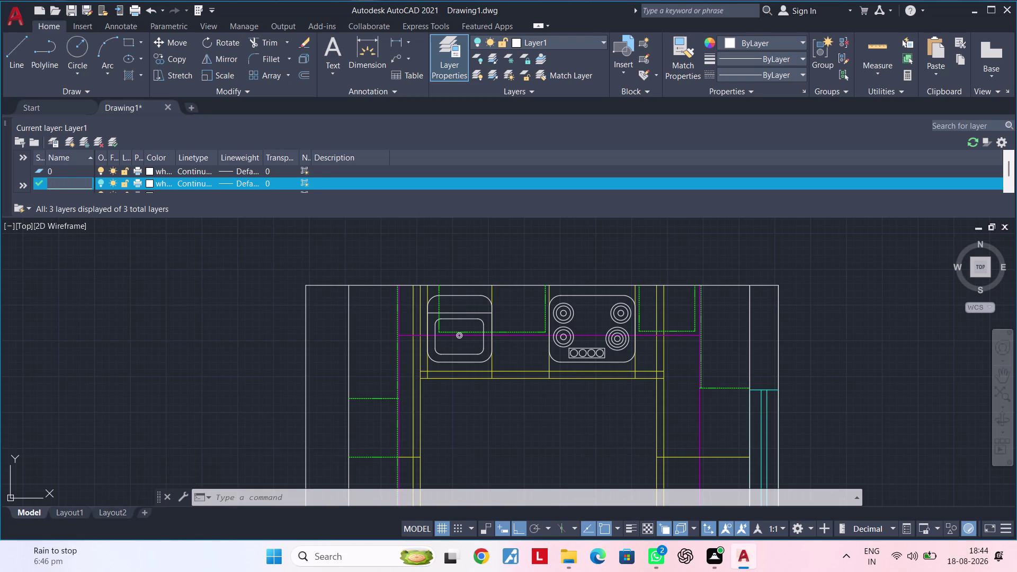
text(text)
key(BackSpace)
key(BackSpace)
key(BackSpace)
key(BackSpace)
key(BackSpace)
text(Te)
text(xt)
click(150, 183)
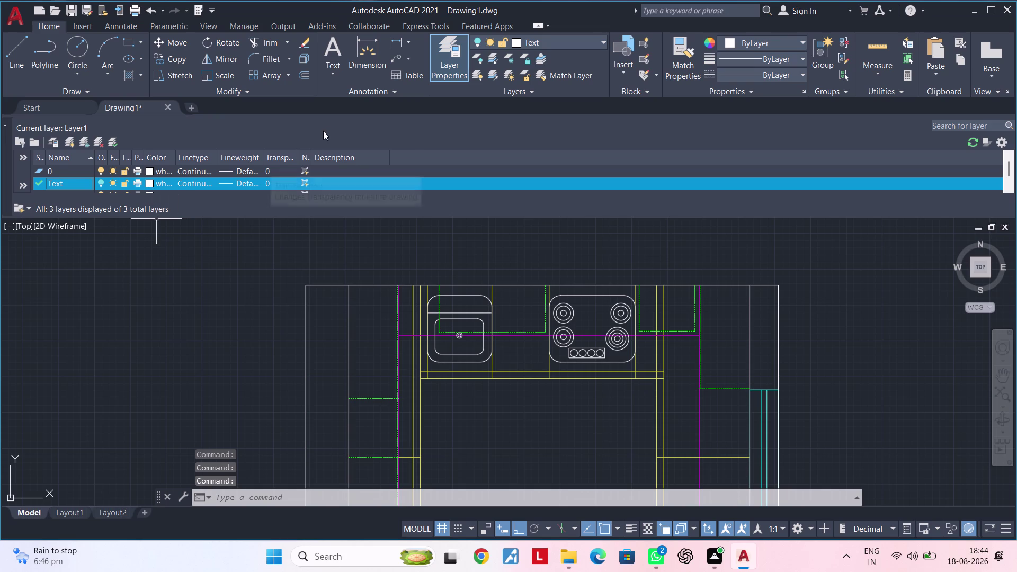
Set the Text layer's colour to orange, index colour 30.
click(149, 184)
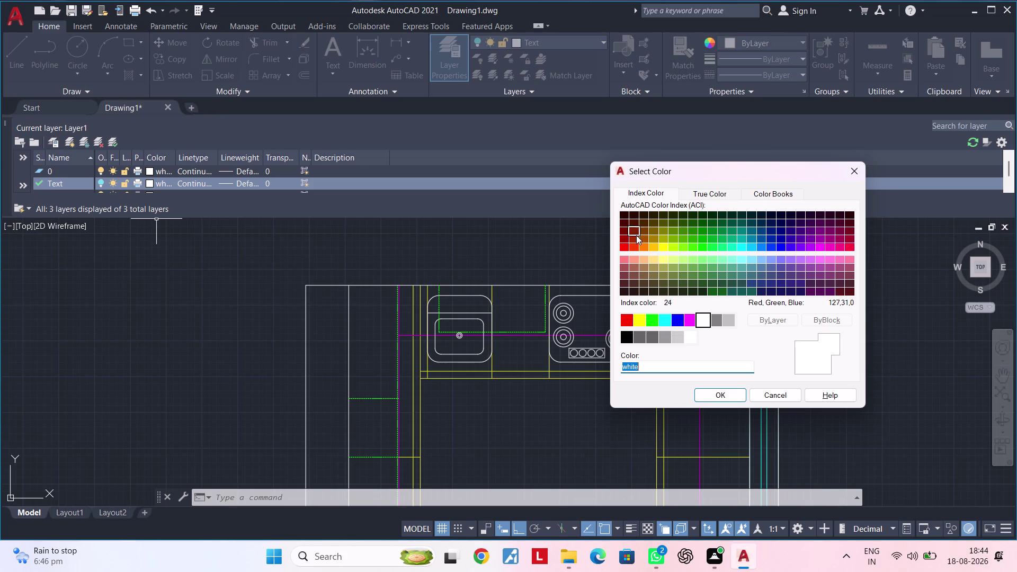
click(643, 248)
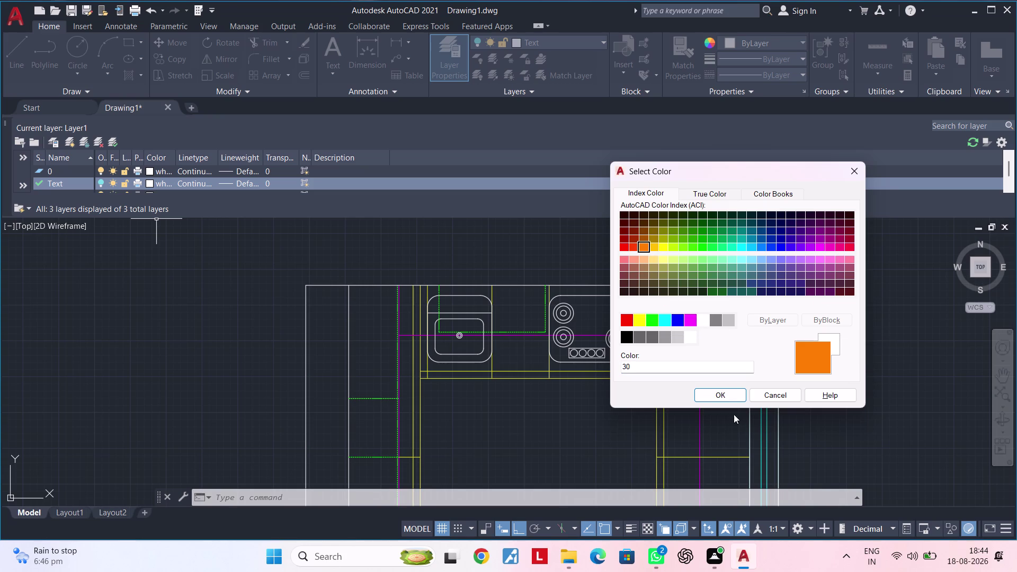
click(721, 395)
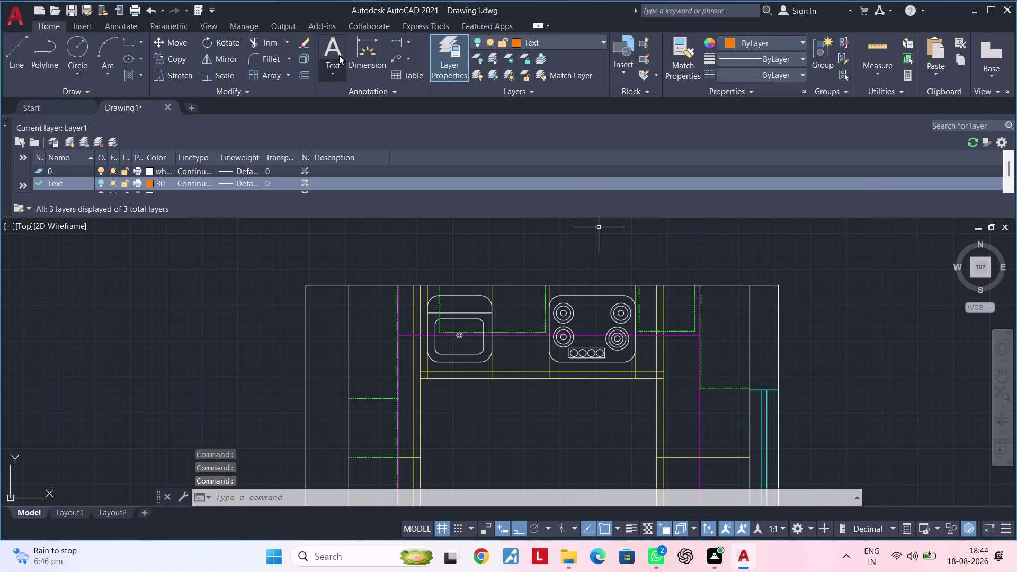
Start a multiline text label on the cooktop, cancelling two misplaced attempts.
click(336, 51)
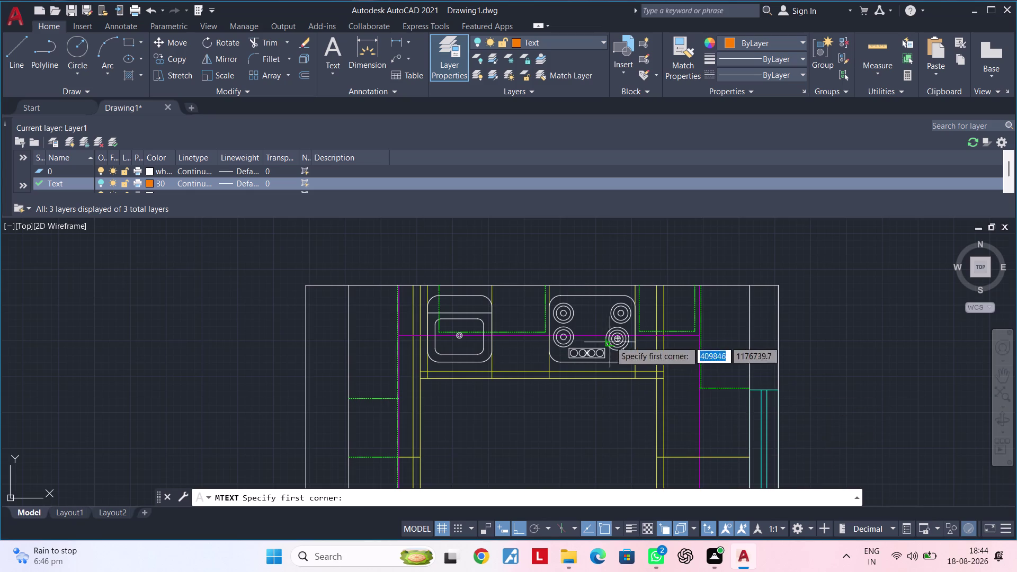
scroll(up, 3)
scroll(up, 3)
middle_drag(588, 344, 612, 303)
click(560, 293)
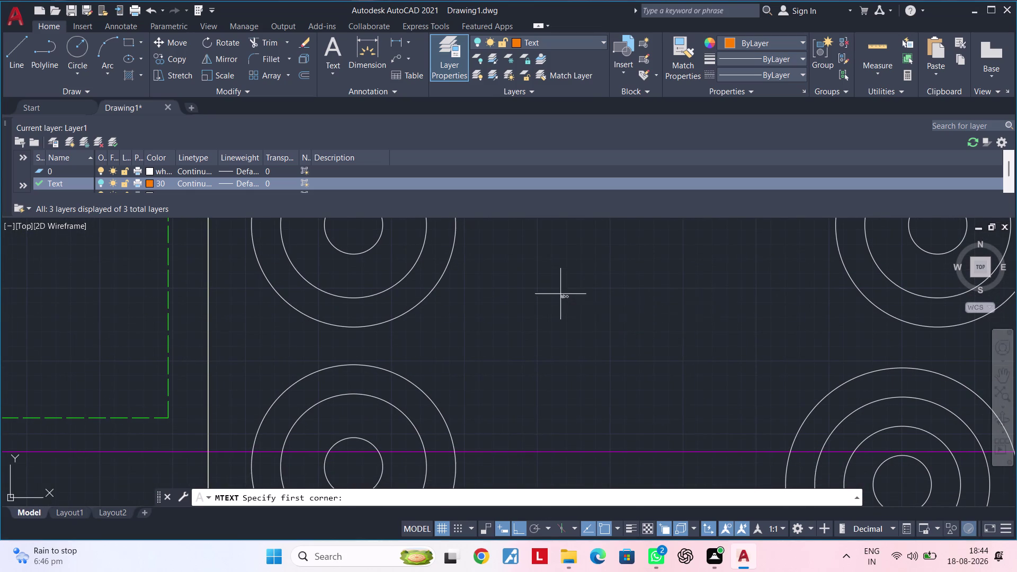
scroll(up, 3)
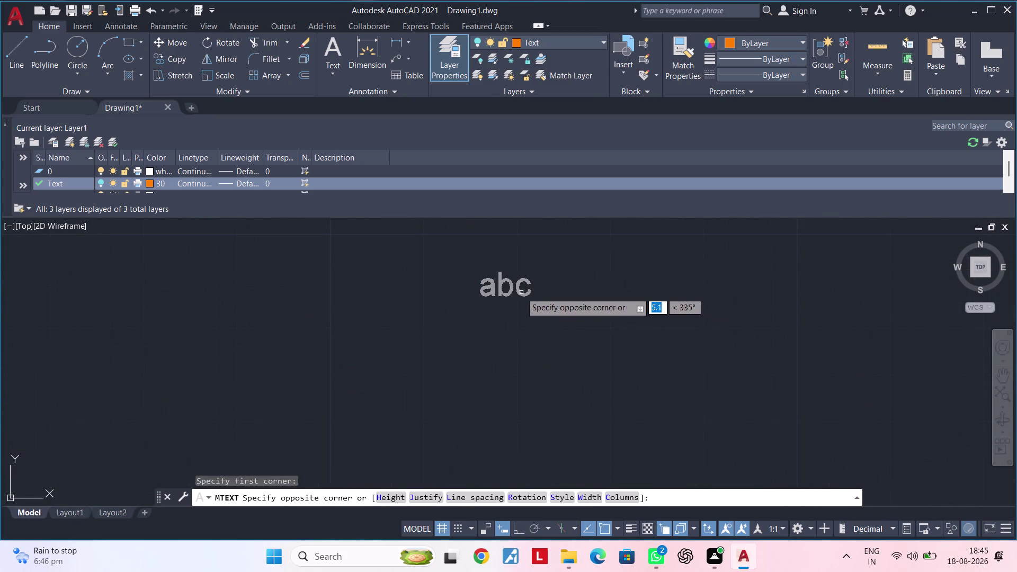
key(Escape)
scroll(down, 3)
scroll(down, 3)
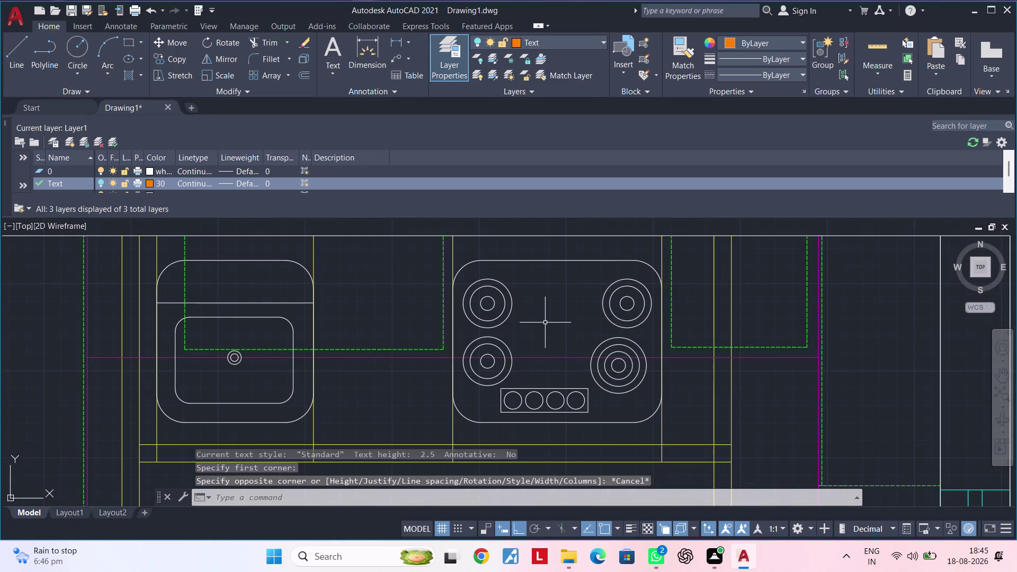
key(space)
click(534, 315)
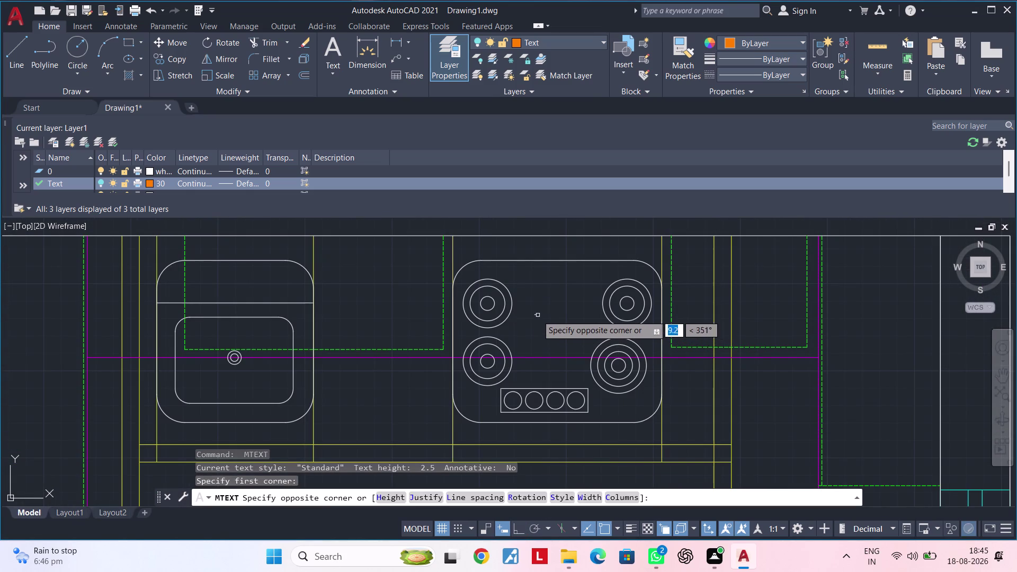
drag(537, 316, 549, 325)
drag(548, 325, 551, 330)
click(551, 330)
scroll(up, 3)
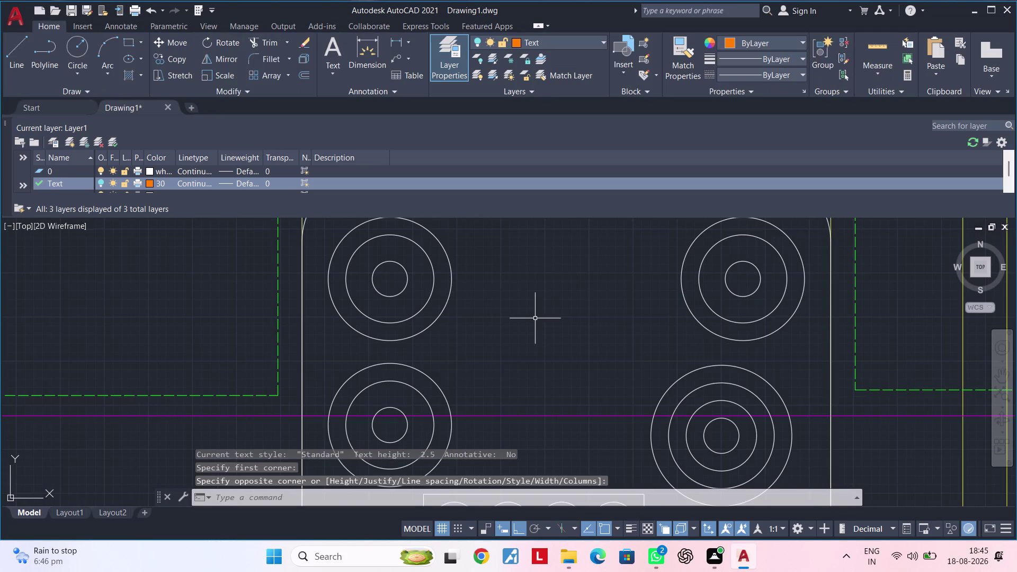
scroll(down, 3)
key(Escape)
Box an area on the cooktop and enter the label 'HBO'.
key(space)
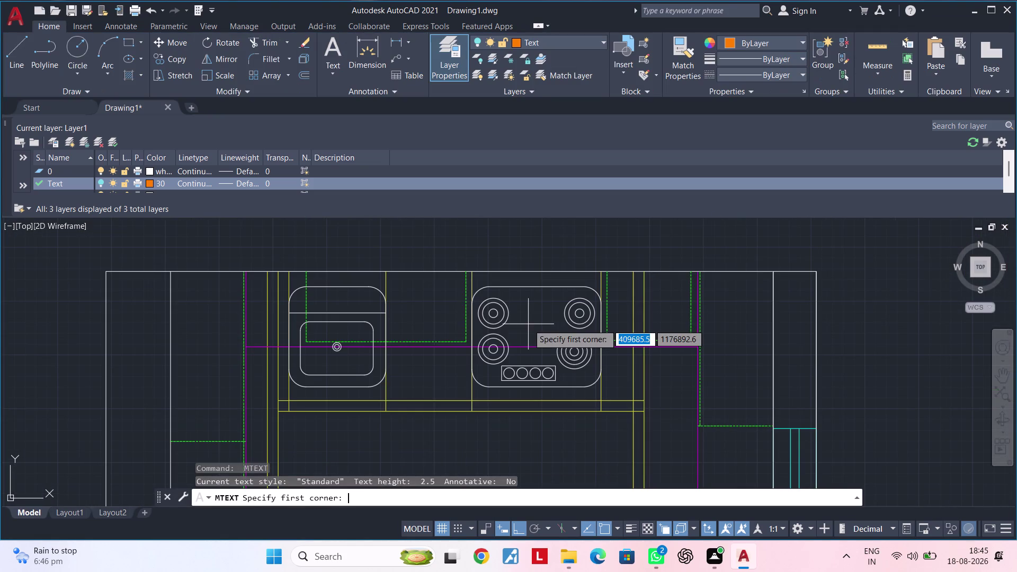
drag(523, 322, 532, 330)
double_click(538, 335)
scroll(up, 3)
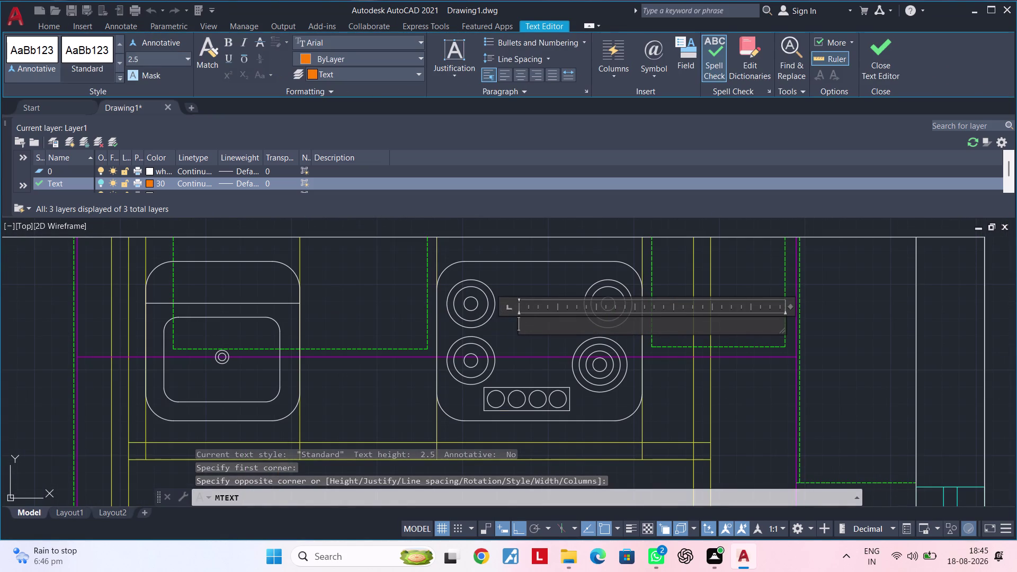
text(HBO)
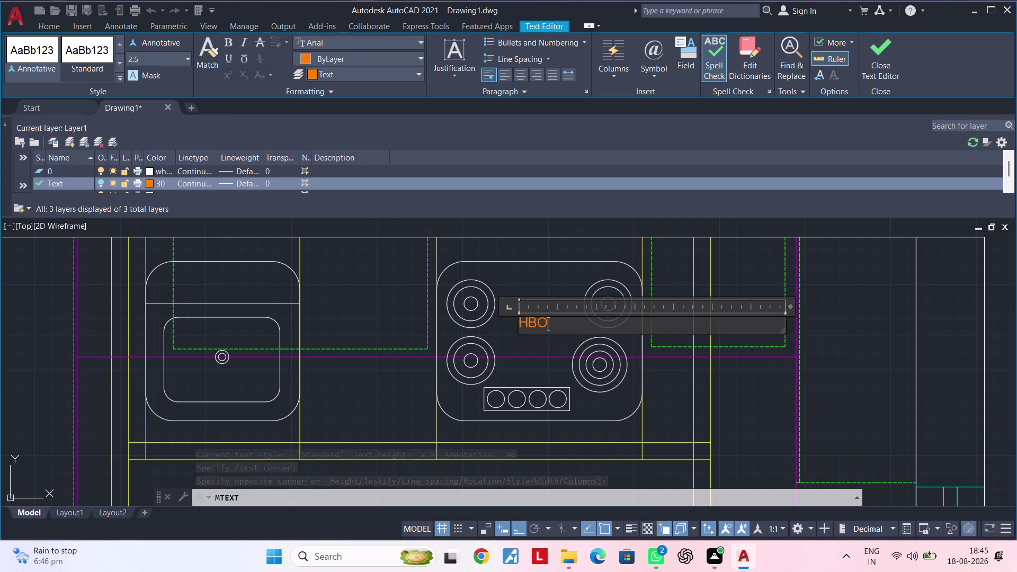
click(525, 341)
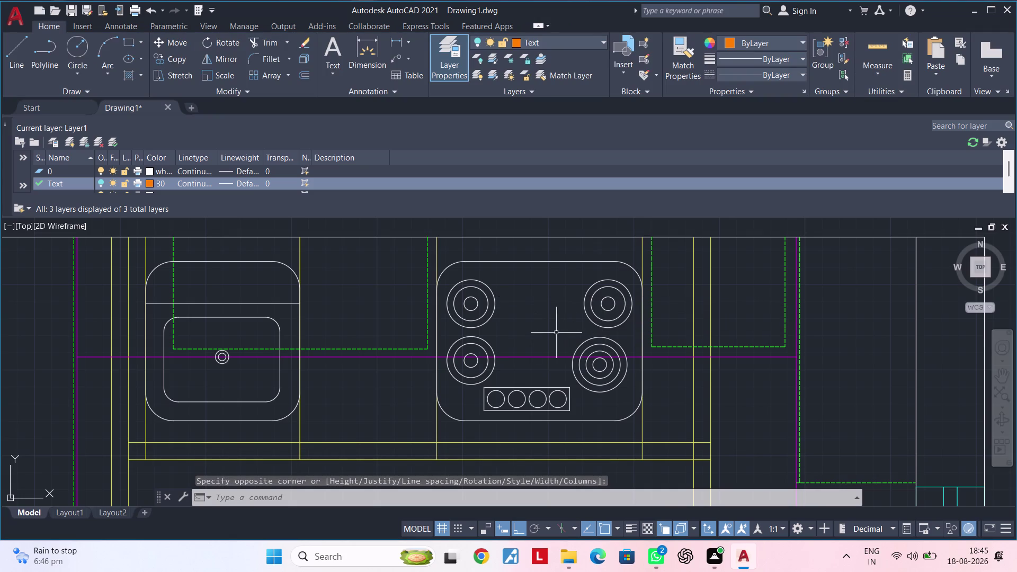
Click around the cooktop area, then cancel the pending selection.
scroll(up, 3)
scroll(up, 3)
scroll(down, 3)
scroll(down, 3)
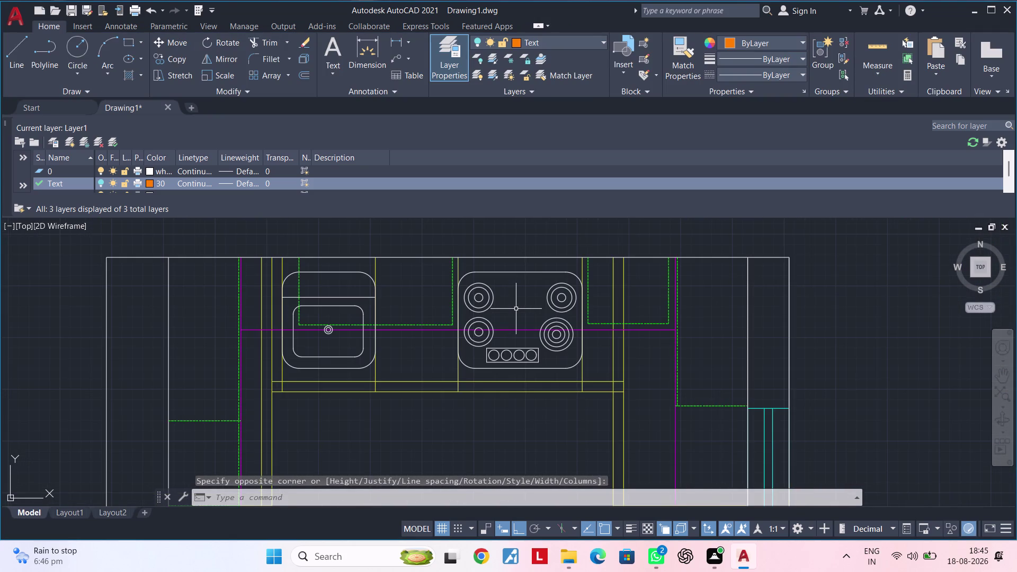
scroll(up, 3)
scroll(up, 3)
scroll(down, 3)
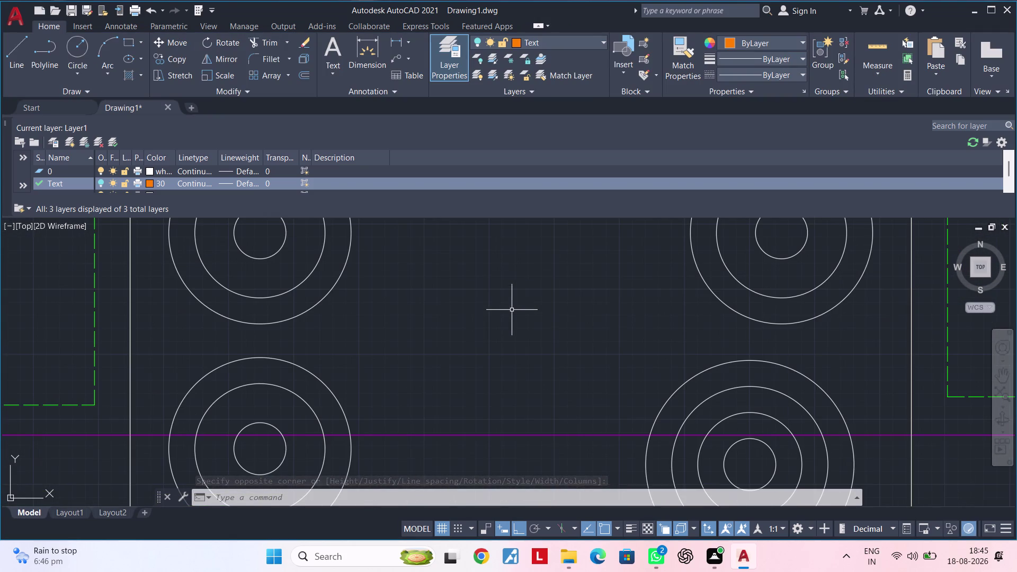
click(510, 299)
click(467, 268)
click(458, 254)
click(568, 352)
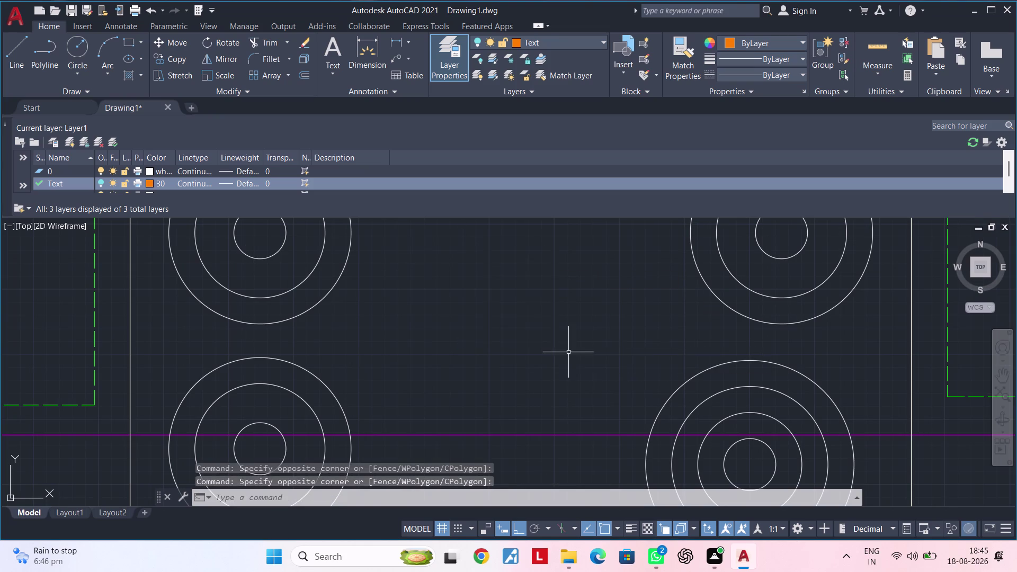
scroll(down, 3)
middle_drag(590, 339, 578, 355)
click(495, 288)
click(590, 376)
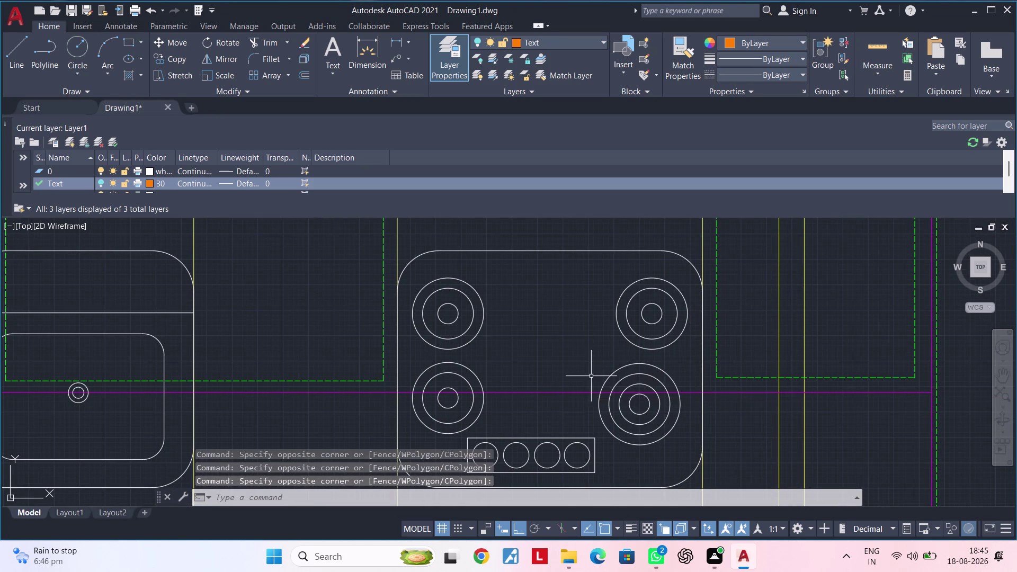
scroll(down, 3)
scroll(up, 3)
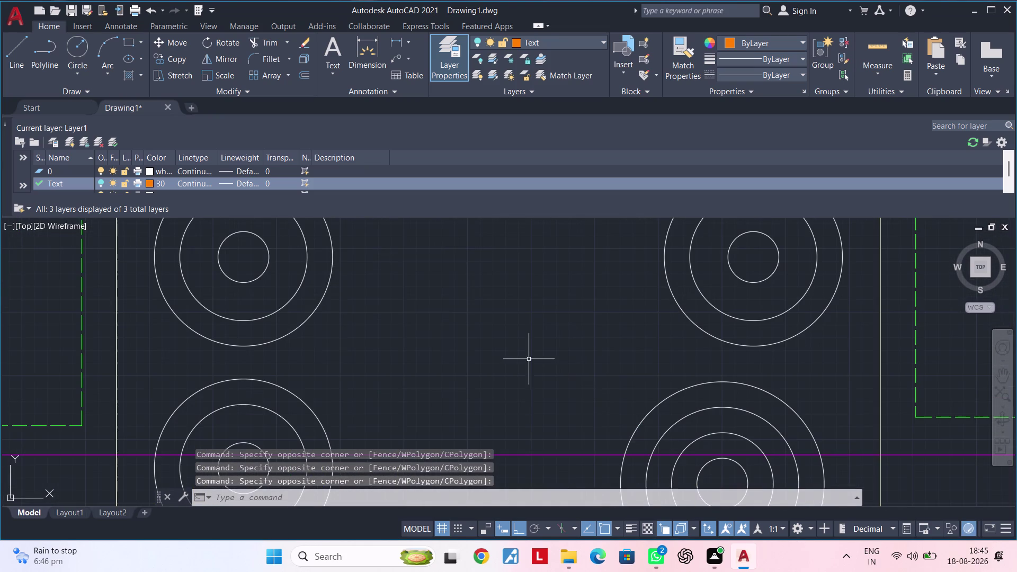
scroll(down, 3)
middle_drag(555, 352, 612, 335)
key(Escape)
key(Escape)
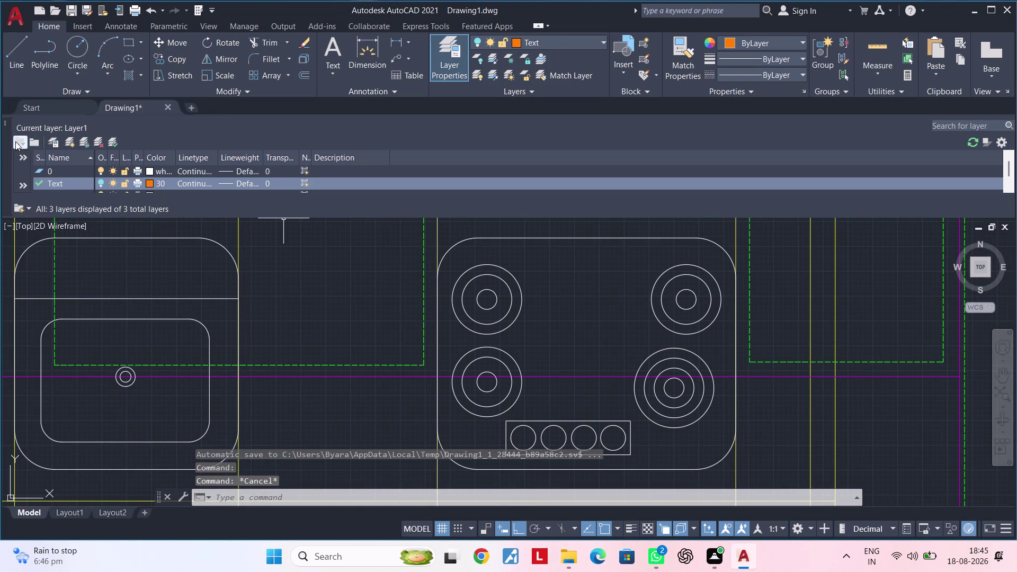
Close the Layer Properties palette and centre the cooktop in view.
click(7, 123)
middle_drag(600, 280, 566, 287)
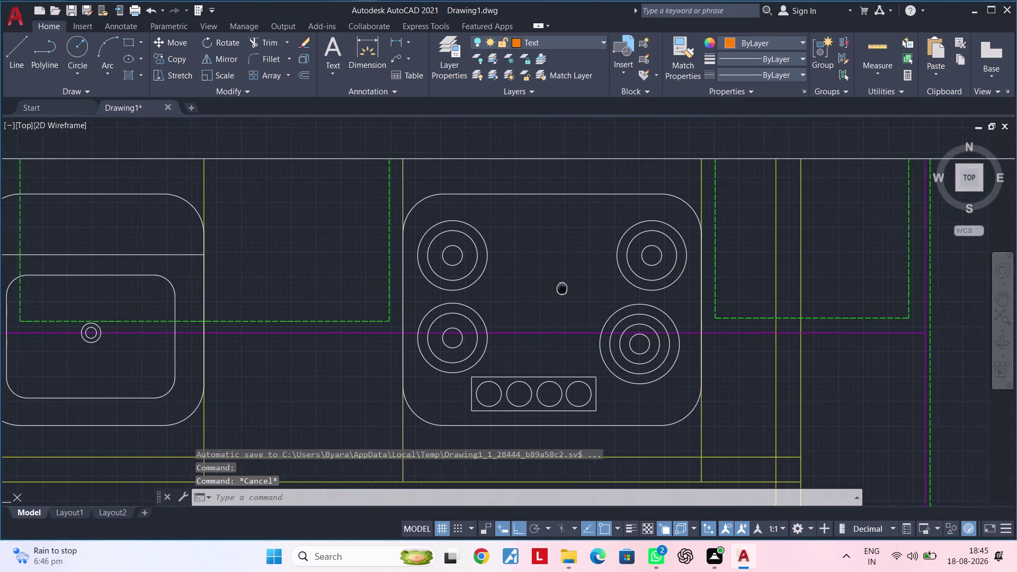
middle_drag(566, 287, 553, 290)
Outline a multiline text box over the cooktop.
click(335, 50)
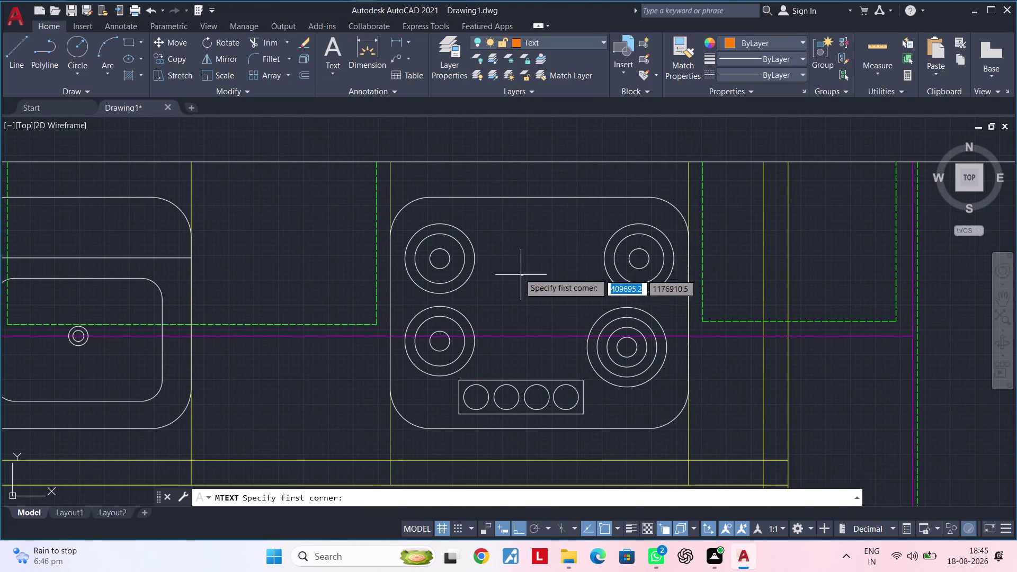
click(510, 254)
scroll(up, 3)
drag(510, 253, 511, 257)
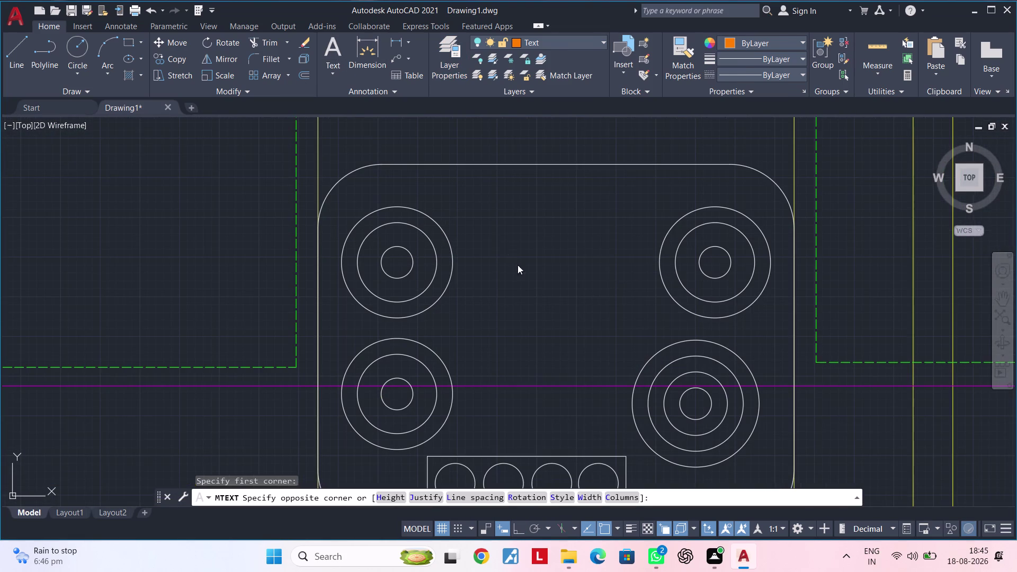
drag(511, 257, 530, 296)
scroll(up, 3)
scroll(up, 3)
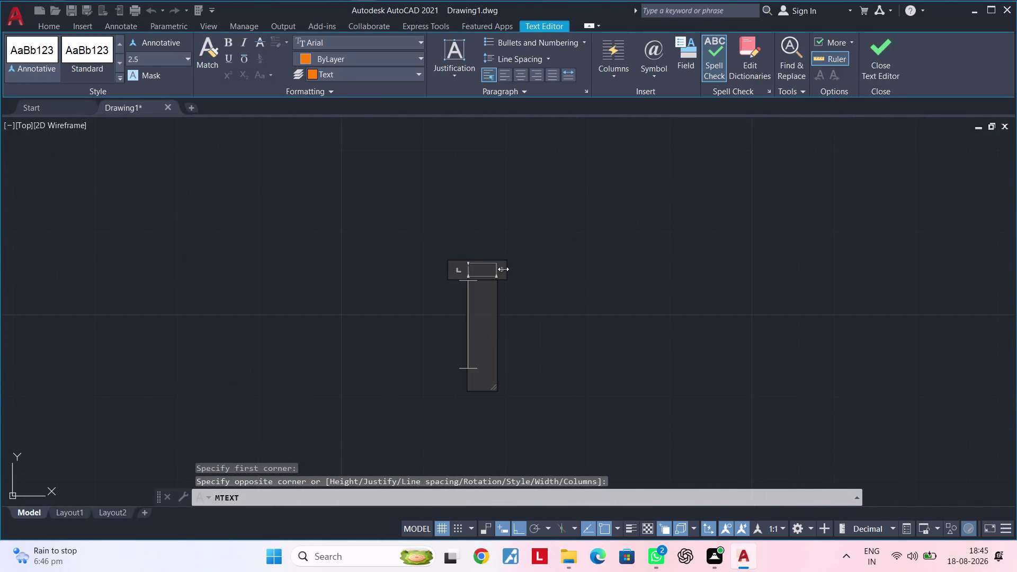
click(502, 269)
drag(503, 269, 521, 269)
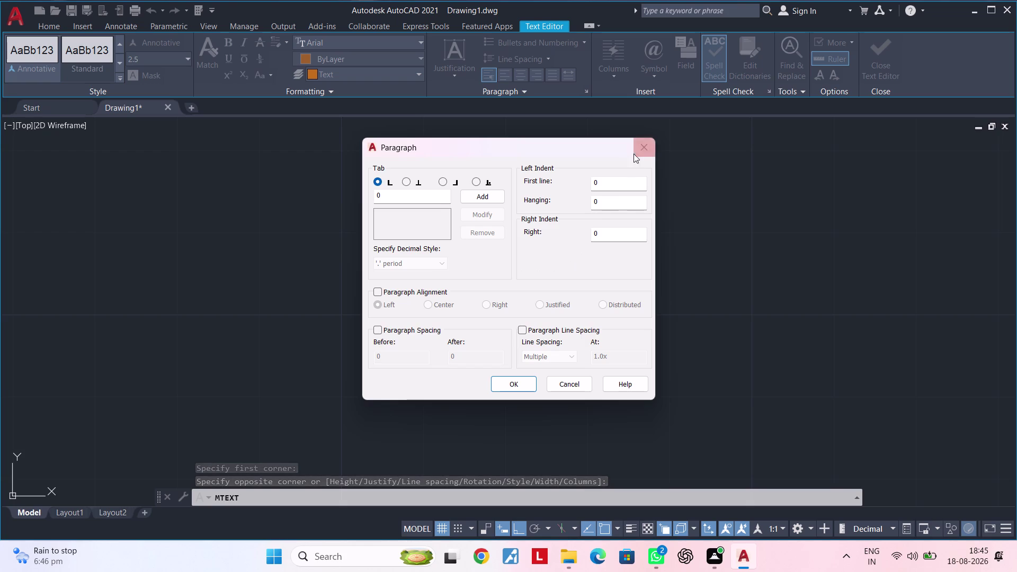
Dismiss the paragraph settings unchanged and cancel the empty text box.
click(638, 149)
drag(537, 267, 565, 267)
drag(621, 266, 659, 267)
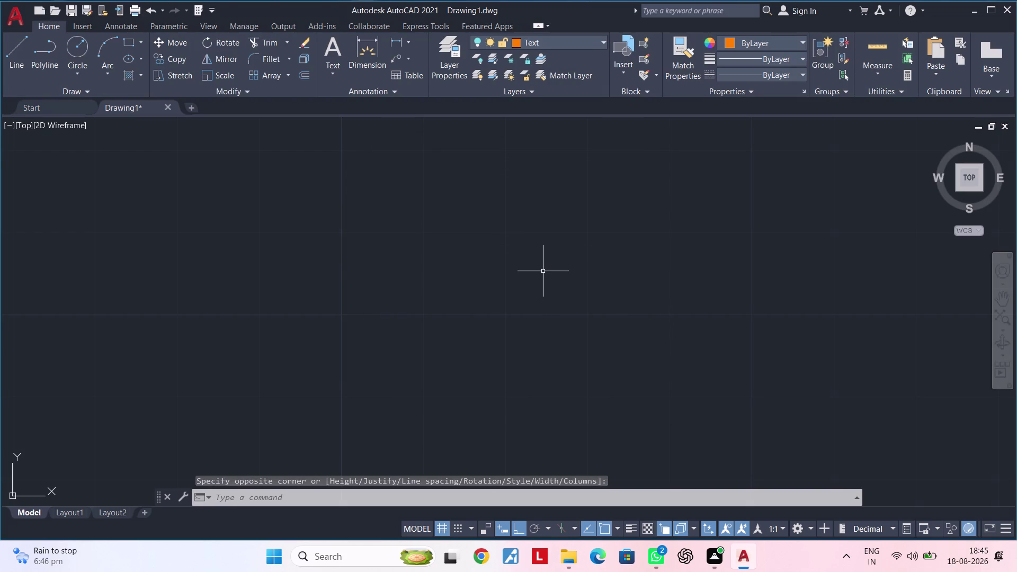
scroll(down, 3)
scroll(down, 3)
key(Escape)
key(Escape)
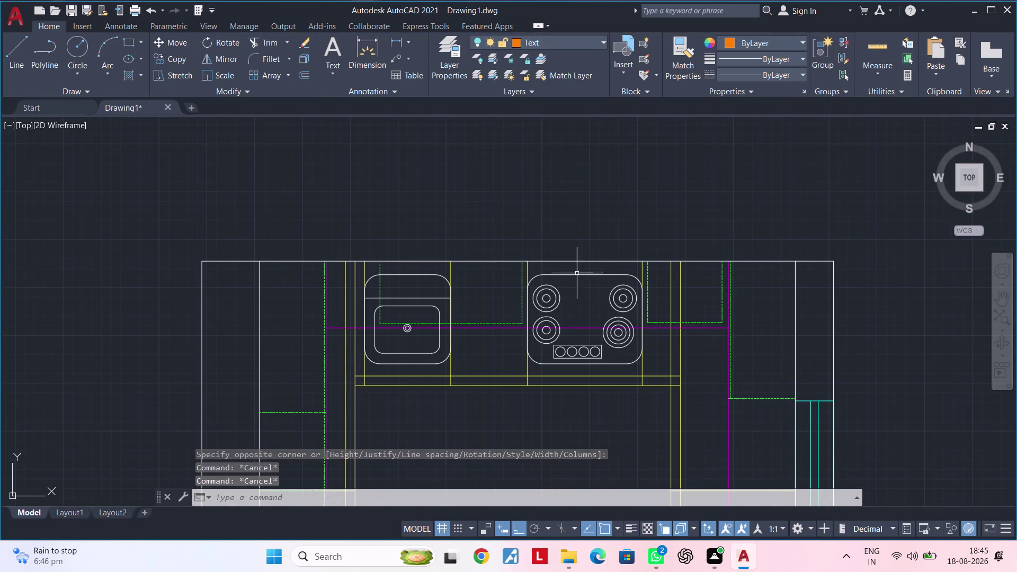
key(Escape)
key(Escape)
Cancel a stray dimension command and start a new multiline text note.
click(376, 48)
key(Escape)
key(Escape)
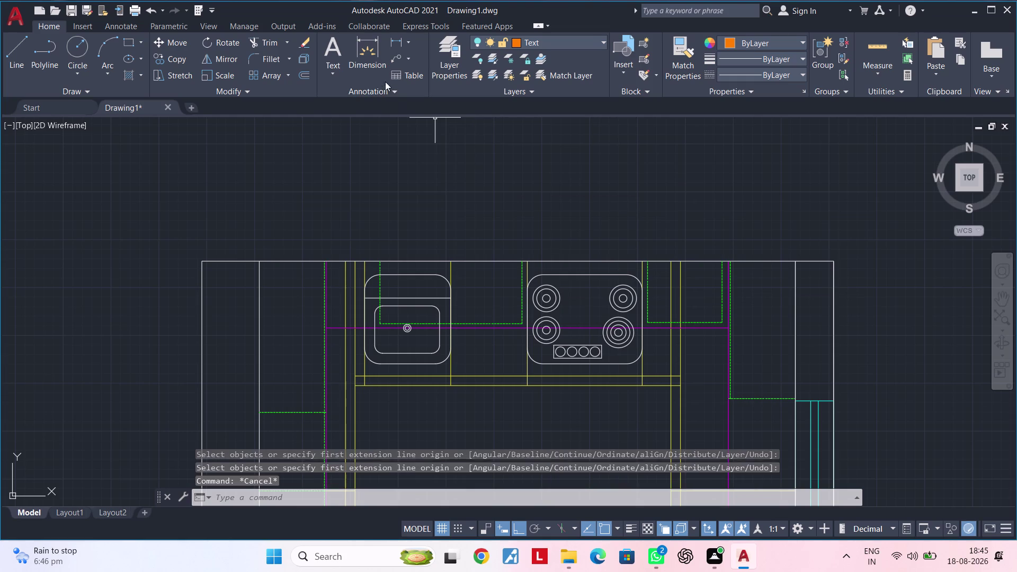
key(Escape)
click(338, 50)
scroll(up, 3)
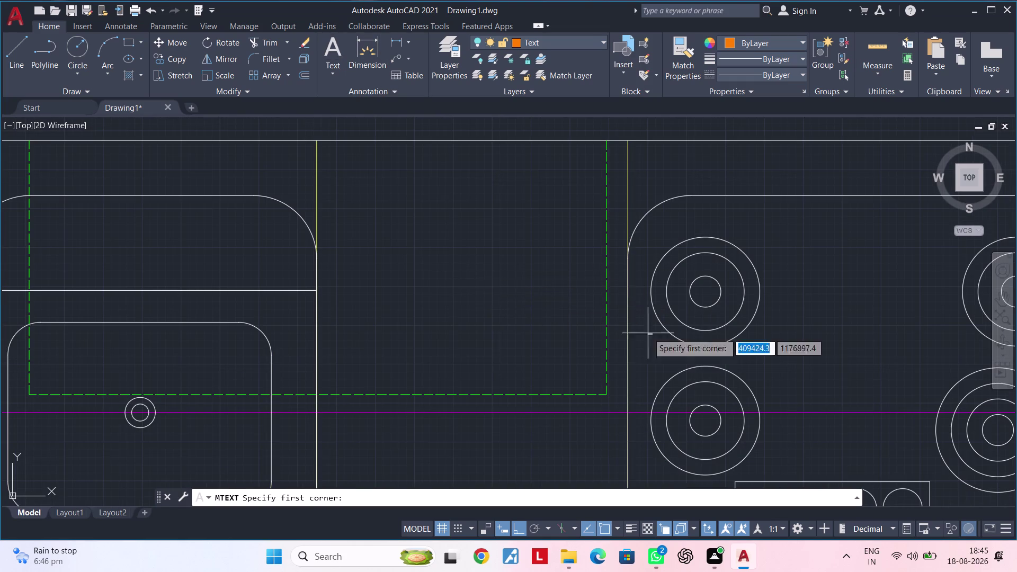
scroll(down, 3)
middle_drag(743, 352, 529, 320)
scroll(up, 3)
drag(556, 269, 607, 297)
click(607, 296)
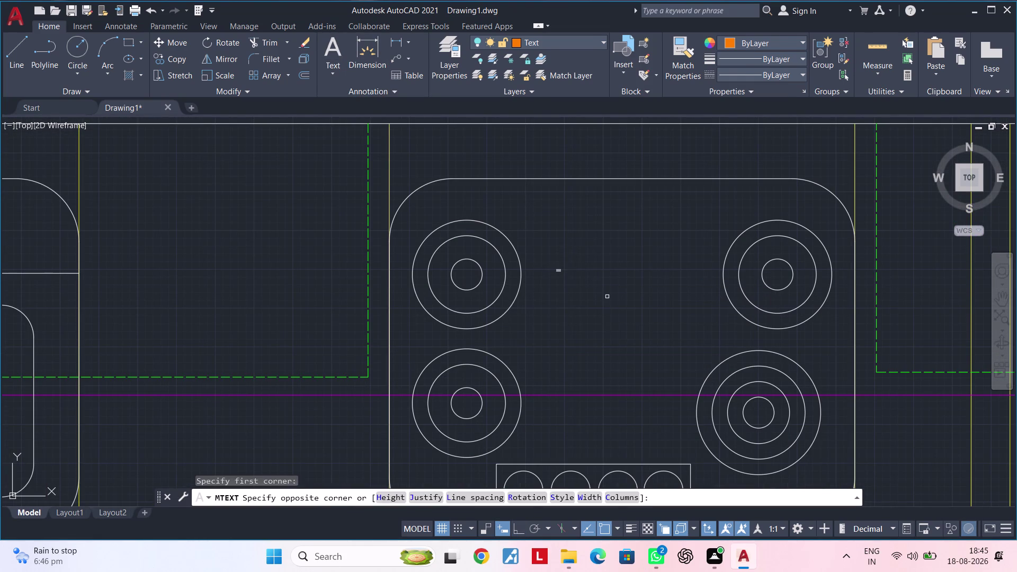
middle_drag(599, 296, 568, 319)
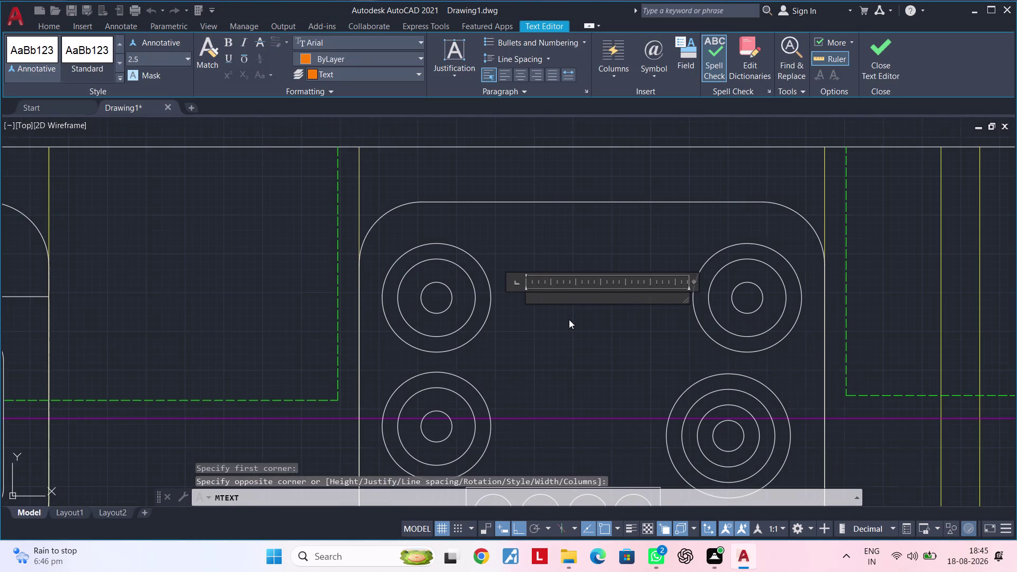
text(HBO)
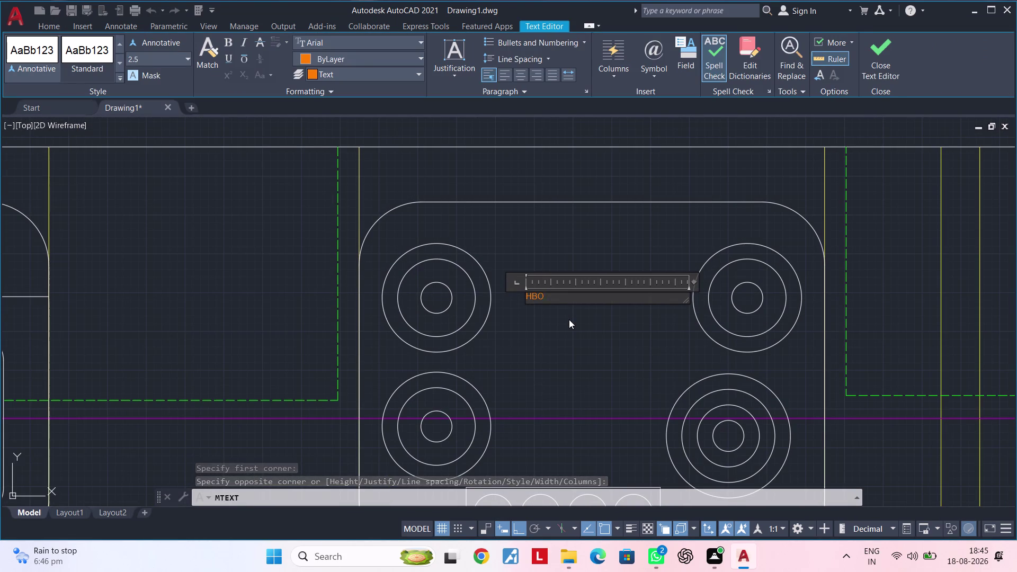
click(567, 319)
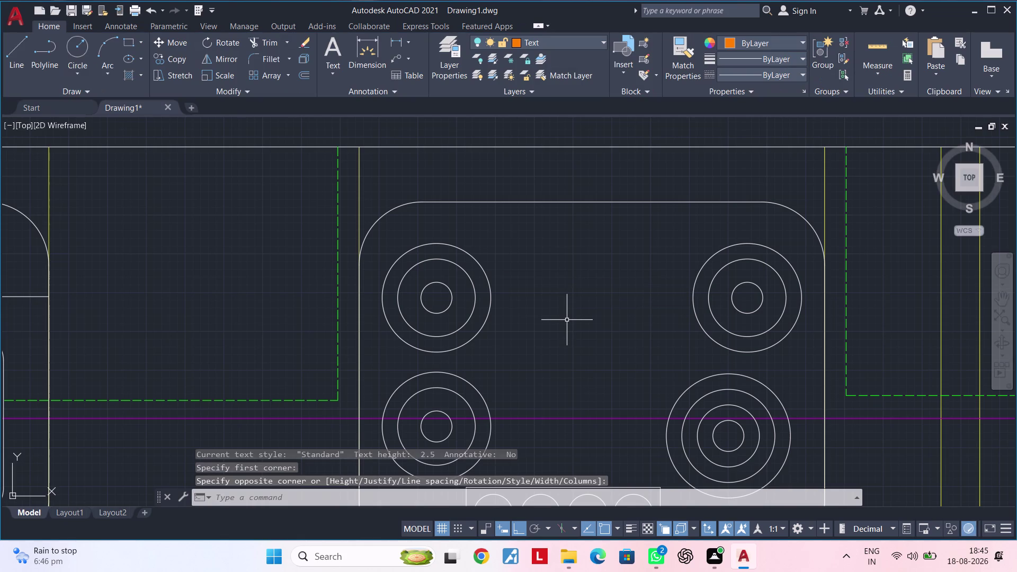
key(Escape)
key(Escape)
key(Escape)
scroll(down, 3)
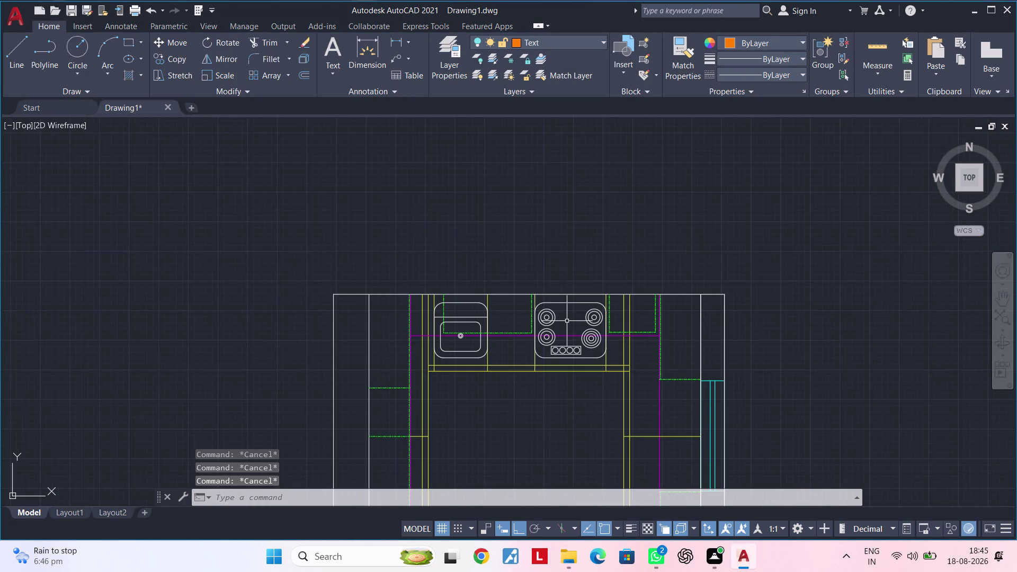
scroll(up, 3)
scroll(up, 3)
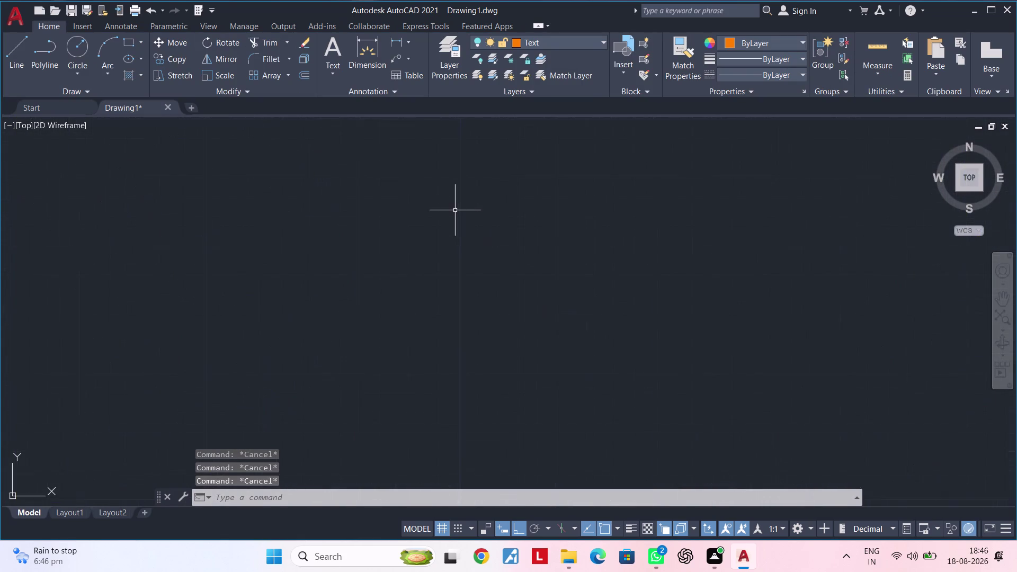
scroll(up, 3)
scroll(down, 3)
middle_drag(543, 299, 418, 268)
key(Escape)
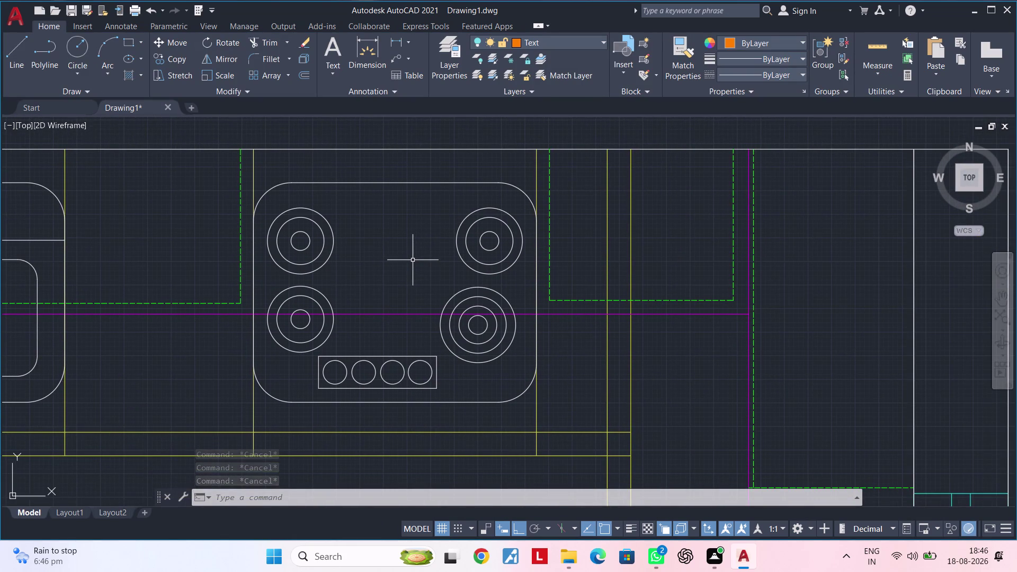
scroll(down, 3)
middle_drag(414, 261, 610, 250)
scroll(up, 3)
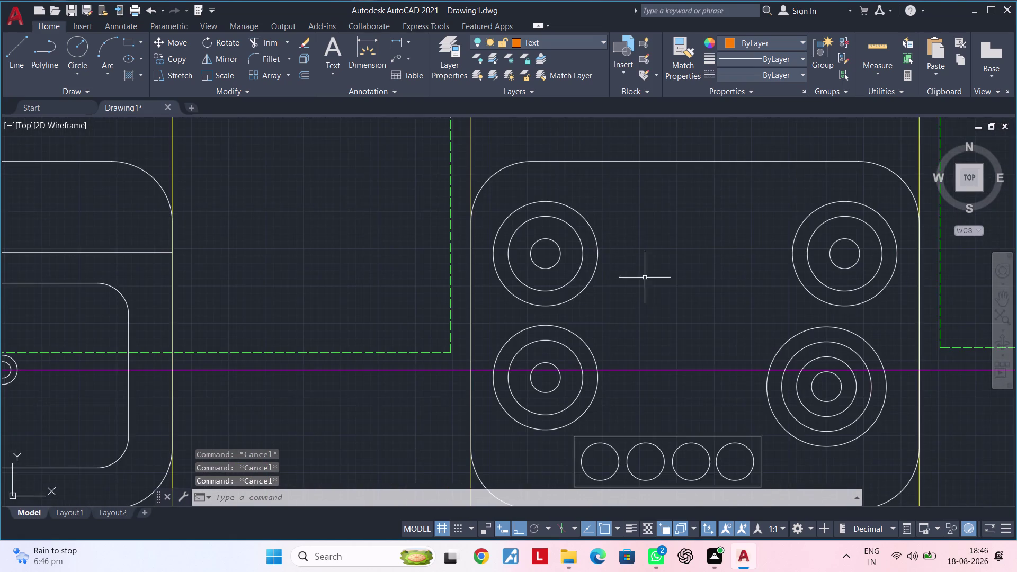
middle_drag(656, 285, 590, 310)
click(443, 41)
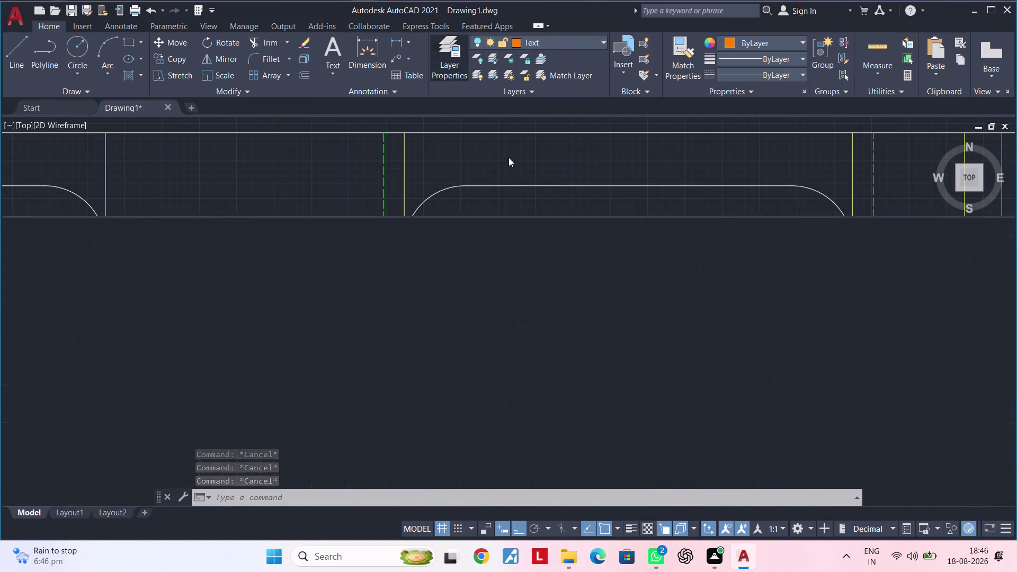
key(Escape)
key(Escape)
key(Escape)
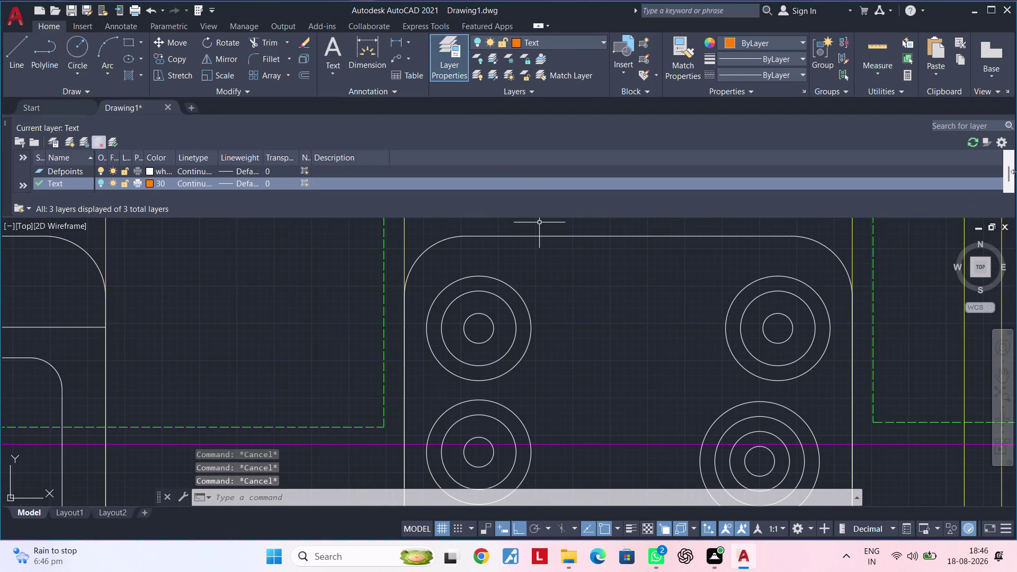
click(7, 126)
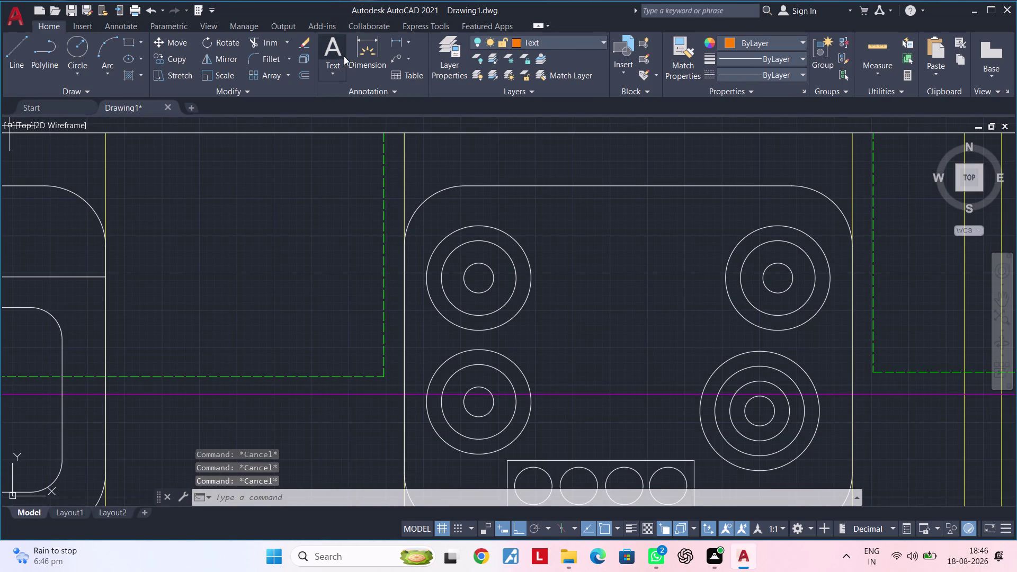
Start a multiline text note with its first corner near the cooktop.
click(330, 45)
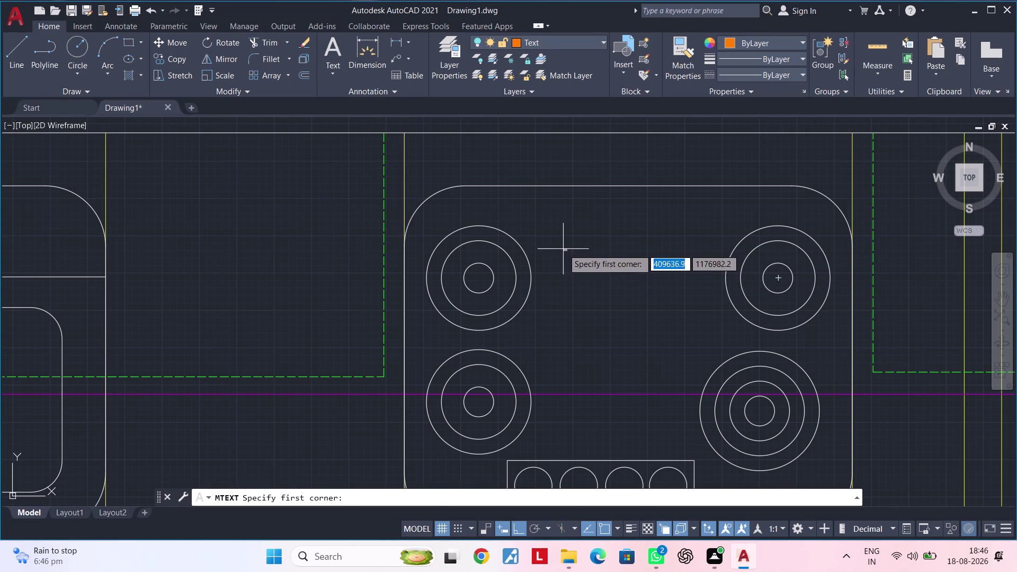
drag(563, 249, 568, 257)
click(572, 264)
click(574, 268)
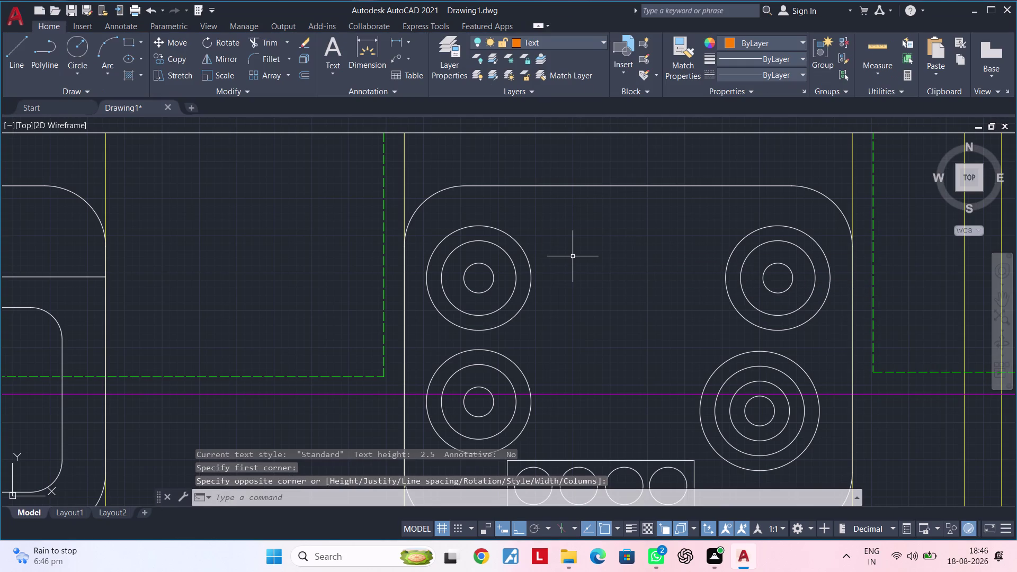
Retry the text box over the cooktop, then cancel it and clear pending commands.
click(334, 46)
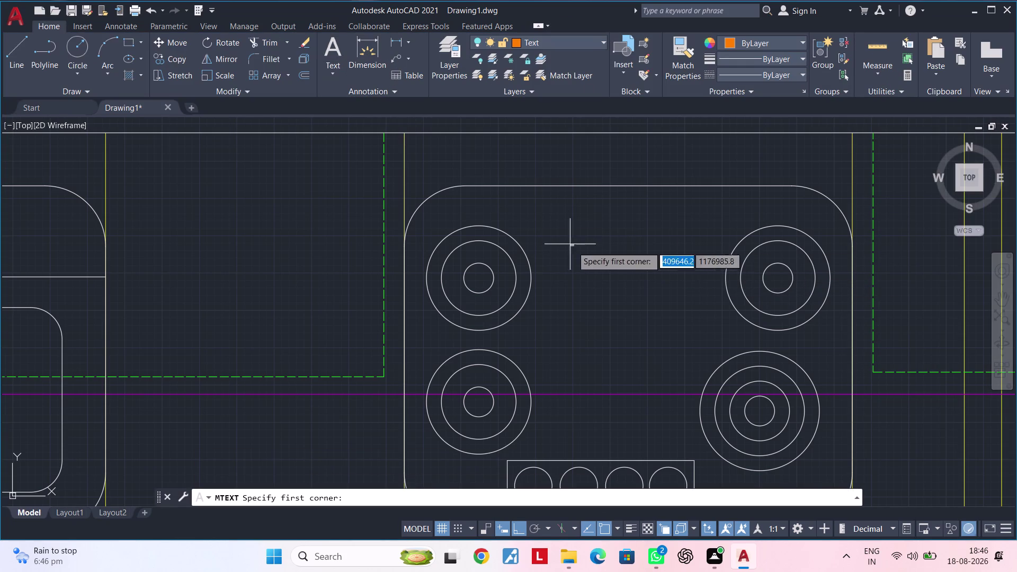
click(565, 246)
click(587, 283)
drag(589, 288, 598, 309)
triple_click(598, 308)
key(Escape)
key(Escape)
key(1)
key(Escape)
key(Escape)
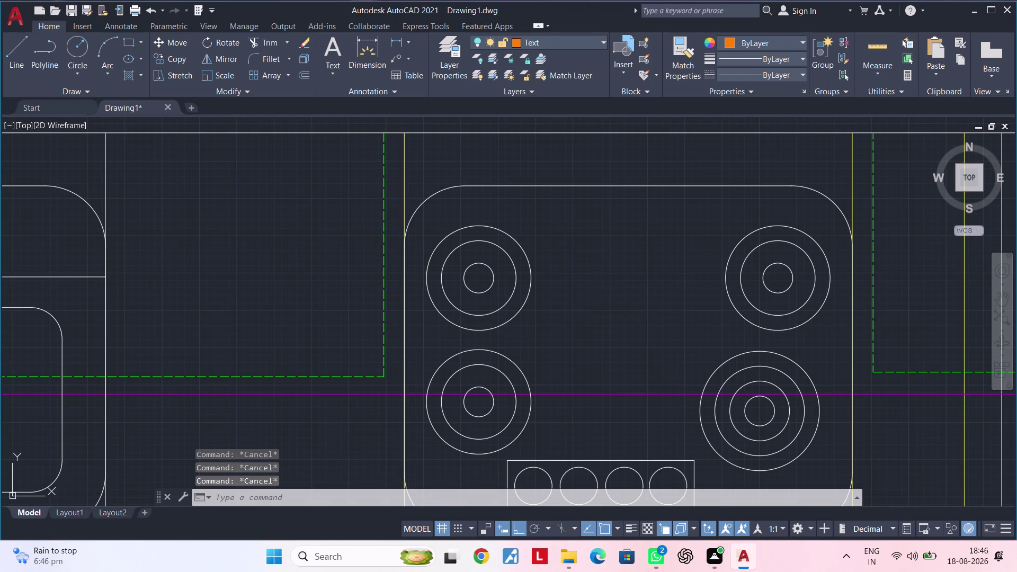
key(grave)
key(Escape)
key(Escape)
key(Escape)
key(Escape)
Make another text box attempt and cancel the accidental selection window.
click(332, 56)
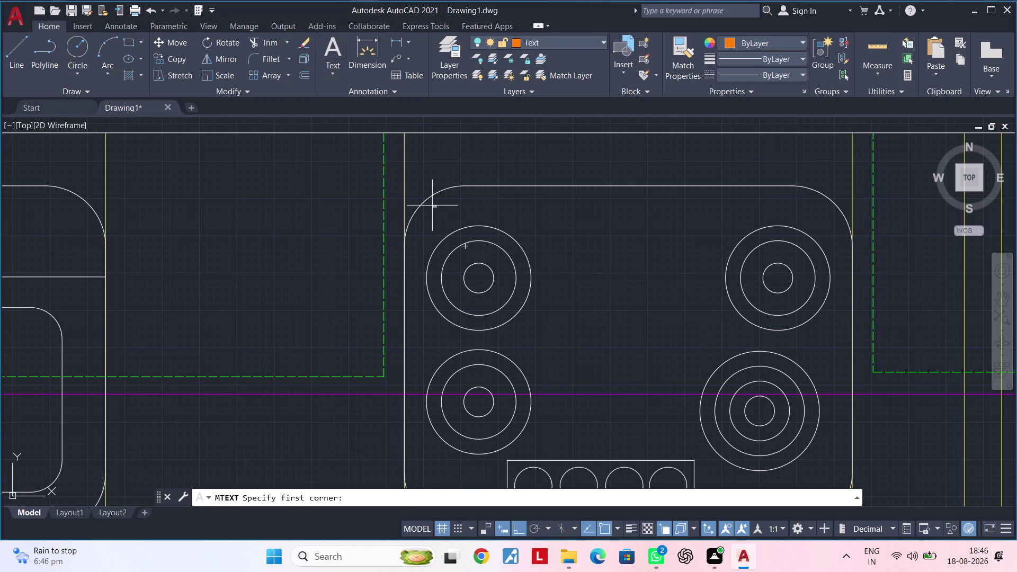
click(580, 250)
drag(579, 250, 583, 255)
click(595, 268)
double_click(598, 272)
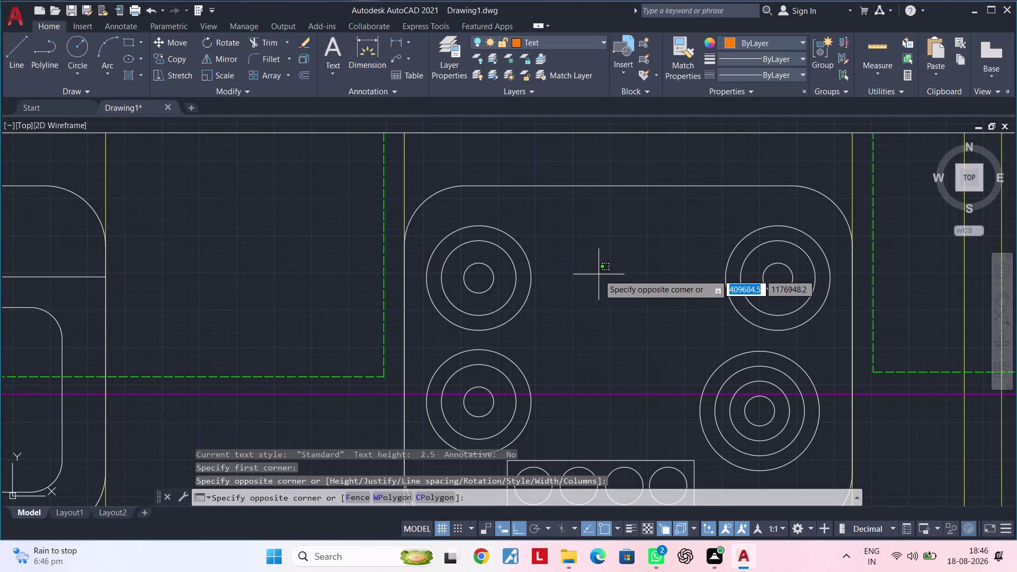
key(Escape)
key(Escape)
key(Escape)
key(Escape)
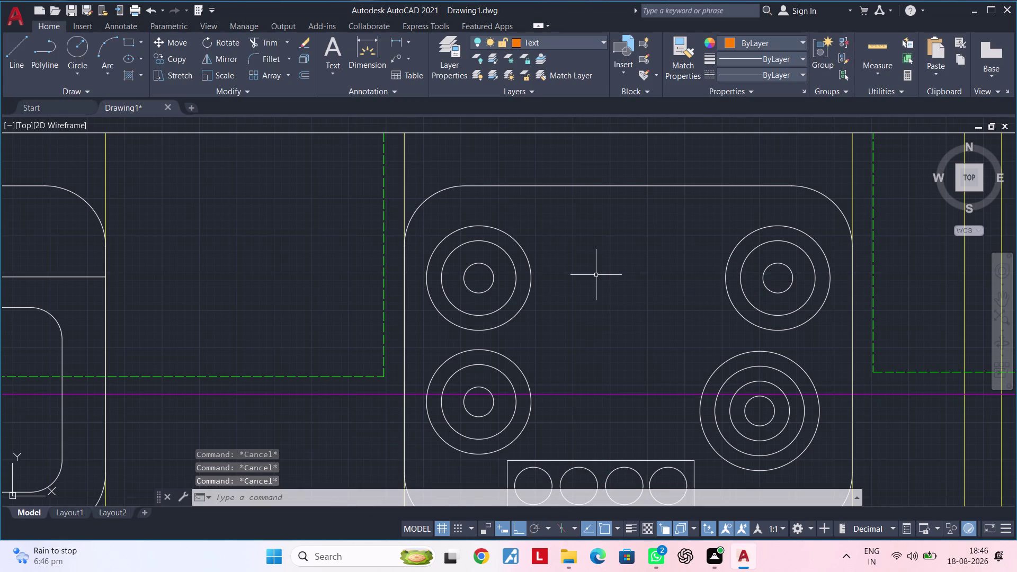
Bring the whole sink and cooktop run into view and repeat MTEXT.
scroll(down, 3)
middle_drag(618, 275, 787, 260)
key(Escape)
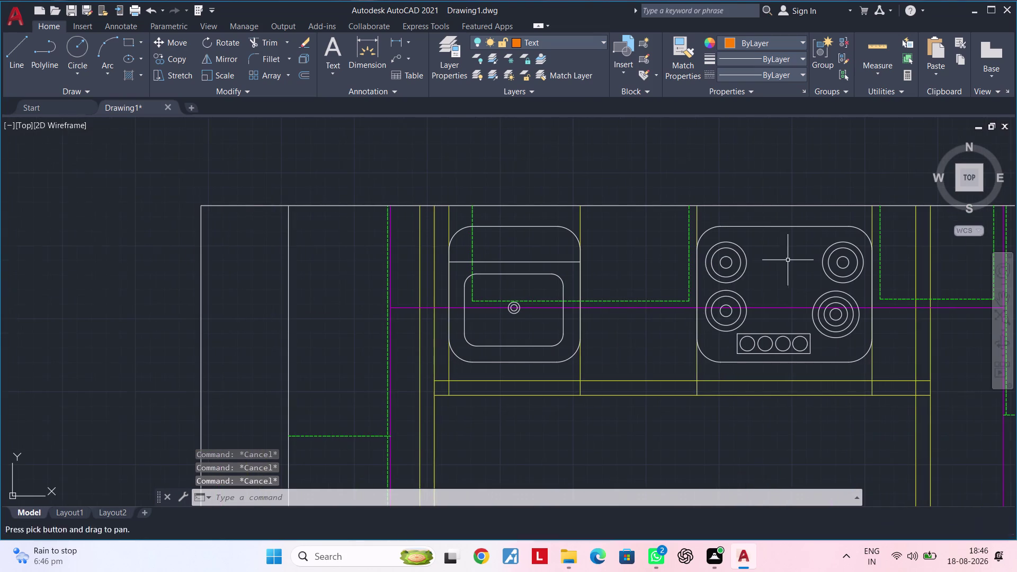
key(Escape)
key(Escape)
key(Escape)
key(Escape)
key(space)
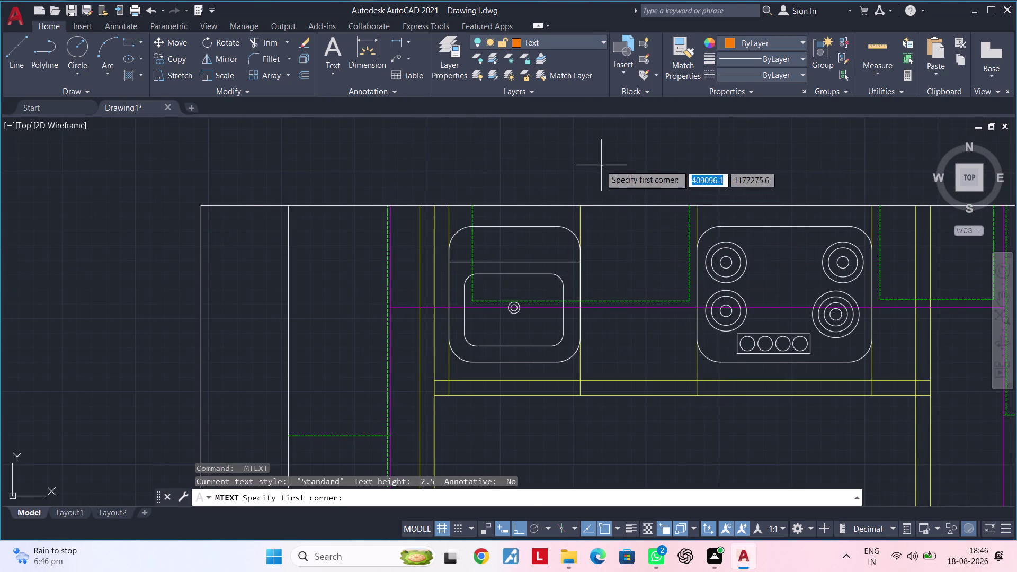
scroll(down, 3)
click(299, 193)
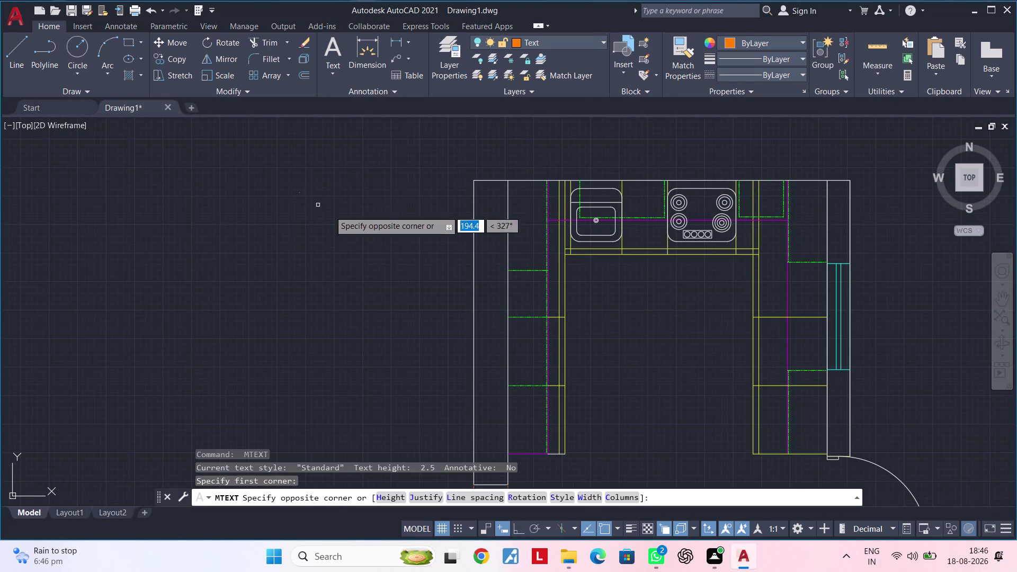
scroll(up, 3)
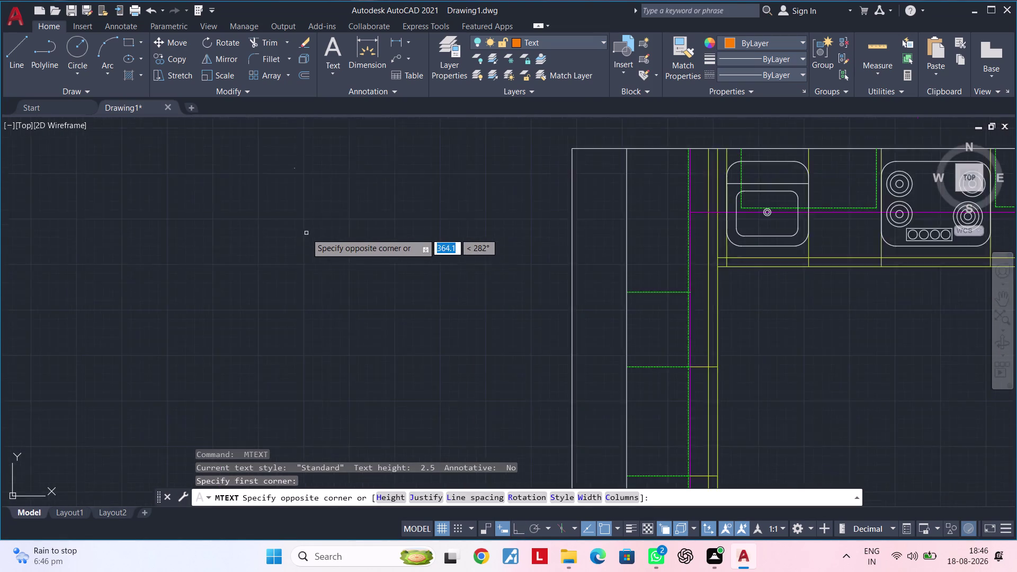
scroll(up, 3)
middle_drag(302, 201, 342, 354)
click(333, 288)
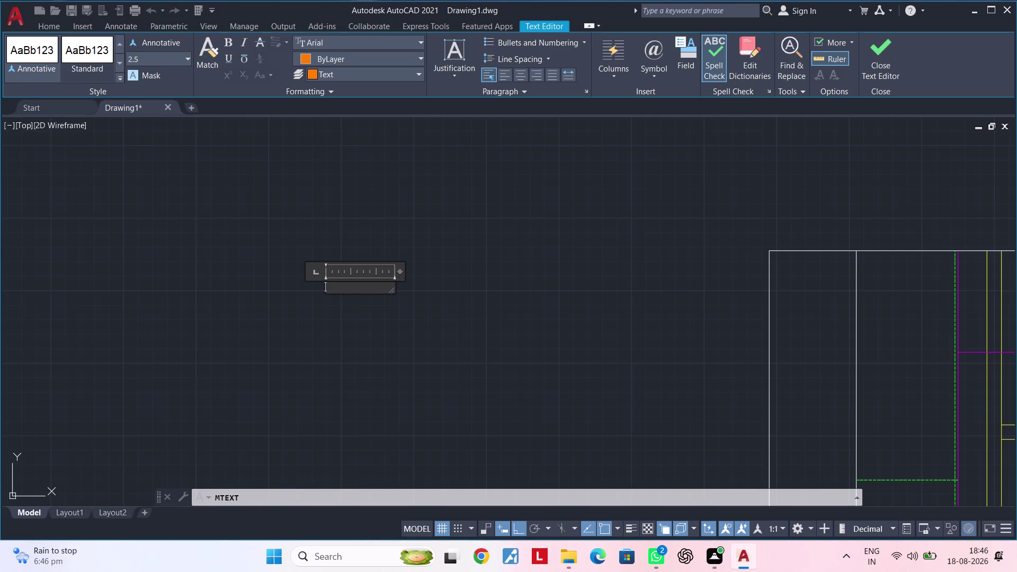
right_click(333, 288)
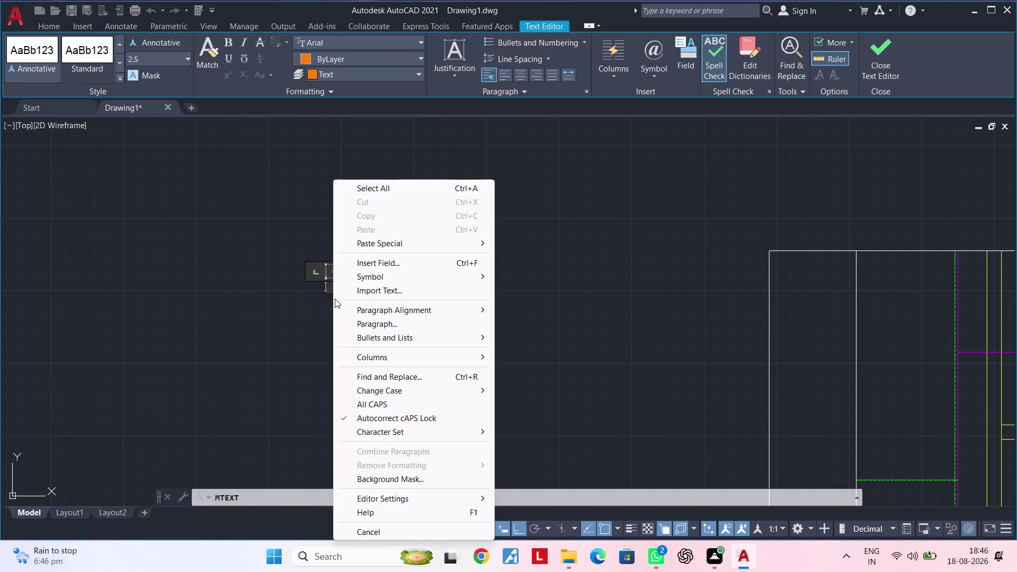
click(334, 298)
click(310, 299)
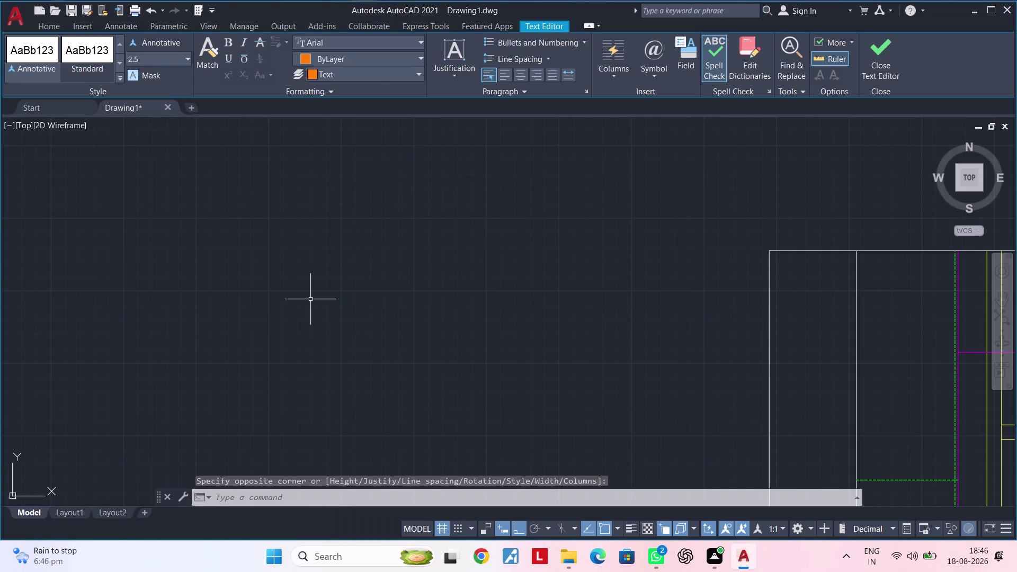
key(Escape)
key(Escape)
click(336, 47)
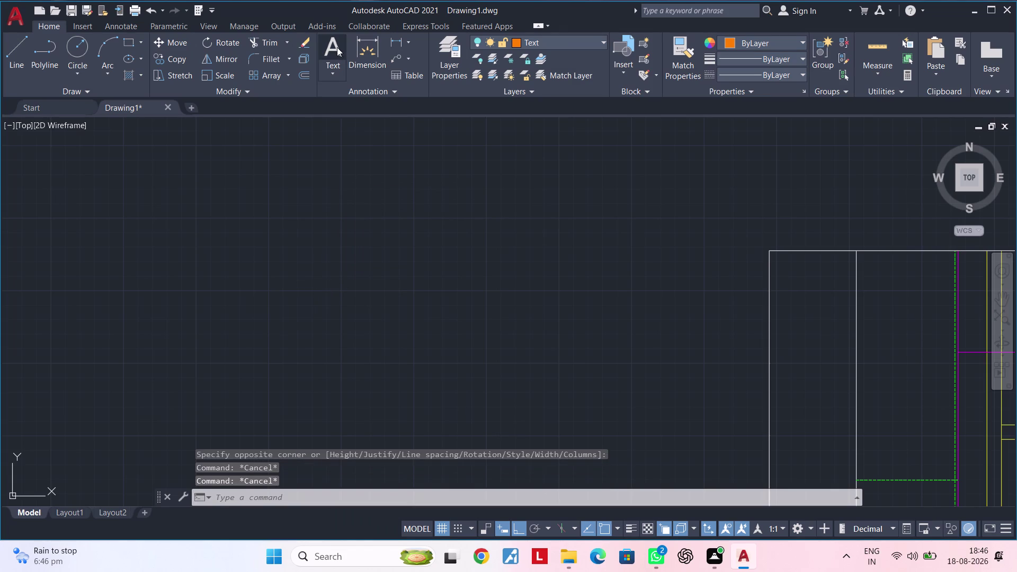
Type 'HBO' into a wide text box, then abandon the note.
drag(381, 199, 420, 237)
click(420, 238)
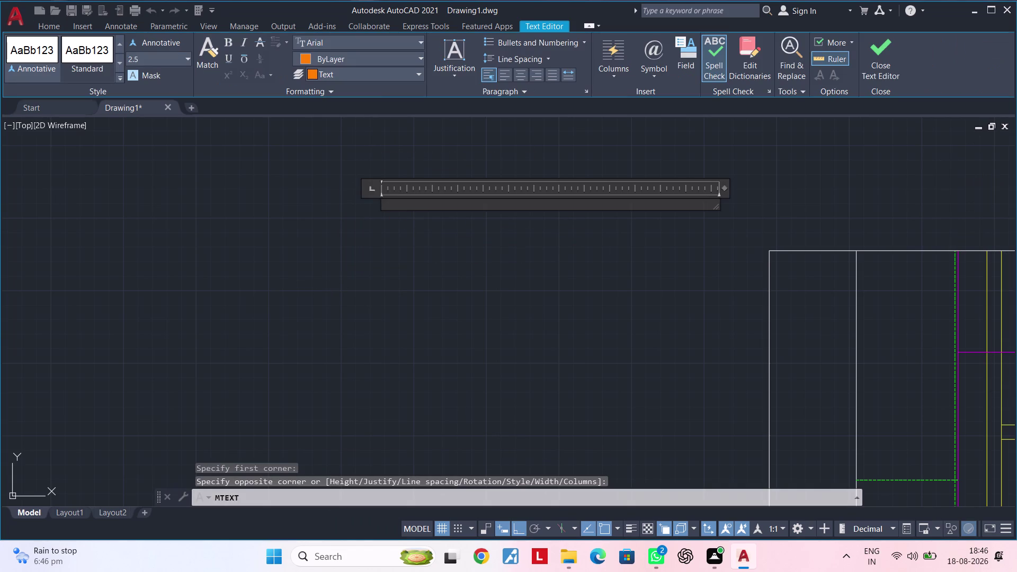
text(HB)
text(O)
key(Return)
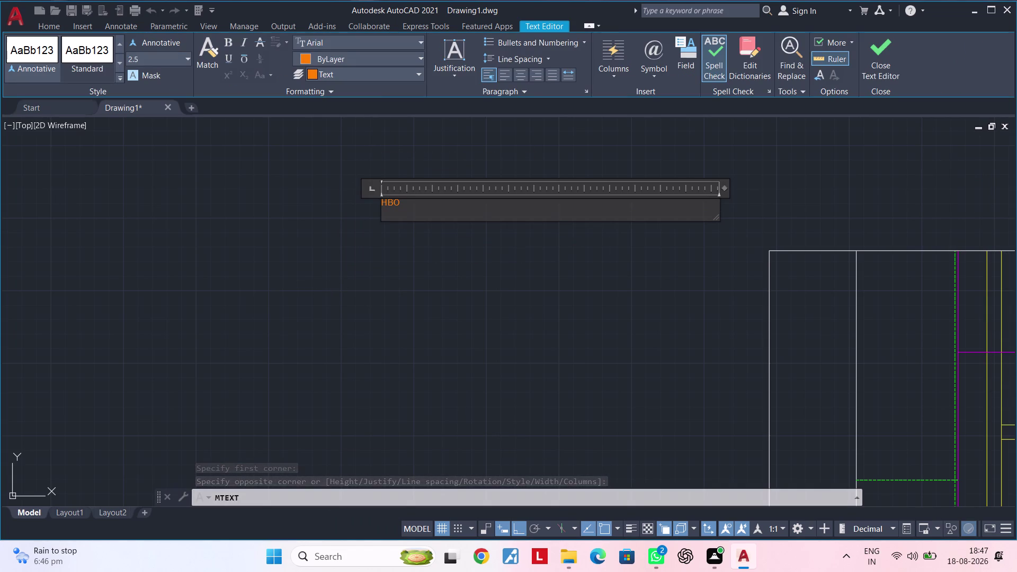
click(410, 202)
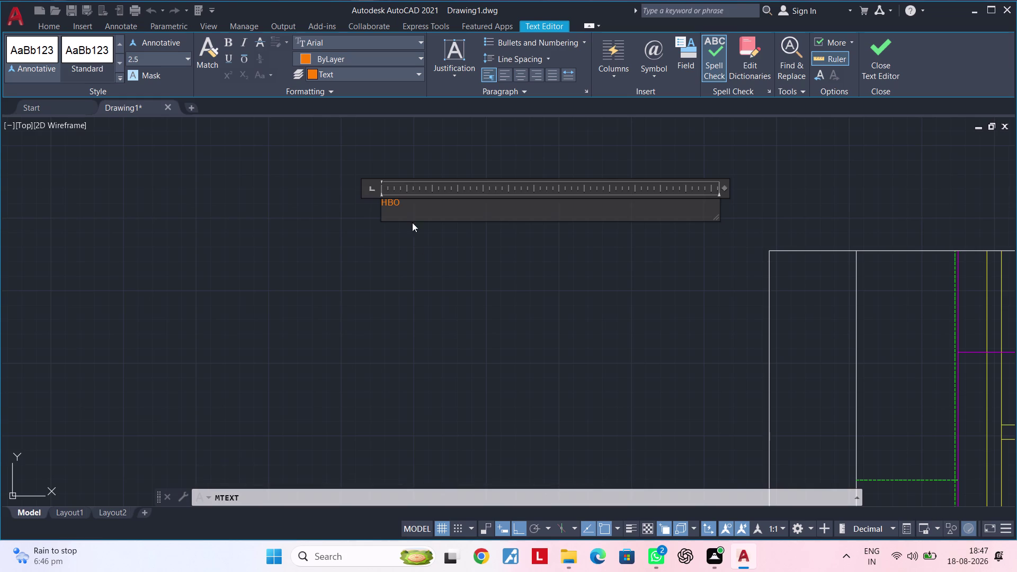
click(418, 247)
key(Escape)
Zoom and pan the kitchen plan into view and clear any pending commands.
scroll(down, 3)
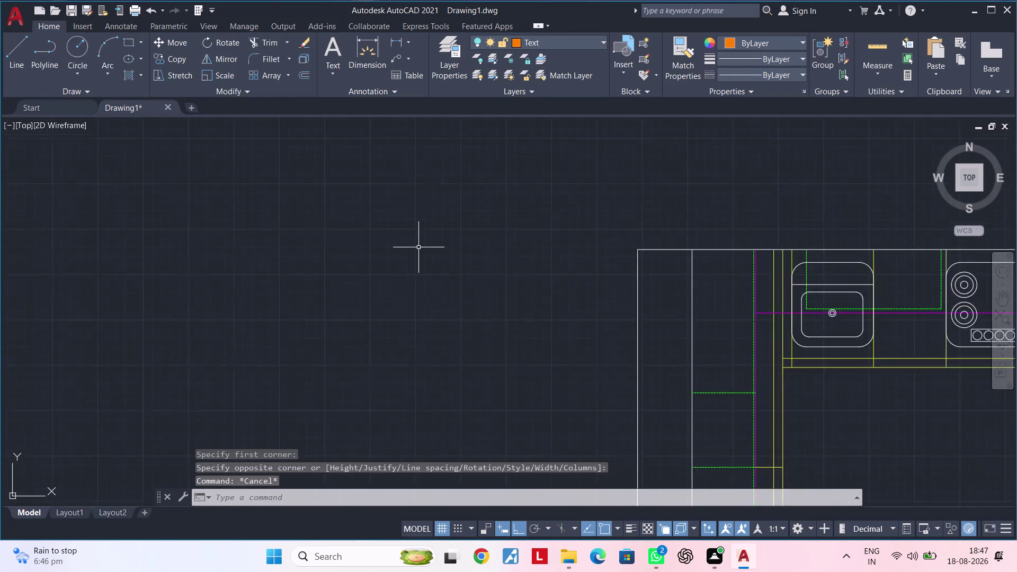
scroll(down, 3)
scroll(down, 3)
scroll(up, 3)
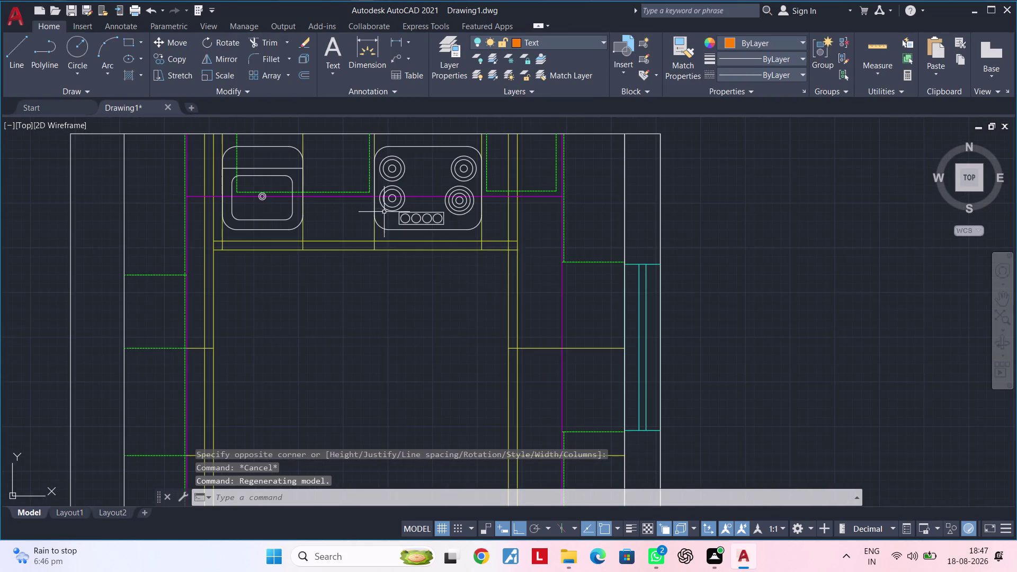
scroll(down, 3)
scroll(down, 3)
scroll(up, 3)
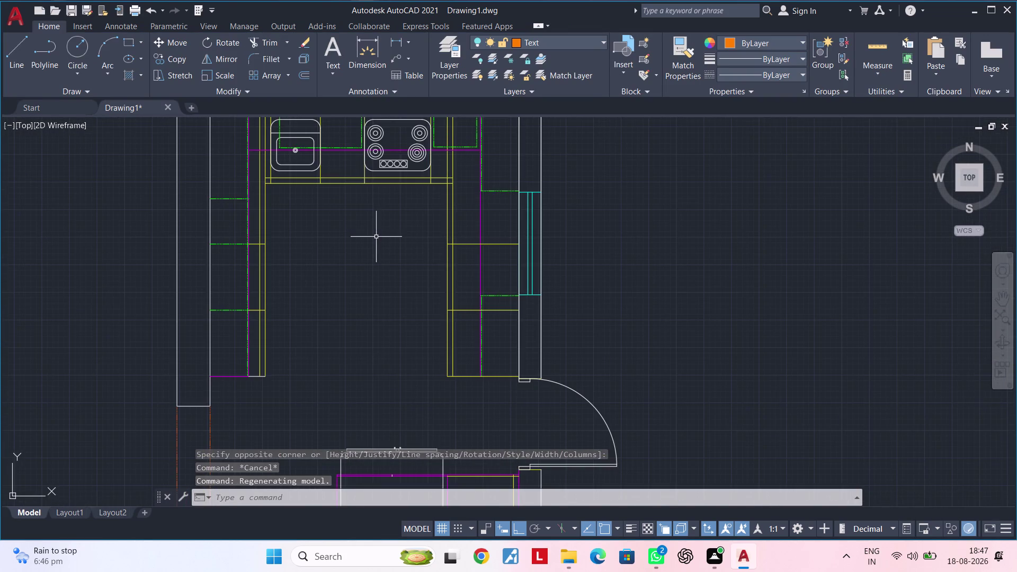
middle_drag(376, 237, 384, 392)
scroll(up, 3)
scroll(down, 3)
middle_drag(380, 352, 383, 375)
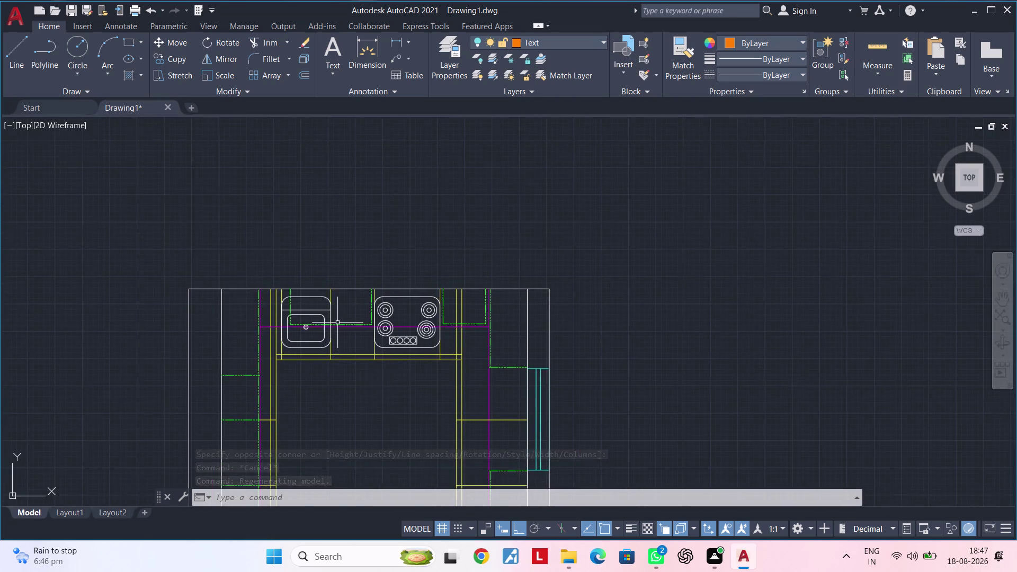
scroll(up, 3)
scroll(down, 3)
middle_drag(343, 315, 484, 308)
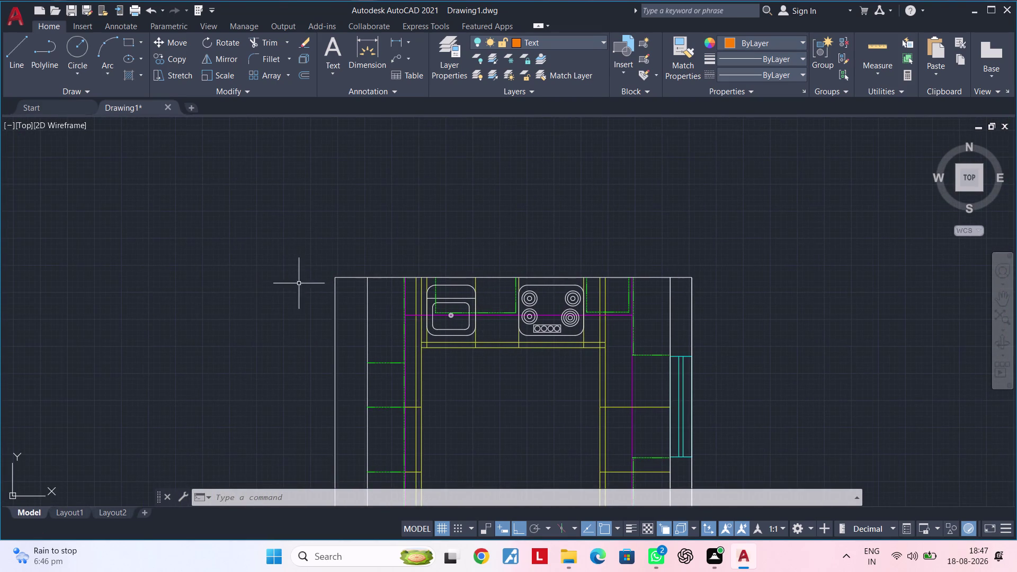
middle_drag(260, 275, 321, 282)
key(Escape)
key(Escape)
key(Escape)
key(Escape)
key(Escape)
key(Escape)
key(Escape)
key(Escape)
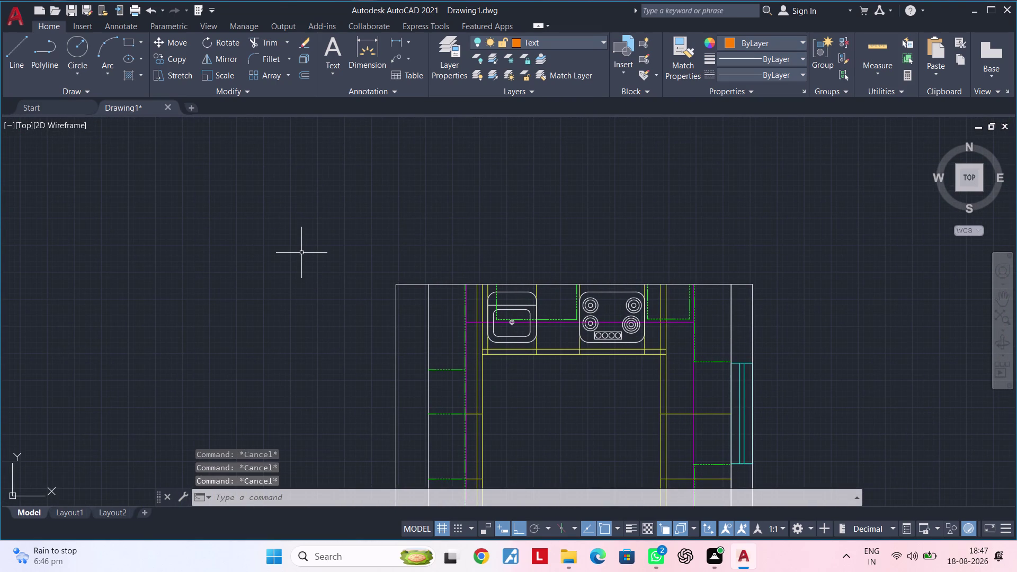
Using the D alias, change ISO-25's text height from 100 to 220, make it current, and close.
text(D)
key(space)
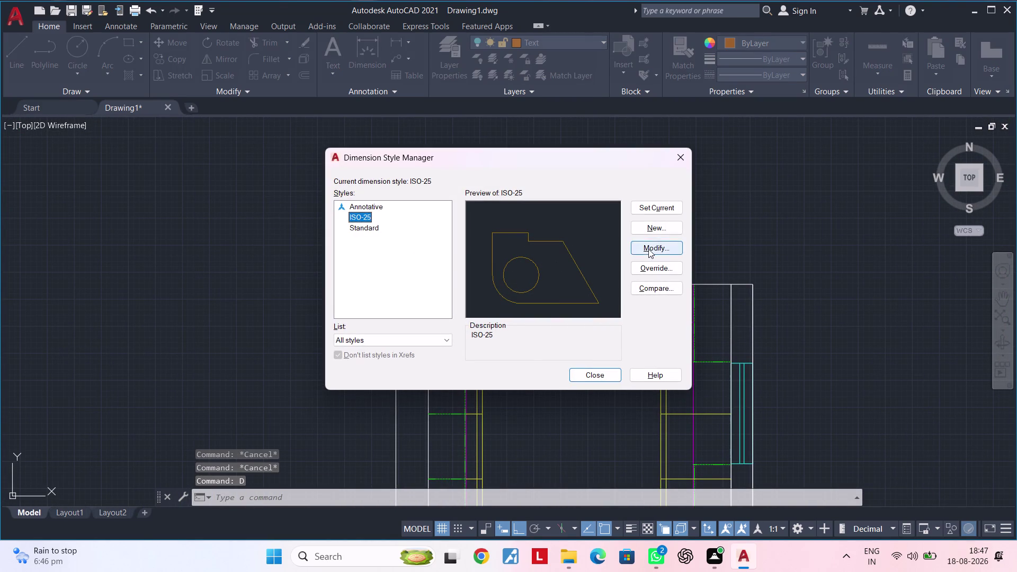
click(648, 249)
click(425, 130)
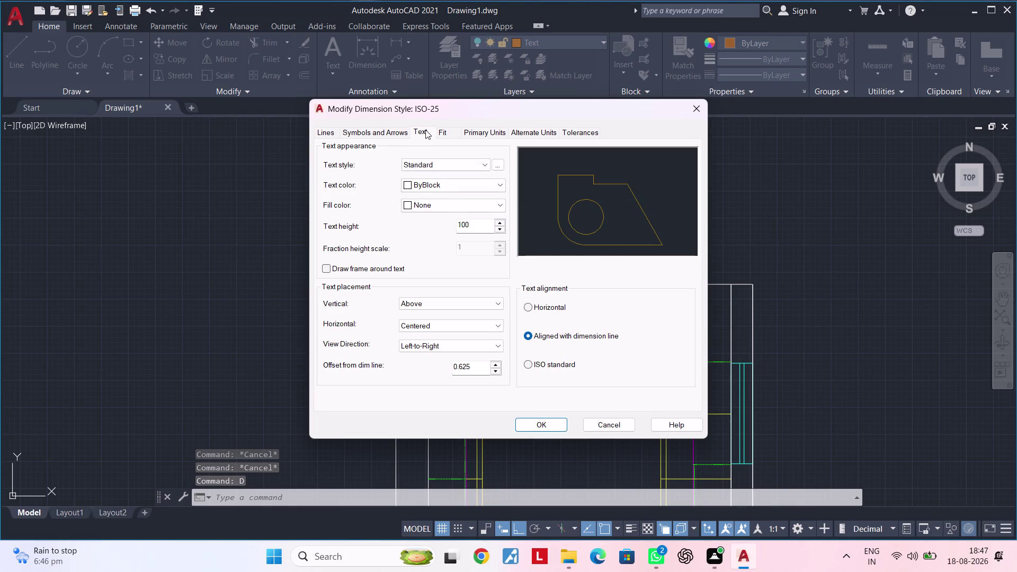
triple_click(425, 130)
triple_click(426, 129)
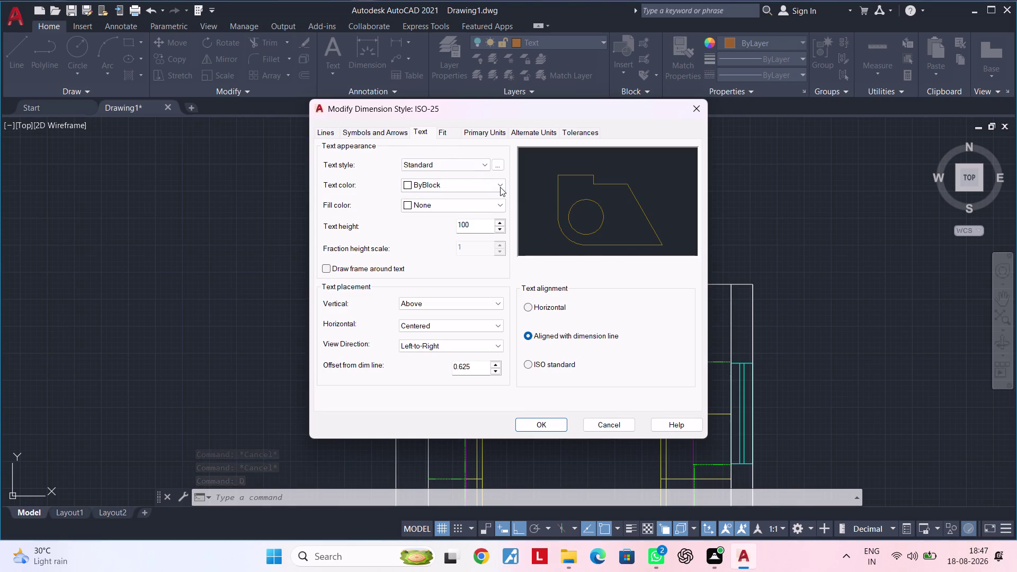
drag(475, 224, 426, 223)
key(BackSpace)
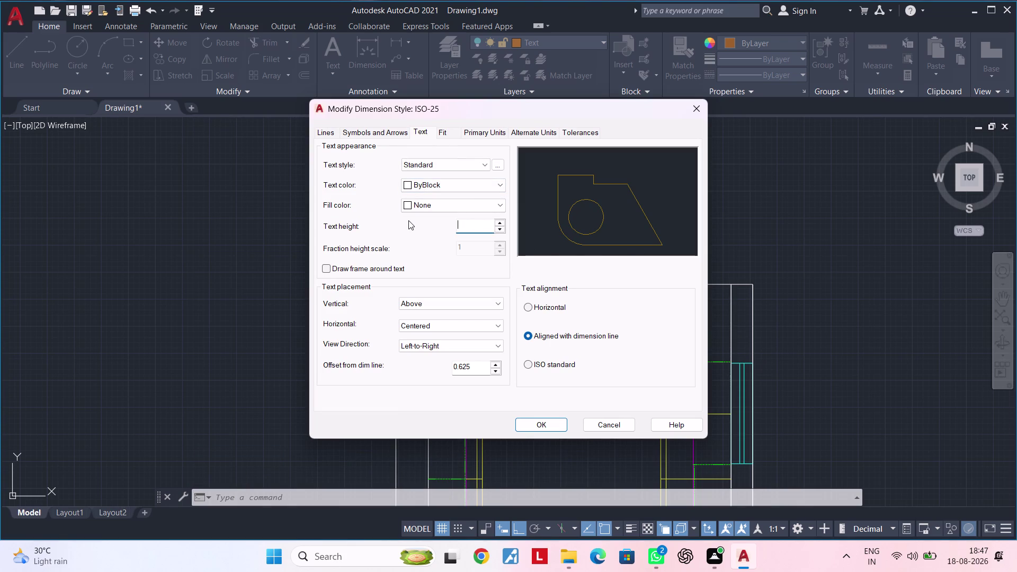
text(220)
click(536, 425)
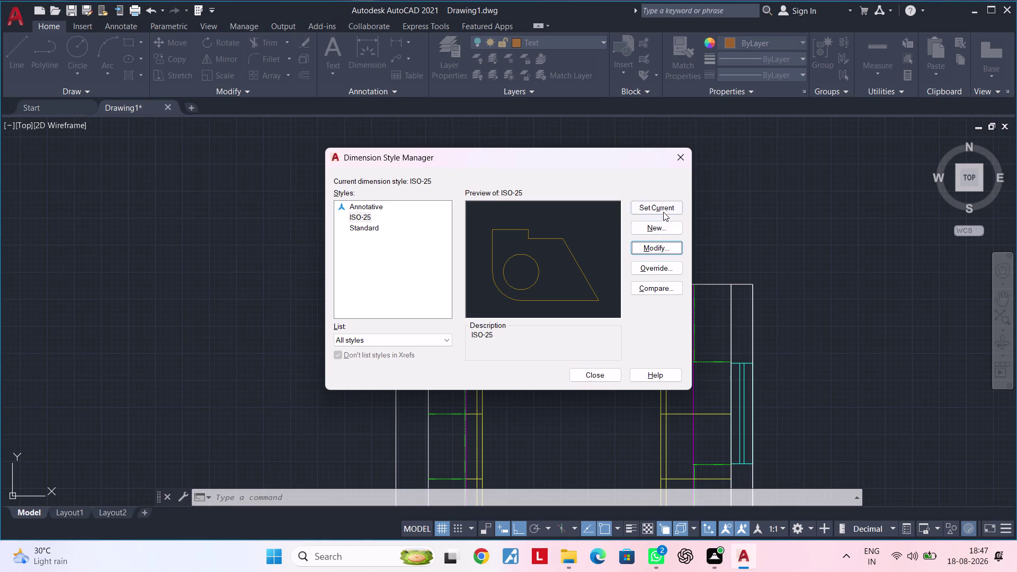
triple_click(663, 207)
click(597, 376)
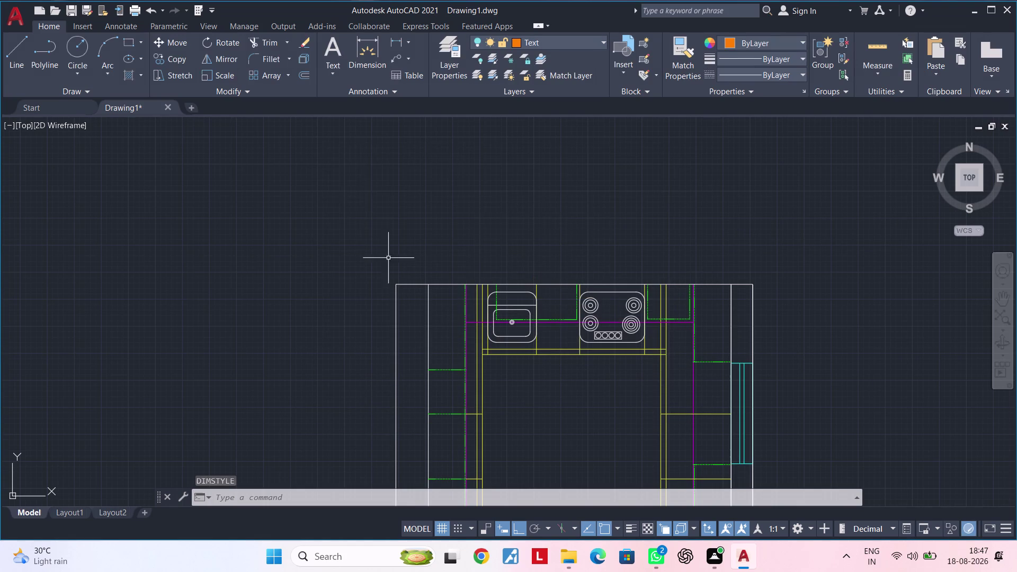
Start a multiline text box above the plan, then cancel the empty box.
click(335, 44)
click(227, 215)
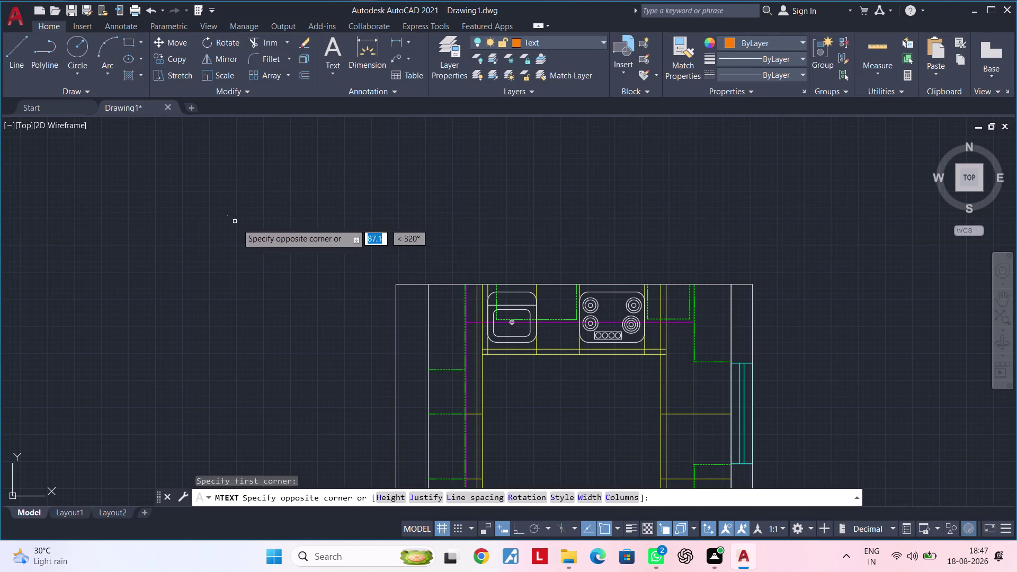
scroll(up, 3)
drag(226, 214, 294, 286)
click(295, 287)
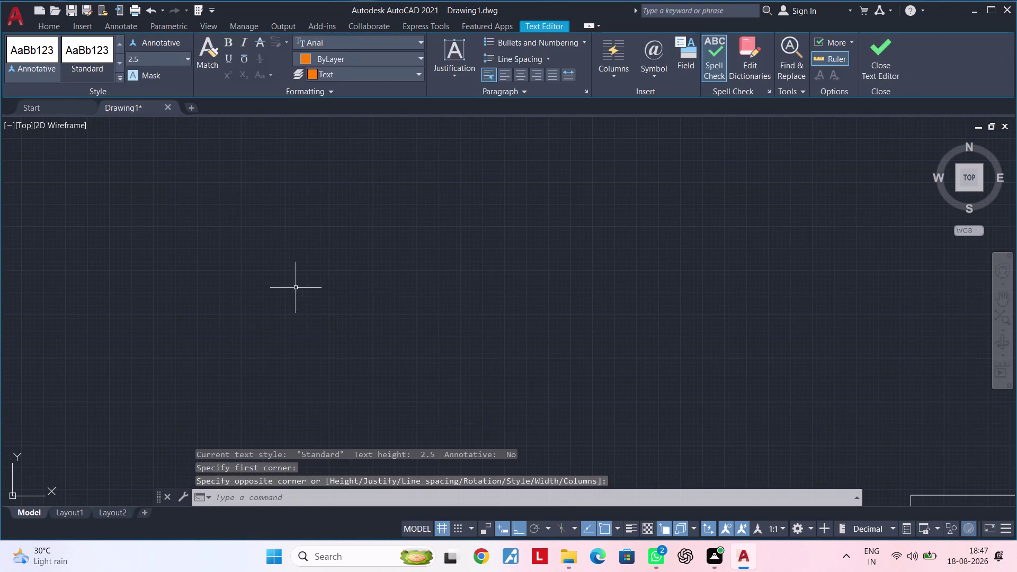
key(Escape)
key(Escape)
scroll(down, 3)
Draw a wider multiline text box above the plan and cancel it again.
click(335, 51)
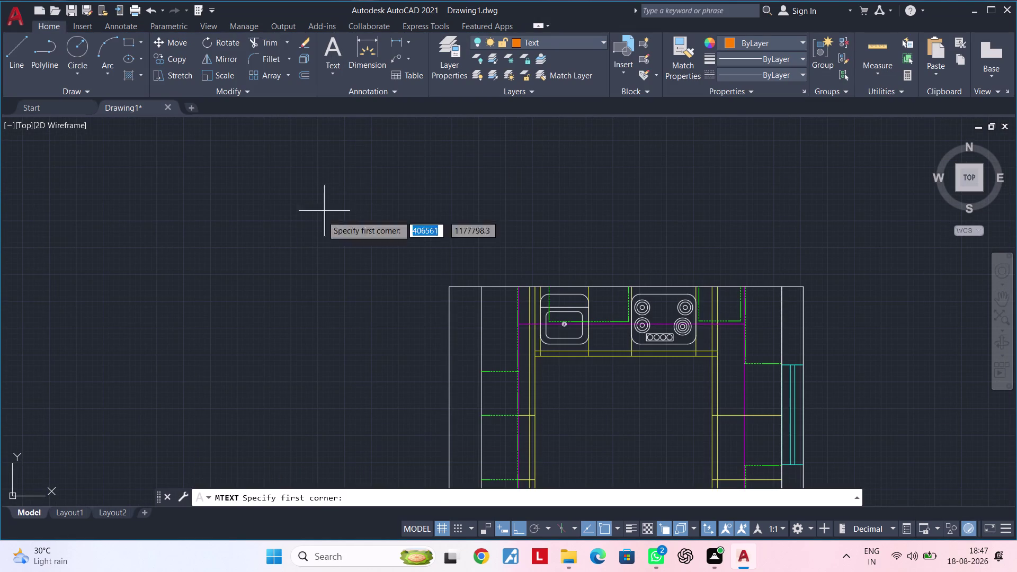
click(247, 209)
drag(253, 212, 414, 299)
click(414, 298)
key(Escape)
key(Escape)
Lay out a multiline text box above the upper-left of the kitchen plan.
click(336, 48)
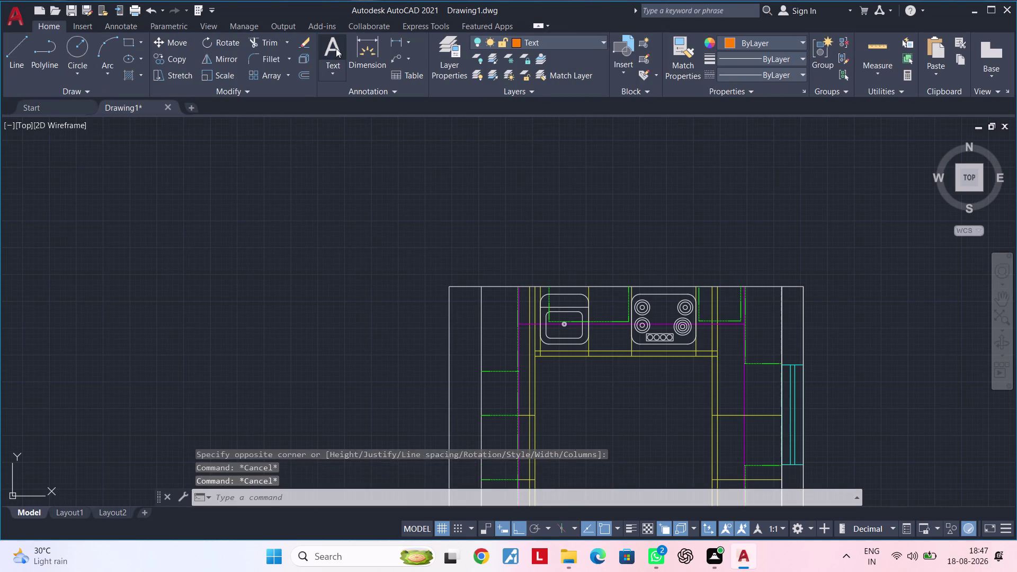
drag(252, 212, 363, 270)
double_click(364, 270)
scroll(down, 3)
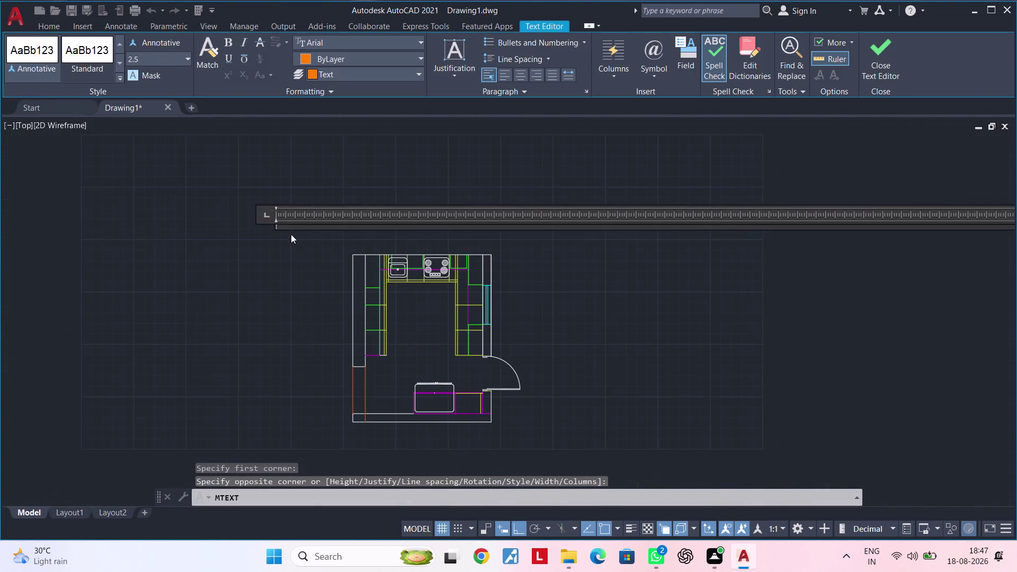
scroll(down, 3)
scroll(up, 3)
scroll(up, 3)
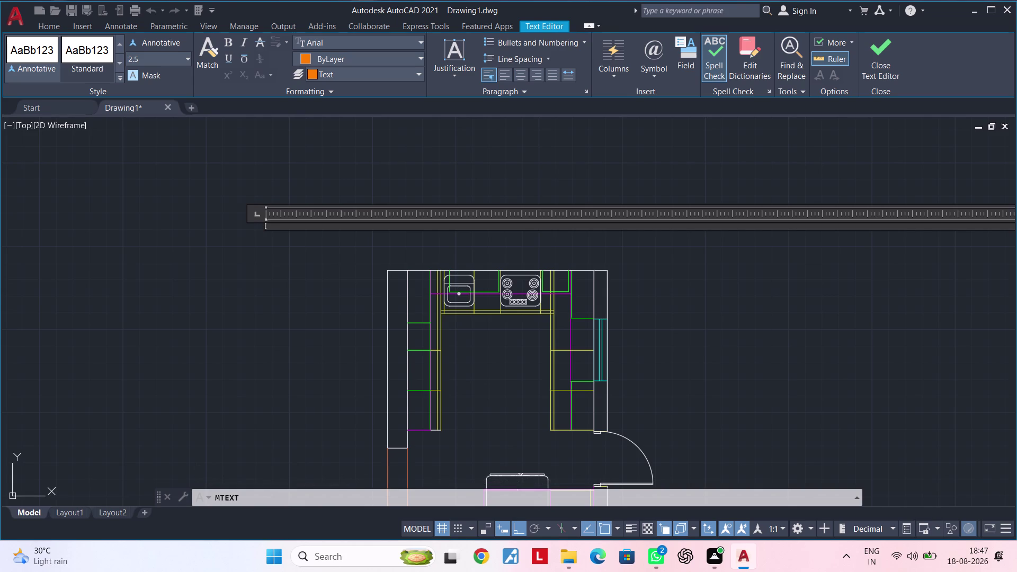
drag(267, 224, 264, 249)
drag(266, 226, 265, 245)
Enter HBO followed by several blank lines, then leave the text editor.
text(HB)
text(O)
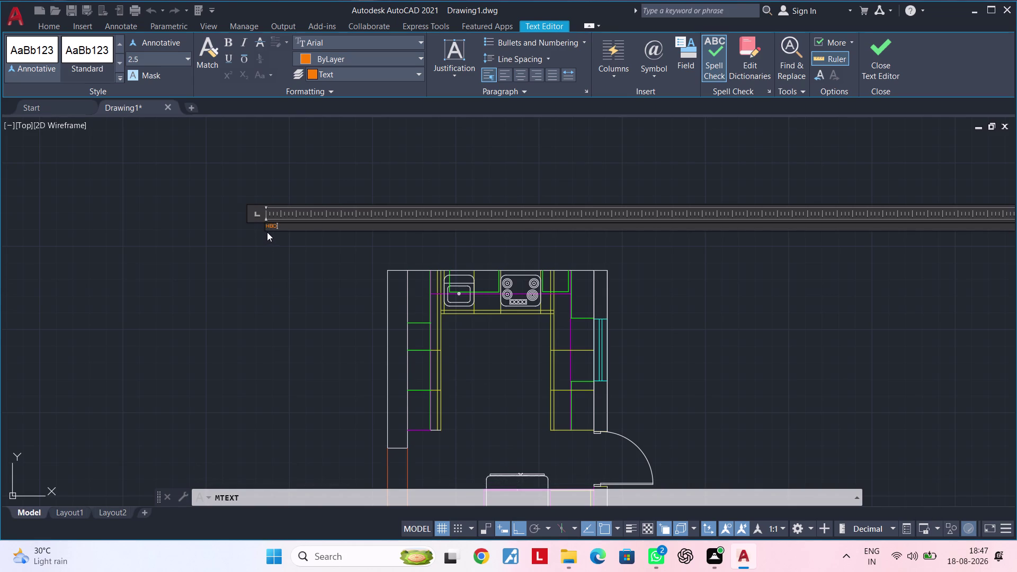
key(Return)
key(Return)
key(Return)
key(Return)
key(Return)
key(Return)
key(Return)
key(Return)
key(Return)
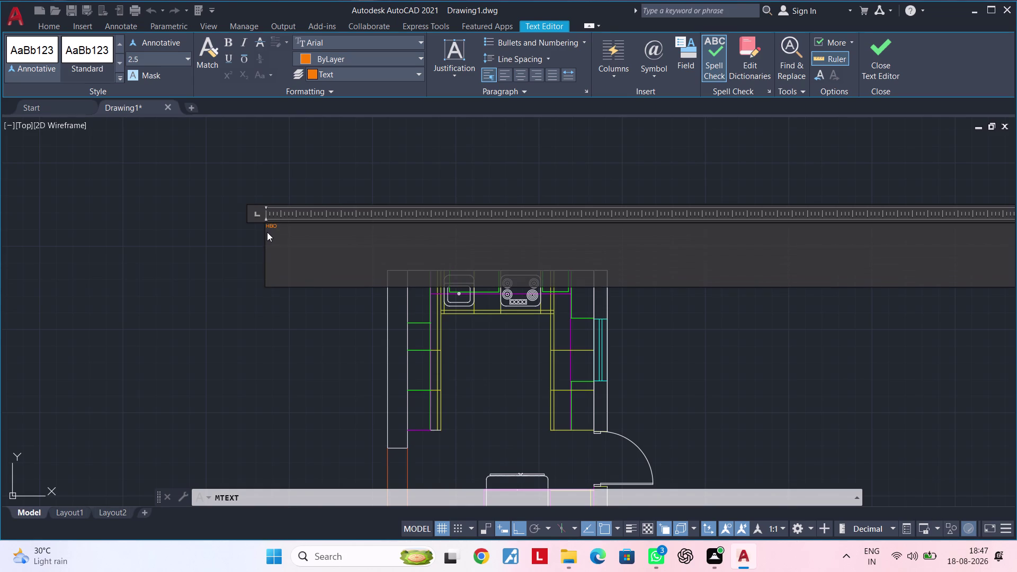
click(301, 318)
Pan to the sink and cooktop, cancelling the pending HBO note.
scroll(down, 3)
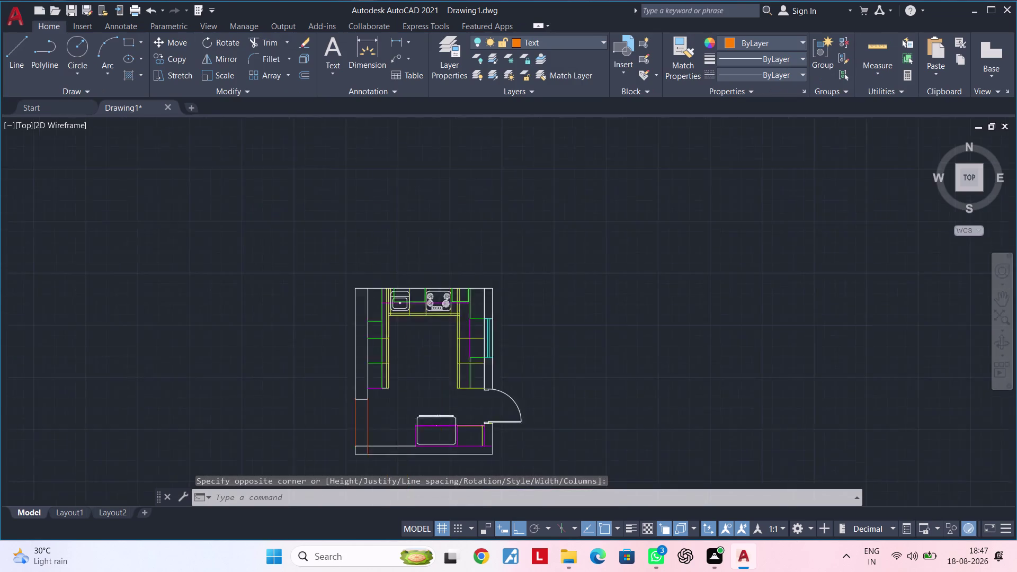
scroll(down, 3)
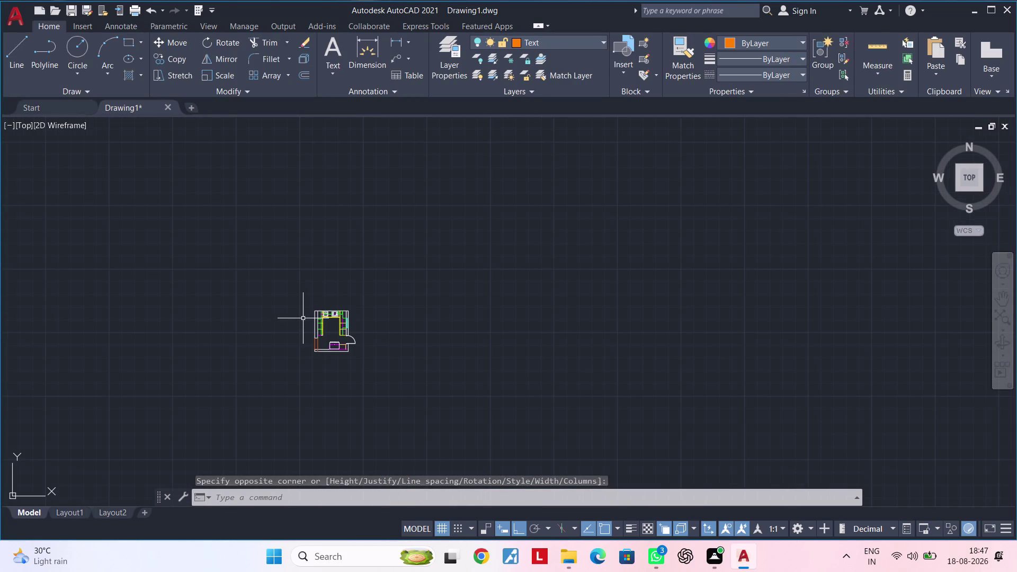
scroll(down, 3)
scroll(up, 3)
scroll(up, 3)
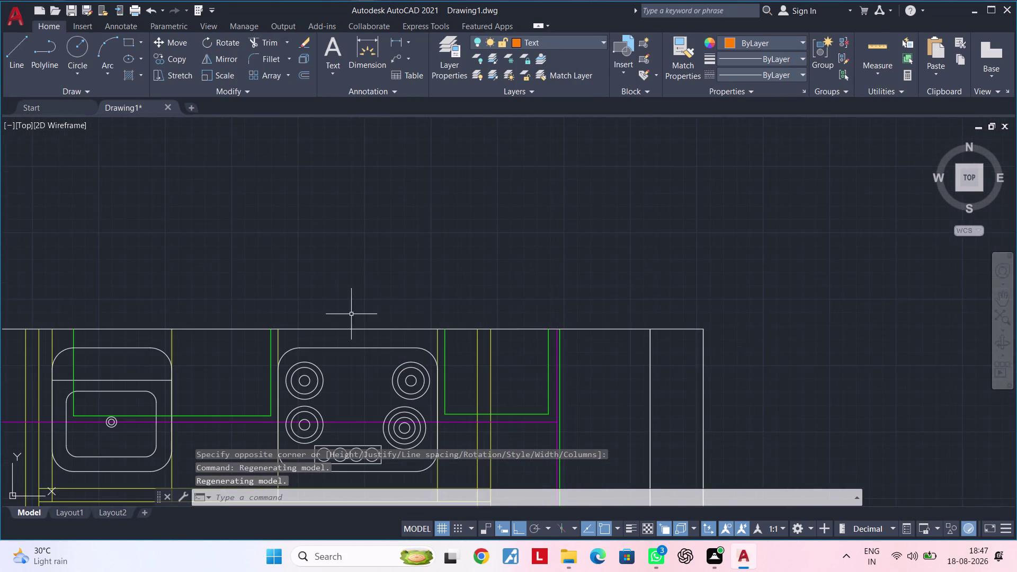
middle_drag(357, 310, 621, 206)
middle_drag(479, 246, 585, 255)
key(Escape)
key(Escape)
key(Escape)
scroll(down, 3)
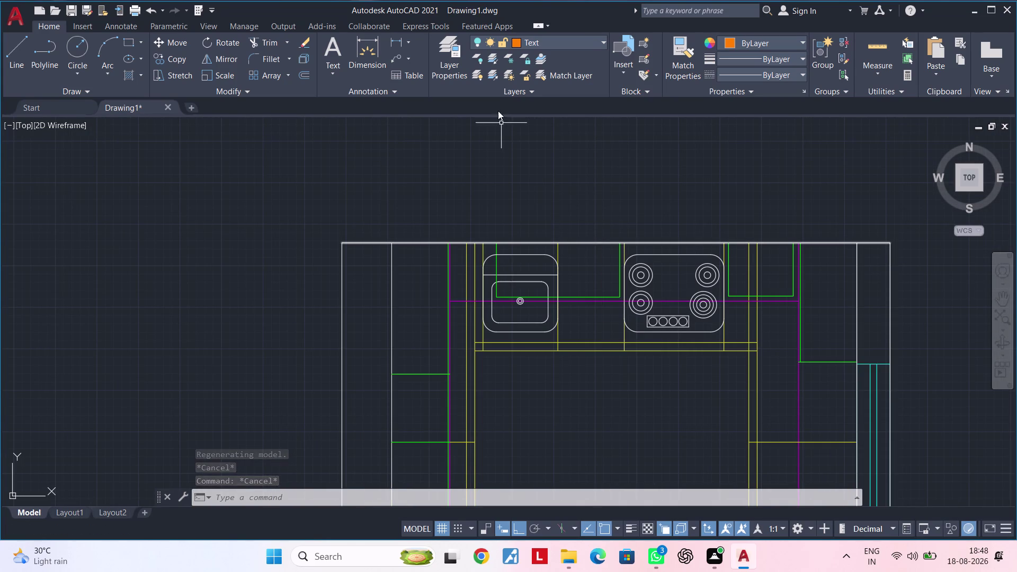
Make layer 0 current and draw a multiline text box in empty space.
click(546, 41)
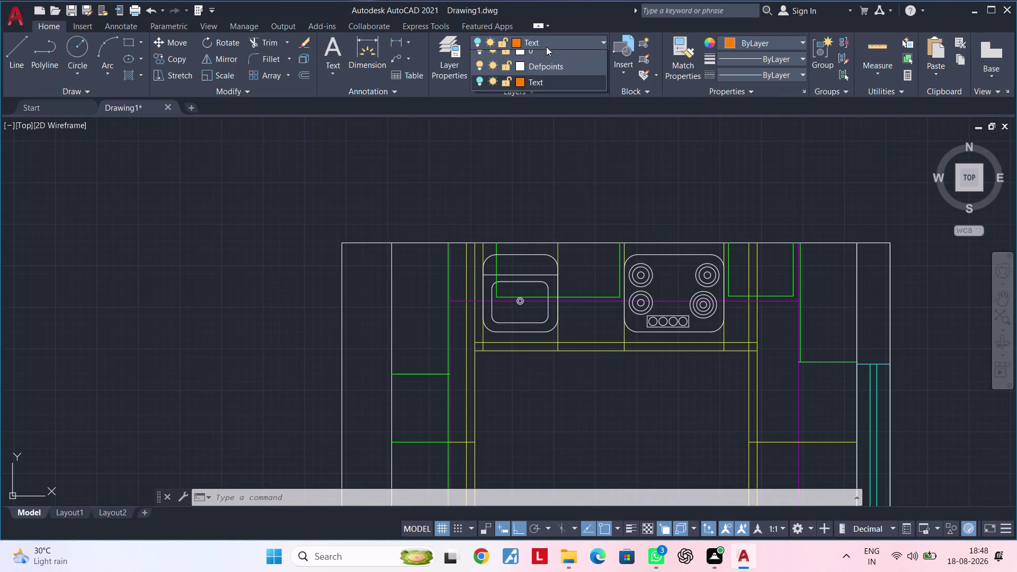
click(546, 54)
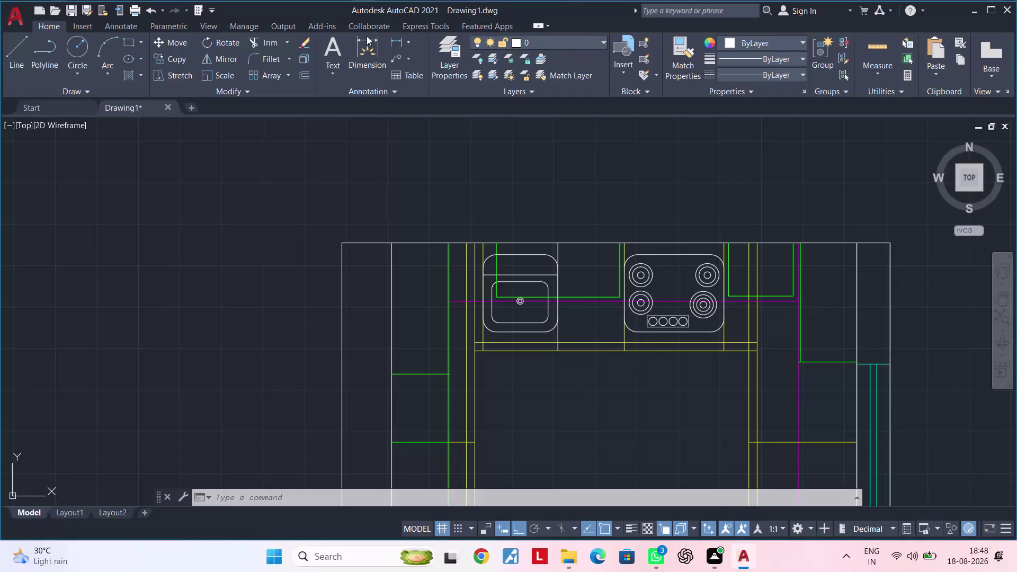
click(324, 49)
click(334, 52)
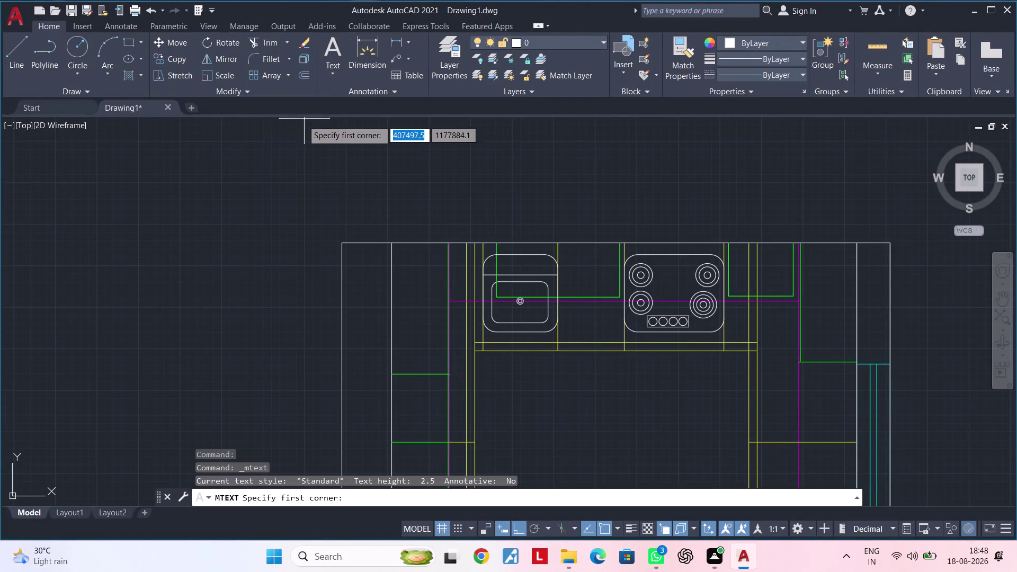
click(241, 141)
click(305, 196)
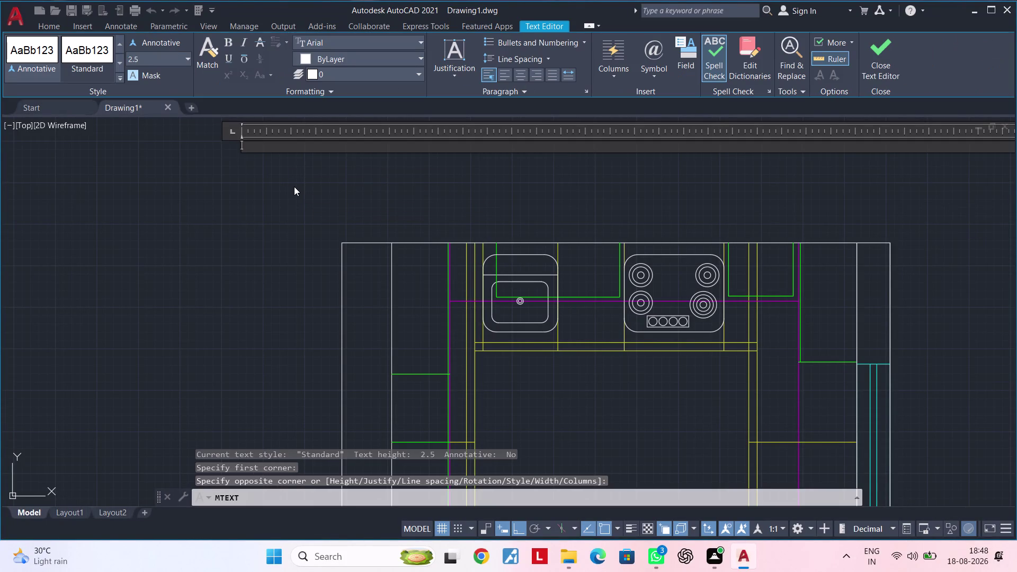
Type HBO into the text box and finish the note.
text(HBO)
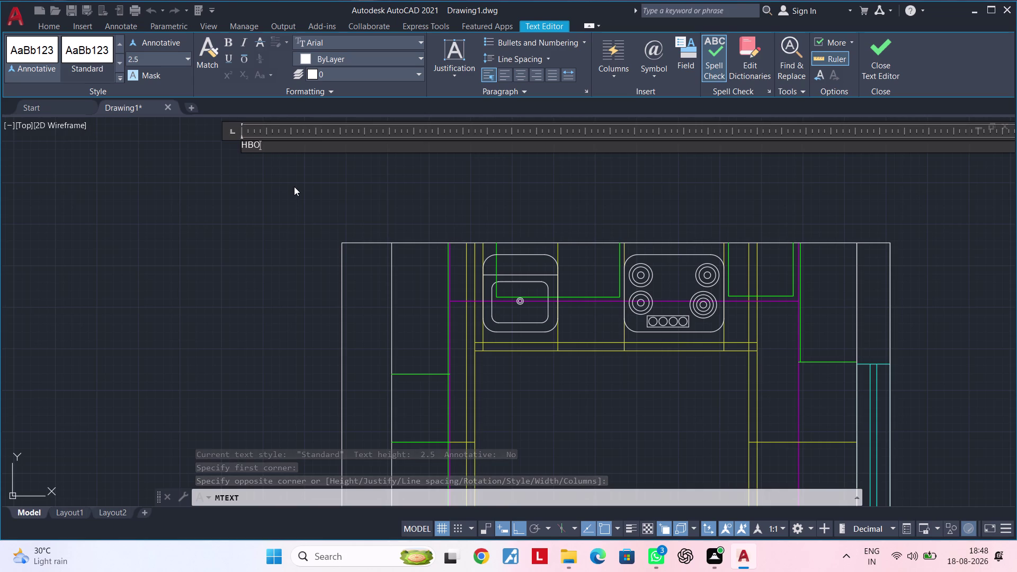
click(268, 193)
scroll(up, 3)
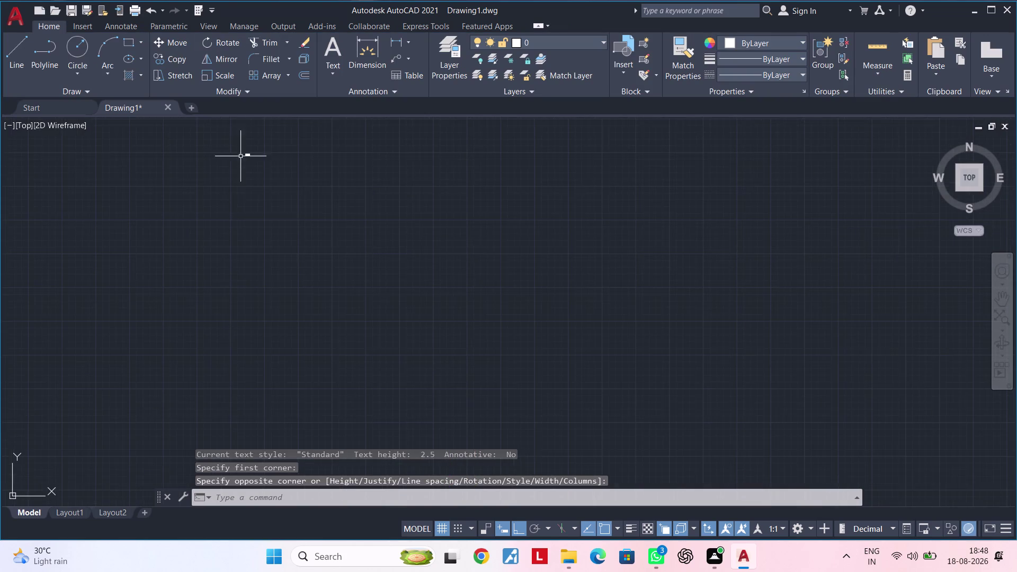
scroll(up, 3)
middle_drag(250, 157, 222, 259)
scroll(up, 3)
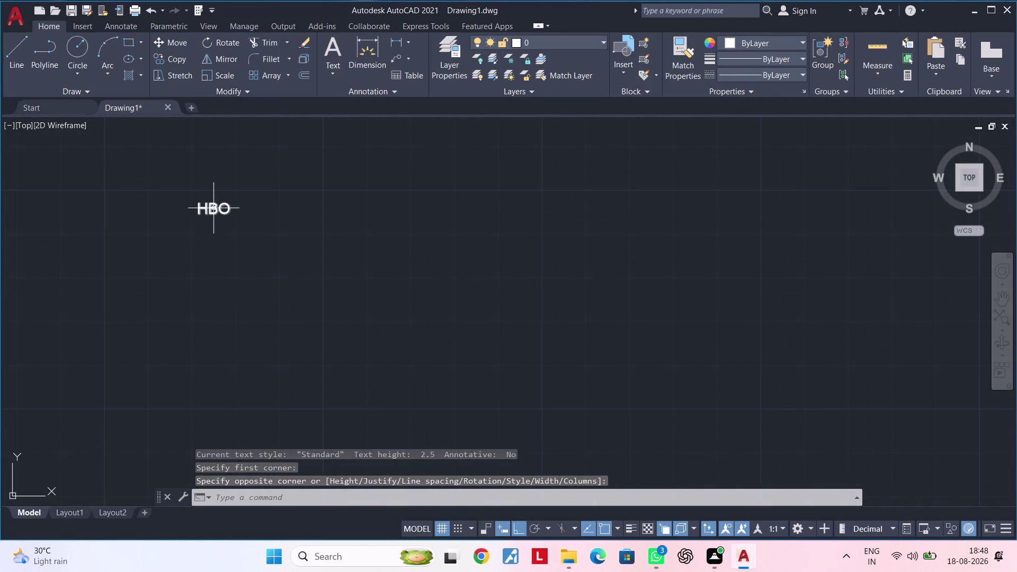
Select the HBO label and start moving it from a base point.
click(213, 209)
key(c)
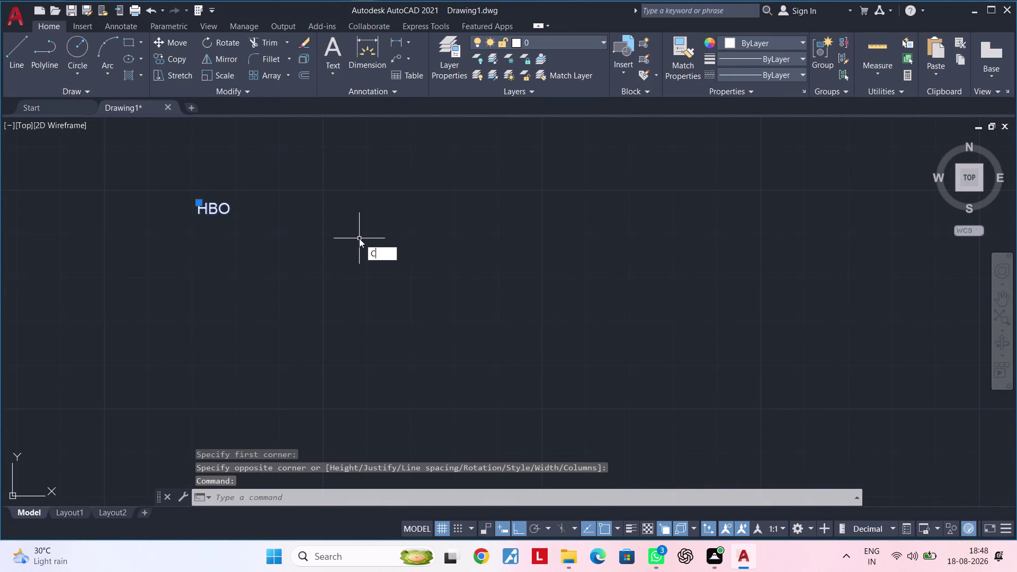
key(Escape)
click(203, 205)
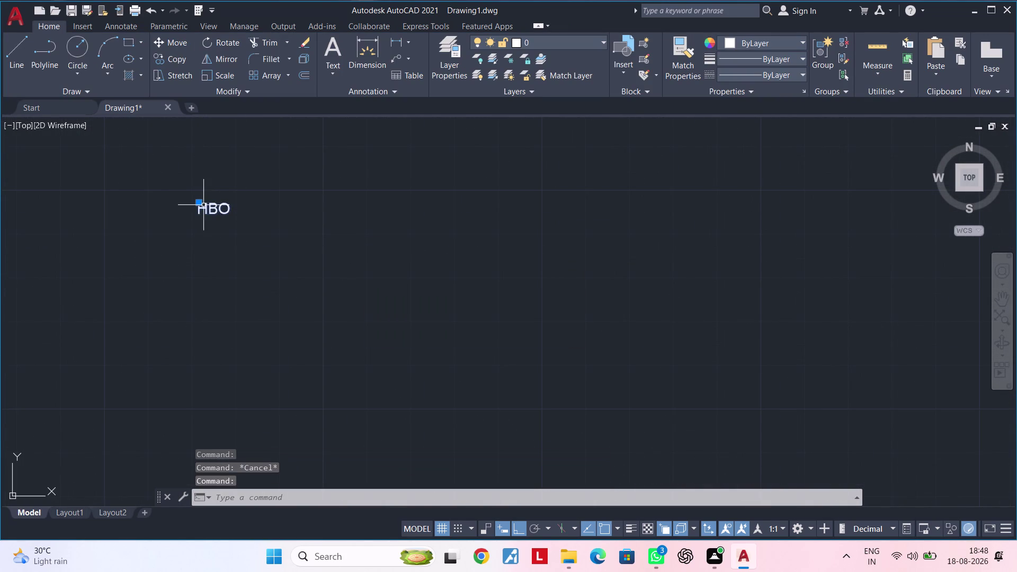
key(m)
key(space)
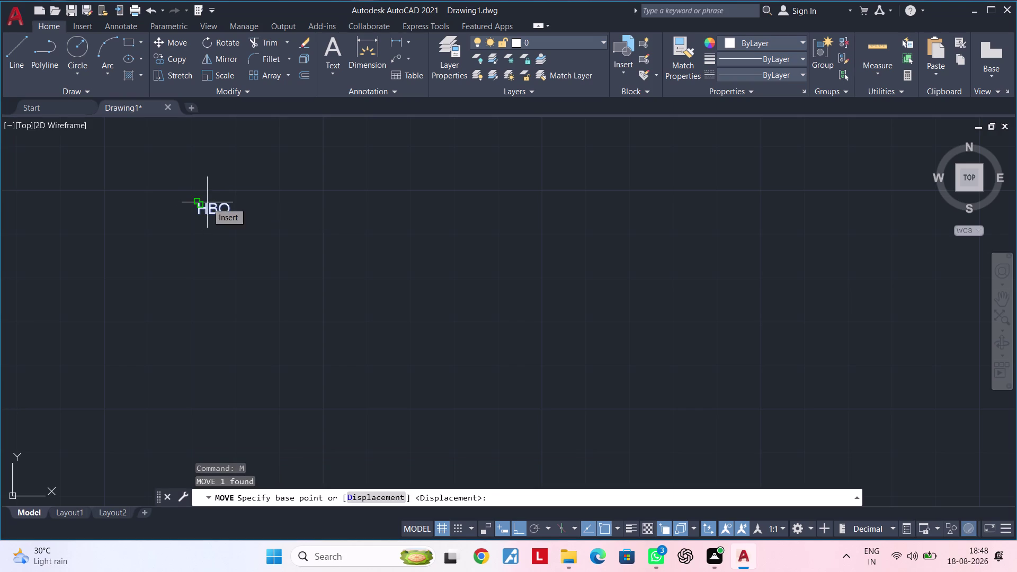
drag(213, 202, 217, 209)
Turn Ortho off and drop the HBO label between the cooktop burners.
scroll(down, 3)
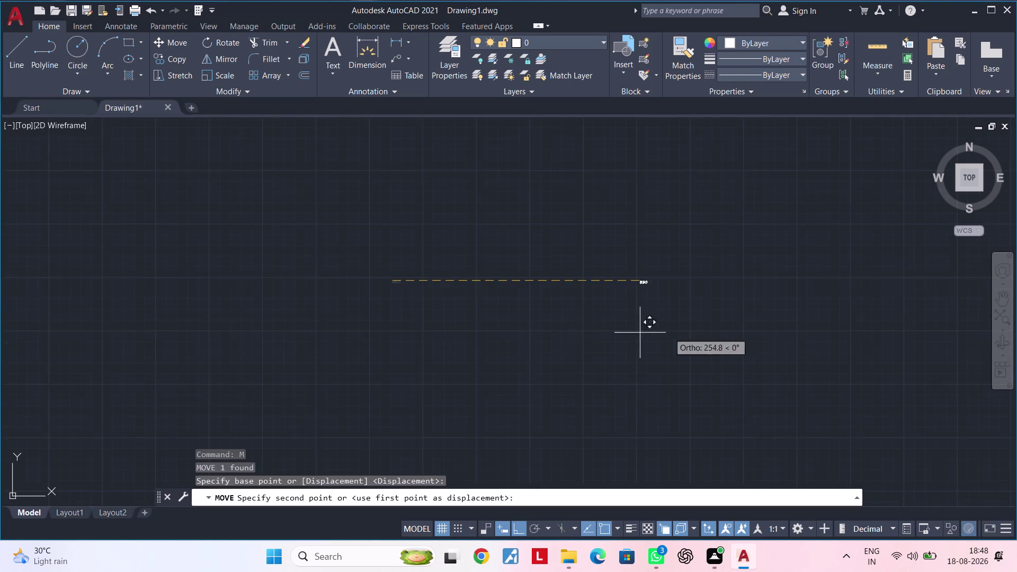
scroll(down, 3)
middle_drag(625, 310, 460, 264)
click(518, 537)
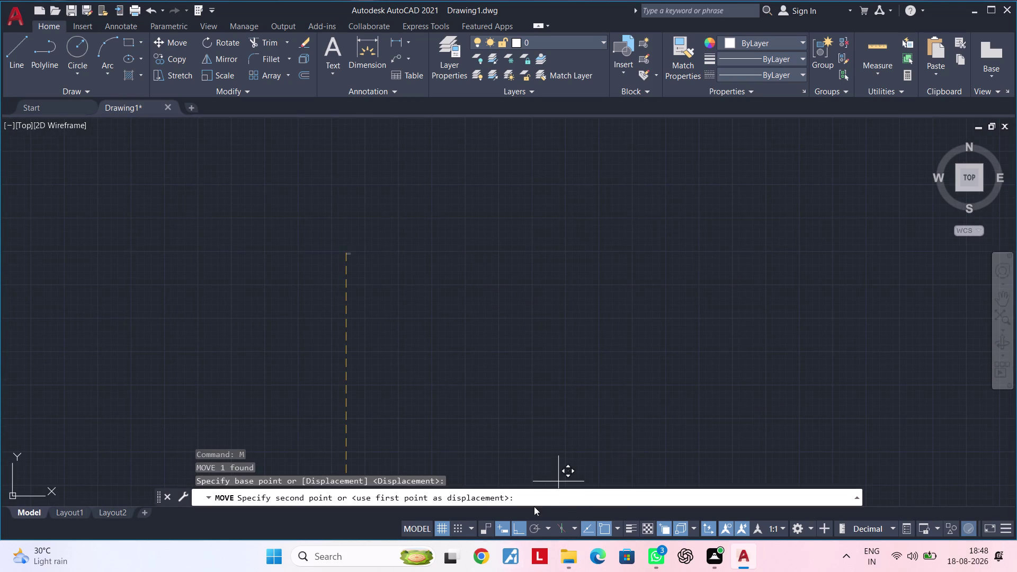
click(519, 526)
middle_drag(697, 424, 357, 323)
scroll(down, 3)
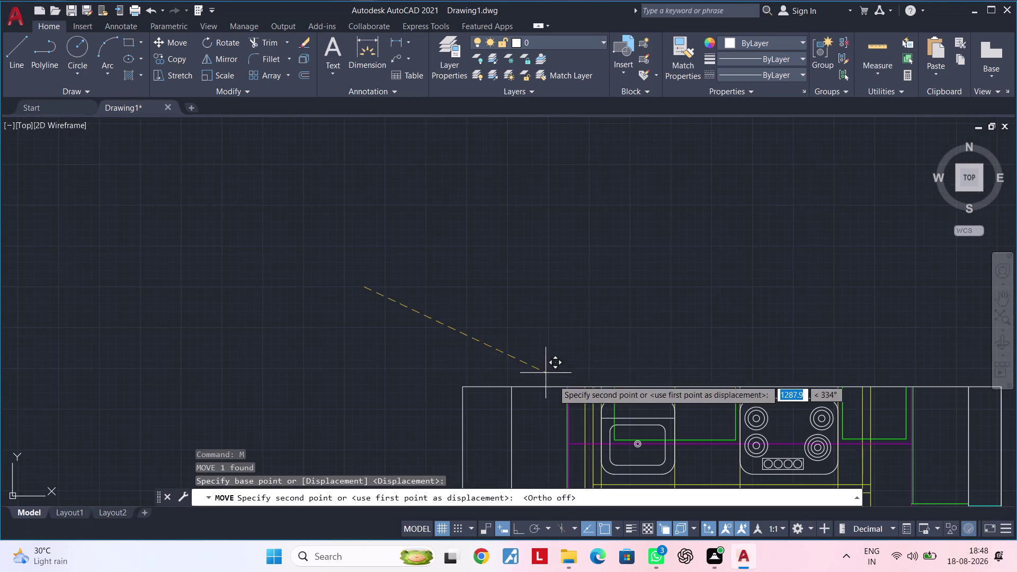
middle_drag(595, 395, 335, 284)
scroll(up, 3)
scroll(up, 3)
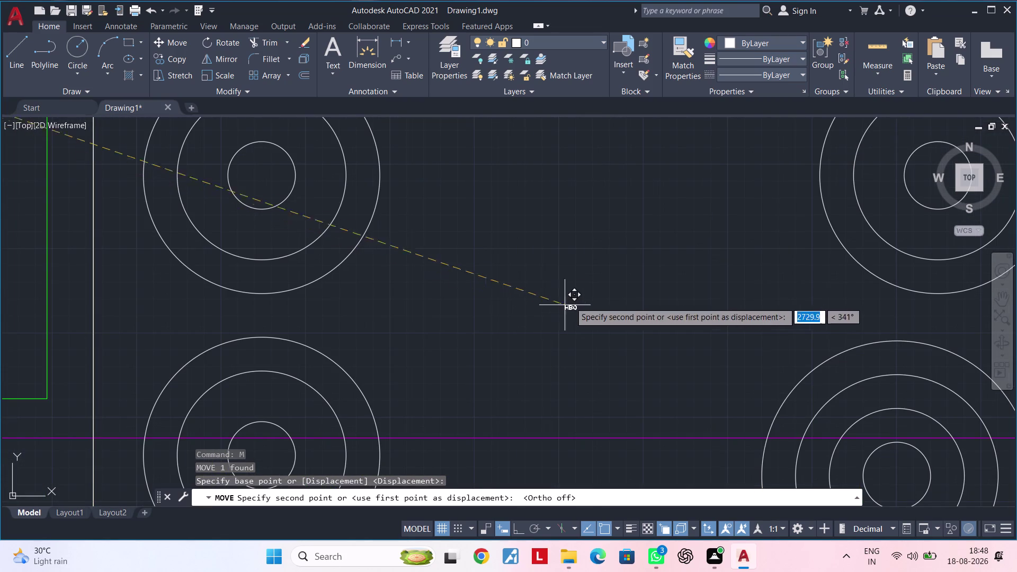
click(566, 286)
key(Escape)
click(576, 288)
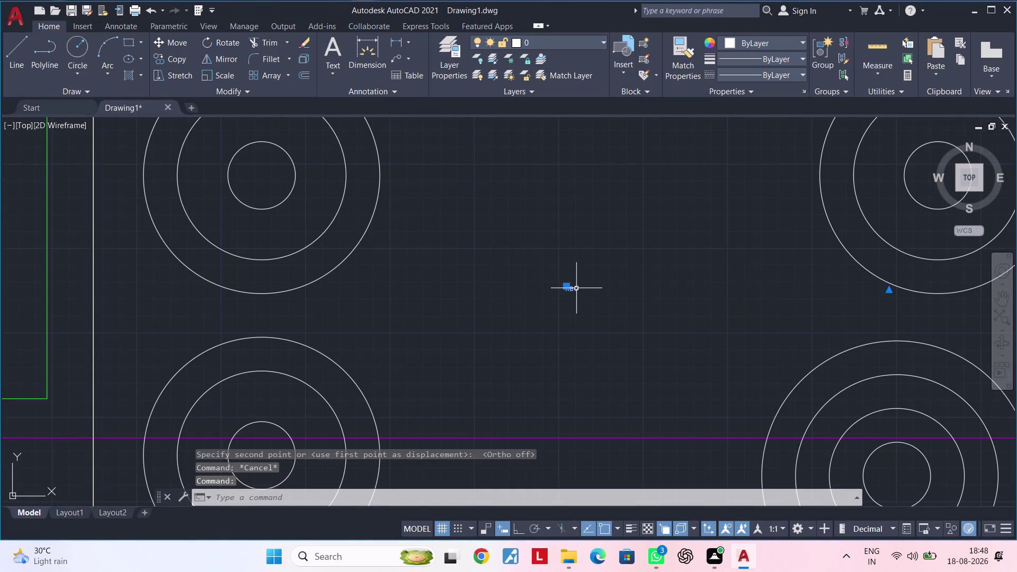
Set the HBO label's text height to 20 in Properties.
right_click(576, 288)
click(639, 517)
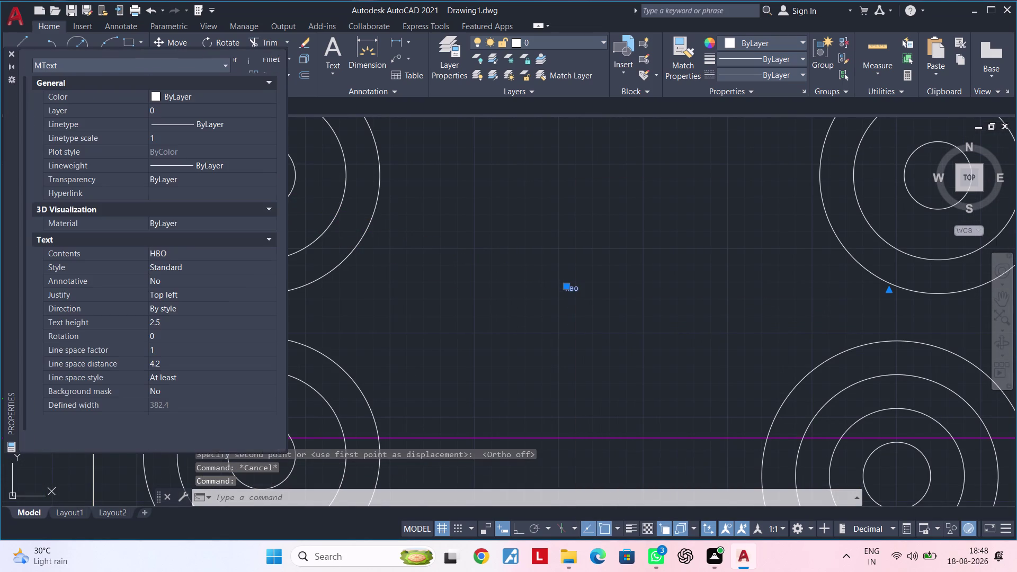
click(174, 318)
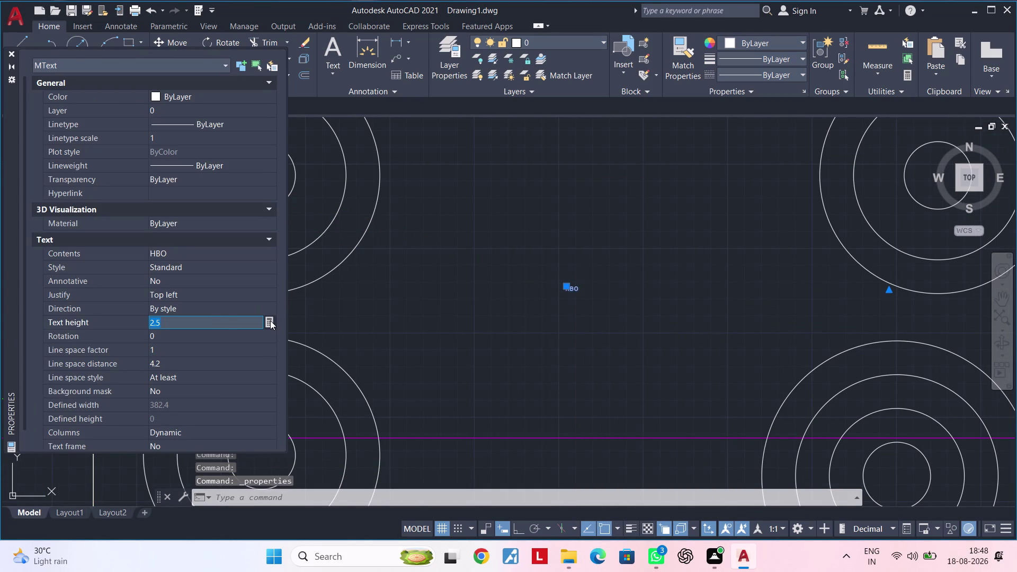
drag(218, 315, 158, 317)
click(158, 317)
drag(170, 318, 130, 319)
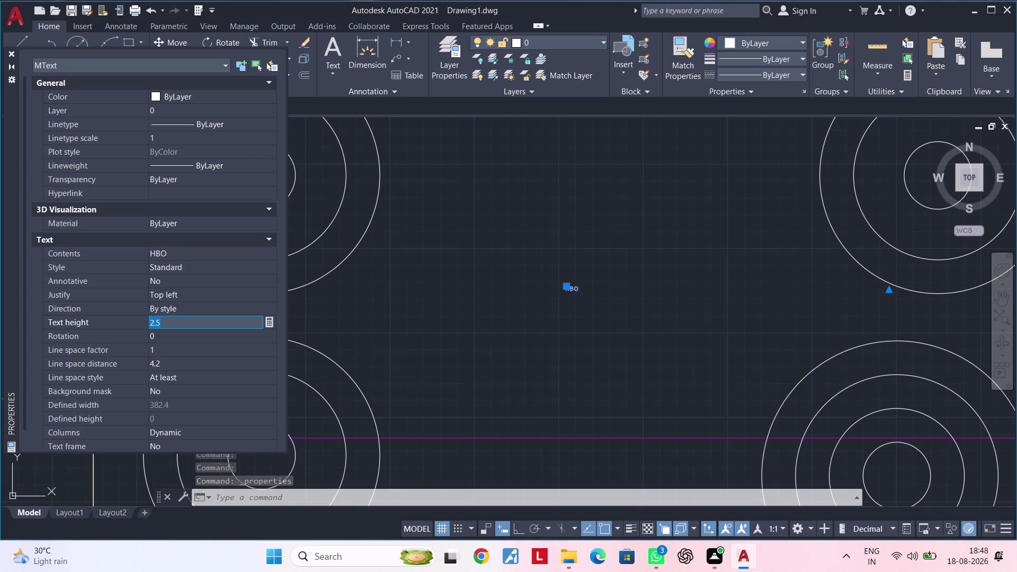
key(BackSpace)
text(20)
key(Return)
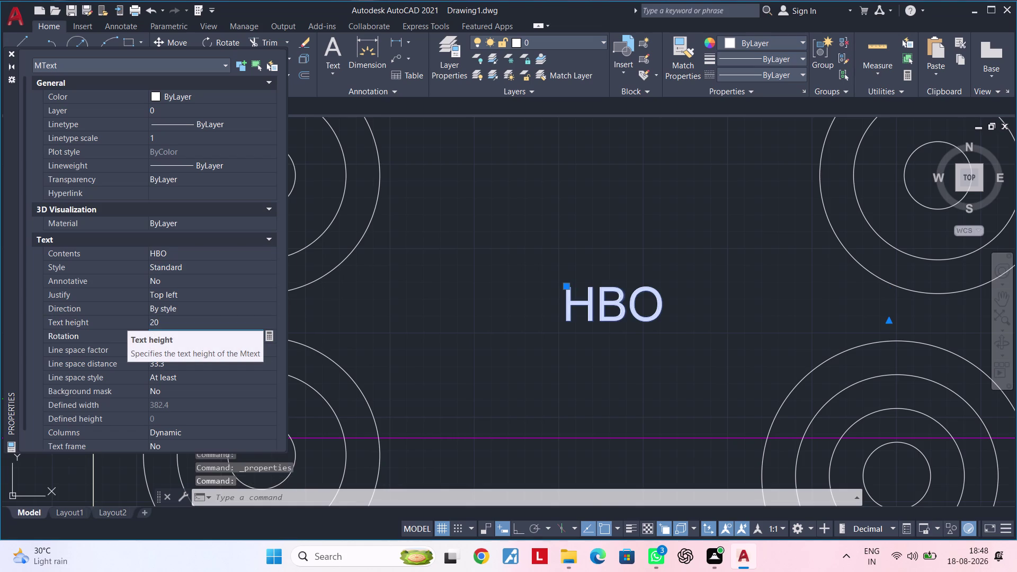
Close the Properties palette, deselect the label, and pan around the cooktop.
click(190, 319)
key(Escape)
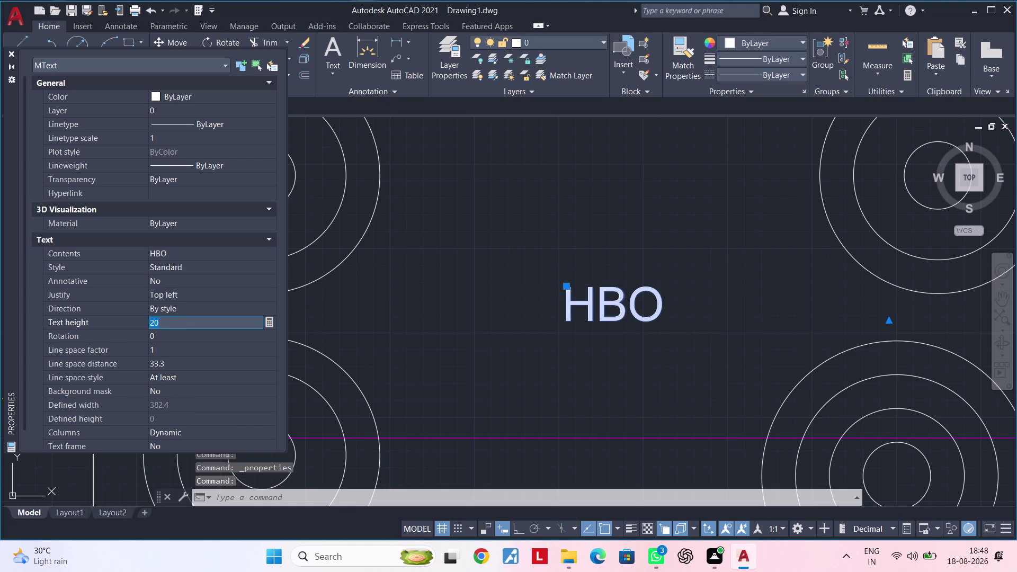
key(Escape)
click(13, 54)
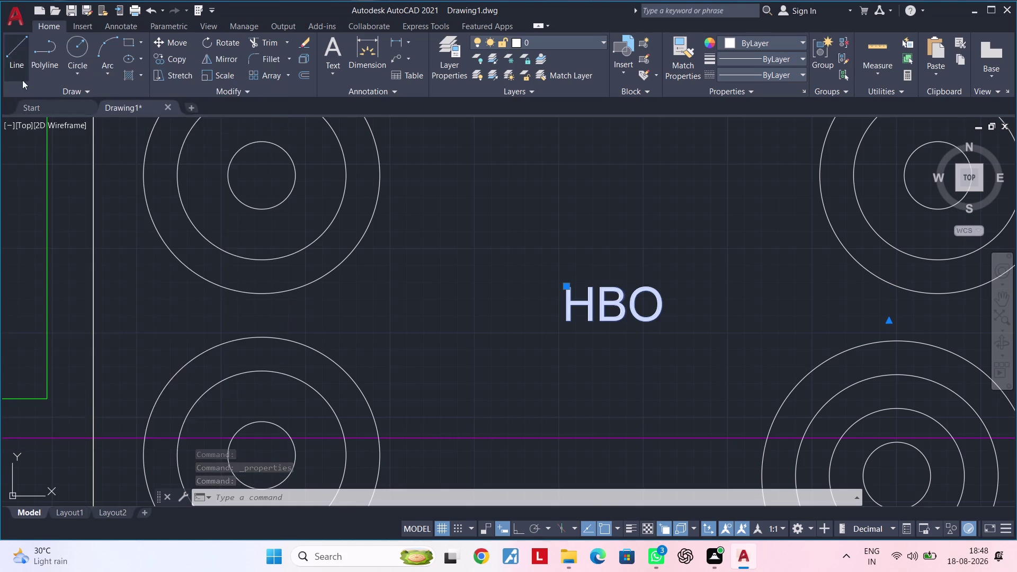
scroll(down, 3)
key(Escape)
key(Escape)
scroll(down, 3)
middle_drag(402, 300, 504, 280)
scroll(up, 3)
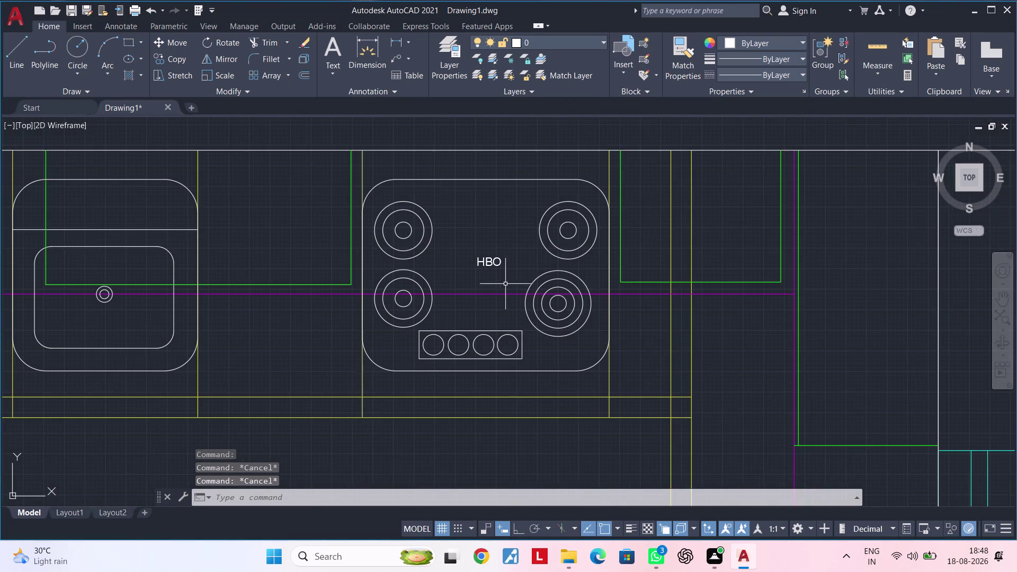
middle_drag(529, 280, 574, 273)
Clear the selection and re-center the view on the HBO label.
key(Escape)
key(Escape)
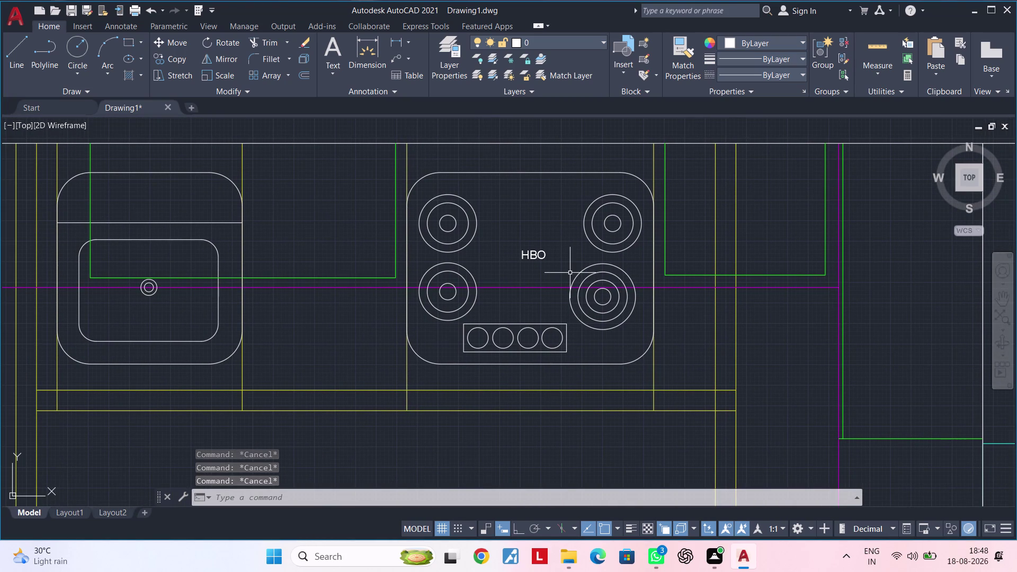
key(Escape)
key(Escape)
scroll(down, 3)
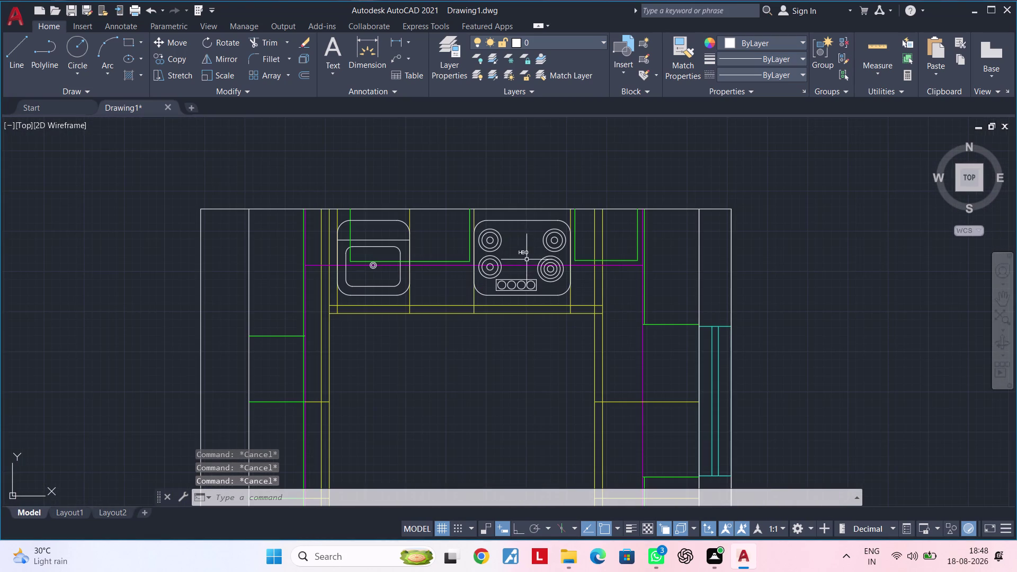
scroll(down, 3)
scroll(up, 3)
scroll(up, 3)
middle_drag(523, 263, 523, 277)
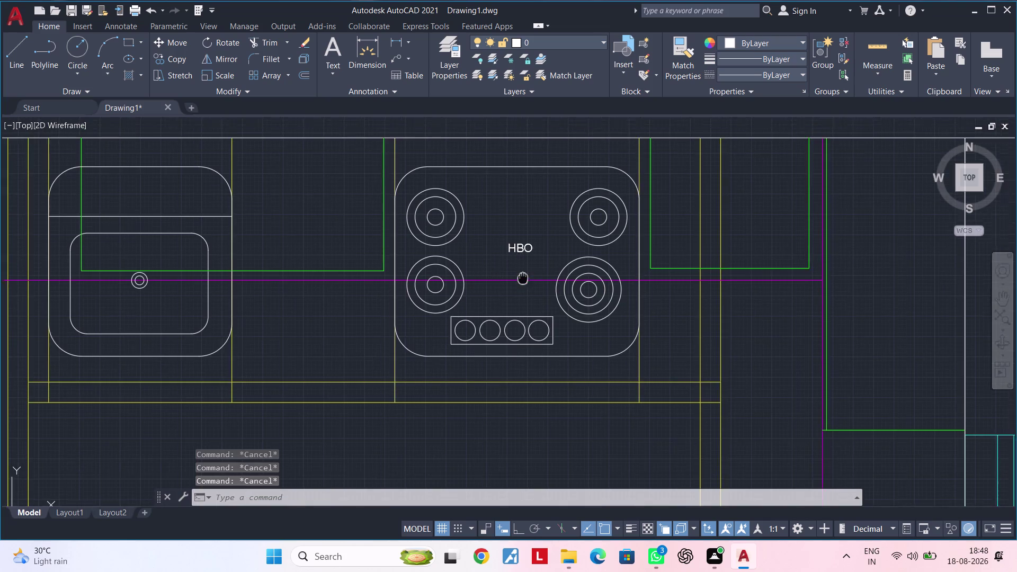
middle_drag(523, 277, 522, 303)
scroll(up, 3)
Change the HBO label's text height to 30 in Properties.
click(522, 295)
click(521, 294)
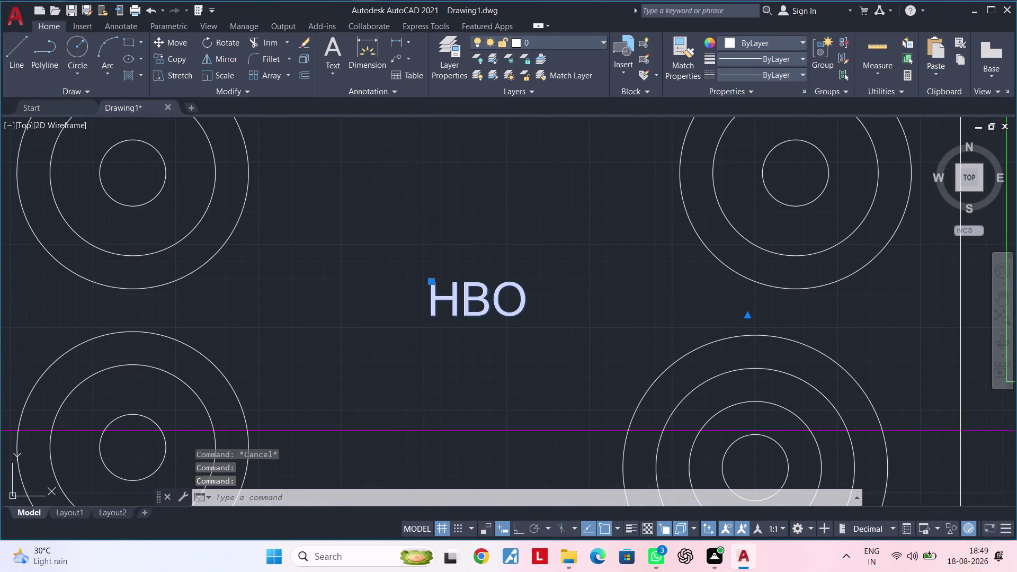
right_click(521, 294)
click(594, 520)
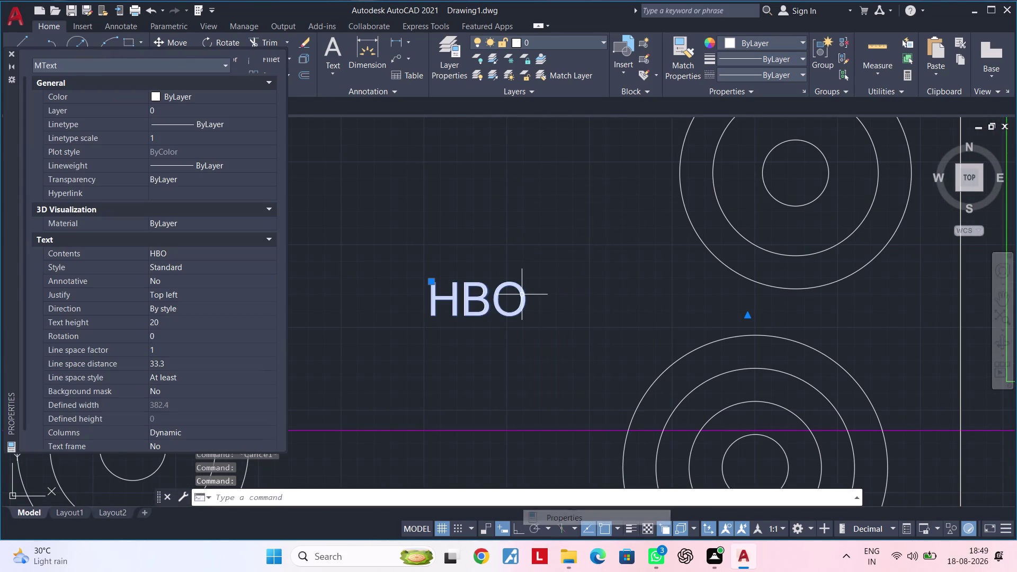
click(178, 320)
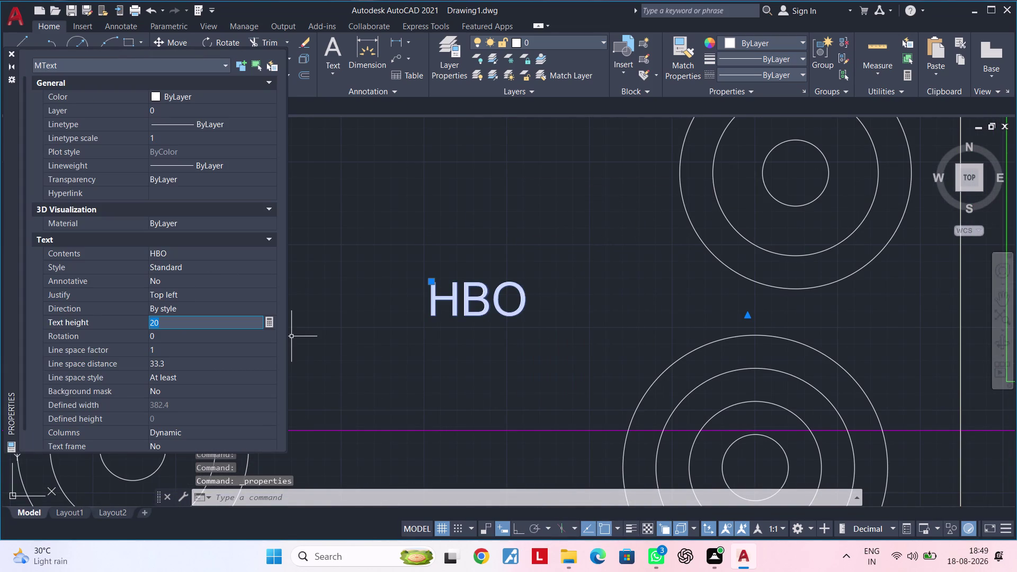
key(BackSpace)
text(30)
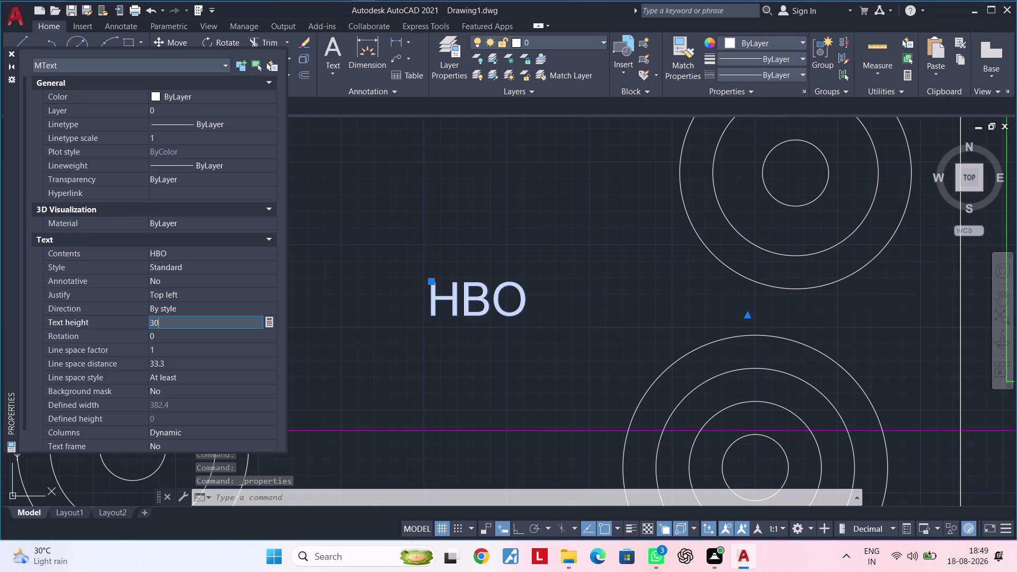
key(Return)
Close the Properties palette and deselect the enlarged HBO label.
key(Escape)
key(Escape)
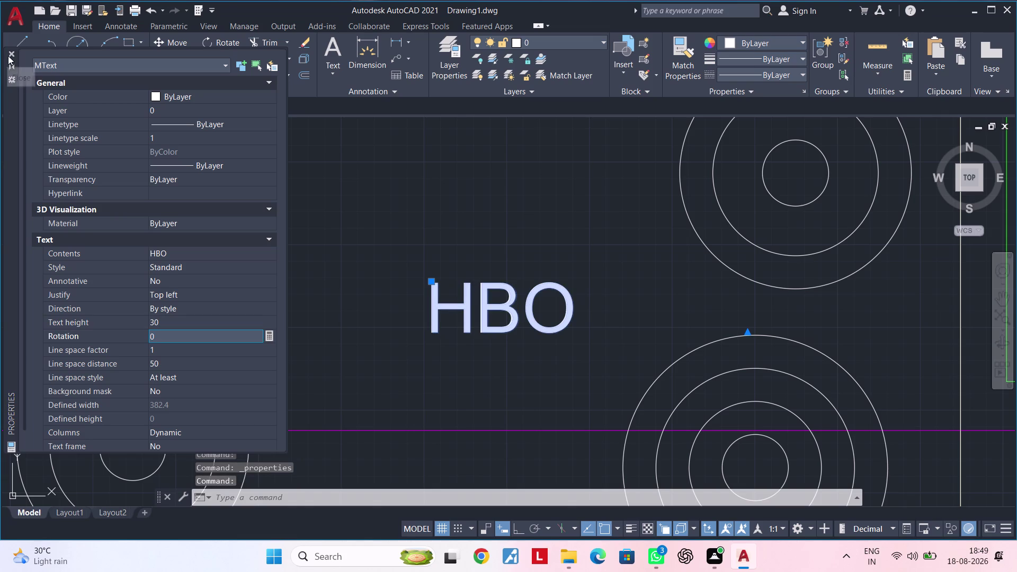
click(13, 58)
scroll(down, 3)
middle_drag(441, 249, 461, 223)
key(Escape)
key(Escape)
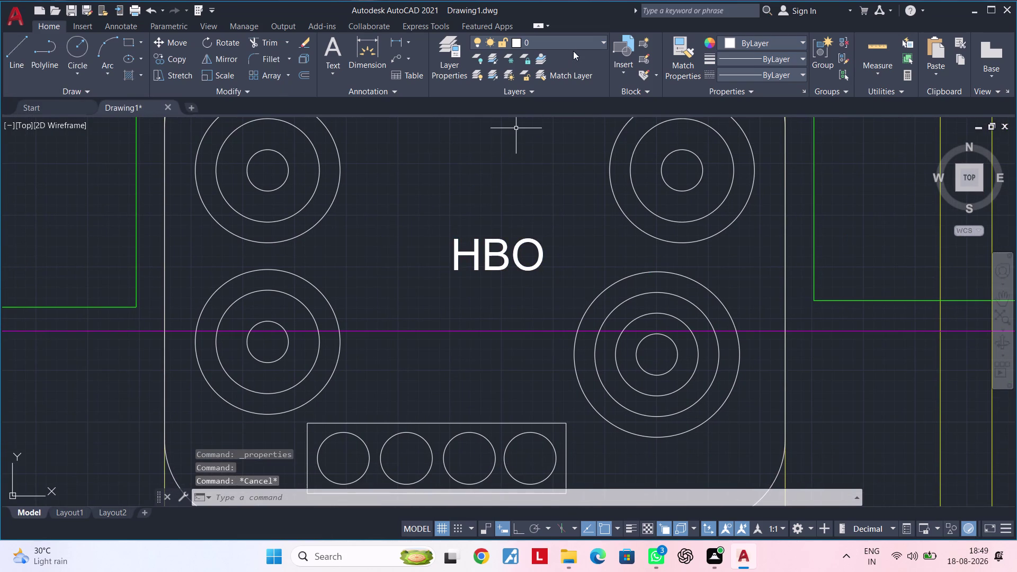
Turn off the current layer from the layer list.
click(568, 40)
click(557, 91)
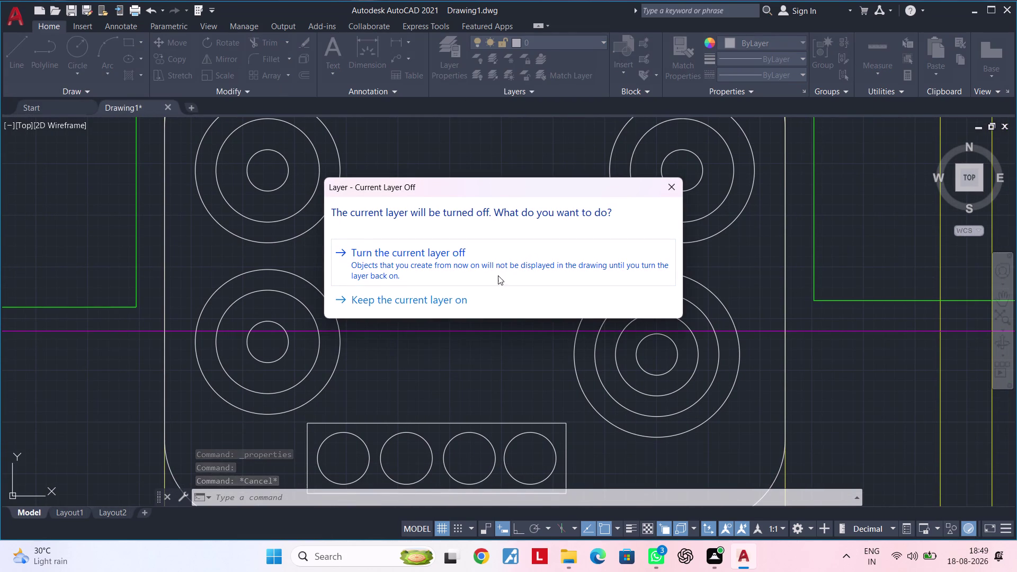
click(497, 298)
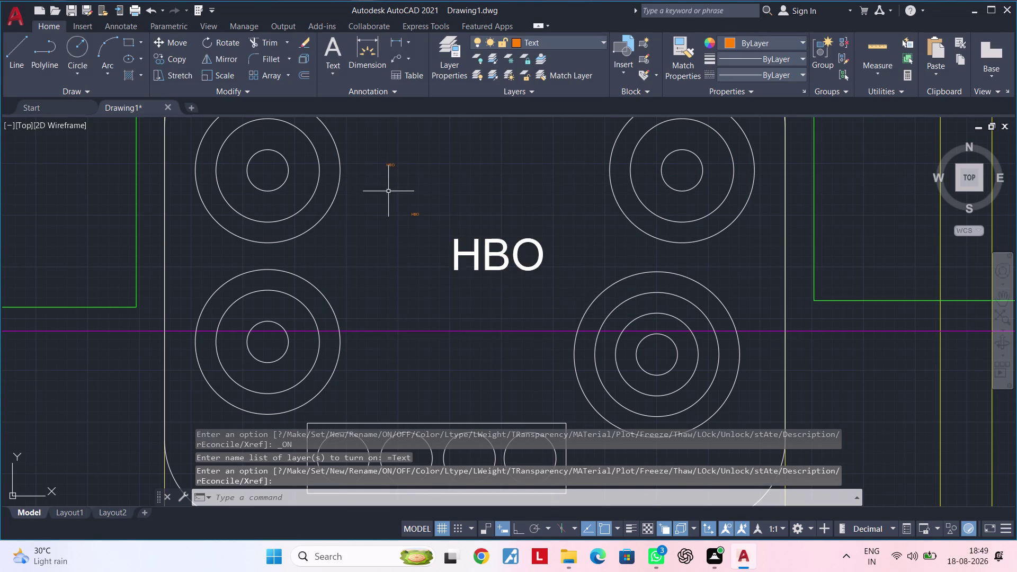
Select and delete the stray small HBO labels near the plan.
middle_drag(393, 199, 373, 278)
scroll(up, 3)
click(354, 216)
click(410, 277)
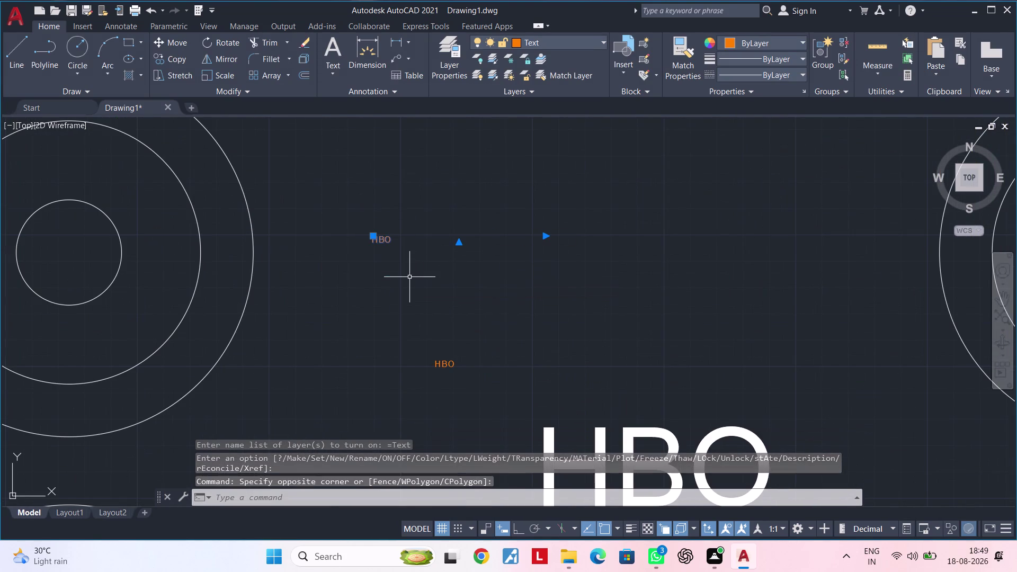
key(Delete)
drag(404, 282, 406, 294)
double_click(458, 395)
key(Delete)
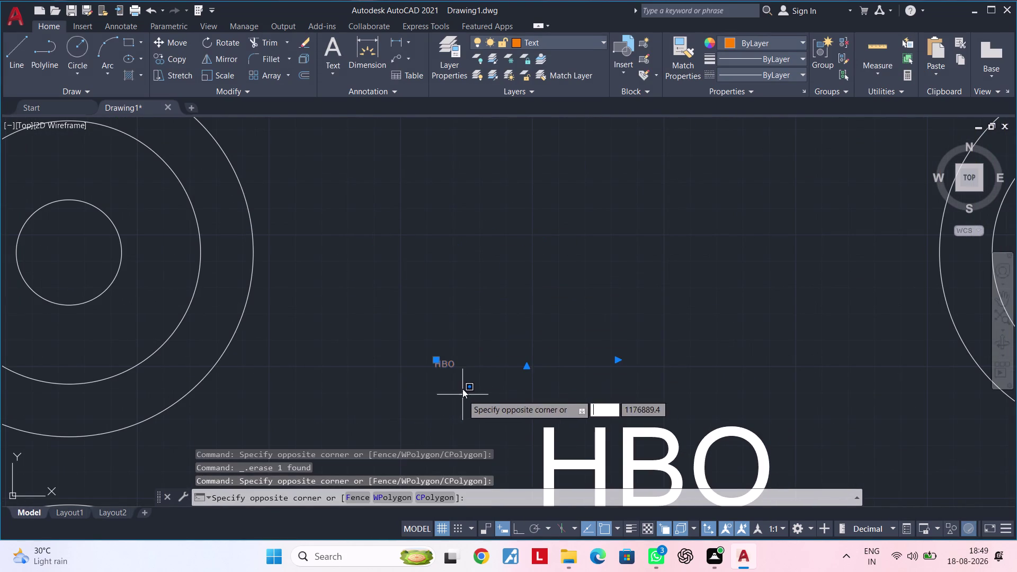
scroll(down, 3)
key(Delete)
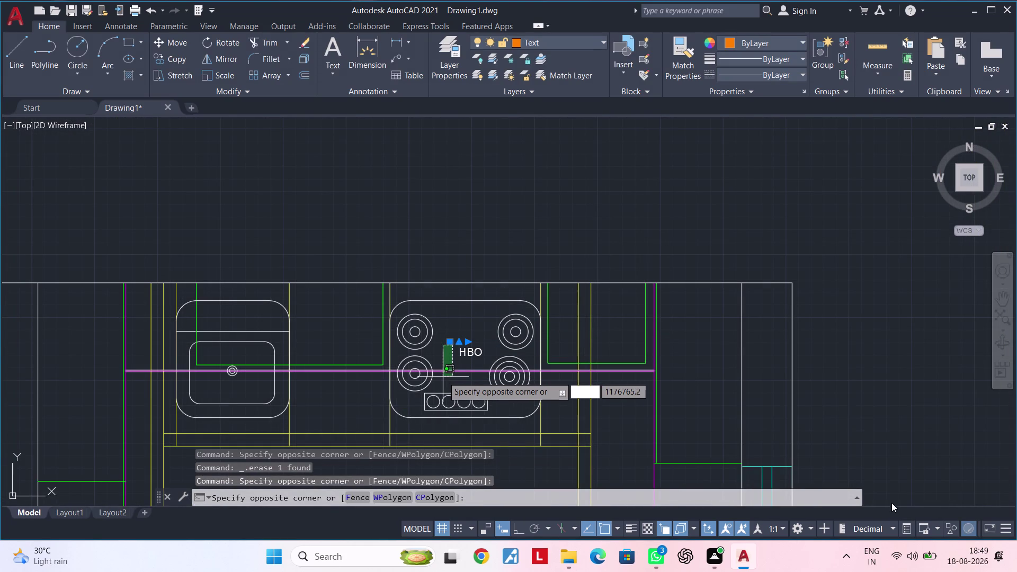
key(Delete)
key(Escape)
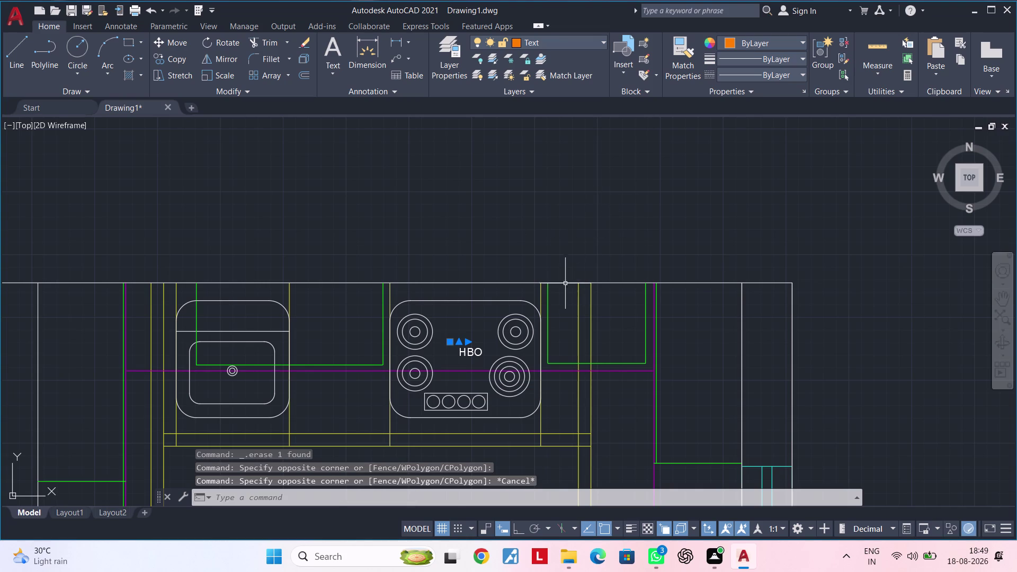
key(Delete)
Window-select the two stray objects in the empty area and erase them.
middle_drag(424, 291, 716, 285)
scroll(down, 3)
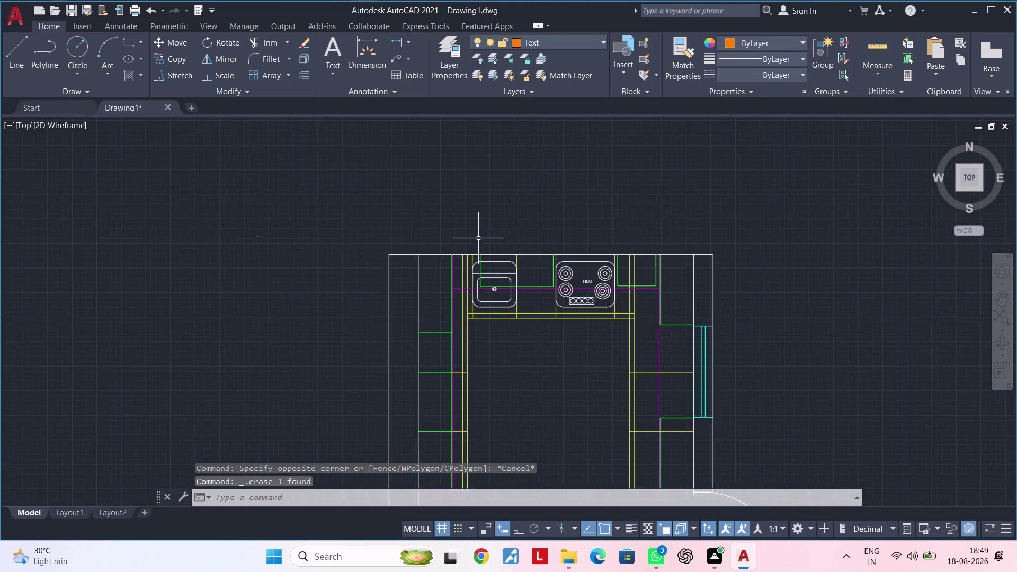
scroll(down, 3)
scroll(up, 3)
drag(342, 246, 369, 266)
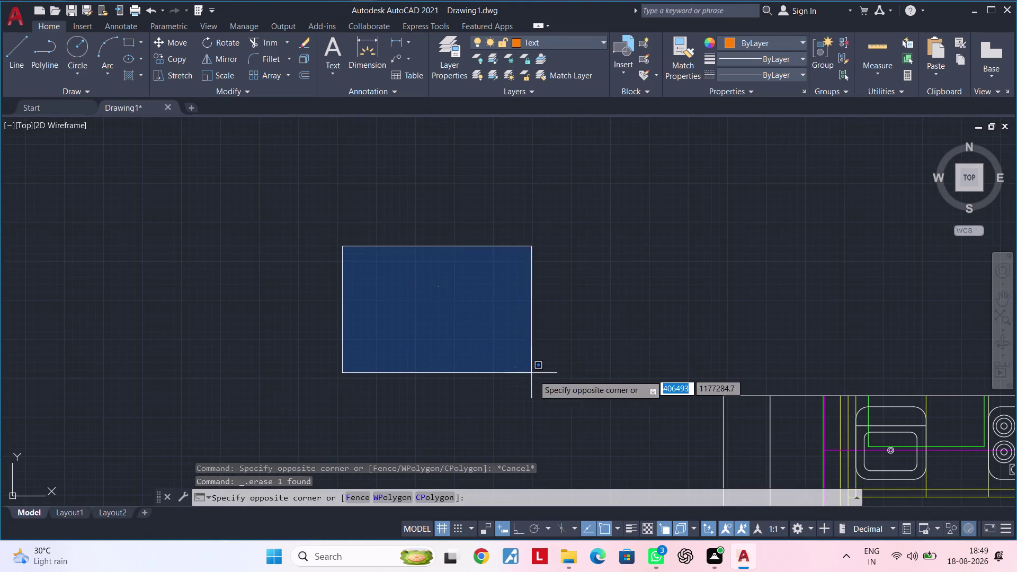
click(545, 381)
key(Delete)
Zoom into the cooktop and select its enlarged HBO label.
scroll(down, 3)
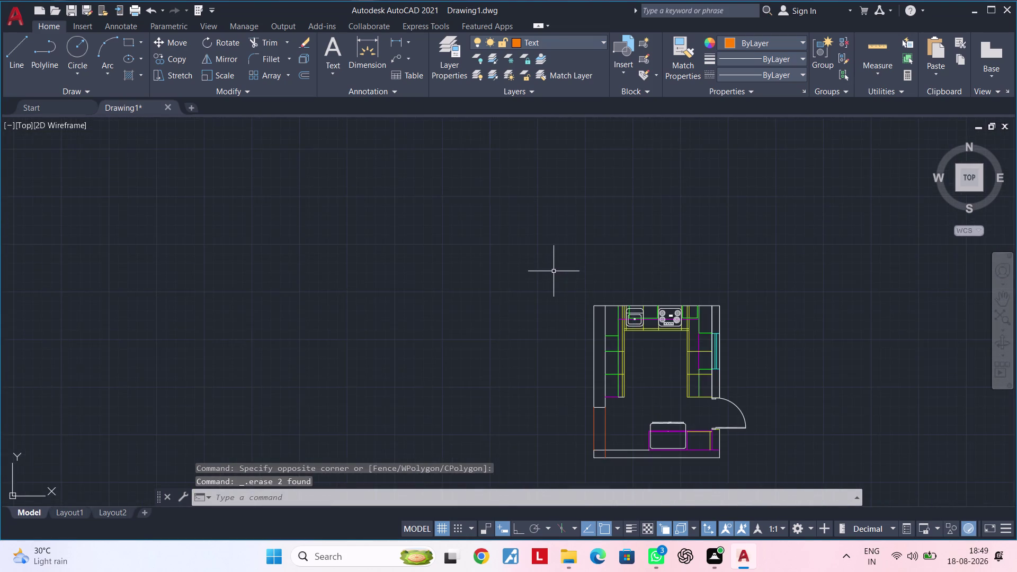
middle_drag(553, 269, 413, 246)
scroll(up, 3)
middle_drag(394, 247, 734, 384)
scroll(up, 3)
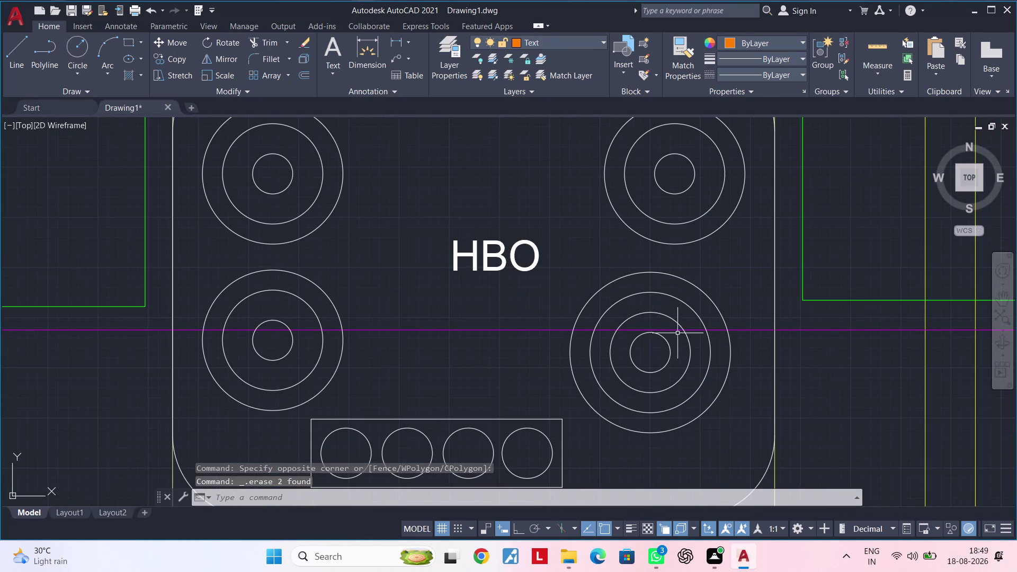
click(510, 254)
click(554, 41)
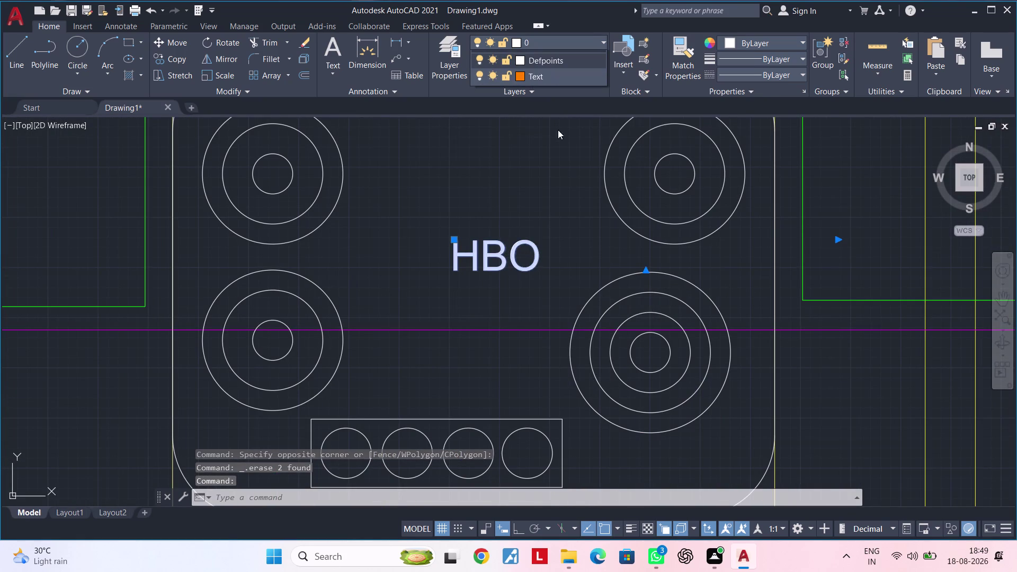
click(555, 94)
key(Escape)
scroll(down, 3)
middle_drag(542, 242, 527, 254)
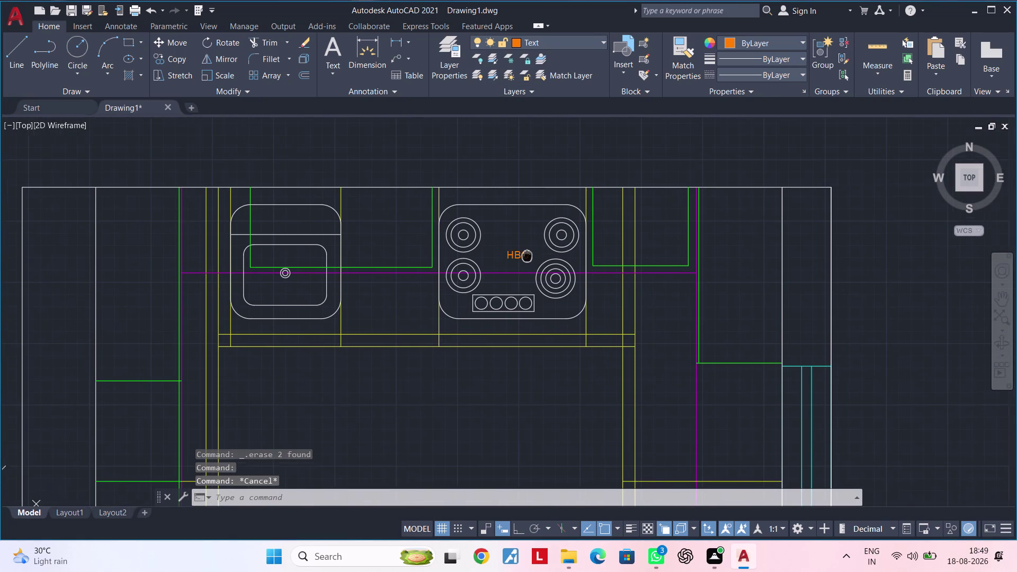
middle_drag(527, 254, 527, 255)
key(Escape)
key(Escape)
key(Escape)
key(Escape)
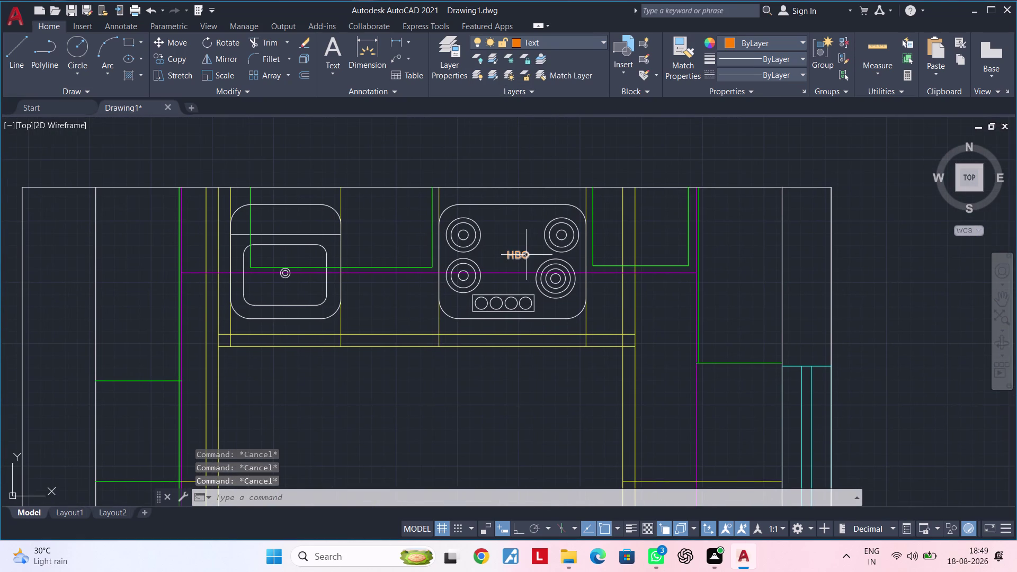
key(Escape)
key(Escape)
scroll(up, 3)
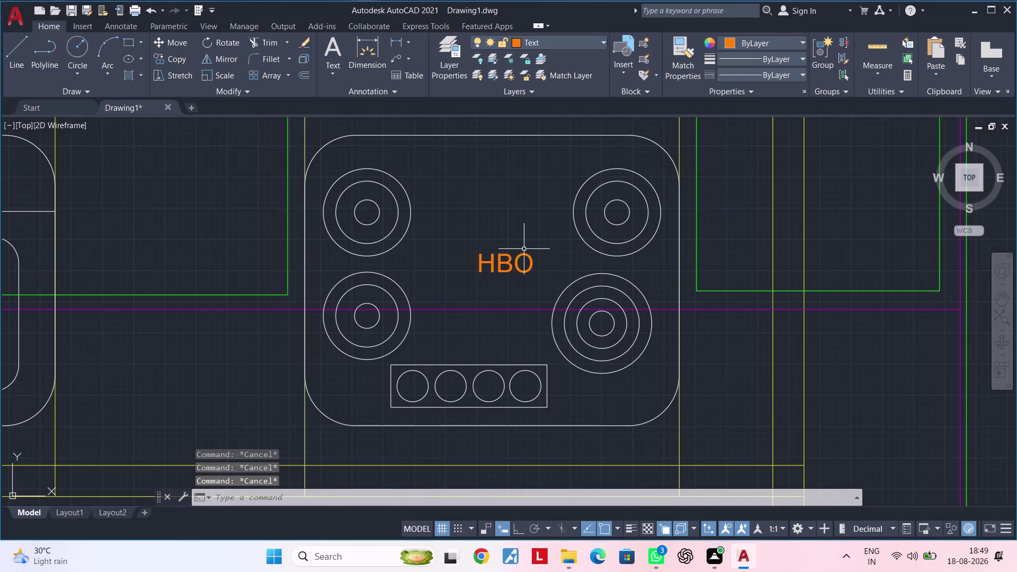
key(Escape)
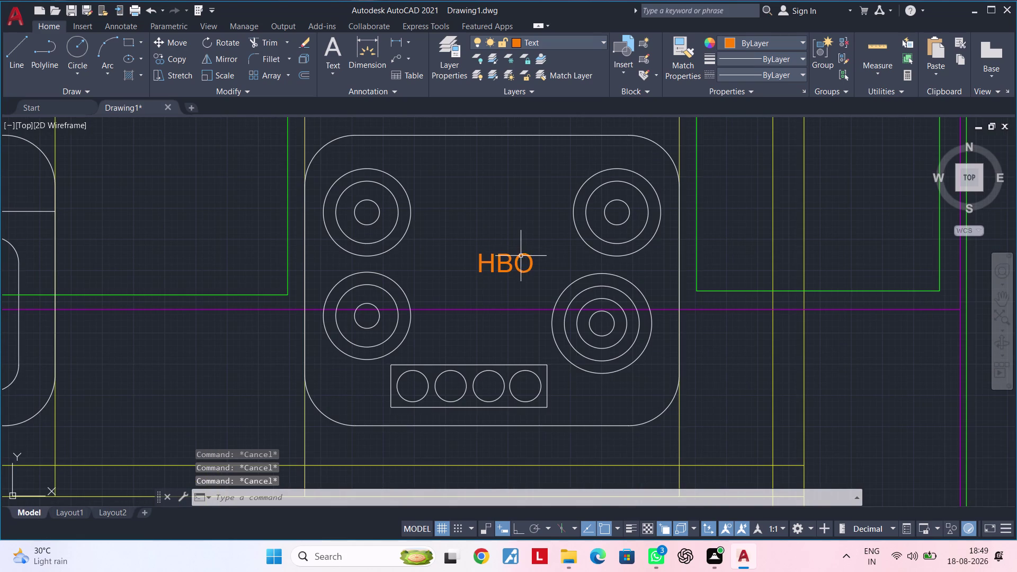
click(519, 261)
text(CO)
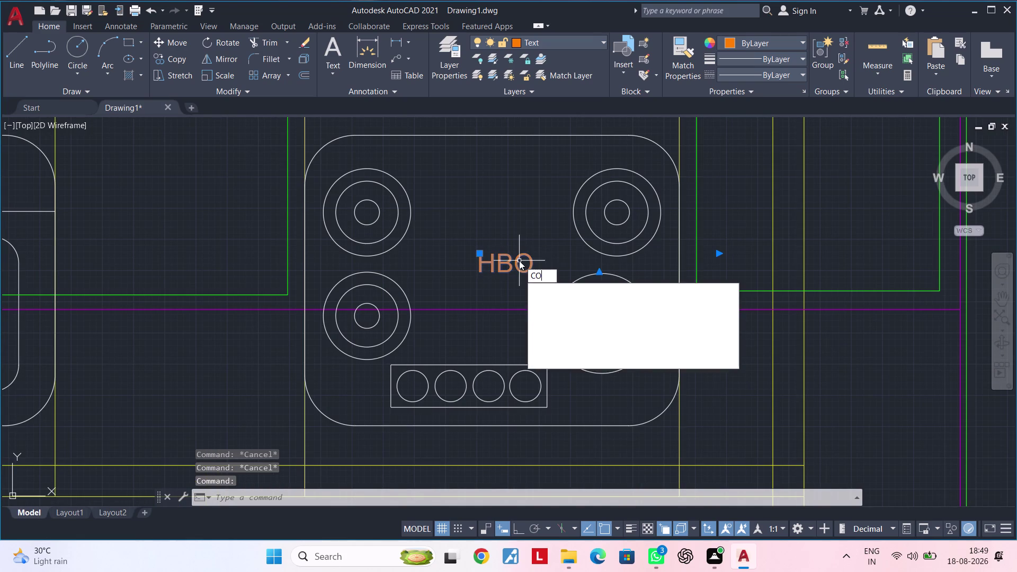
Copy the HBO label to a spot below the counter.
key(space)
drag(519, 260, 517, 317)
middle_drag(516, 352, 766, 158)
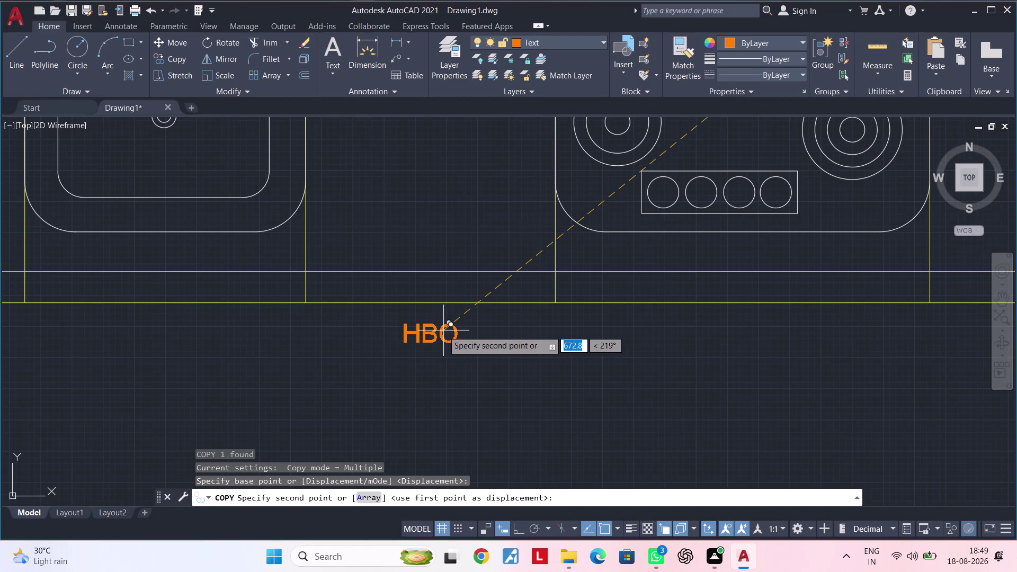
click(450, 324)
key(Escape)
key(Escape)
Open the copied label for editing and delete its HBO wording.
double_click(465, 325)
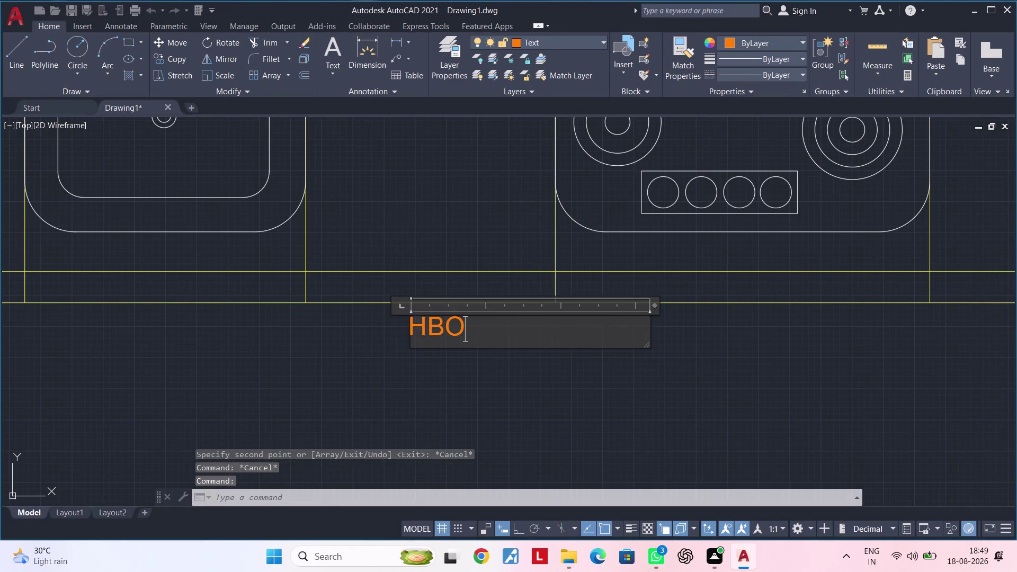
key(BackSpace)
key(BackSpace)
key(BackSpace)
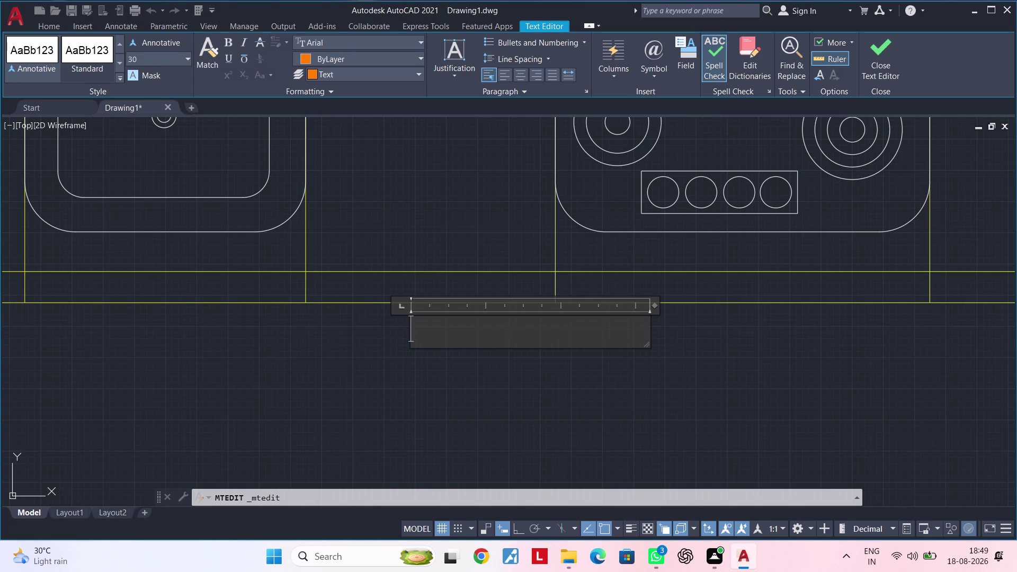
Type '1-Openable' as the label's first line, fixing the typos.
text(1-)
text(O)
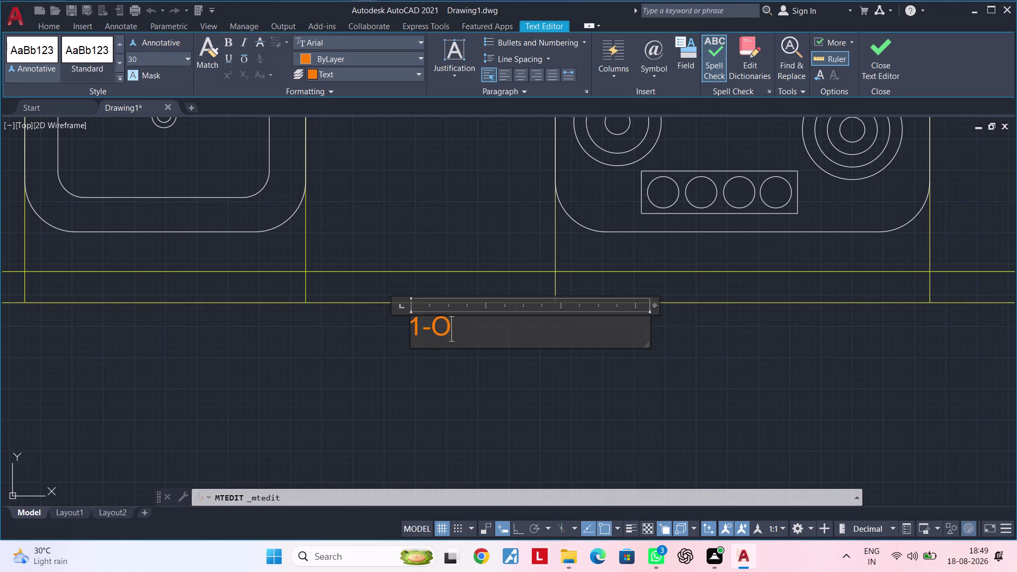
text(P)
text(EN)
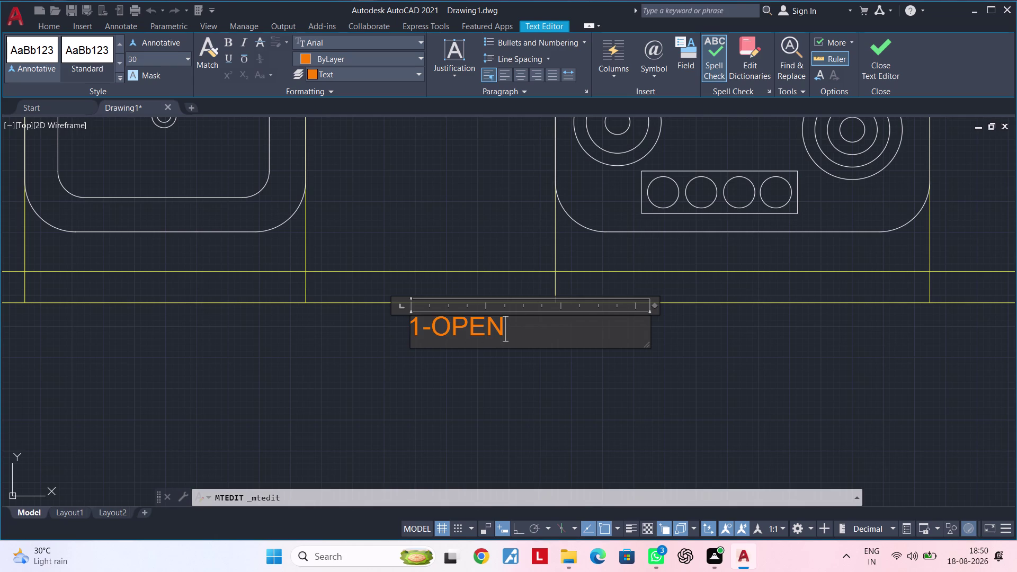
text(ABLR)
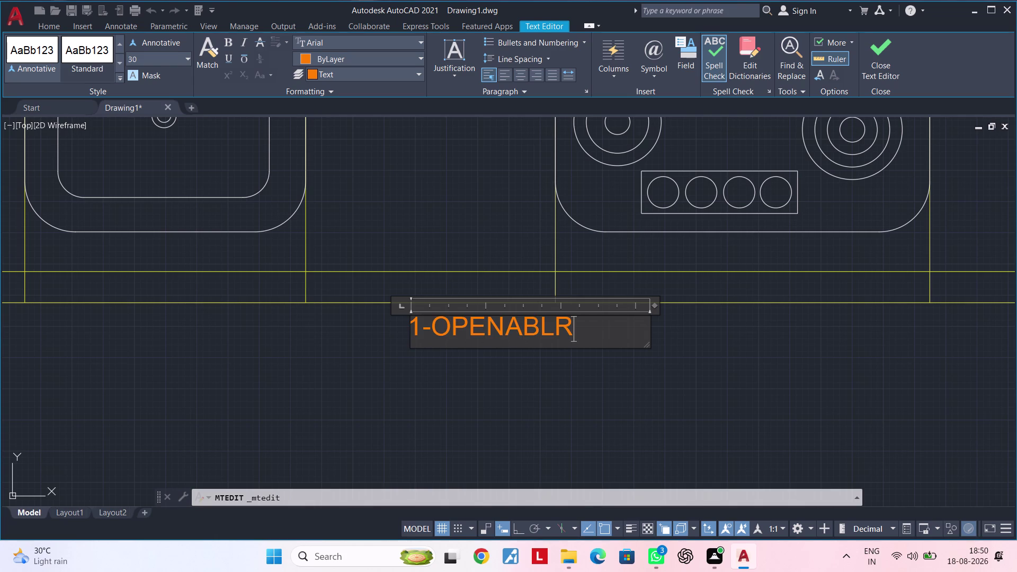
key(BackSpace)
key(e)
key(space)
key(BackSpace)
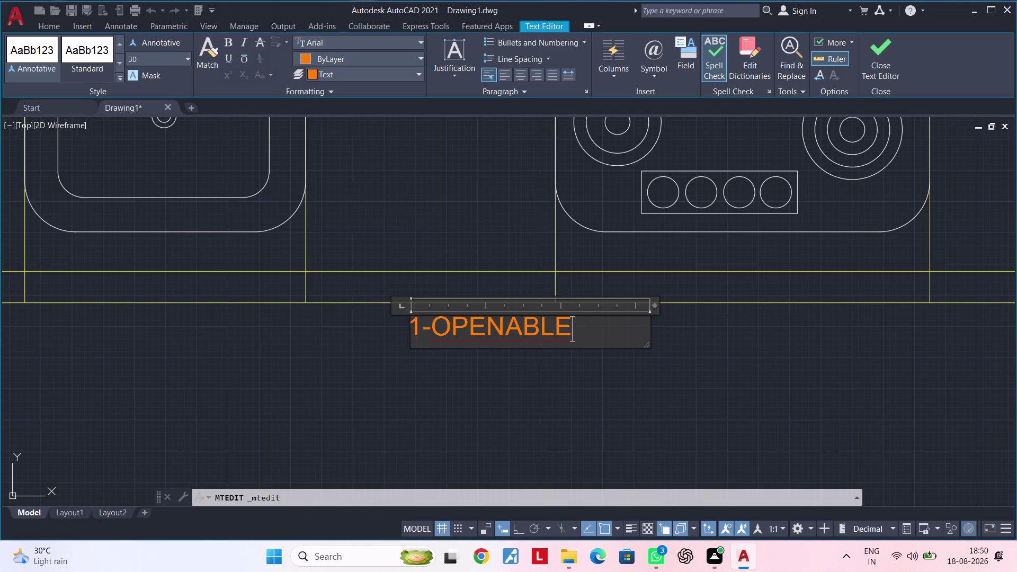
key(Return)
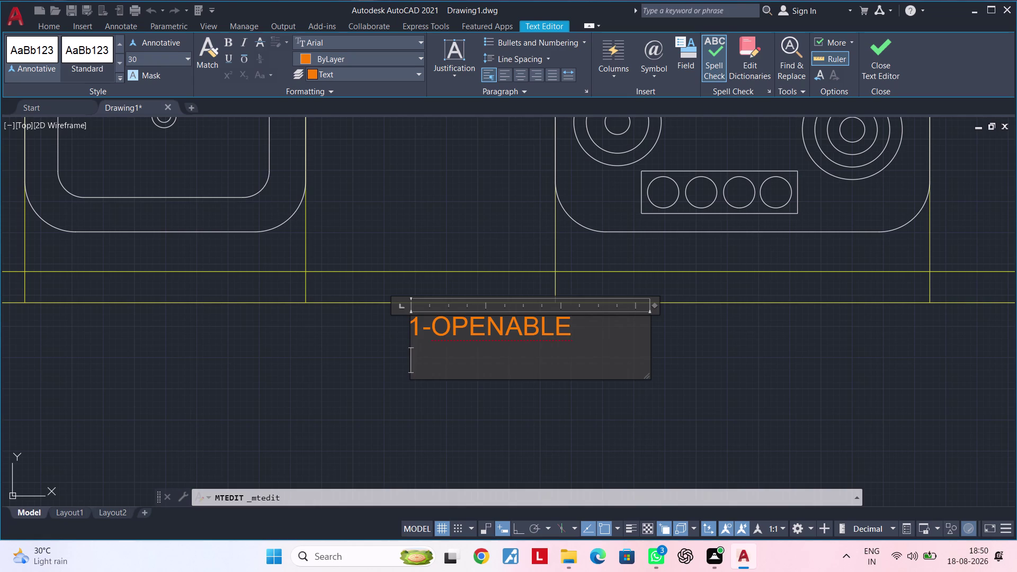
key(BackSpace)
key(BackSpace)
key(BackSpace)
key(BackSpace)
key(BackSpace)
key(BackSpace)
key(BackSpace)
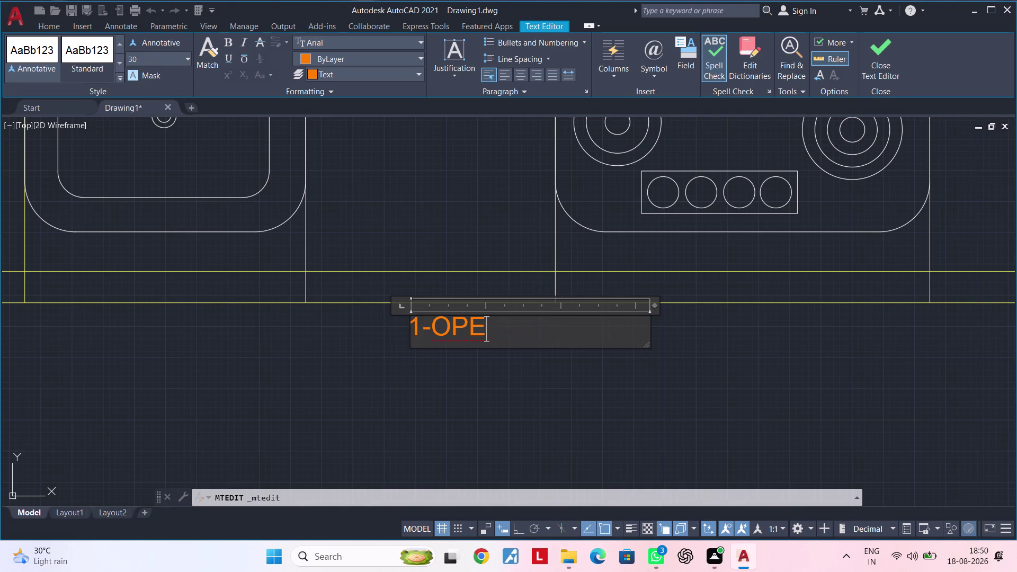
key(BackSpace)
text(en)
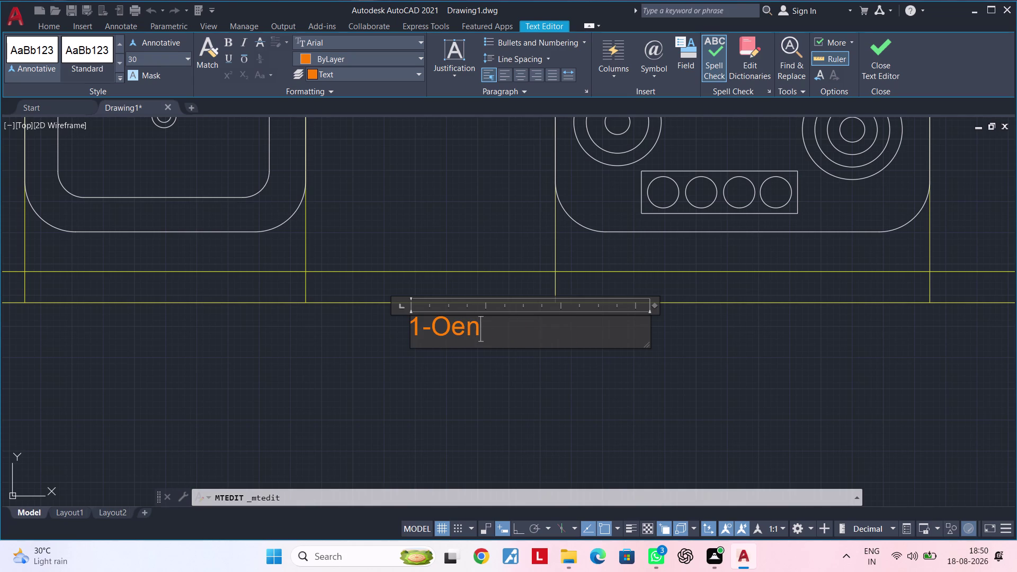
key(BackSpace)
key(BackSpace)
text(pe)
text(nab)
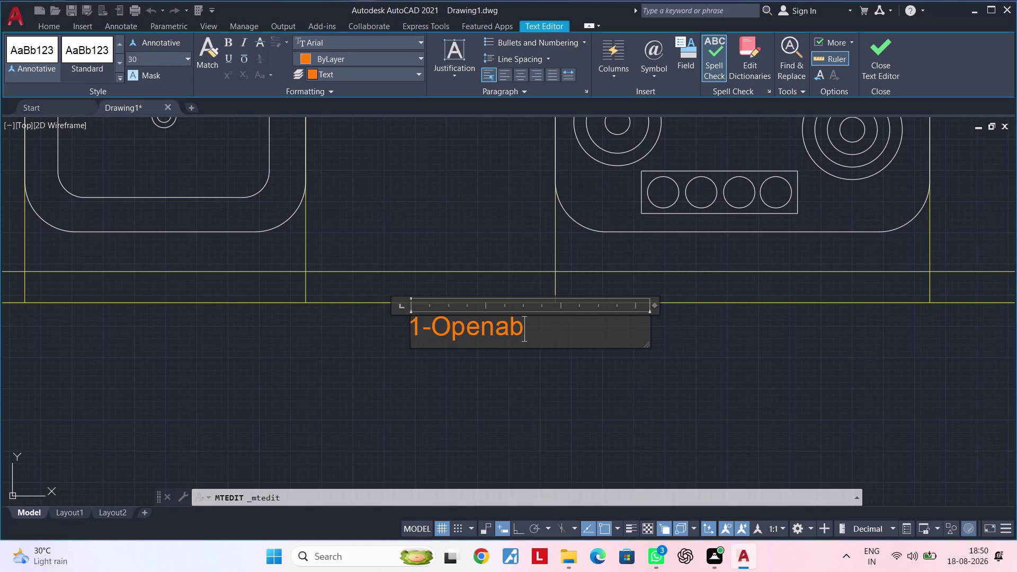
text(le)
Enter 'Shutter' on a second line of the label.
key(space)
key(BackSpace)
key(Return)
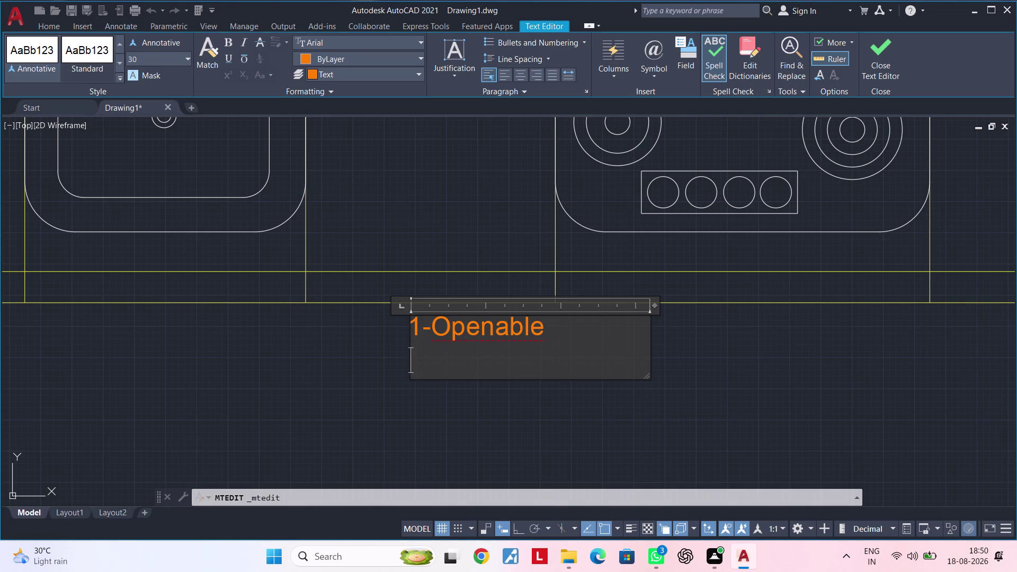
key(shift+s)
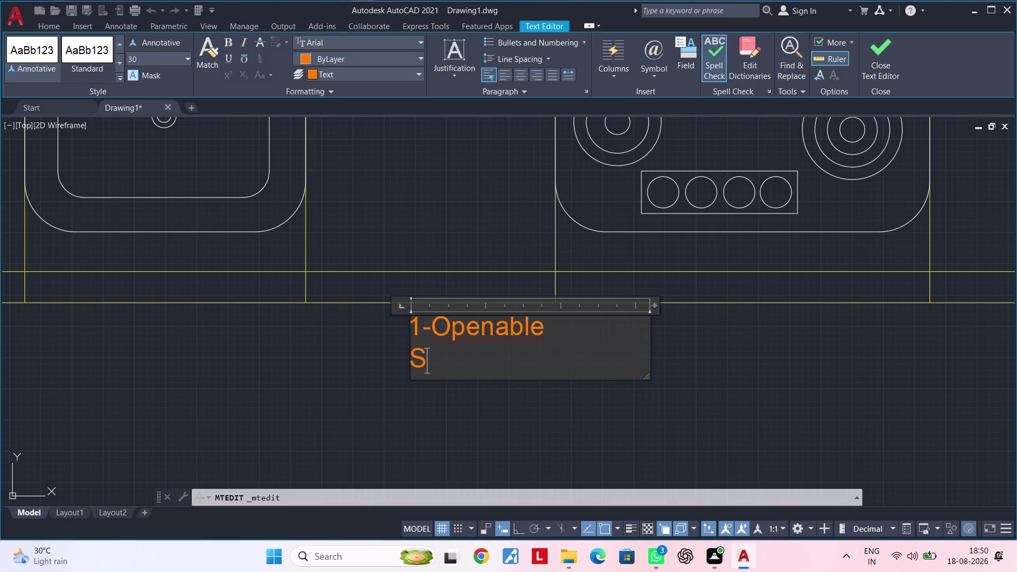
text(he)
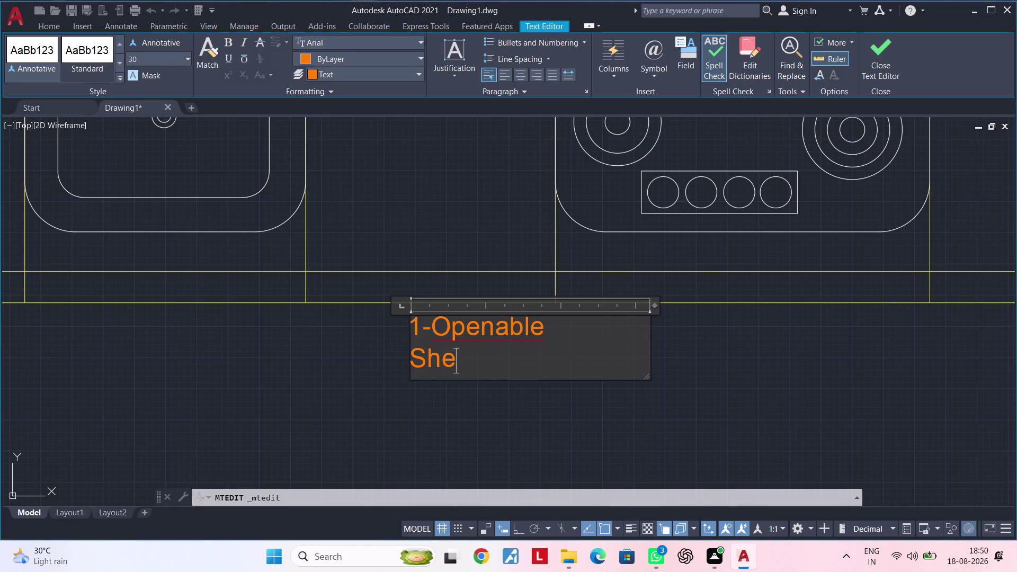
key(BackSpace)
text(u)
text(tter)
Indent both label lines with spaces and close the text editor.
click(412, 358)
key(space)
key(space)
key(space)
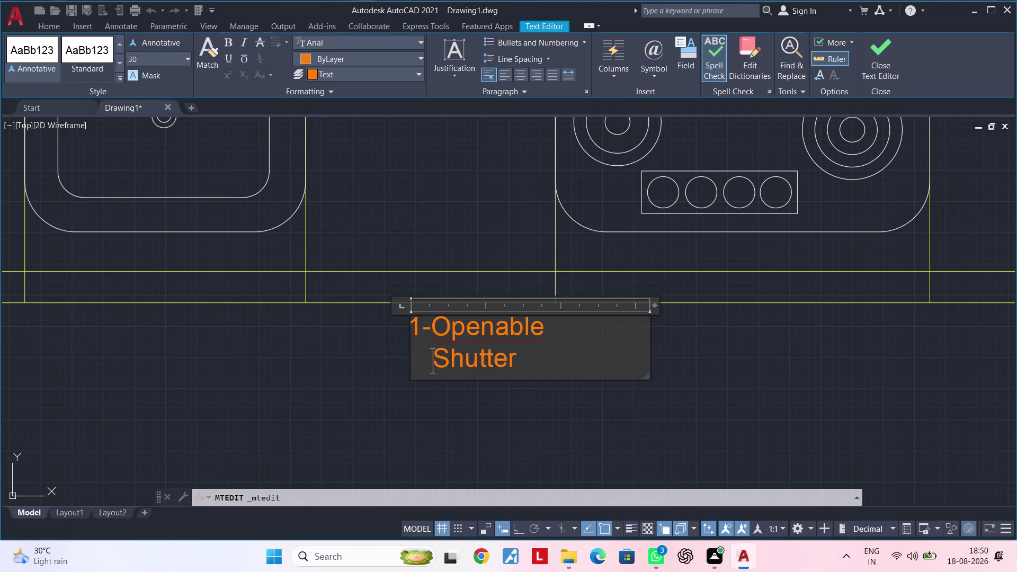
key(space)
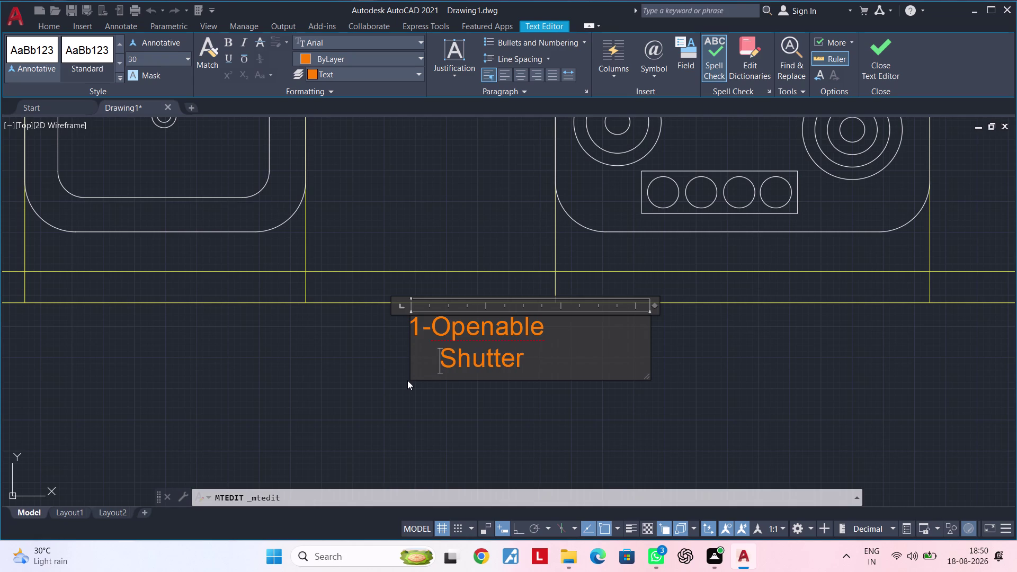
click(413, 323)
key(space)
key(space)
click(437, 361)
key(space)
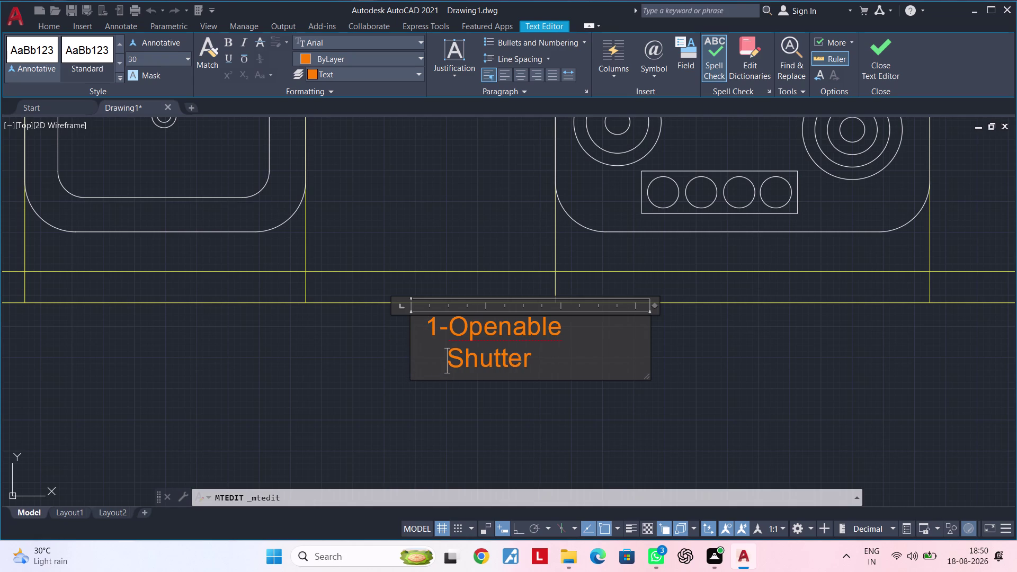
key(space)
click(541, 411)
scroll(down, 3)
middle_drag(550, 401, 611, 377)
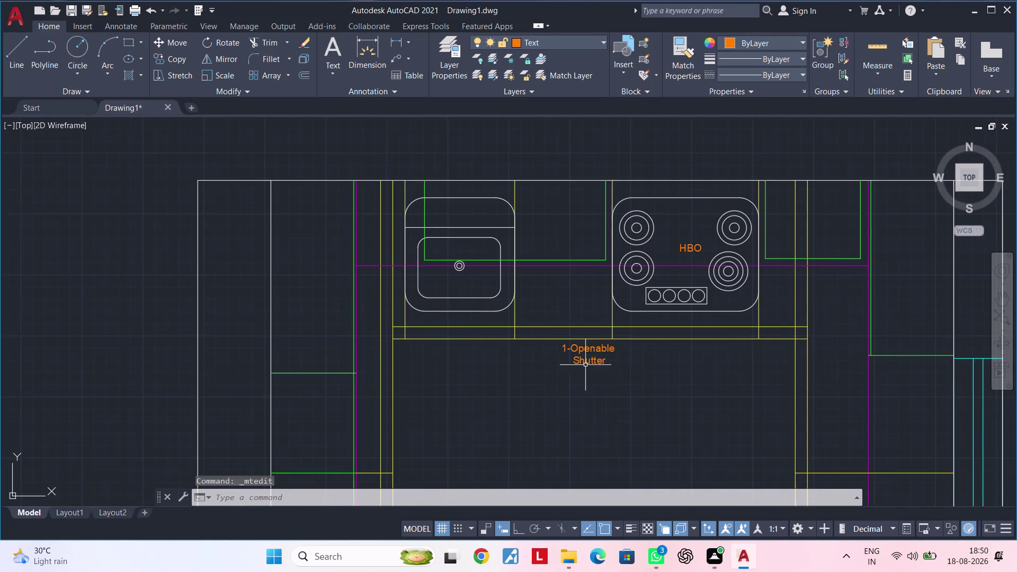